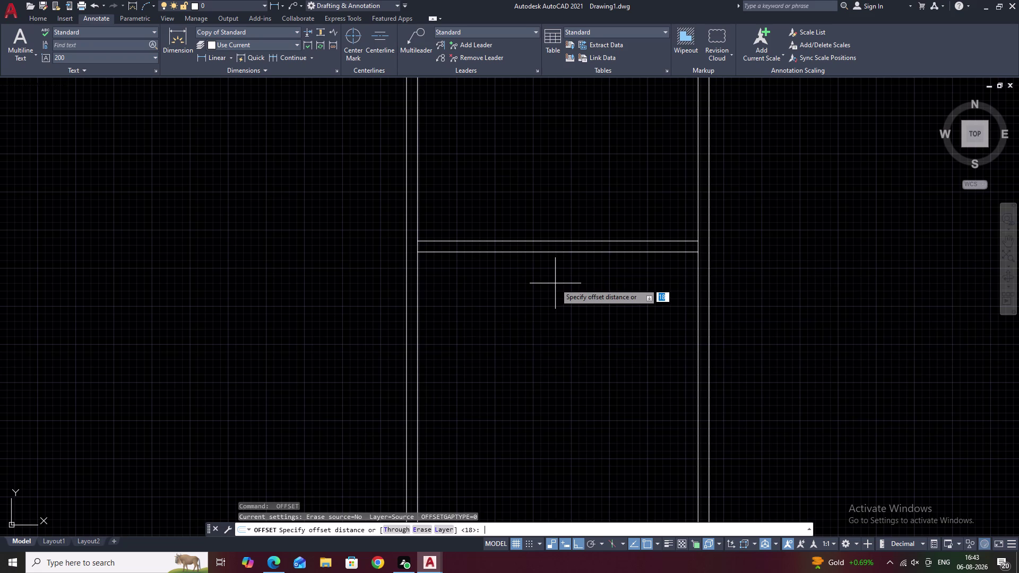
Offset the lower shelf line 300 downward in the narrow compartment.
text(300)
key(space)
click(561, 252)
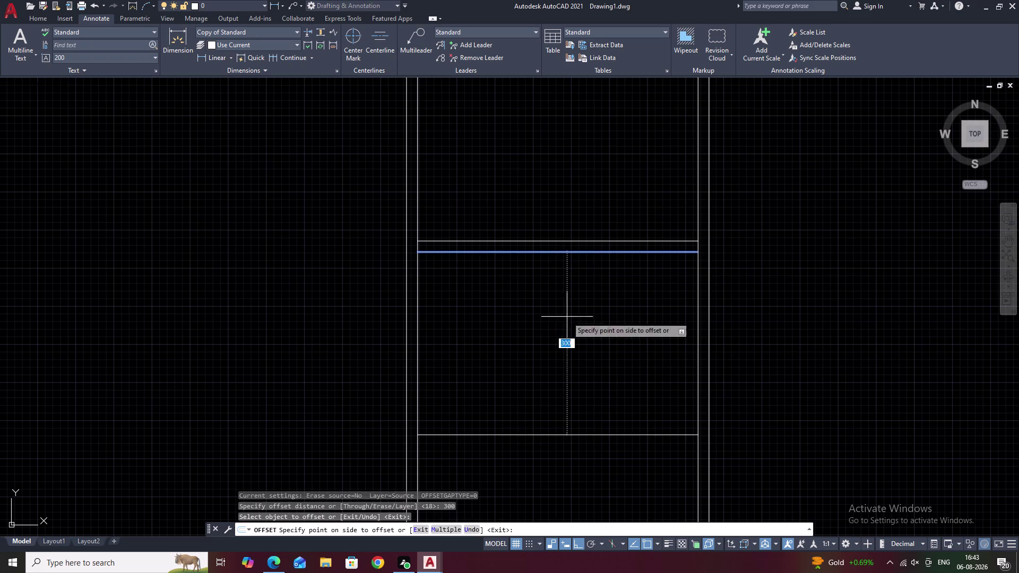
click(568, 342)
key(space)
text(1)
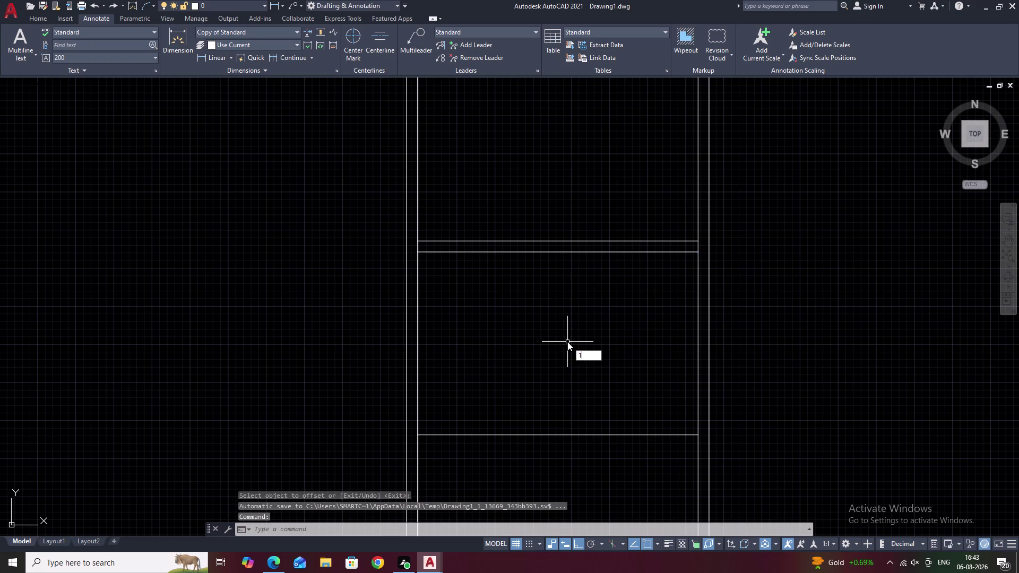
text(8)
key(space)
key(space)
key(space)
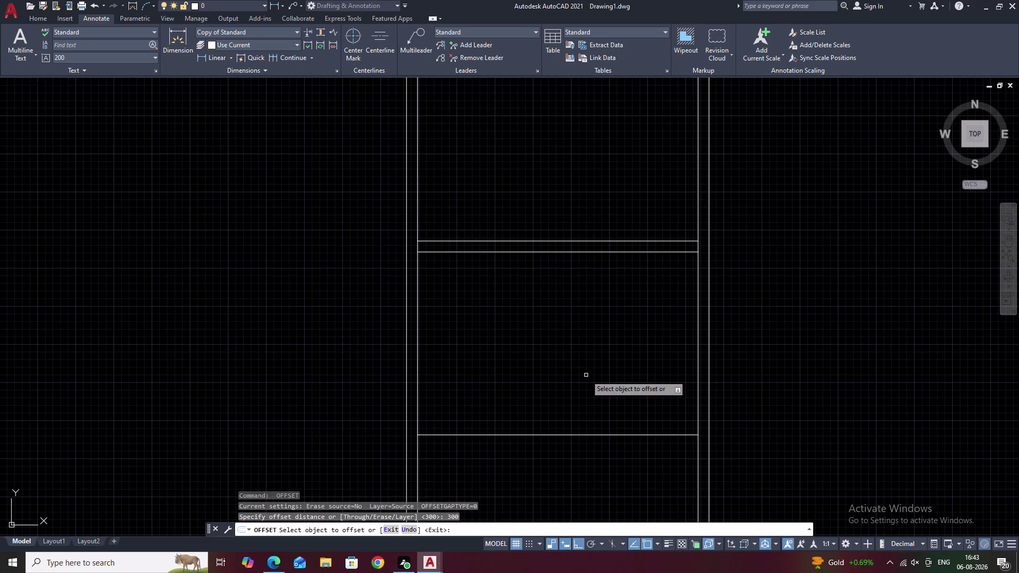
key(space)
Offset the new line 18 below to give the shelf its thickness.
text(18)
key(space)
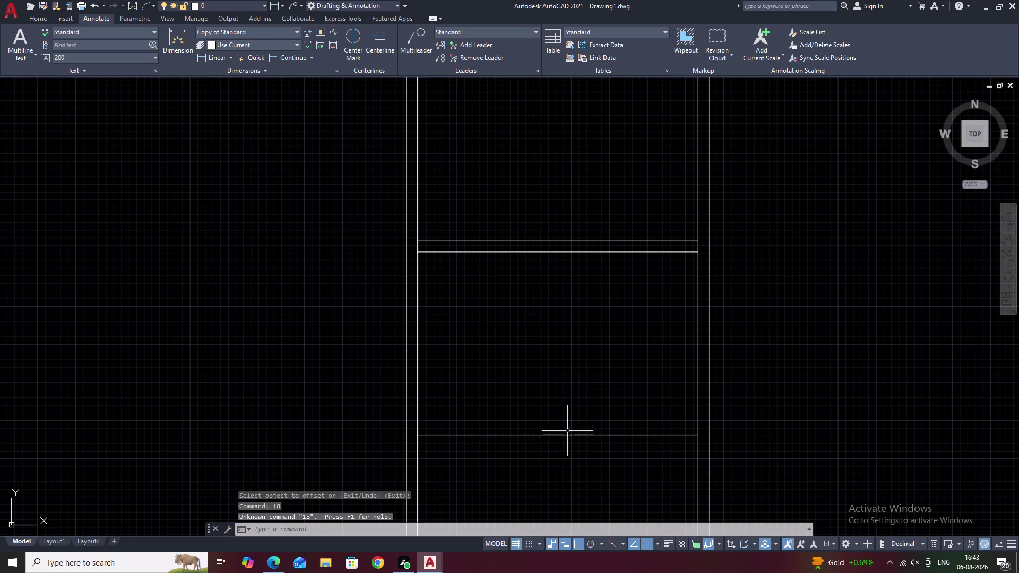
key(space)
text(1)
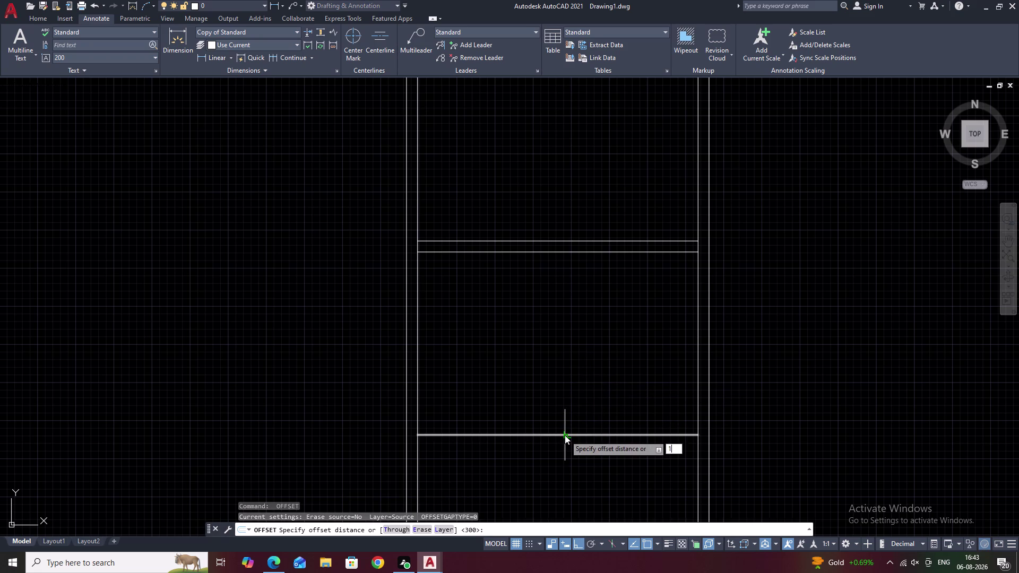
text(8)
key(space)
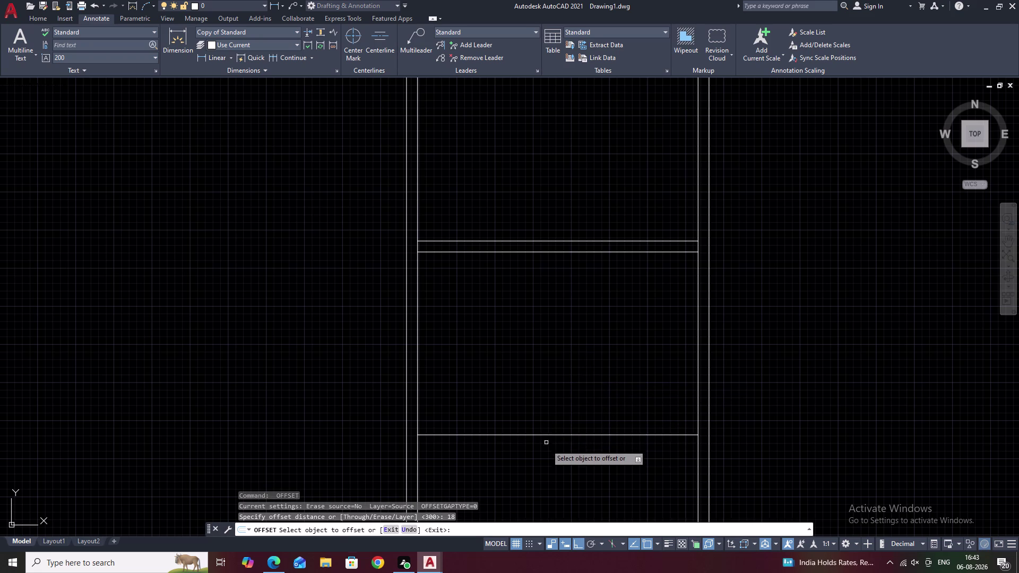
click(546, 435)
click(546, 451)
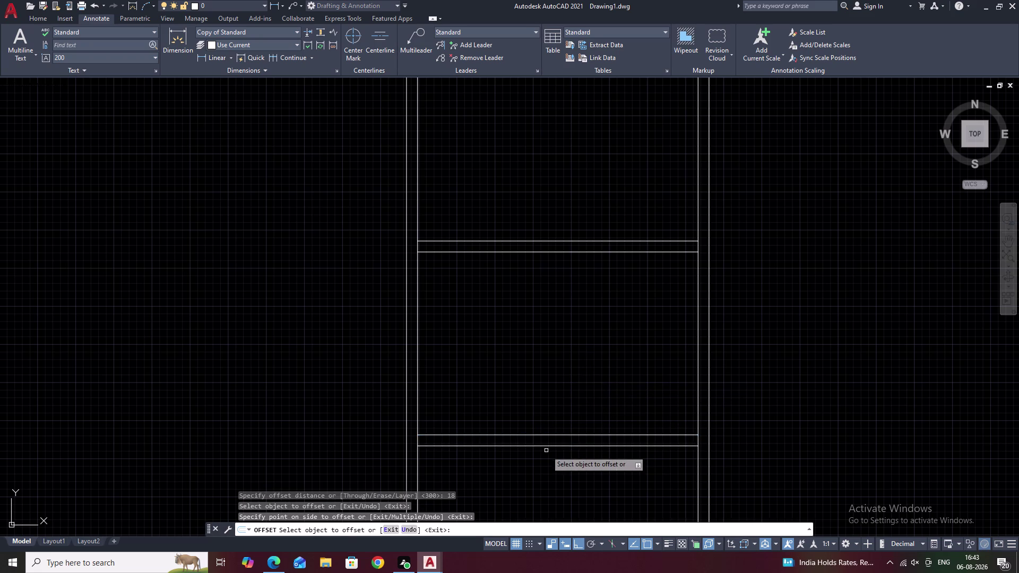
middle_drag(546, 451, 497, 339)
middle_drag(529, 381, 517, 319)
scroll(down, 3)
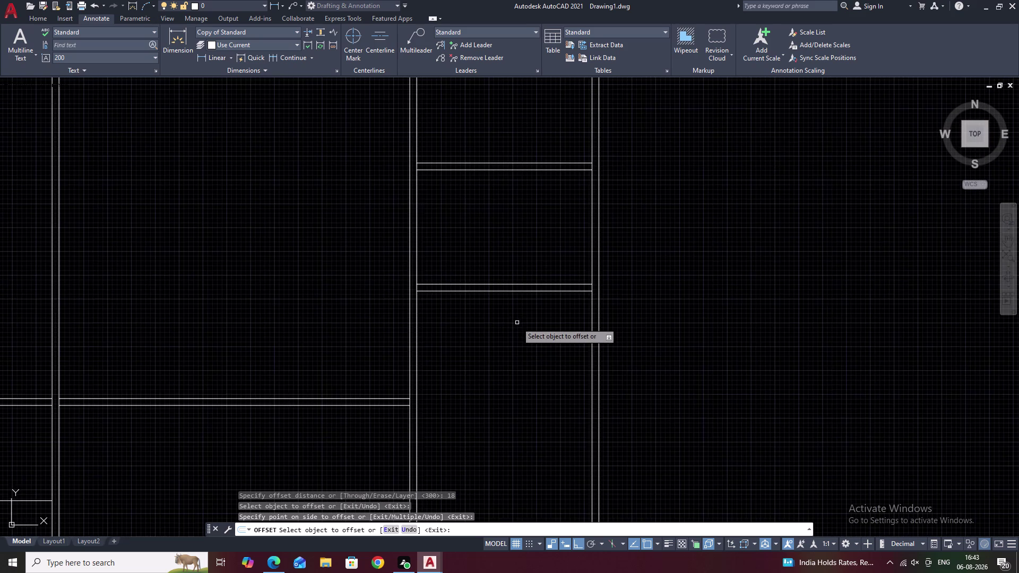
scroll(down, 3)
middle_drag(515, 333, 453, 331)
key(space)
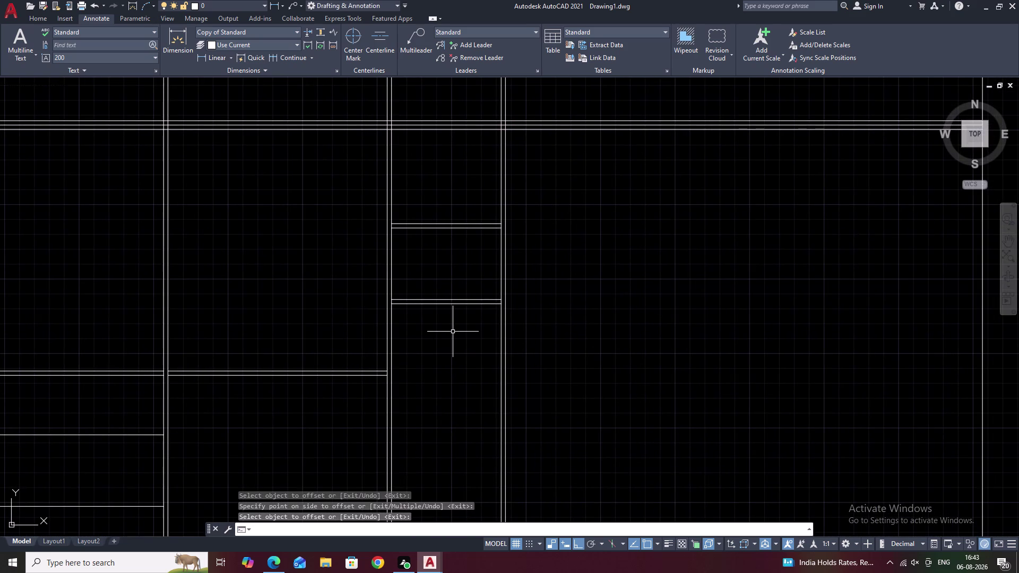
Offset the next shelf line 282 downward in the neighbouring compartment.
key(space)
text(2)
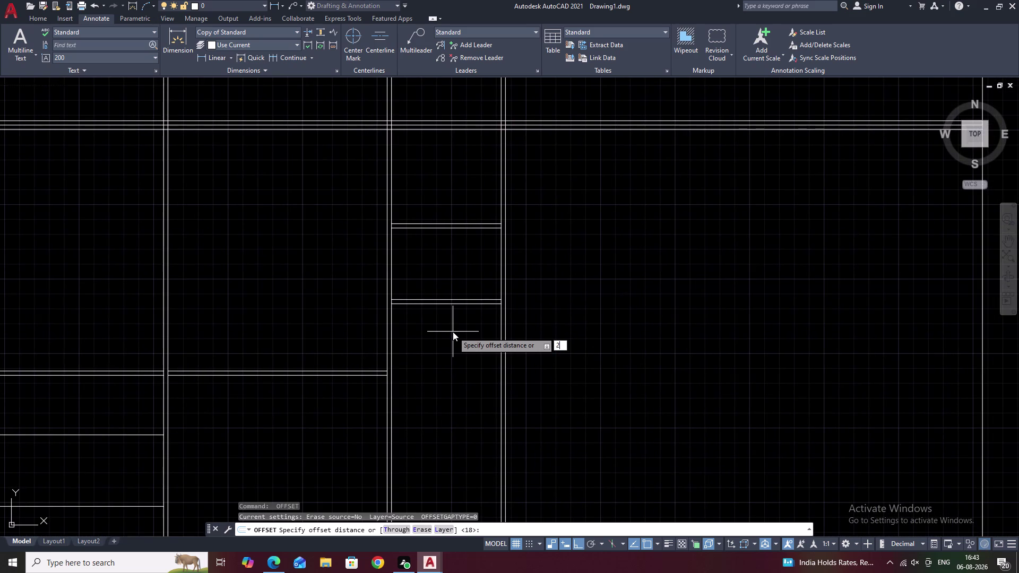
text(82)
key(space)
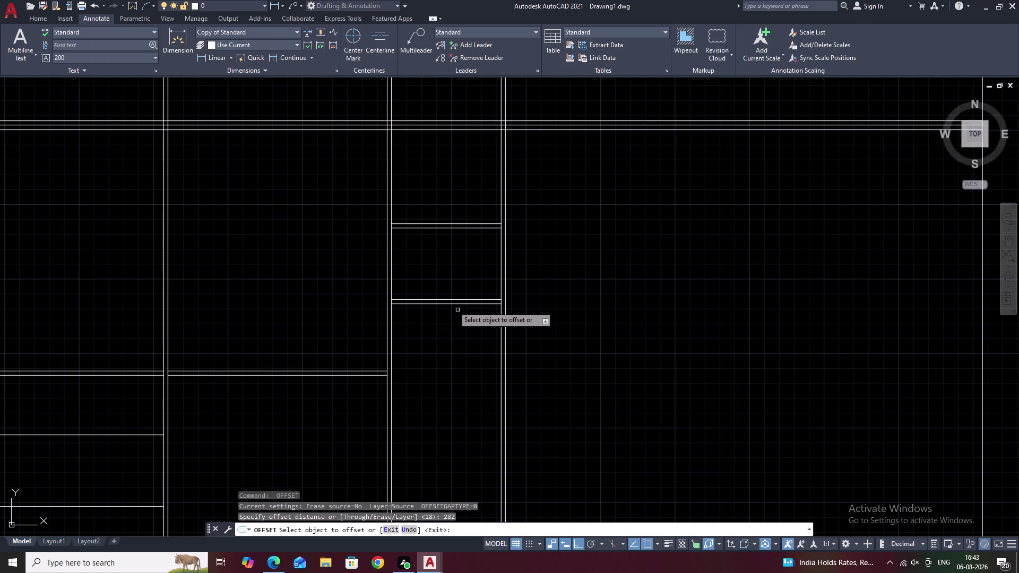
click(452, 304)
click(456, 336)
key(space)
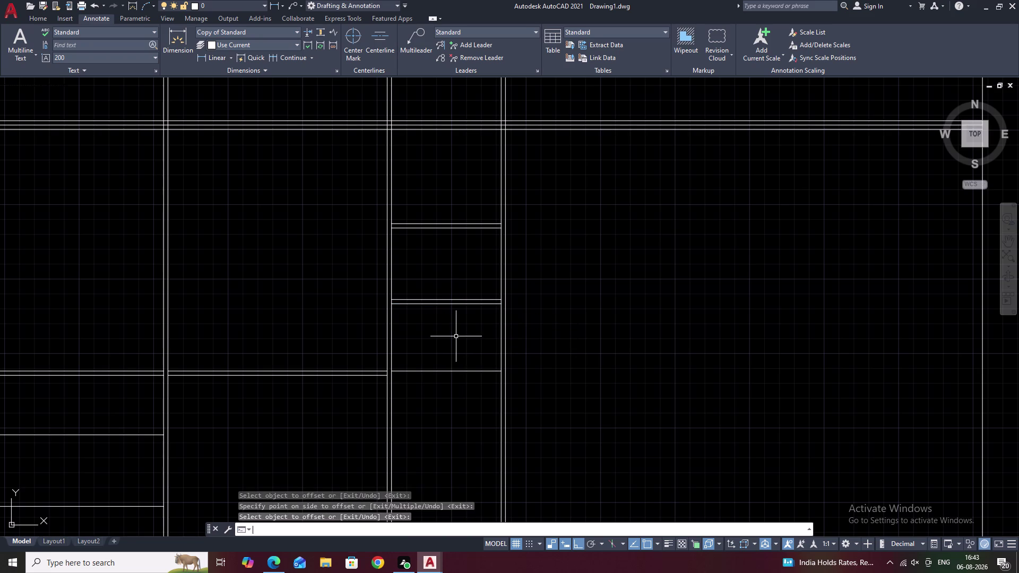
key(1)
key(BackSpace)
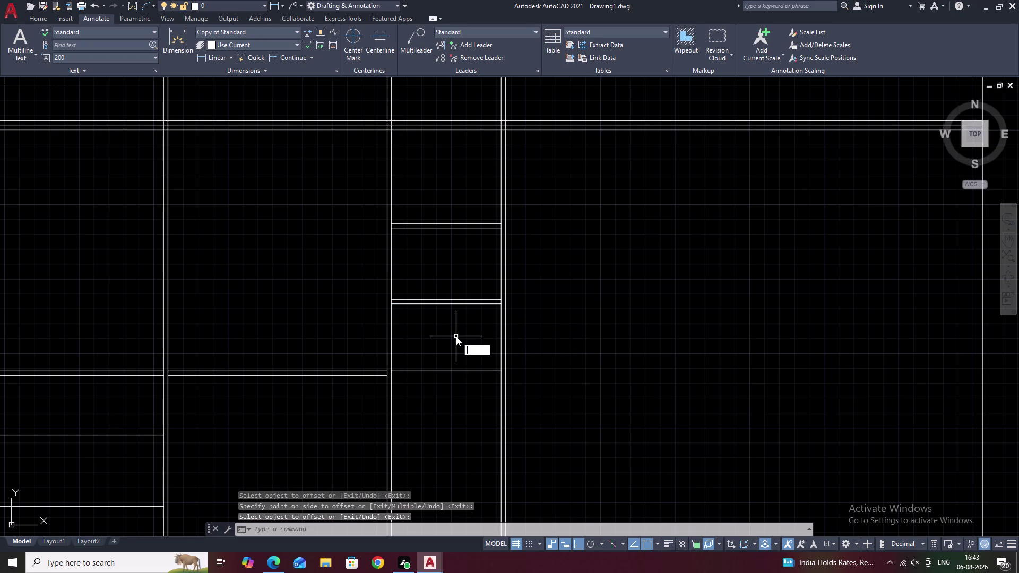
Offset that new line 18 below to form the shelf thickness.
key(space)
key(space)
text(1)
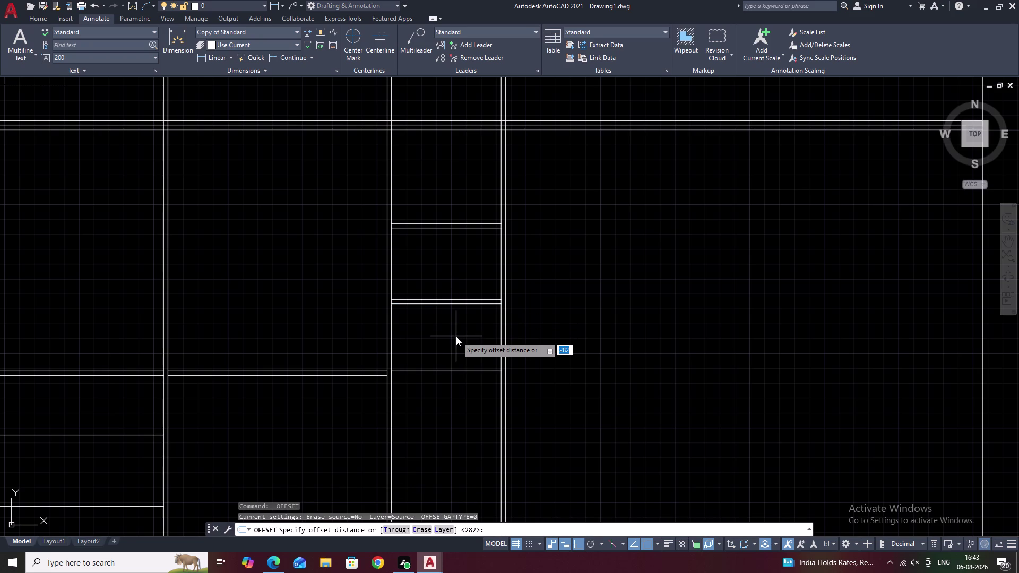
text(8)
key(space)
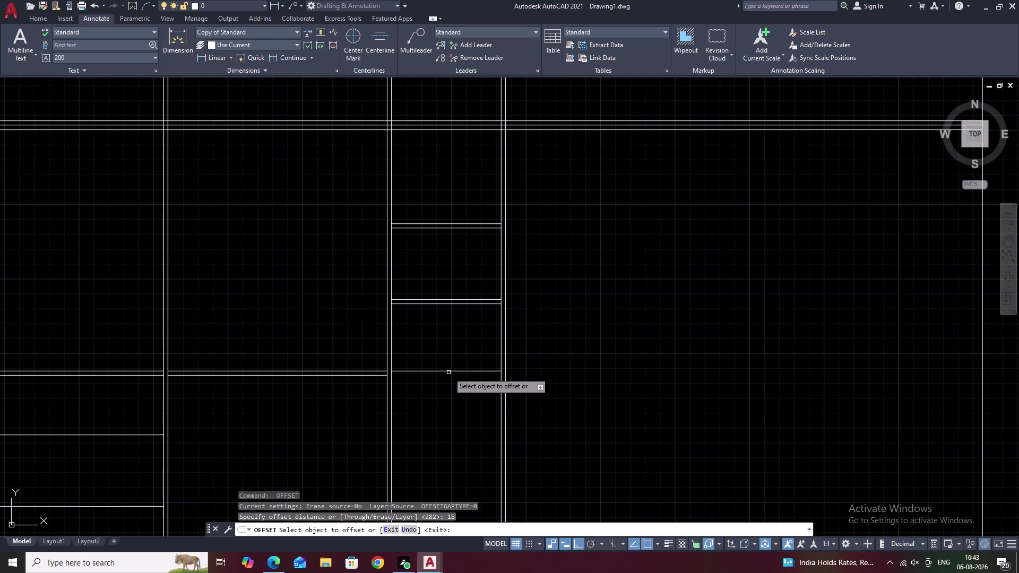
click(449, 371)
click(449, 392)
Add an 18-thick shelf 318 below the lowest shelf using two offsets.
middle_drag(451, 392, 480, 250)
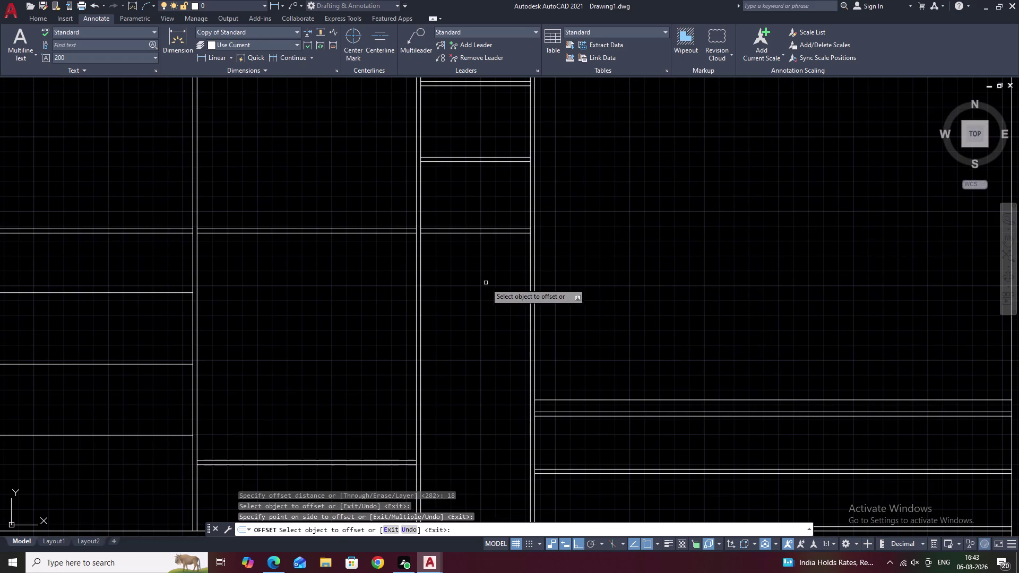
key(space)
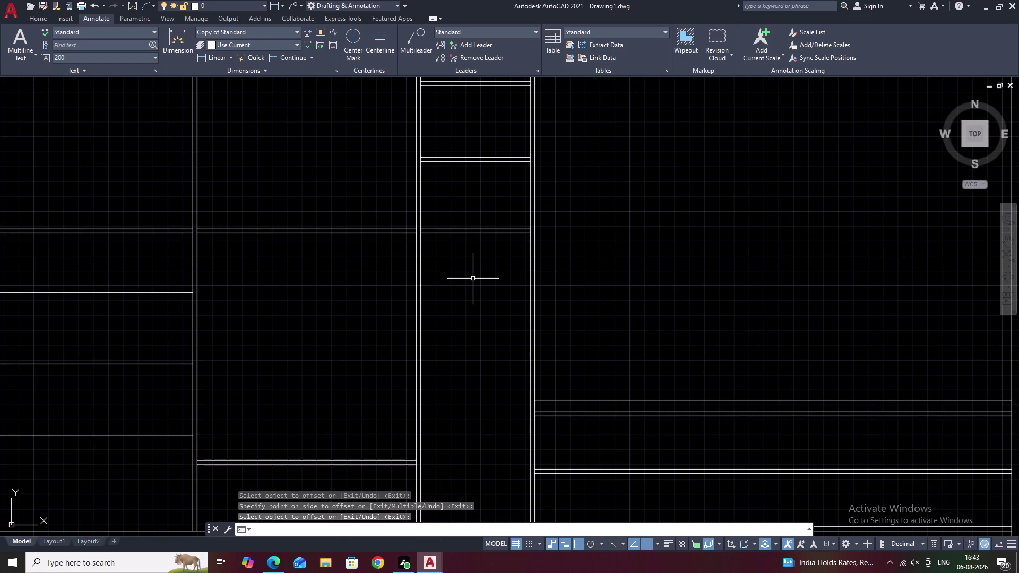
key(space)
key(3)
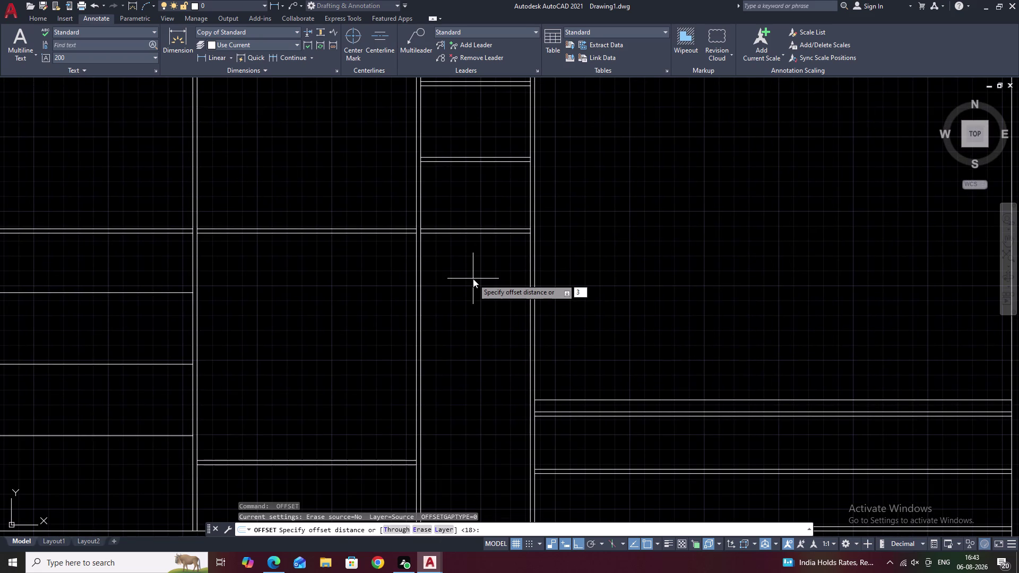
text(18)
key(space)
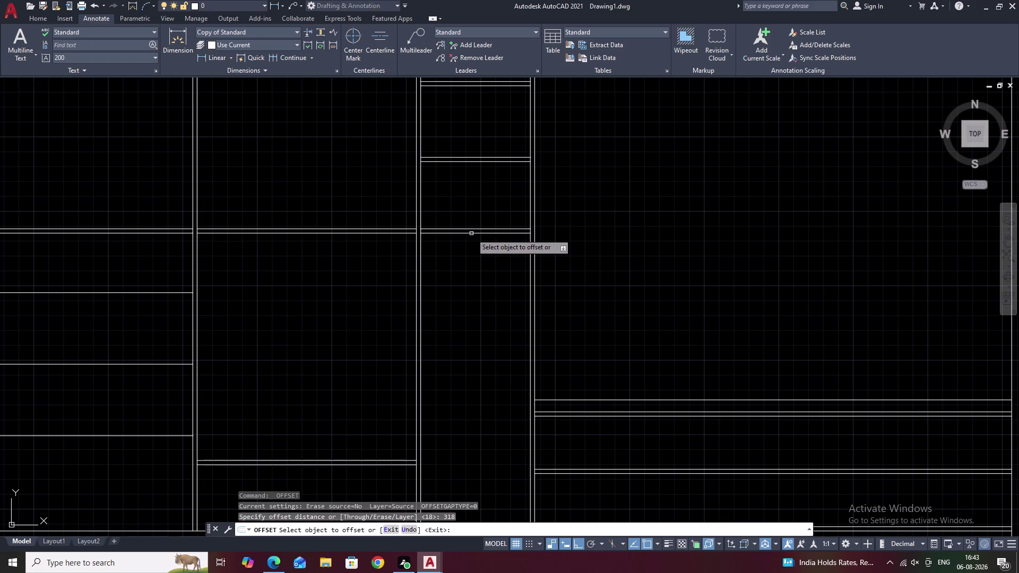
click(471, 234)
click(474, 290)
key(space)
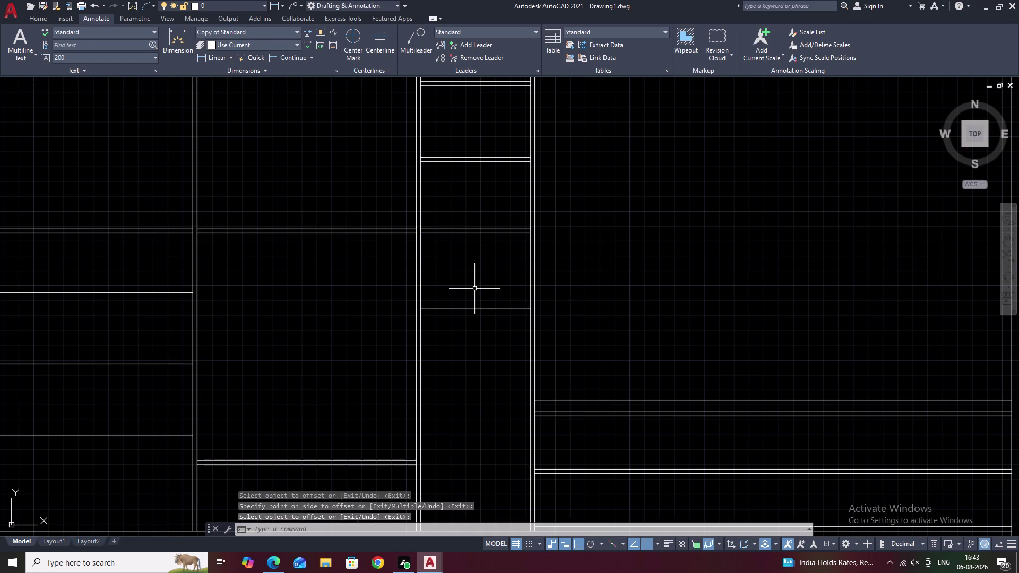
key(space)
text(18)
key(space)
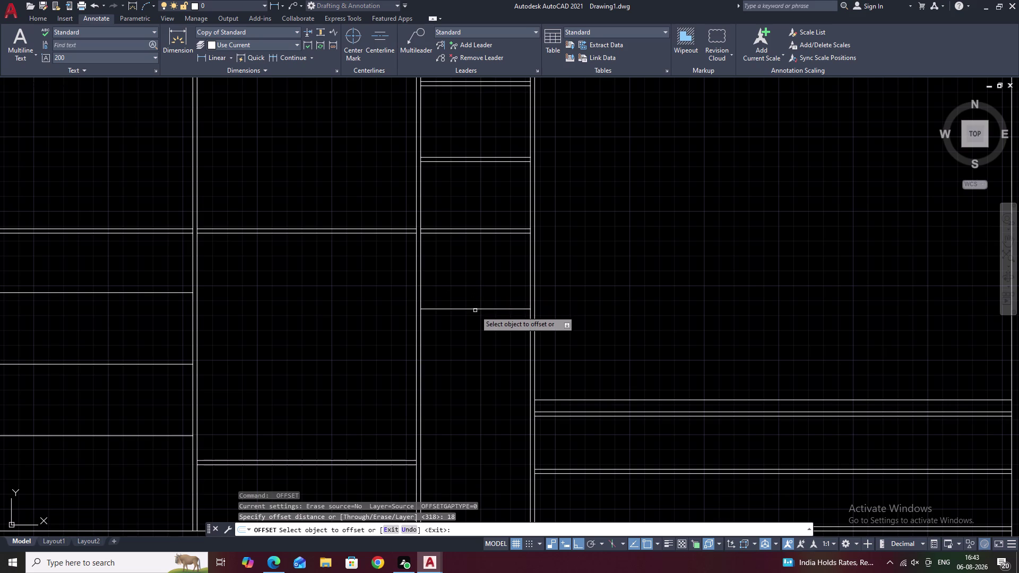
click(475, 309)
click(478, 324)
key(space)
Add another 18-thick shelf 300 below that one.
key(space)
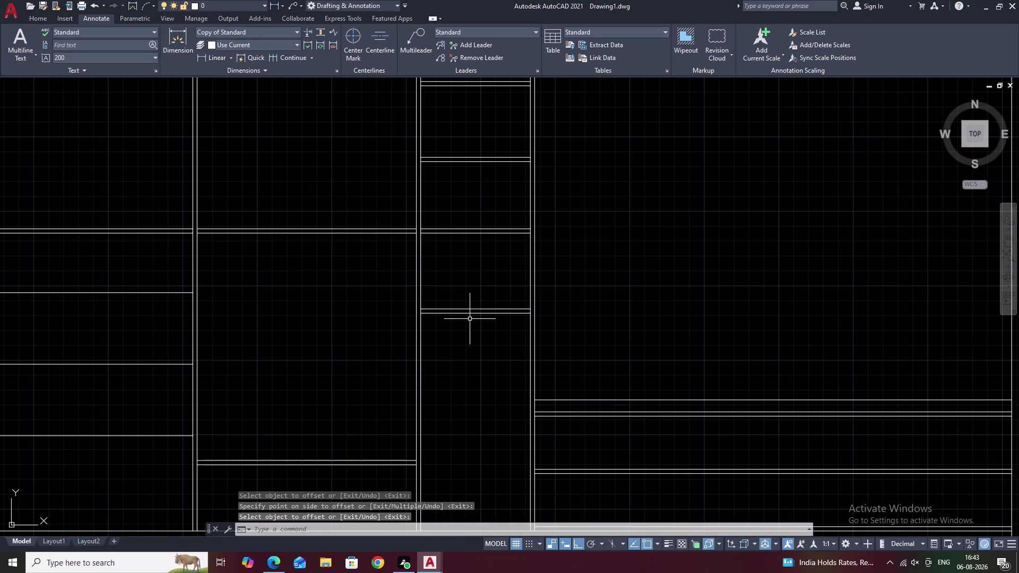
text(300)
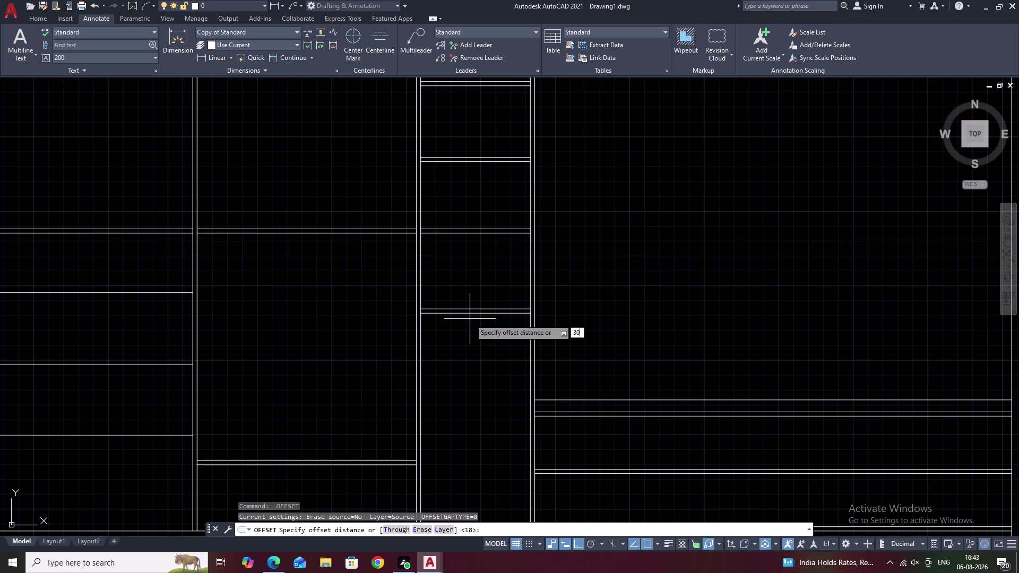
key(space)
double_click(471, 314)
click(473, 365)
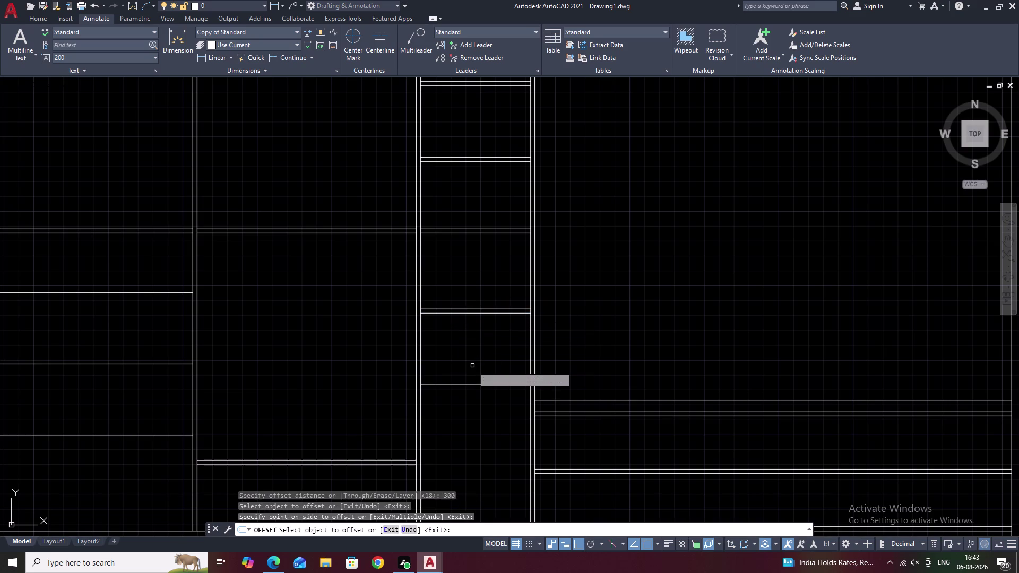
key(space)
key(space)
text(18)
key(space)
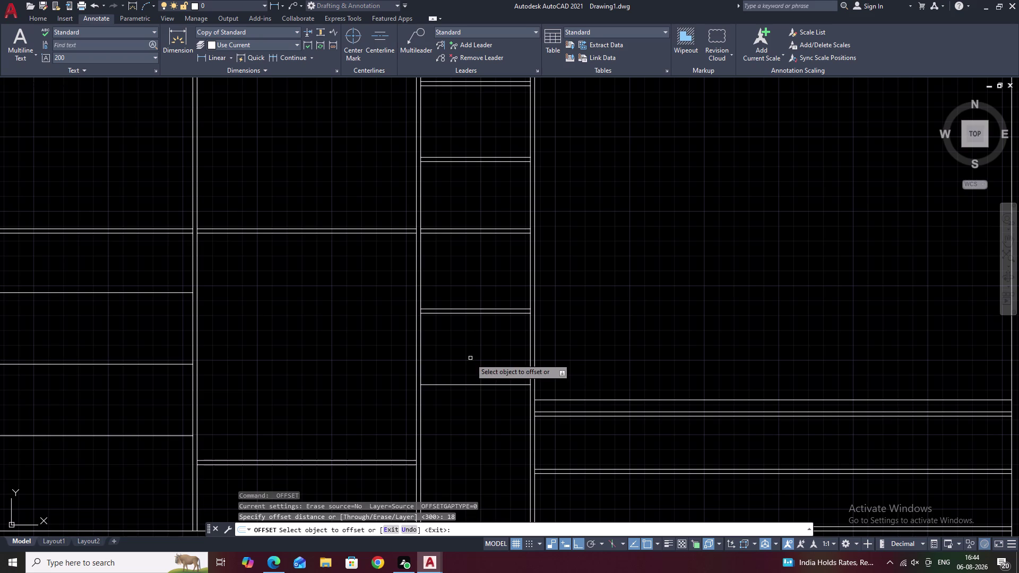
click(473, 385)
click(480, 408)
middle_drag(481, 408, 482, 315)
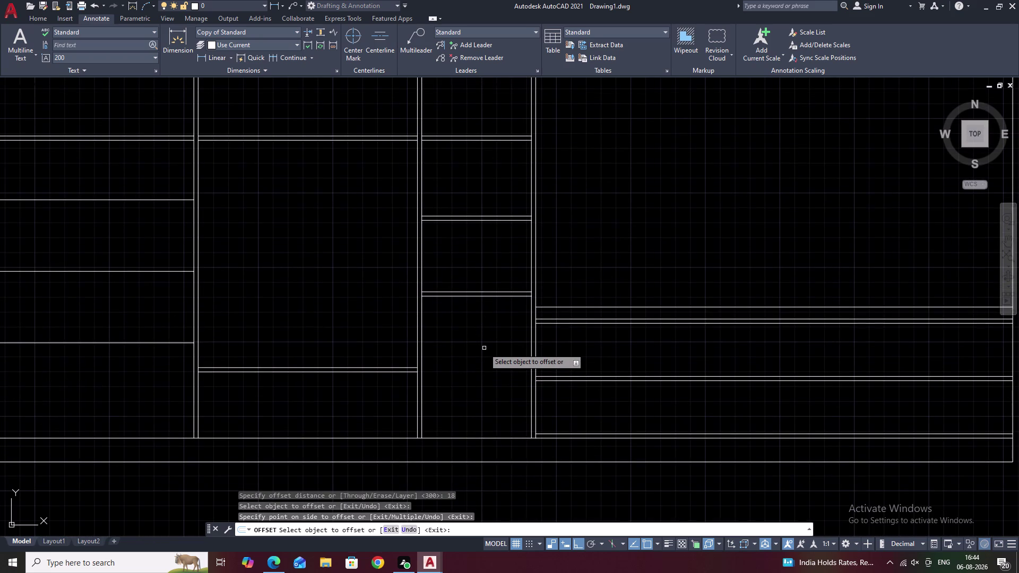
key(space)
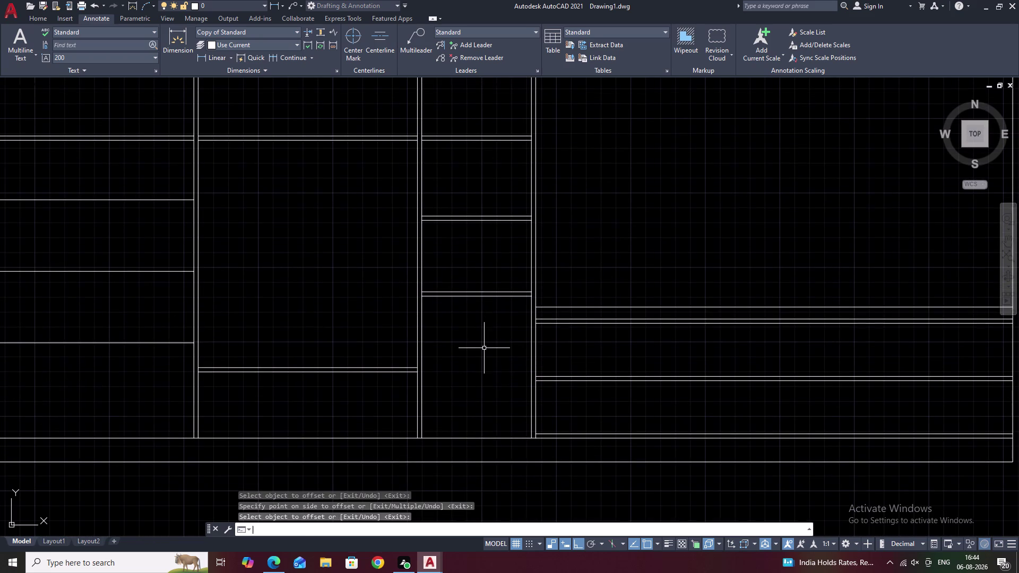
Cancel a further 300 offset and return to the Home tab.
text(300)
key(space)
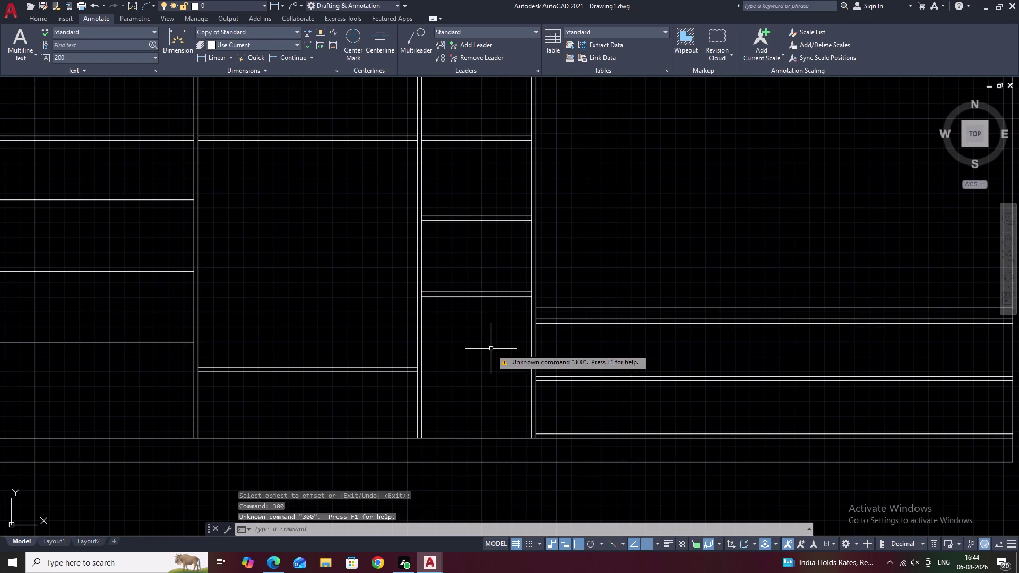
key(space)
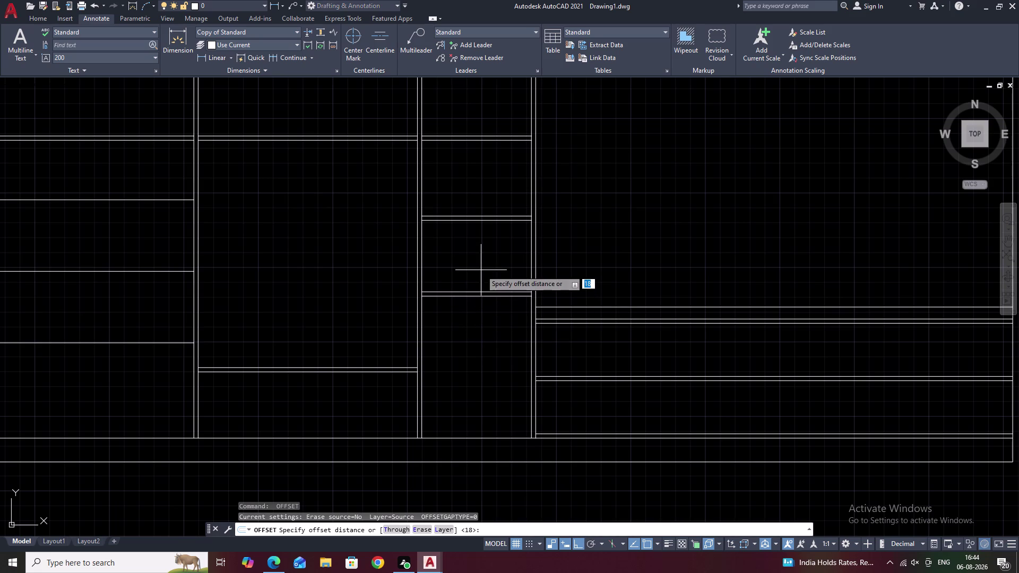
key(Escape)
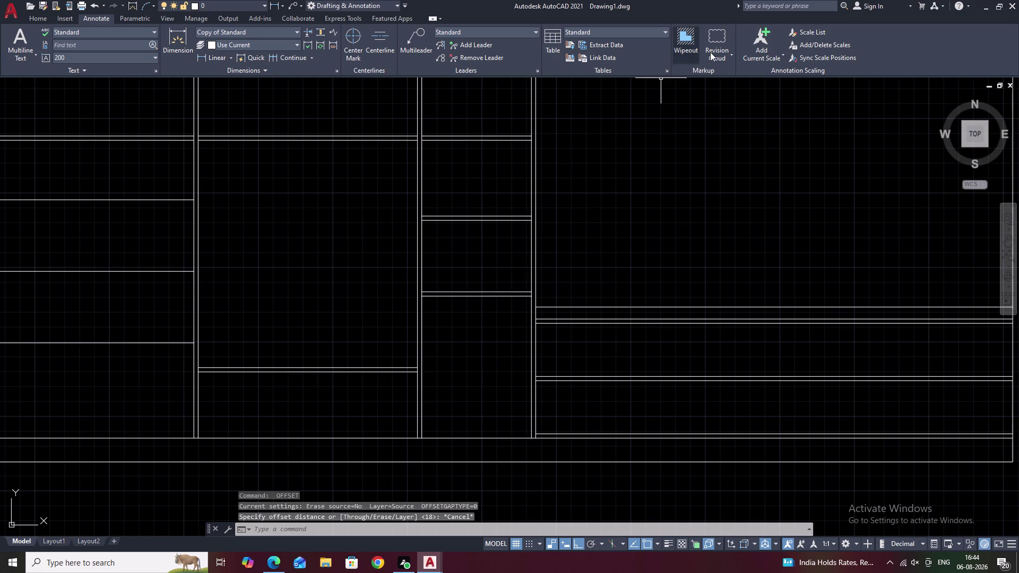
click(39, 16)
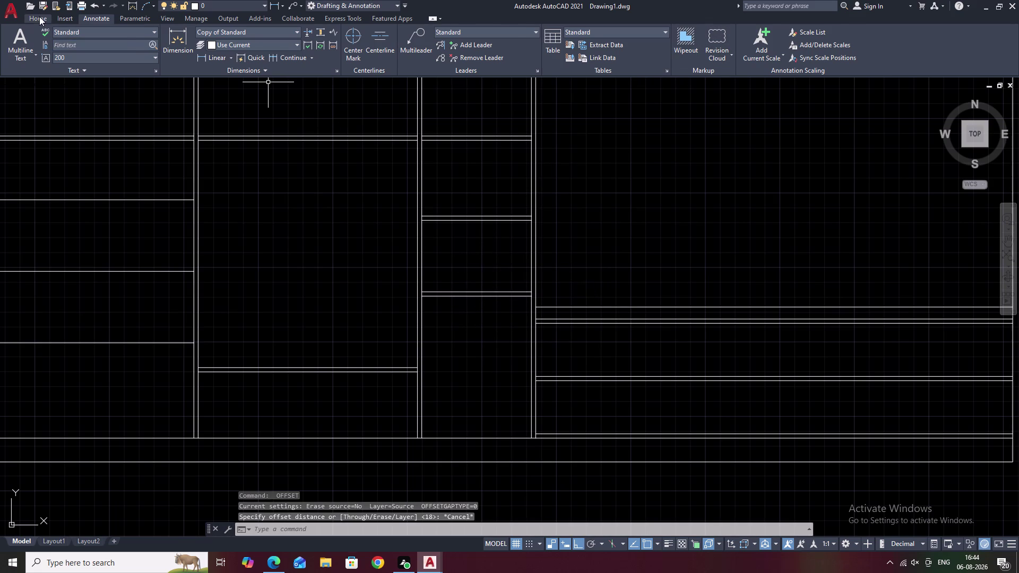
Measure the compartment, then offset the lower shelf line 300 downward.
double_click(776, 37)
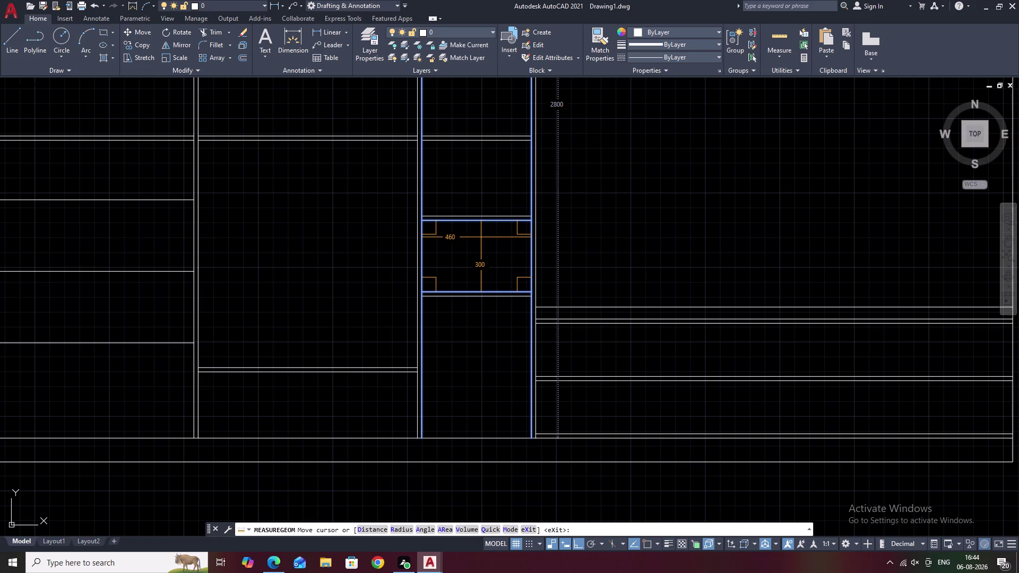
key(Escape)
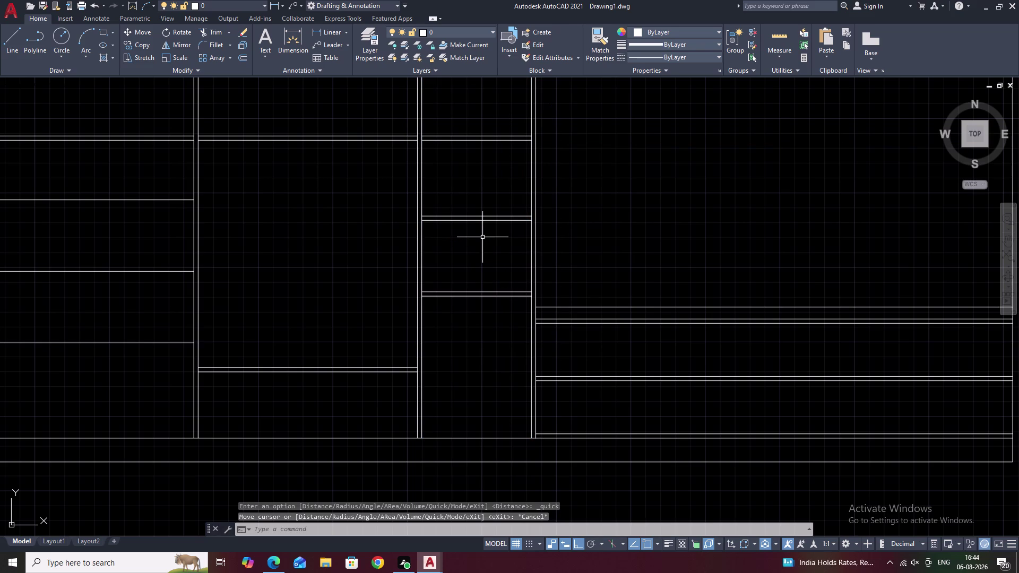
text(O)
key(space)
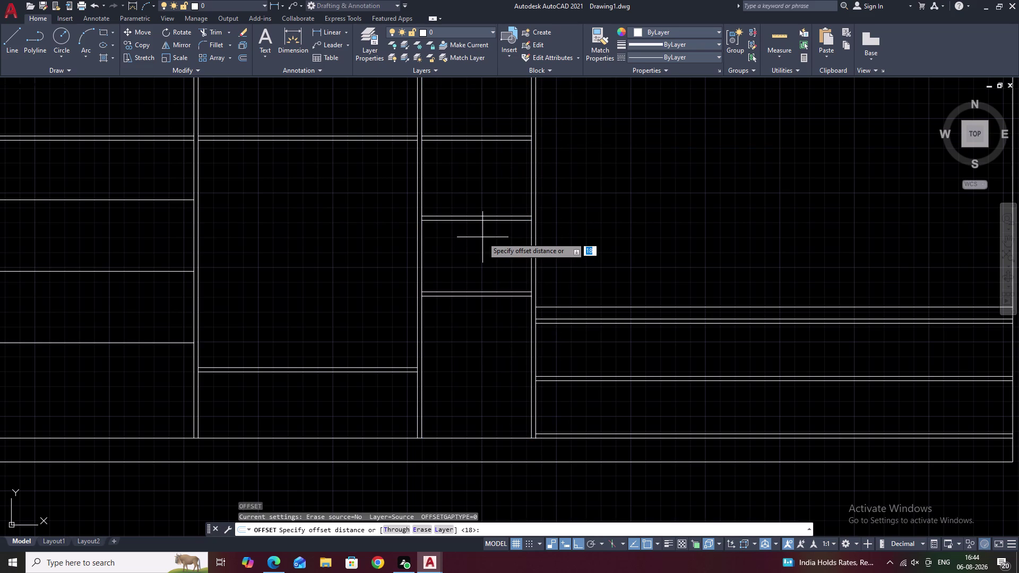
text(3)
text(00)
key(space)
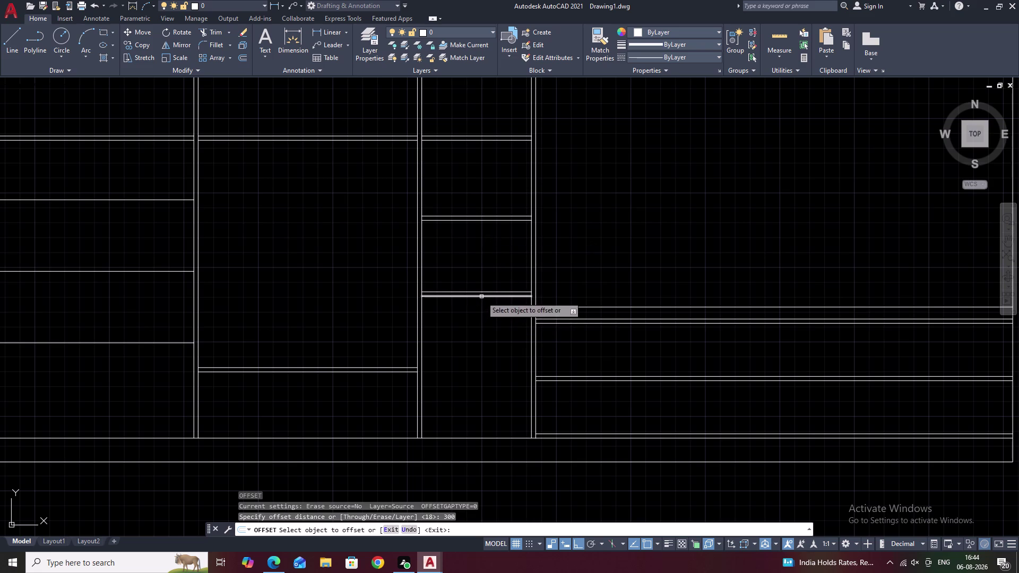
double_click(481, 297)
click(483, 333)
key(space)
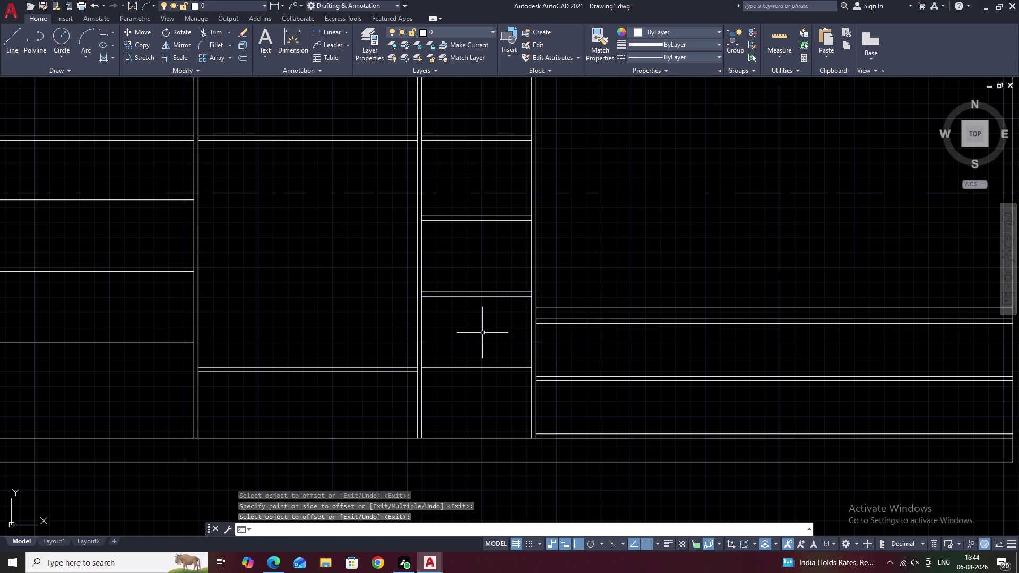
Offset the new line 18 below to form the shelf thickness.
text(18)
key(space)
key(space)
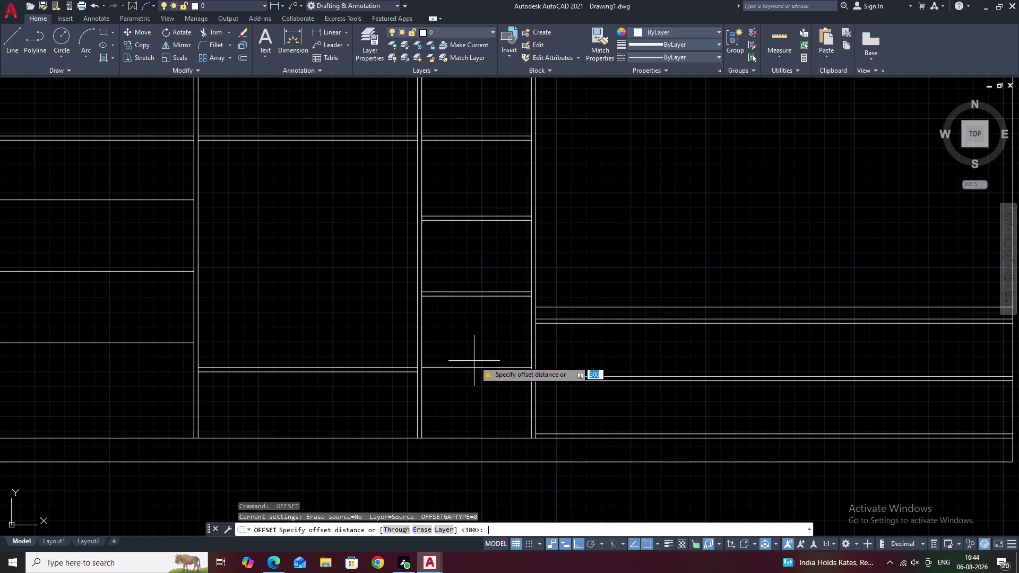
text(18)
key(space)
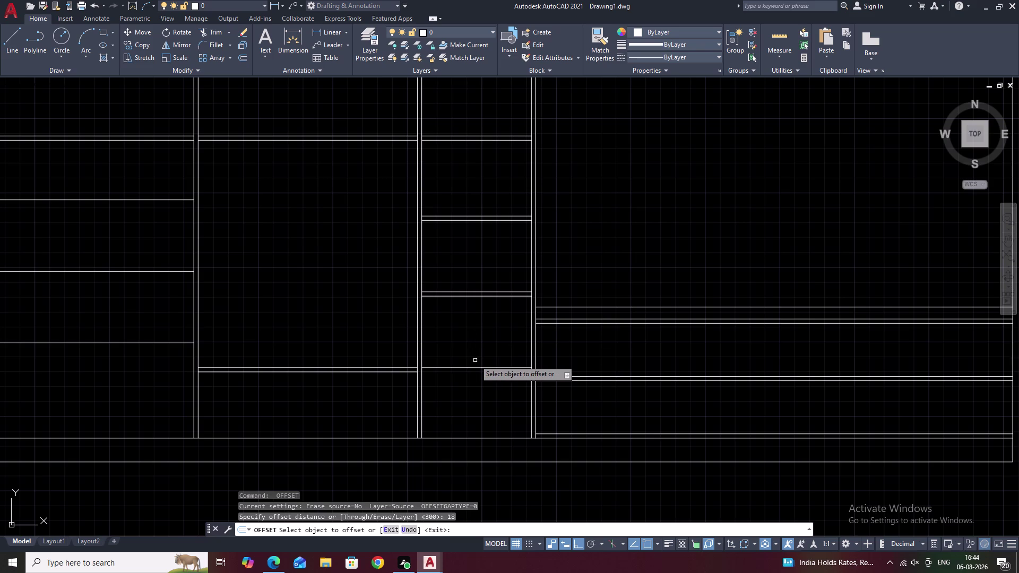
click(477, 369)
click(478, 377)
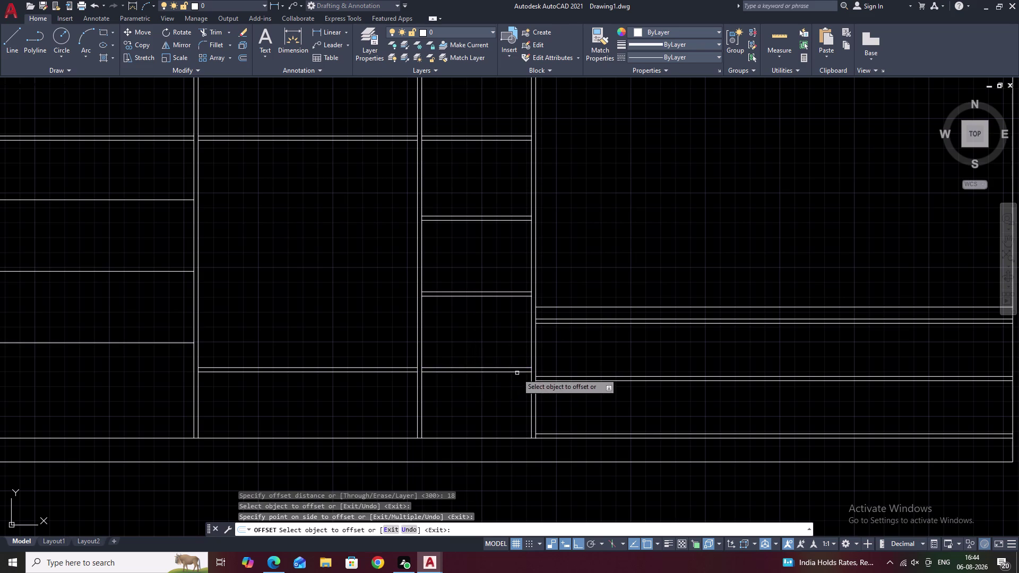
scroll(down, 3)
middle_drag(566, 370, 479, 371)
Fill the thin shelf strip in the wide right compartment with a SOLID hatch.
key(Escape)
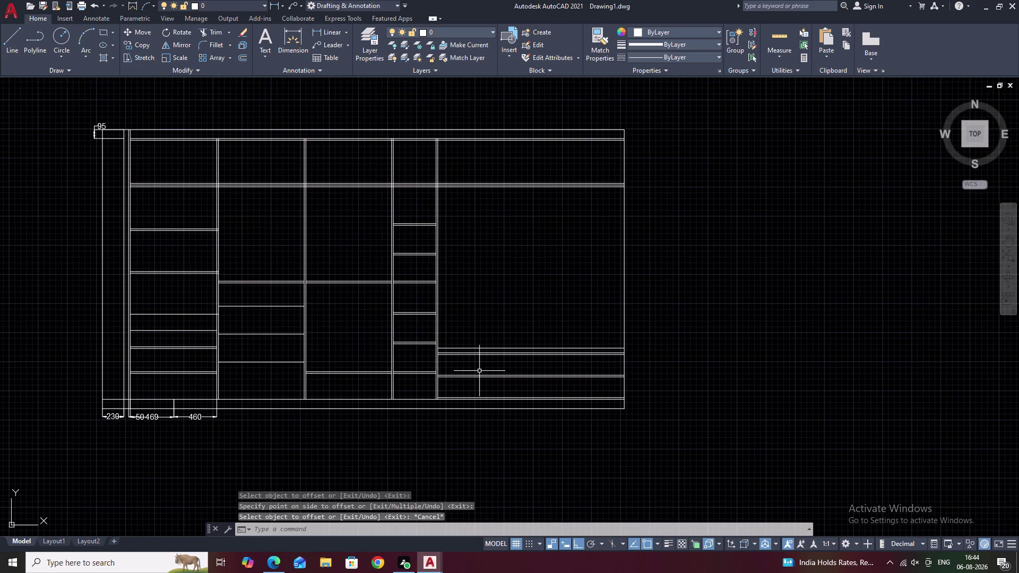
scroll(up, 3)
middle_drag(482, 362, 531, 356)
scroll(down, 3)
middle_drag(533, 353, 462, 412)
key(Escape)
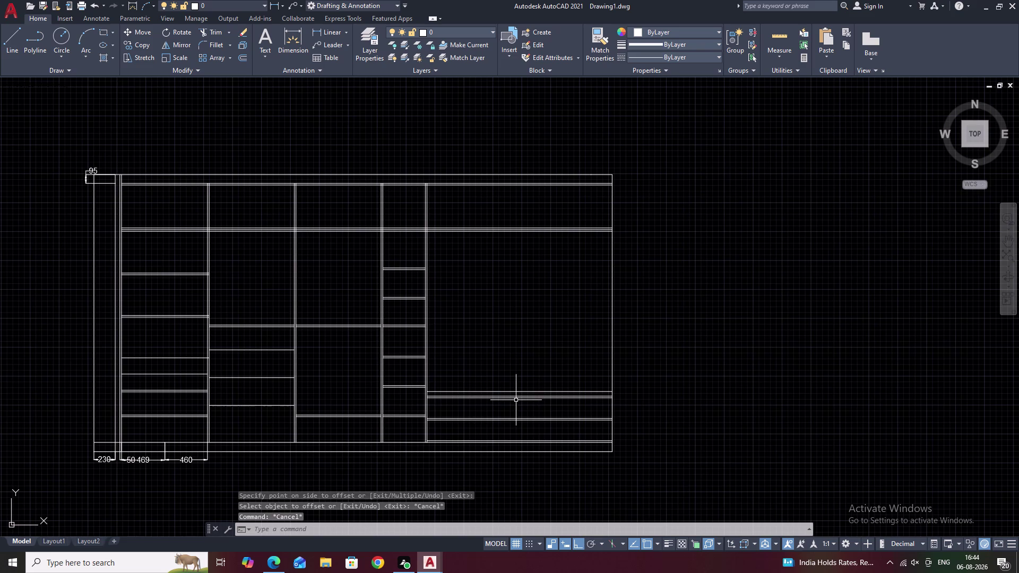
text(H)
key(space)
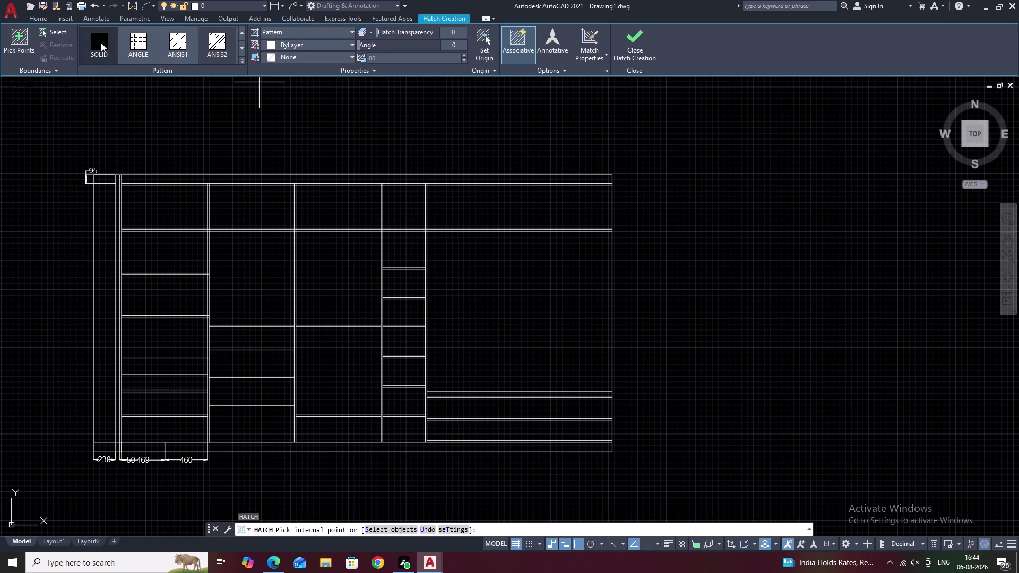
click(101, 42)
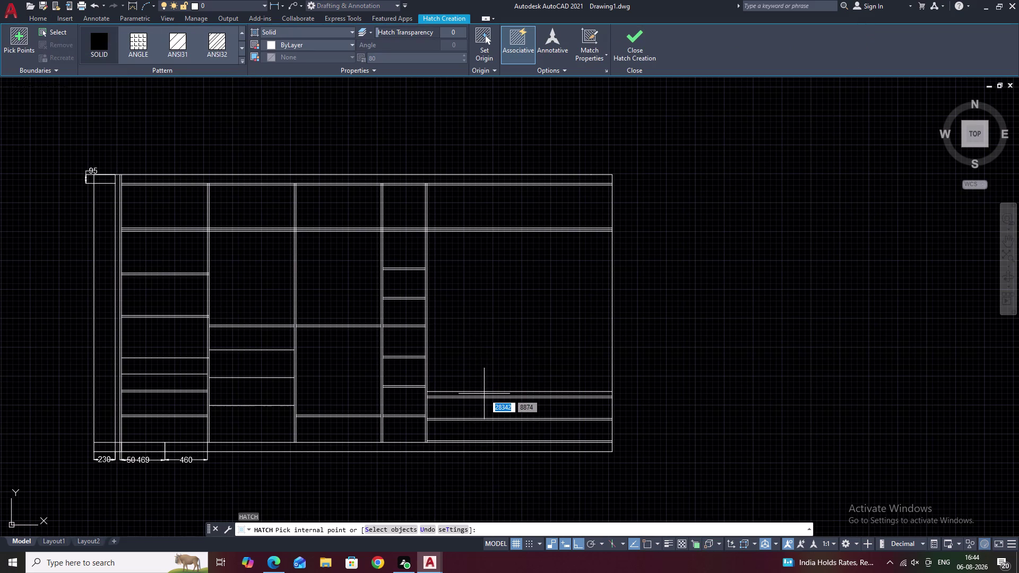
scroll(up, 3)
scroll(down, 3)
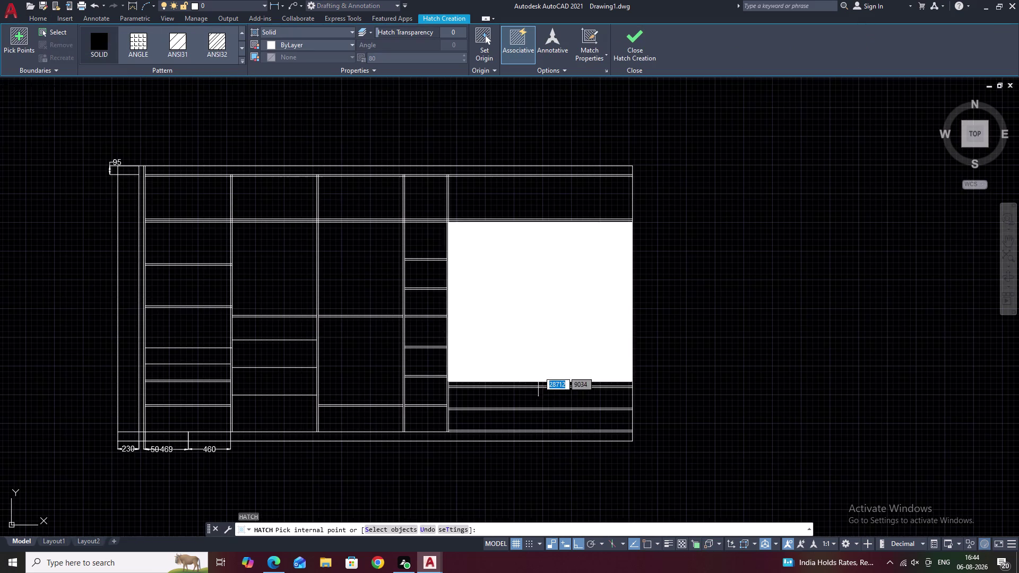
click(520, 384)
scroll(down, 3)
key(Escape)
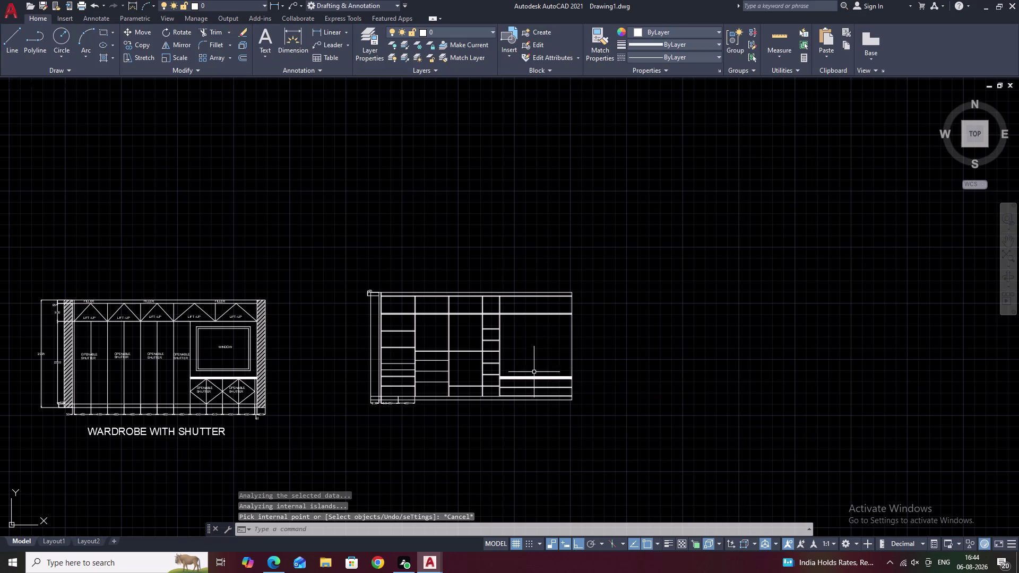
middle_drag(516, 367, 576, 355)
scroll(up, 3)
middle_drag(514, 359, 546, 339)
scroll(up, 3)
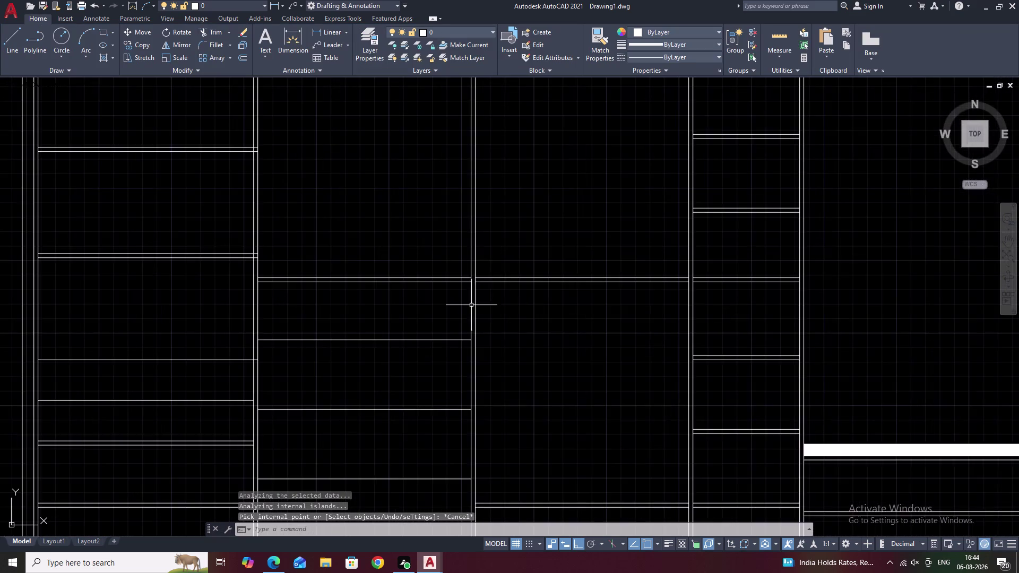
scroll(up, 3)
scroll(down, 3)
scroll(down, 3)
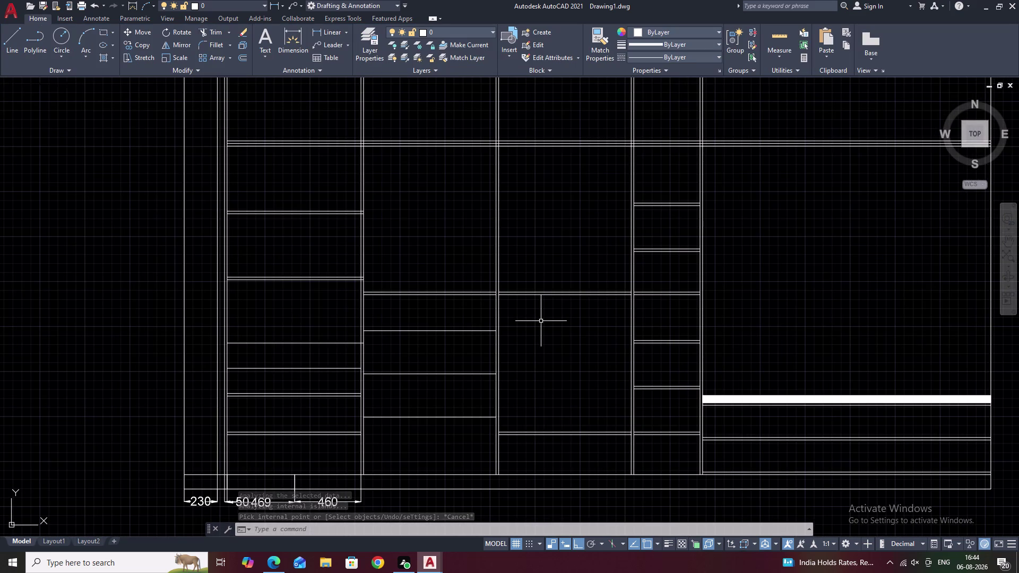
middle_drag(526, 352, 579, 345)
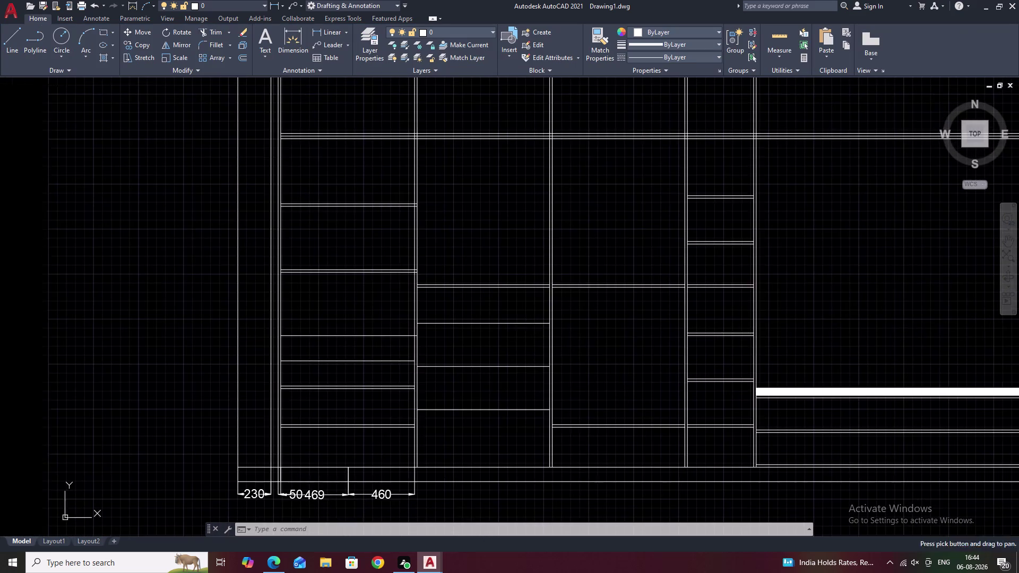
scroll(up, 3)
scroll(down, 3)
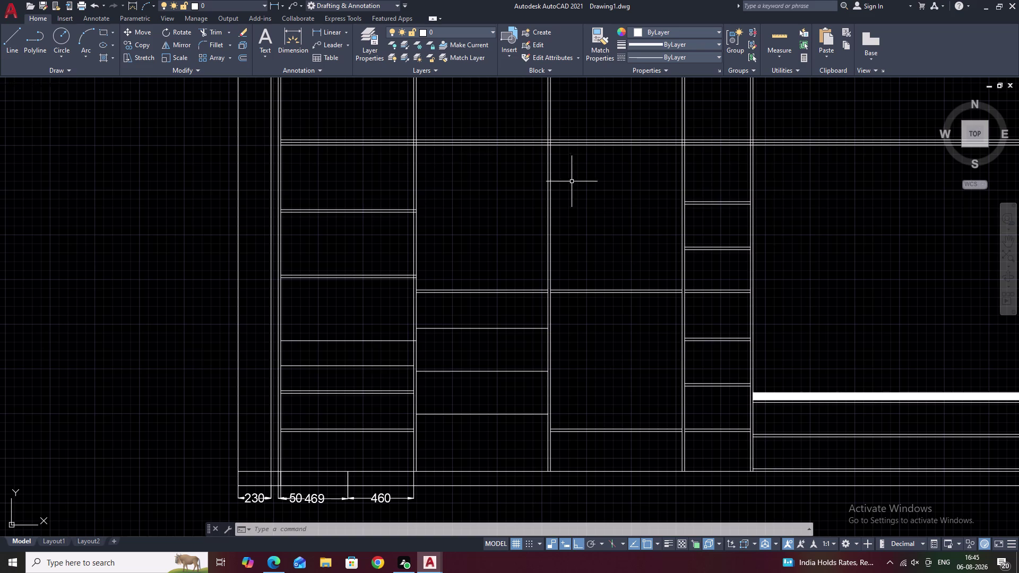
scroll(down, 3)
middle_drag(567, 201, 438, 274)
scroll(up, 3)
middle_drag(270, 231, 385, 214)
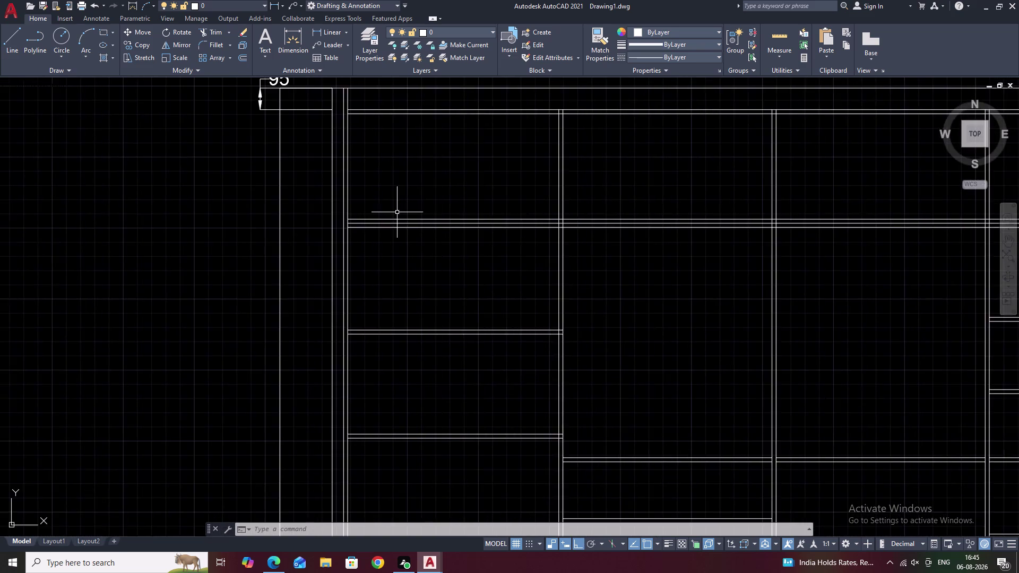
scroll(down, 3)
middle_drag(428, 236, 409, 264)
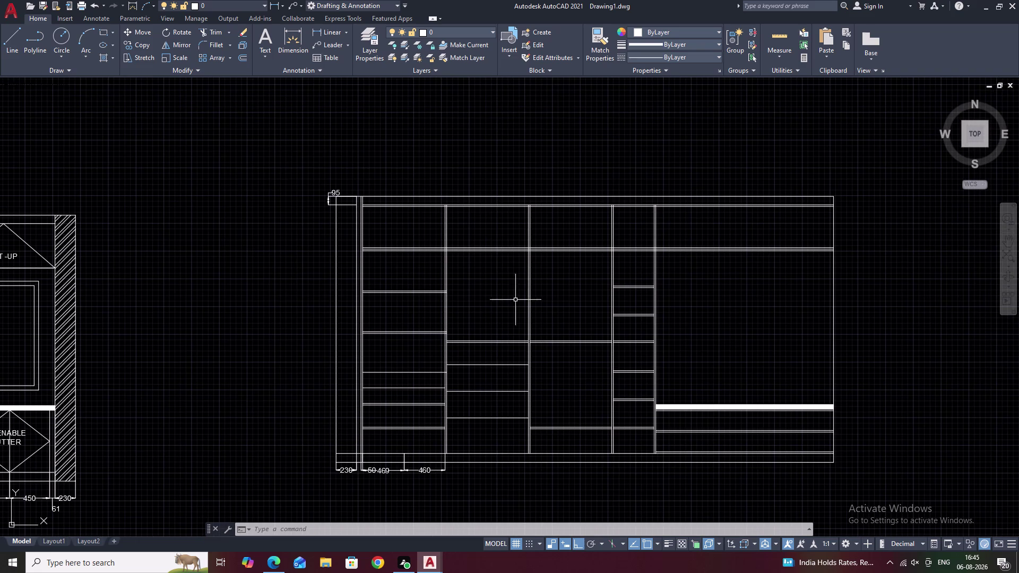
middle_drag(617, 351, 500, 274)
scroll(up, 3)
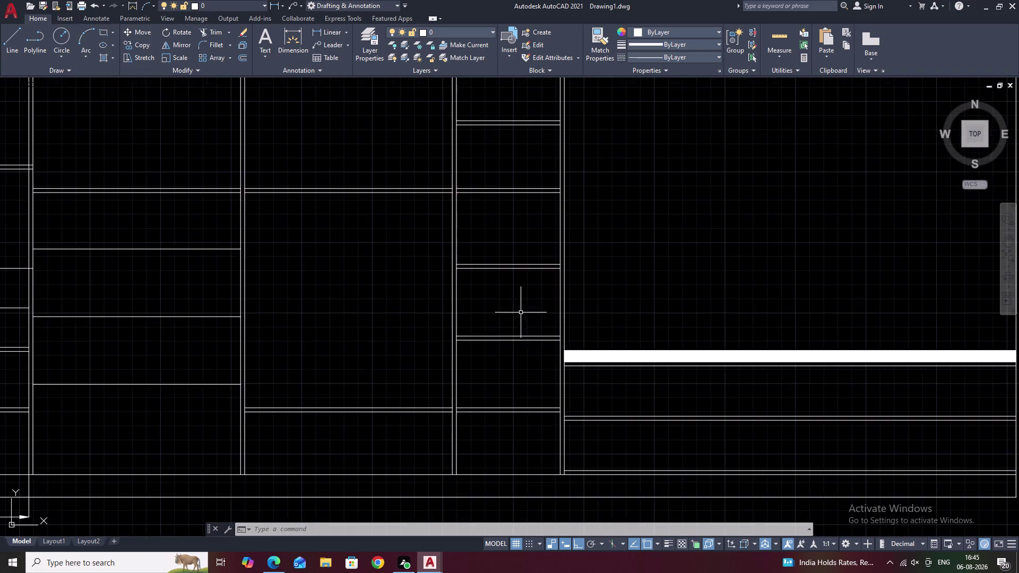
middle_drag(511, 319, 595, 142)
middle_drag(522, 284, 607, 147)
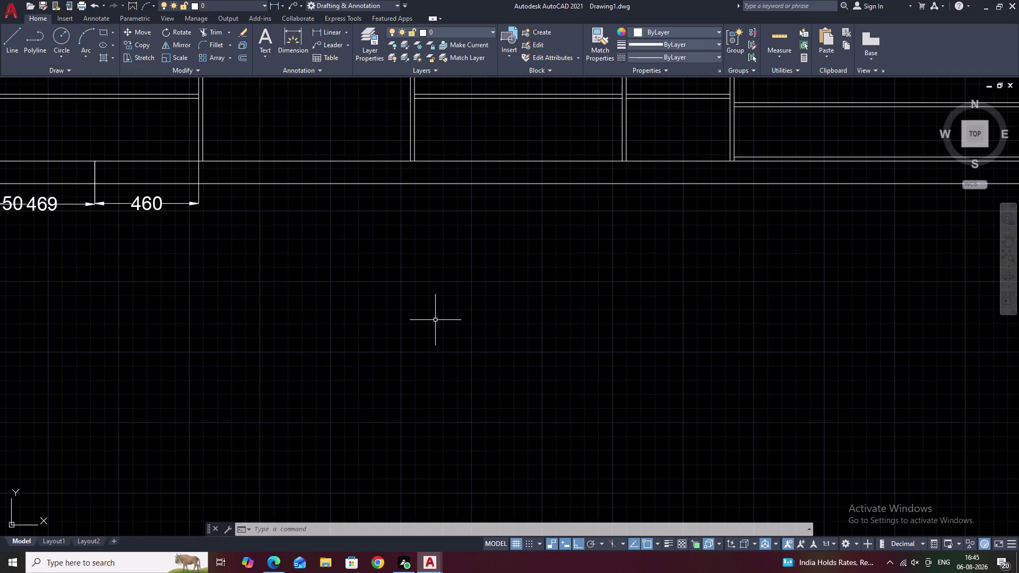
Write the DRAWER text label below the wardrobe elevation.
key(t)
key(space)
drag(411, 302, 444, 309)
click(500, 317)
right_click(500, 316)
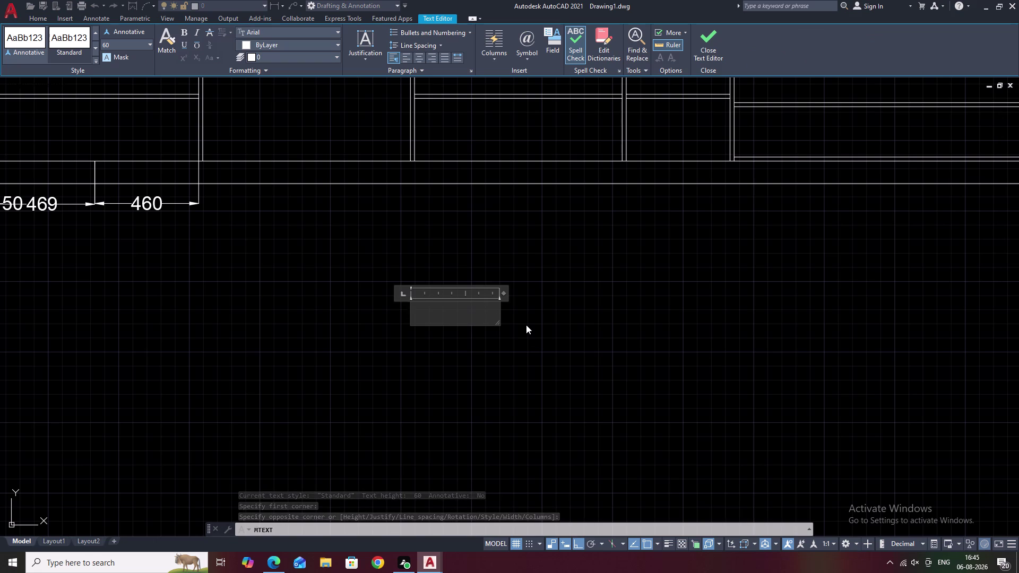
text(DRA)
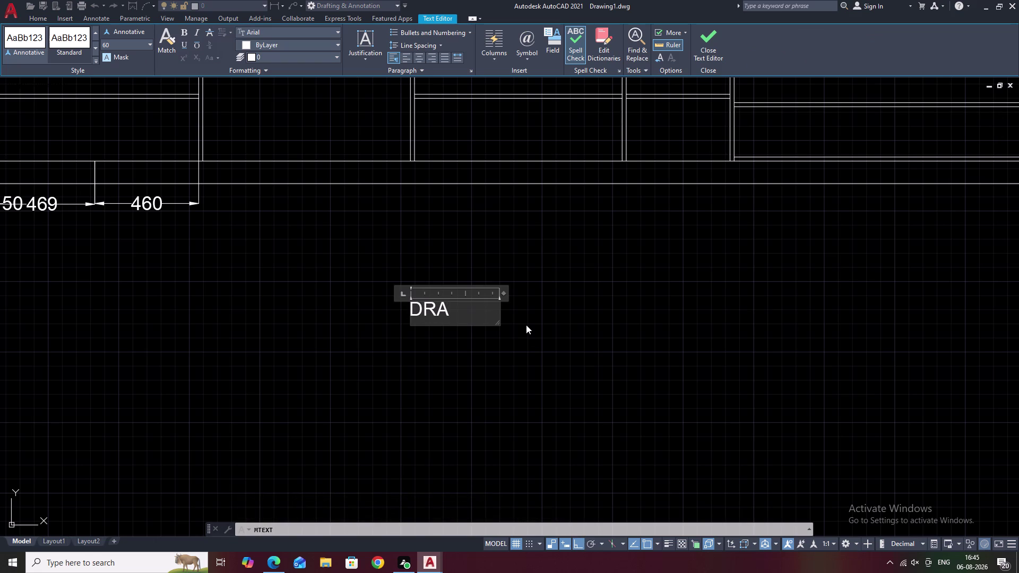
text(WER)
key(space)
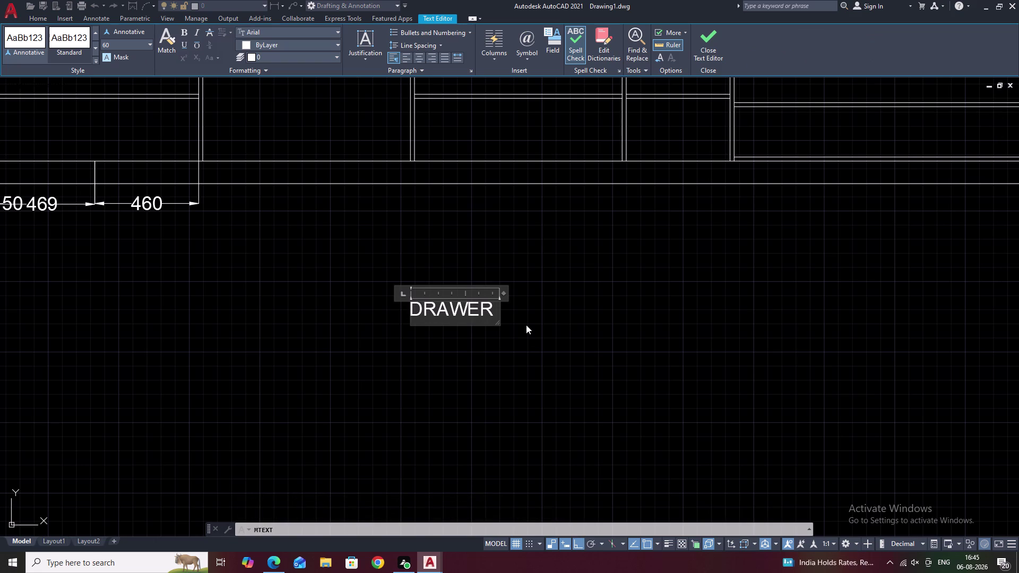
click(521, 326)
right_click(521, 326)
click(508, 358)
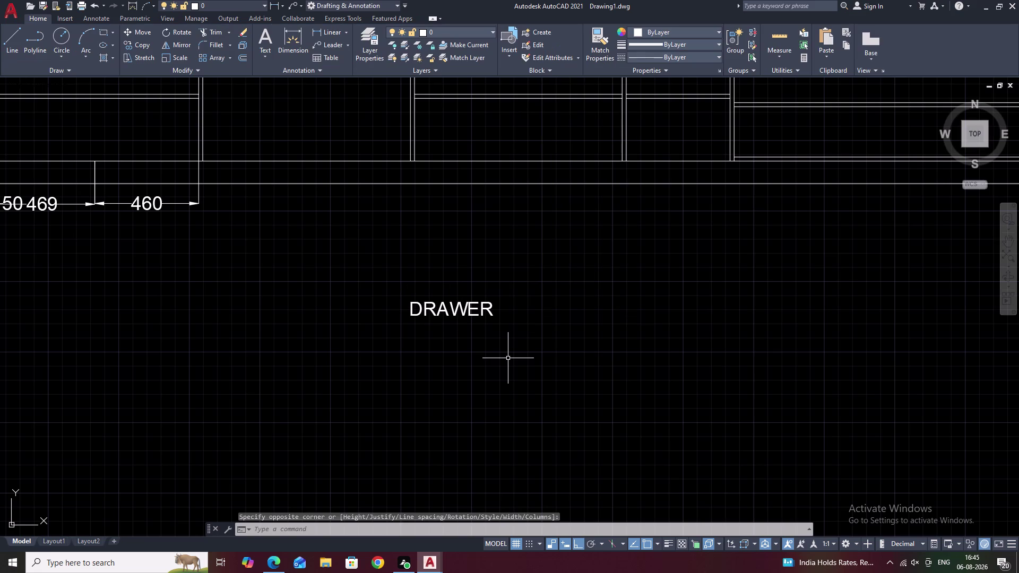
Add the OS text label in a box below DRAWER.
text(T)
key(space)
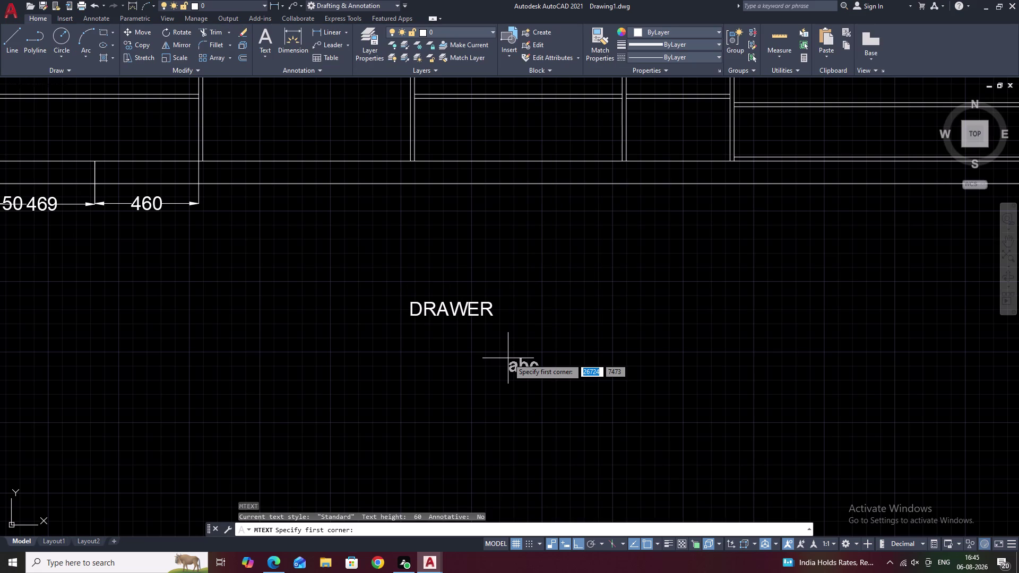
text(OD)
click(476, 369)
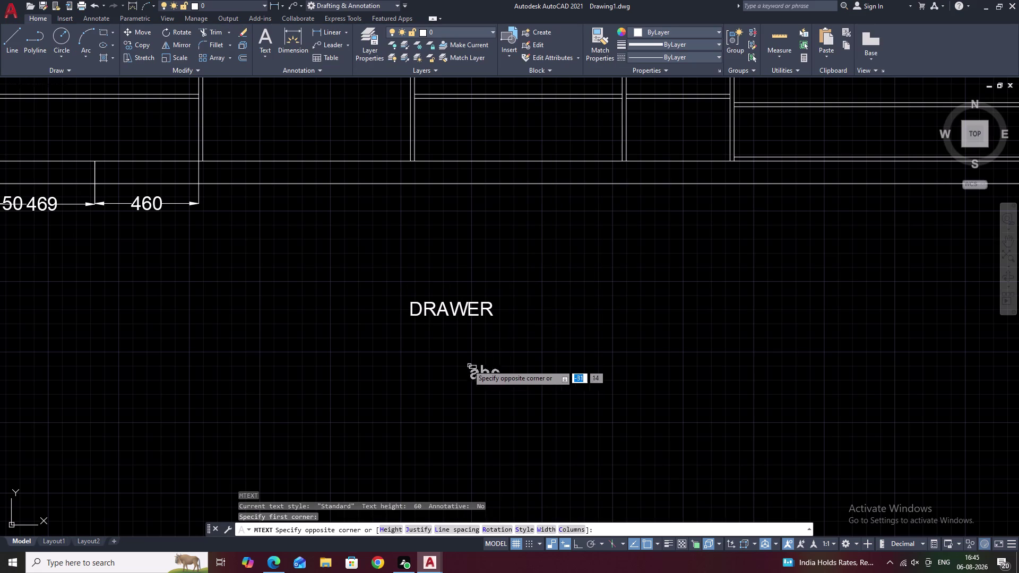
drag(462, 363, 476, 364)
drag(519, 372, 536, 374)
key(space)
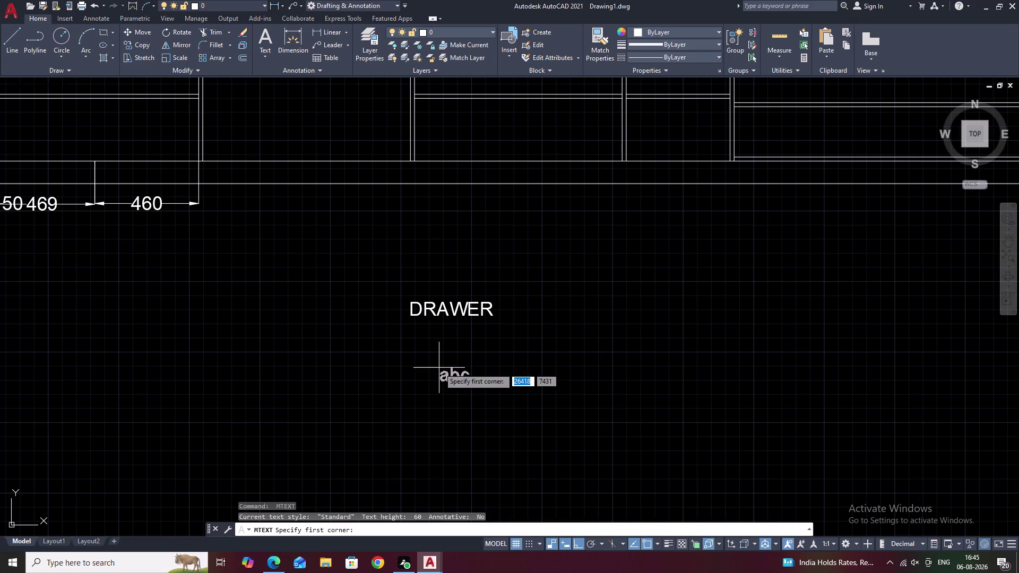
drag(439, 368, 467, 373)
drag(471, 373, 487, 381)
right_click(486, 381)
text(O)
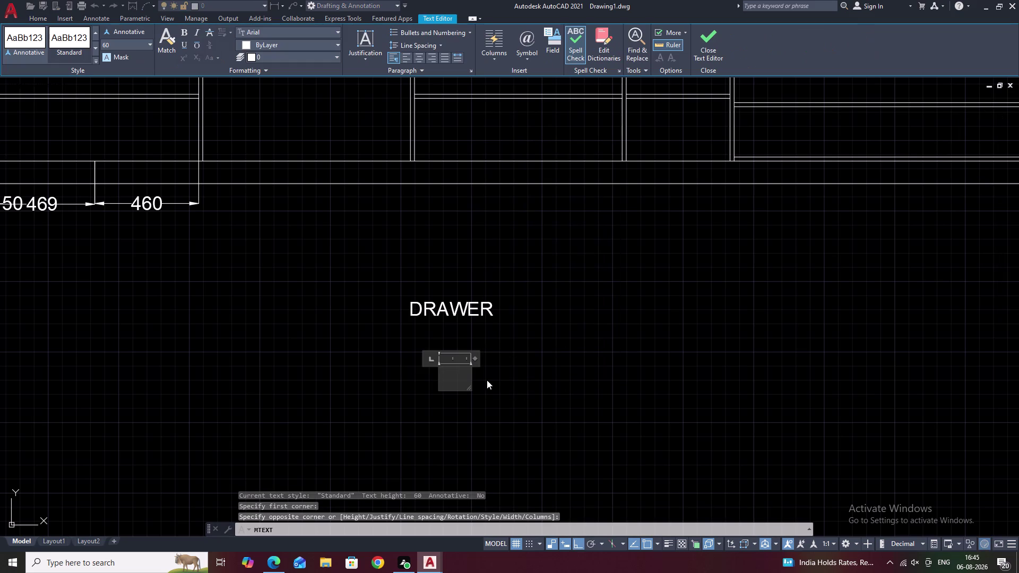
text(S)
key(BackSpace)
text(O)
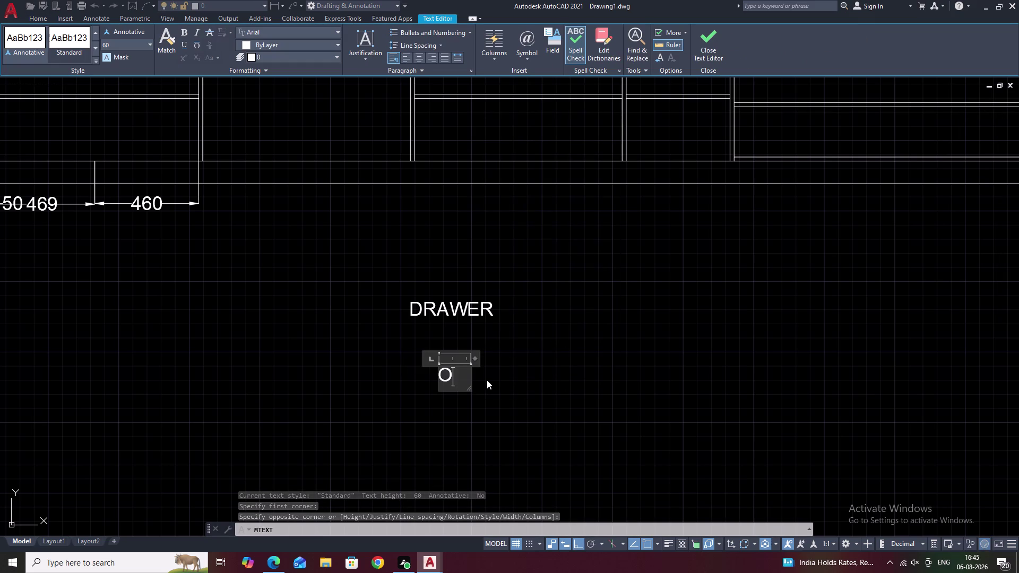
text(S)
double_click(488, 380)
middle_drag(526, 381, 516, 382)
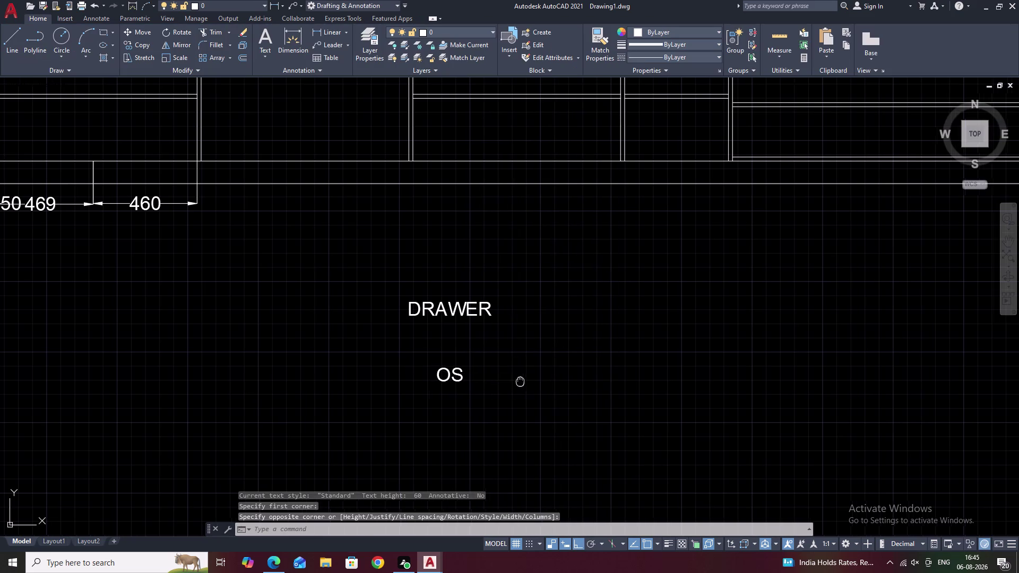
middle_drag(516, 381, 450, 381)
Add the two-line OPEN SHELF label below the OS label.
text(T)
key(space)
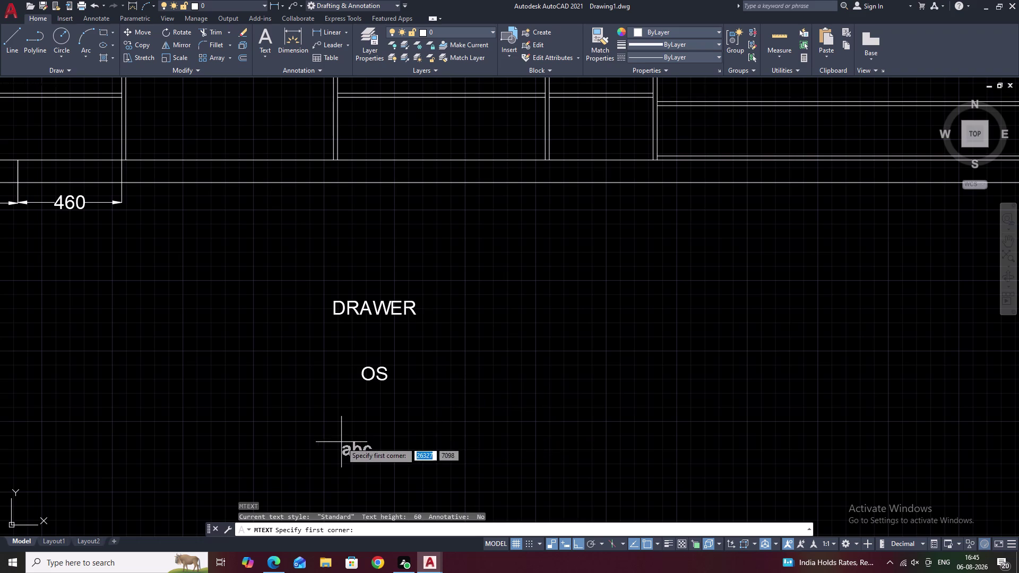
click(351, 439)
drag(351, 439, 460, 460)
click(461, 460)
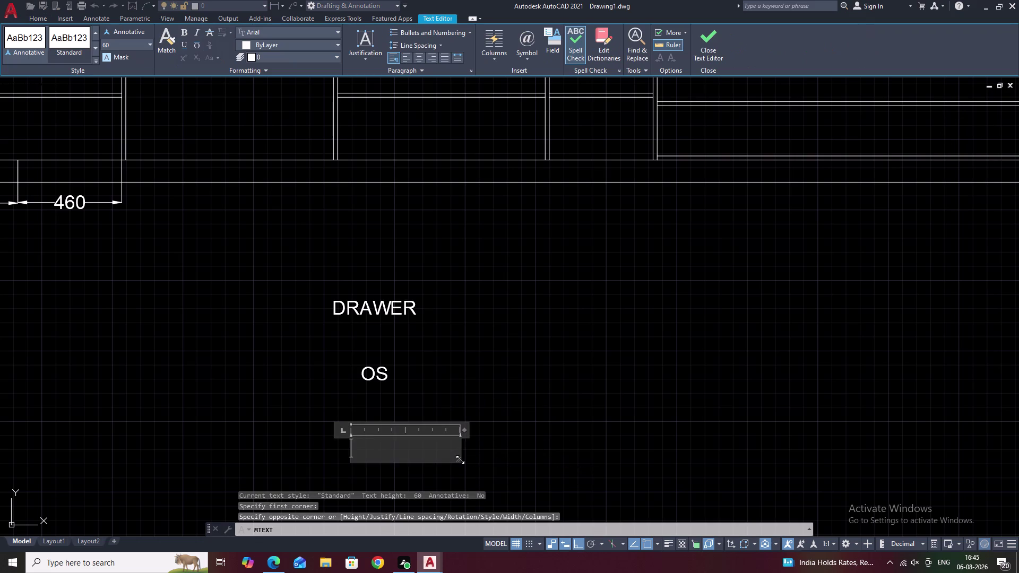
text(OPE)
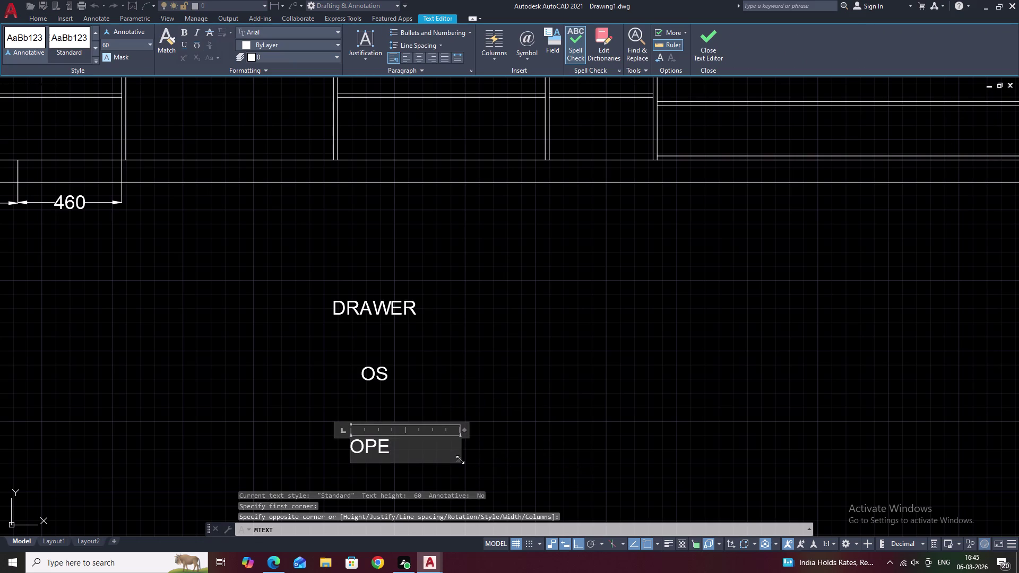
key(n)
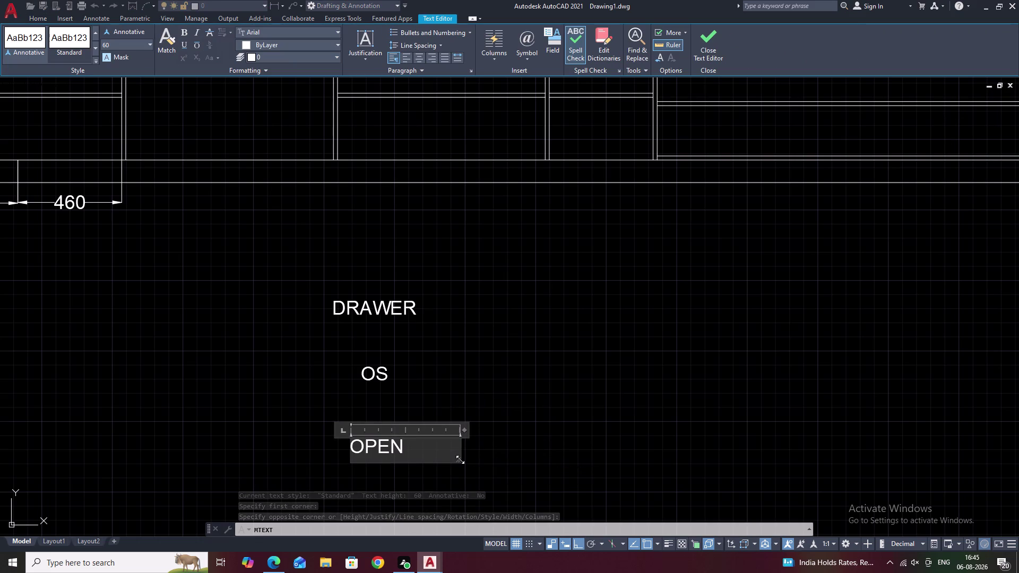
key(Return)
key(a)
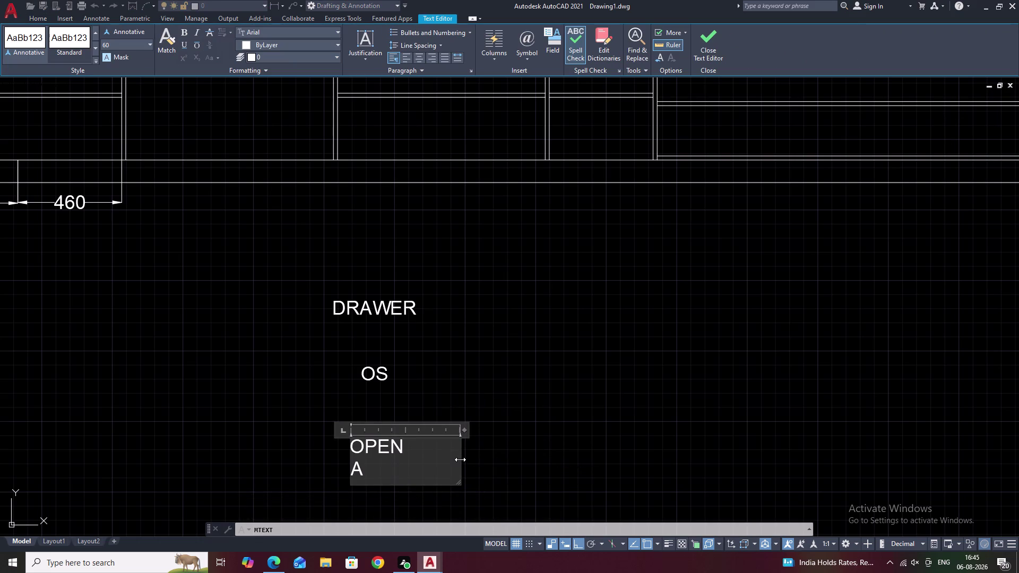
key(BackSpace)
text(SH)
text(E)
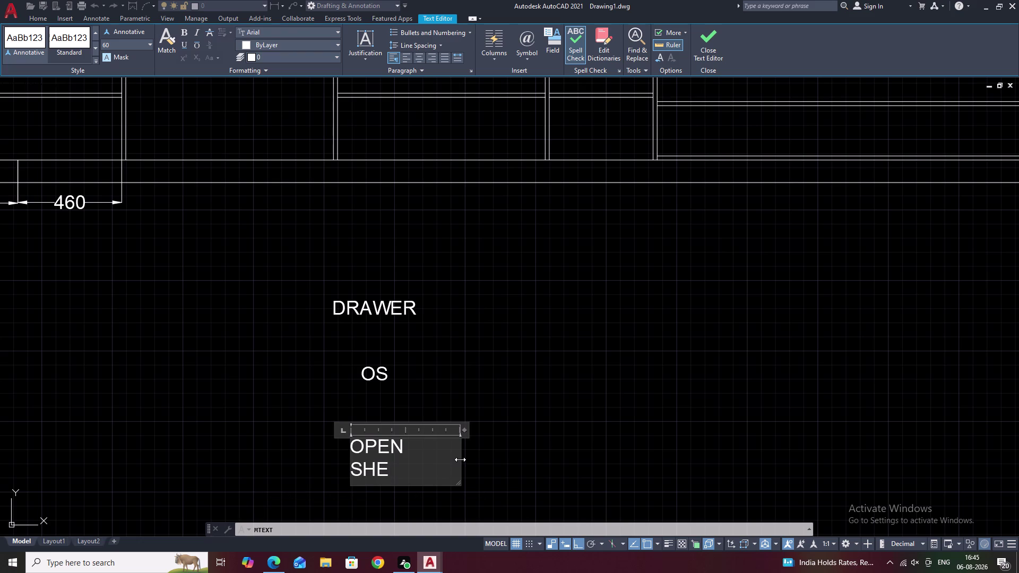
text(LF)
click(525, 454)
right_click(525, 454)
key(Escape)
middle_drag(459, 425, 396, 424)
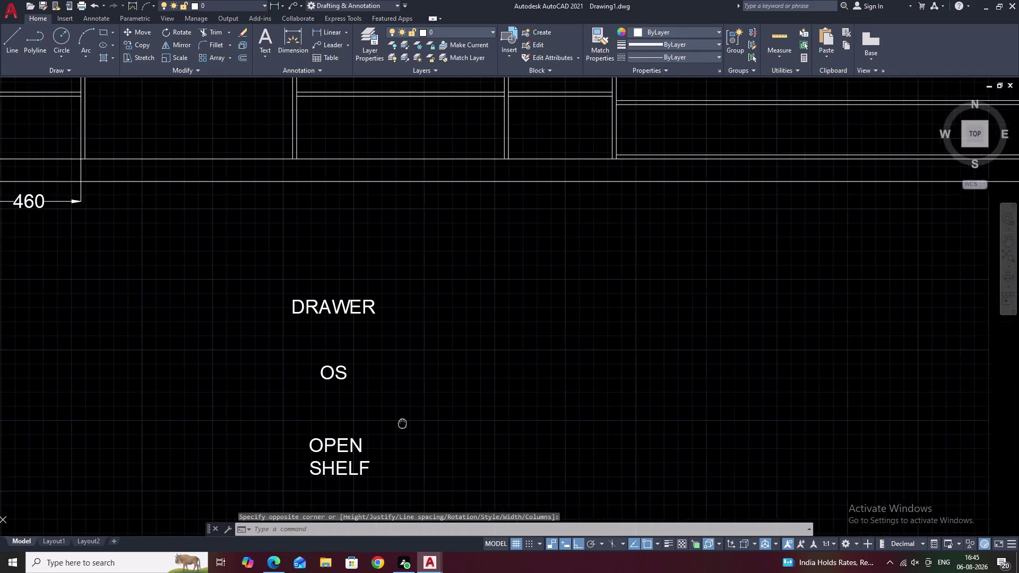
middle_drag(397, 423, 381, 425)
Add the single-letter D text label.
text(T)
key(space)
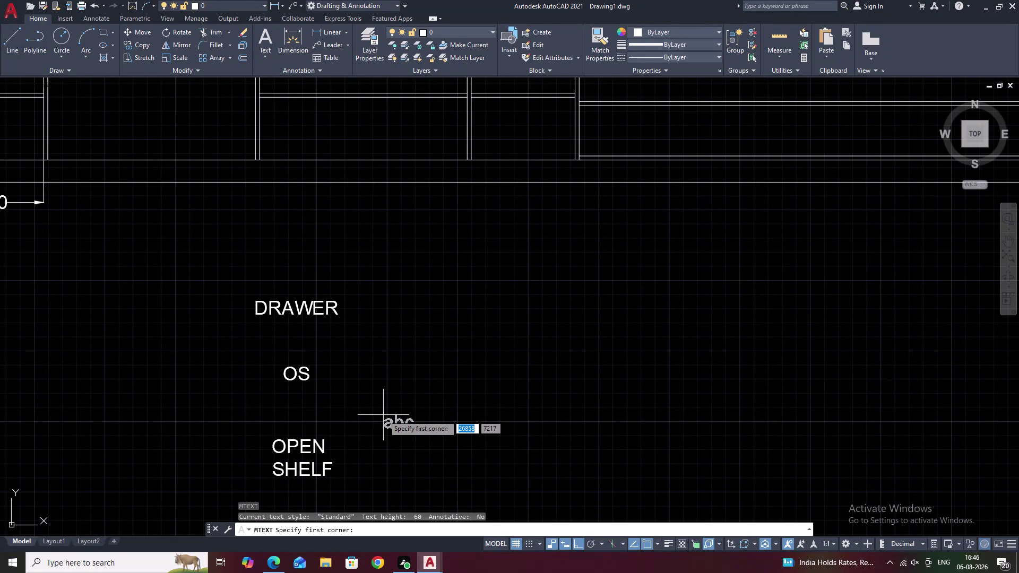
drag(417, 419, 423, 421)
drag(430, 422, 449, 429)
right_click(446, 427)
key(Escape)
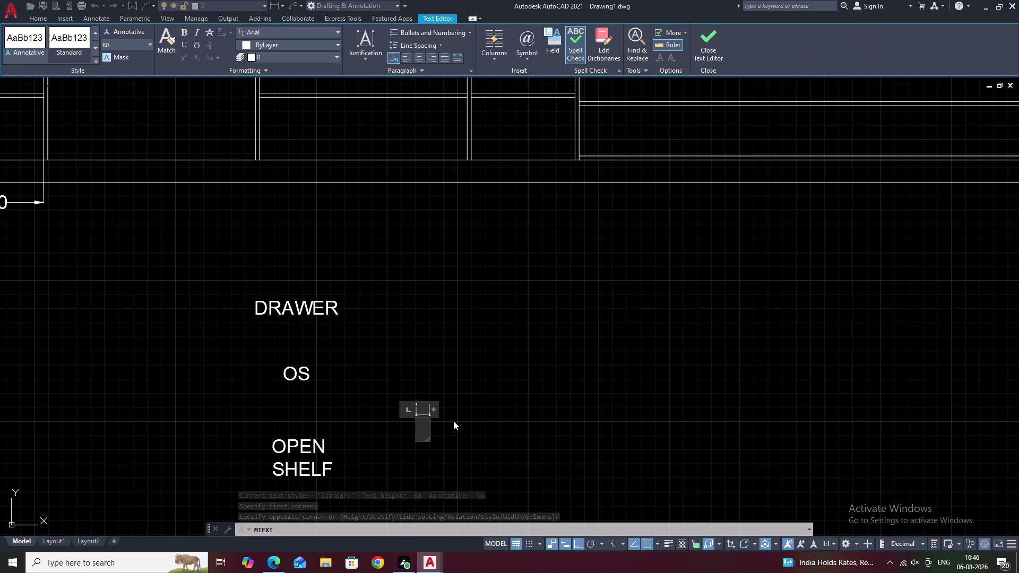
key(d)
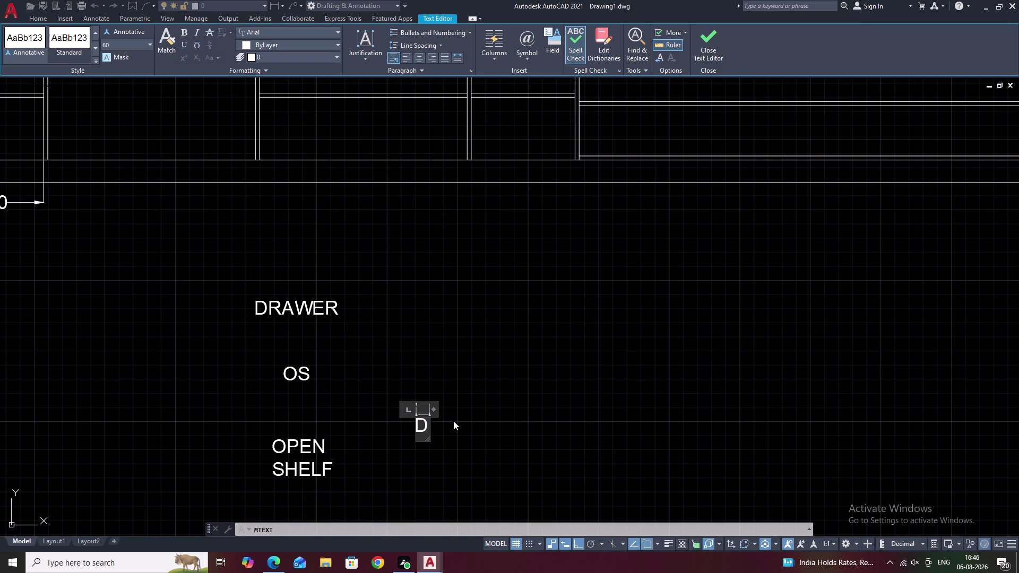
click(453, 421)
Add the LOFT text label beside the D label.
text(T)
key(space)
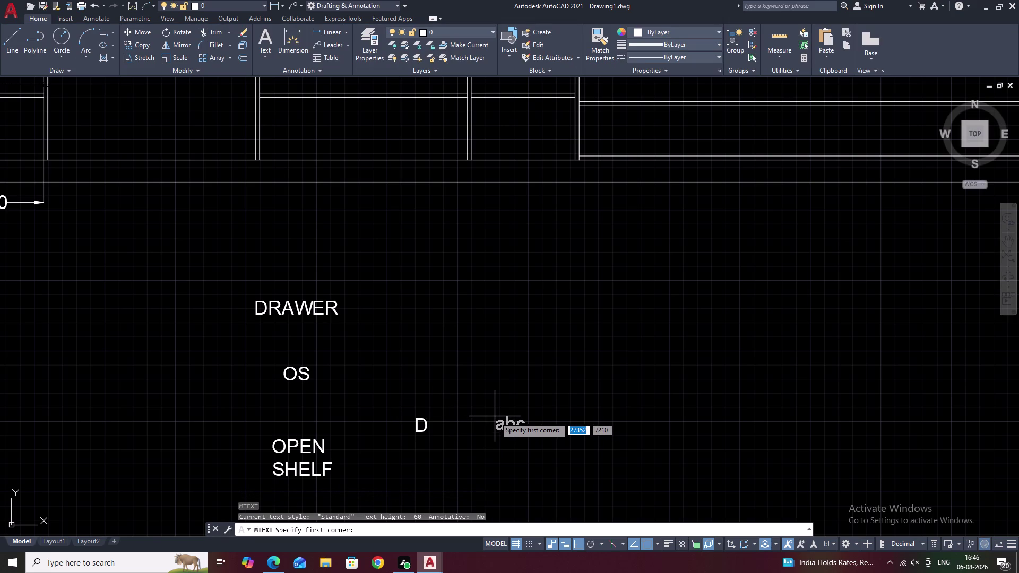
click(494, 417)
drag(513, 427, 544, 442)
text(LO)
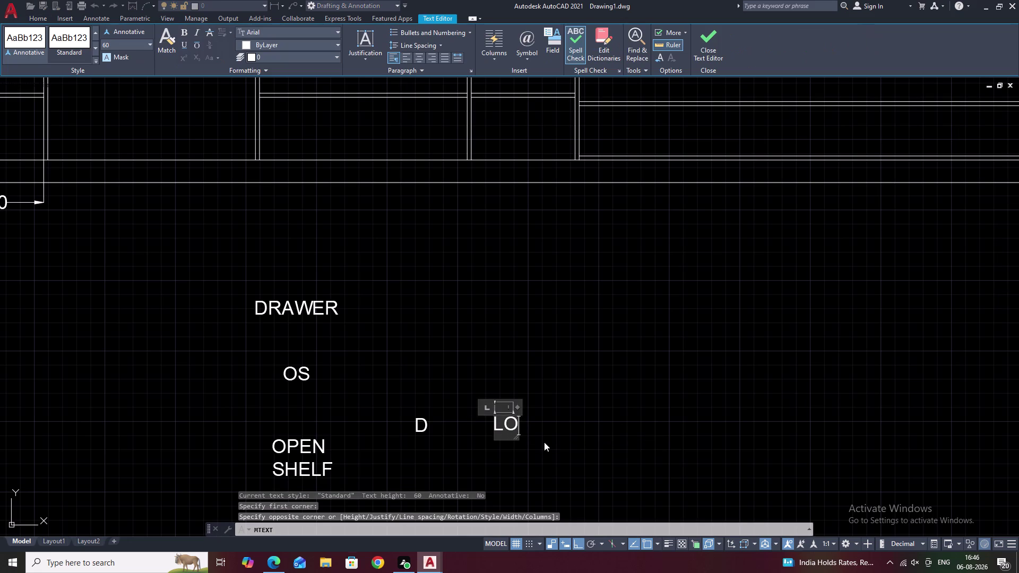
key(d)
key(t)
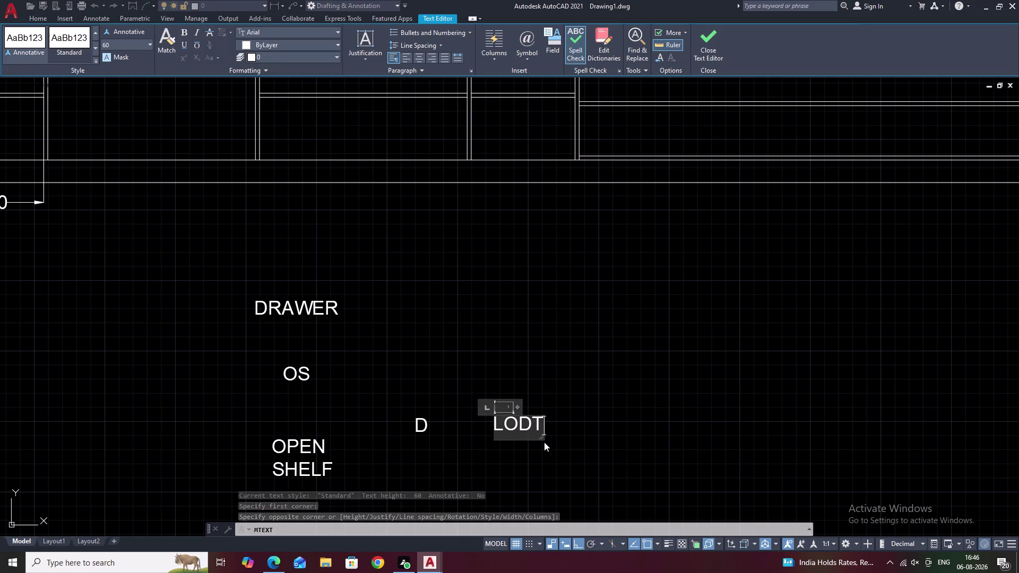
key(BackSpace)
key(BackSpace)
text(FT)
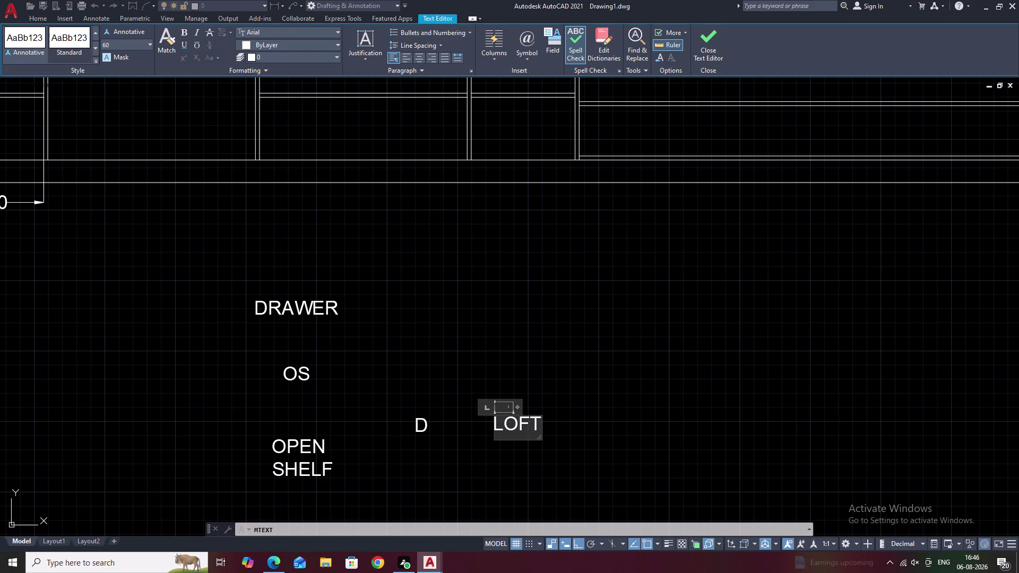
click(606, 412)
key(Escape)
scroll(down, 3)
middle_drag(395, 347, 422, 352)
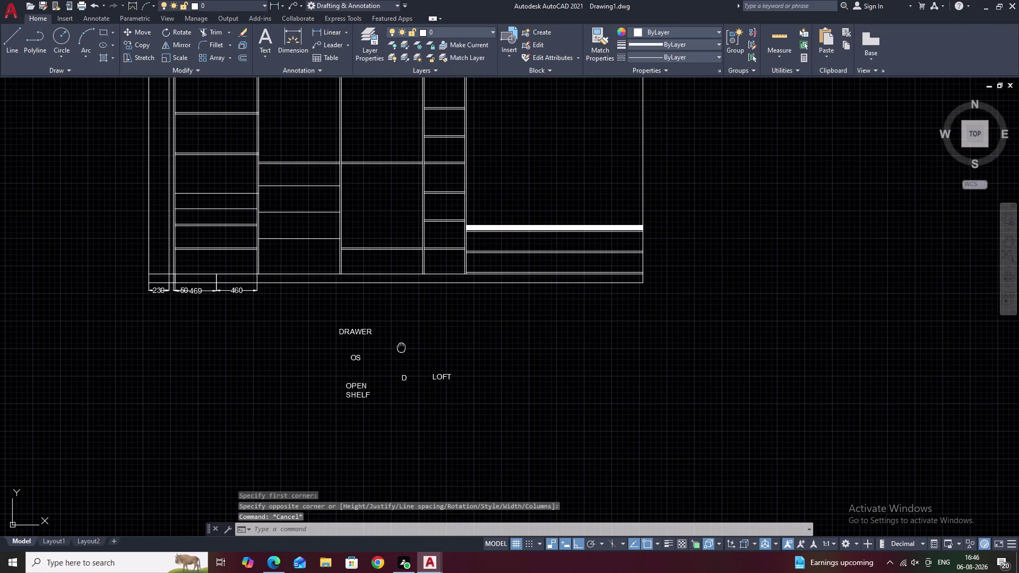
middle_drag(423, 351, 534, 377)
scroll(up, 3)
scroll(down, 3)
middle_drag(519, 374, 632, 409)
middle_drag(200, 278, 254, 293)
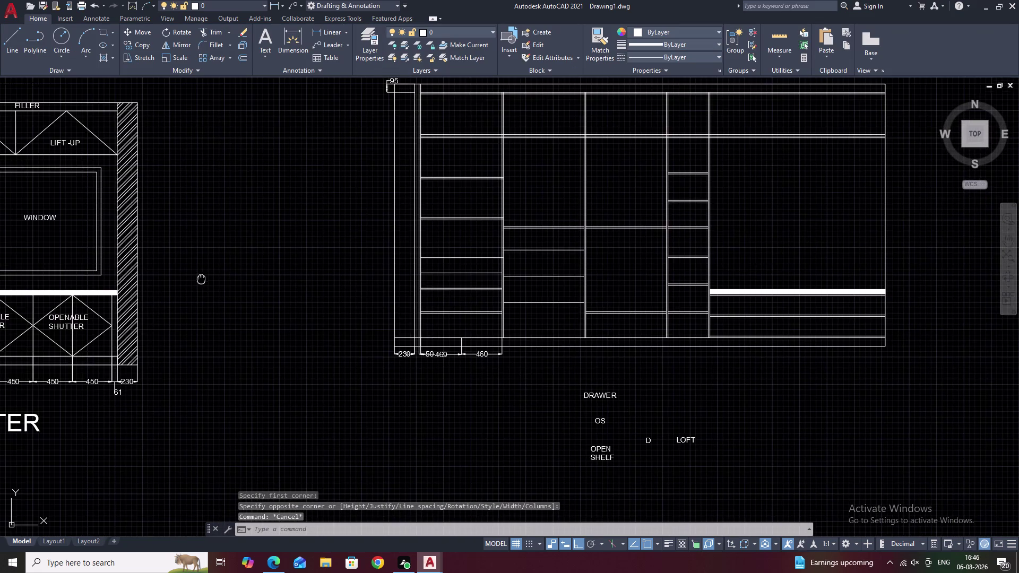
middle_drag(254, 293, 365, 326)
middle_drag(282, 170, 600, 260)
scroll(up, 3)
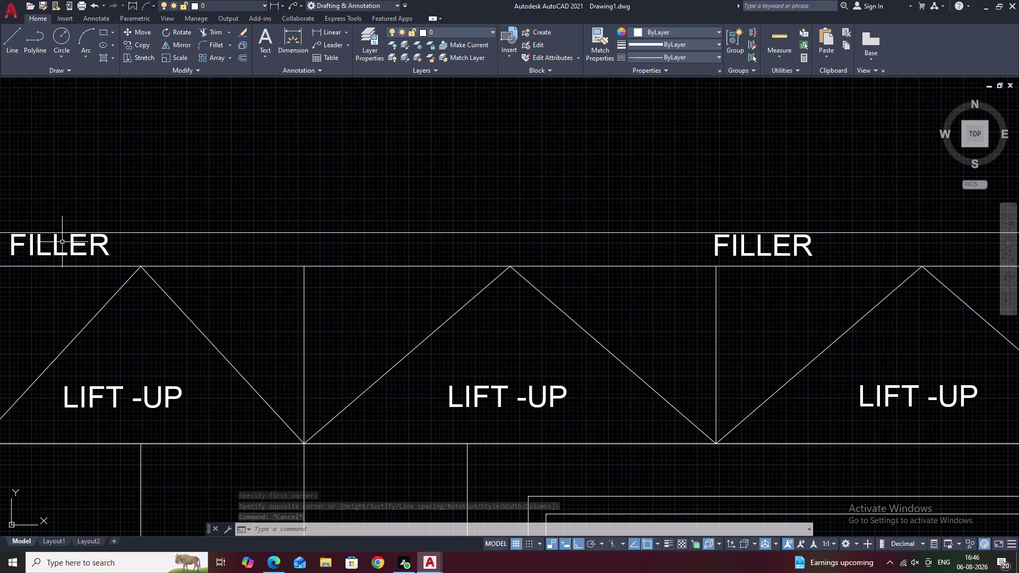
click(66, 252)
text(C)
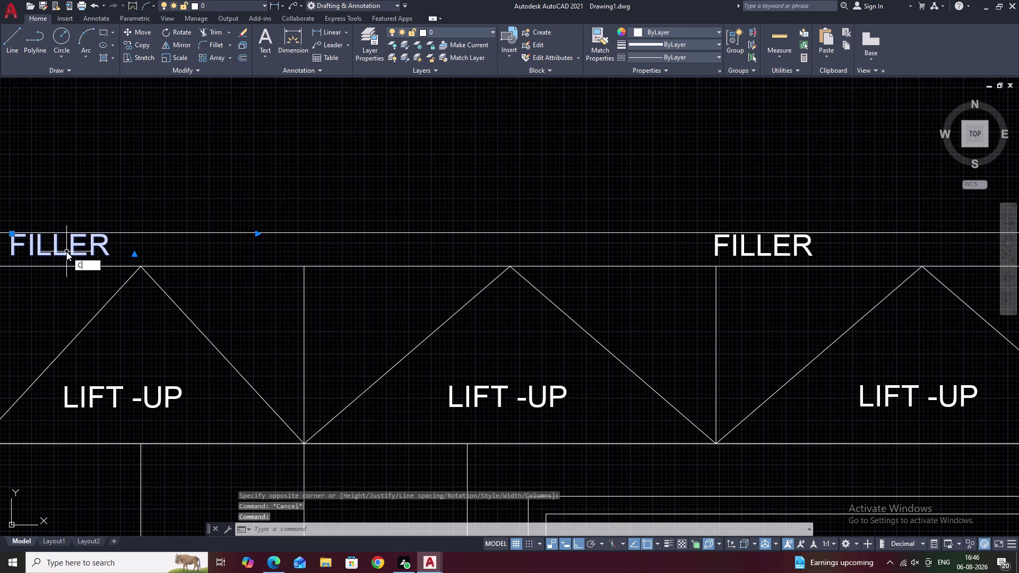
text(O)
key(space)
click(91, 253)
scroll(down, 3)
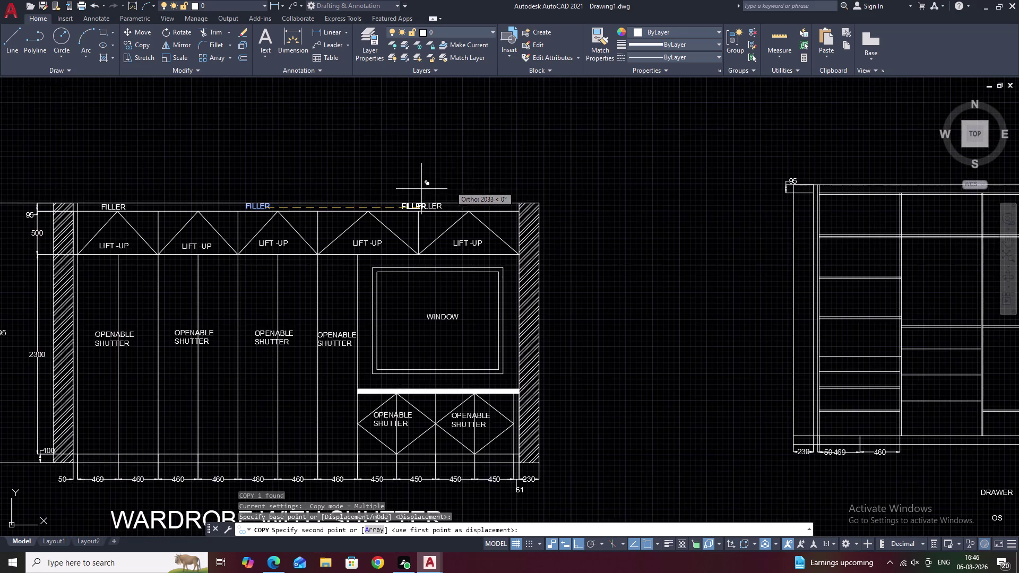
middle_drag(470, 180, 264, 242)
key(F8)
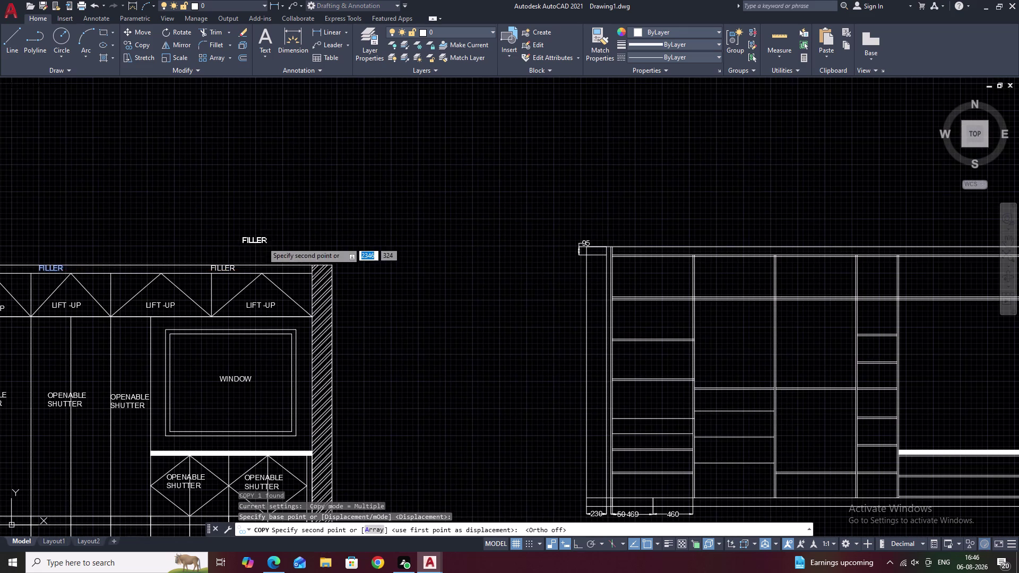
scroll(down, 3)
middle_drag(555, 239, 277, 256)
scroll(up, 3)
middle_drag(292, 277, 467, 172)
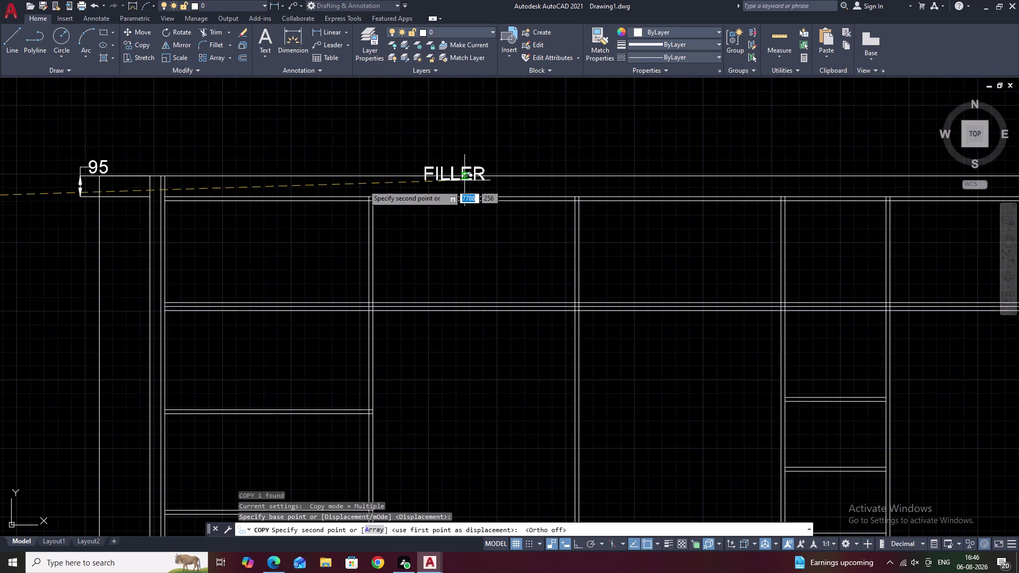
scroll(up, 3)
click(347, 198)
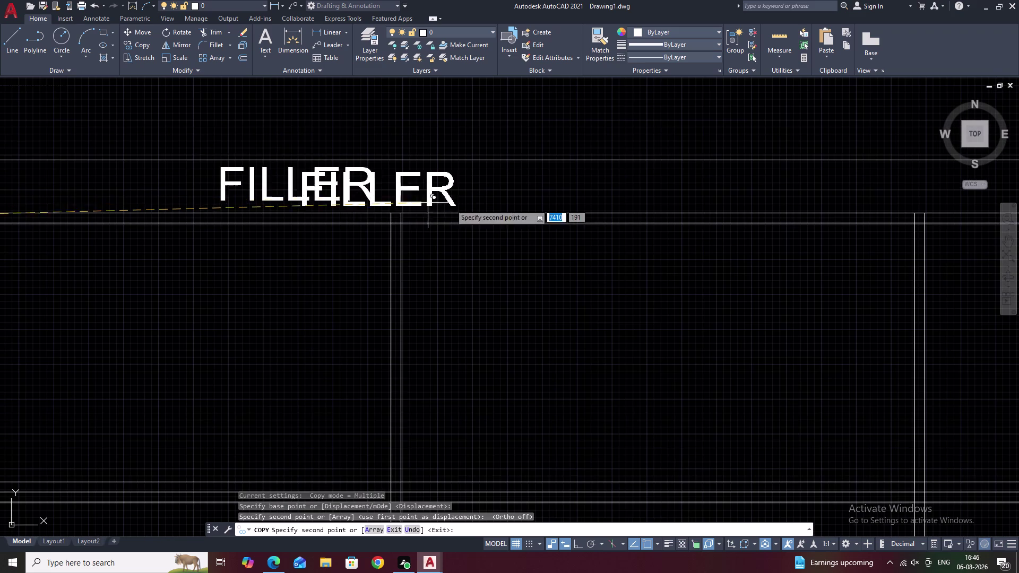
scroll(down, 3)
middle_drag(582, 211, 120, 263)
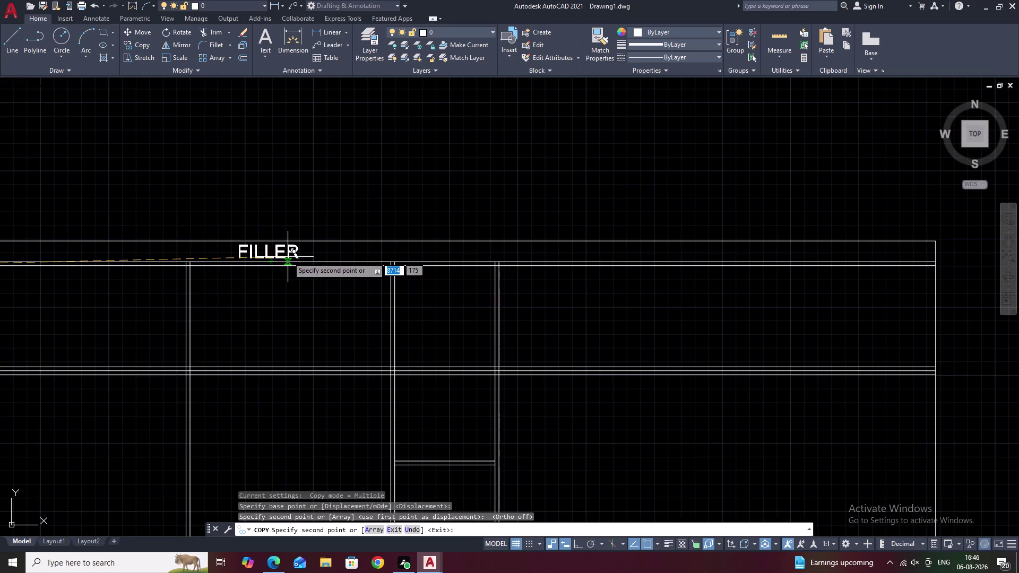
click(287, 255)
middle_drag(222, 284, 0, 330)
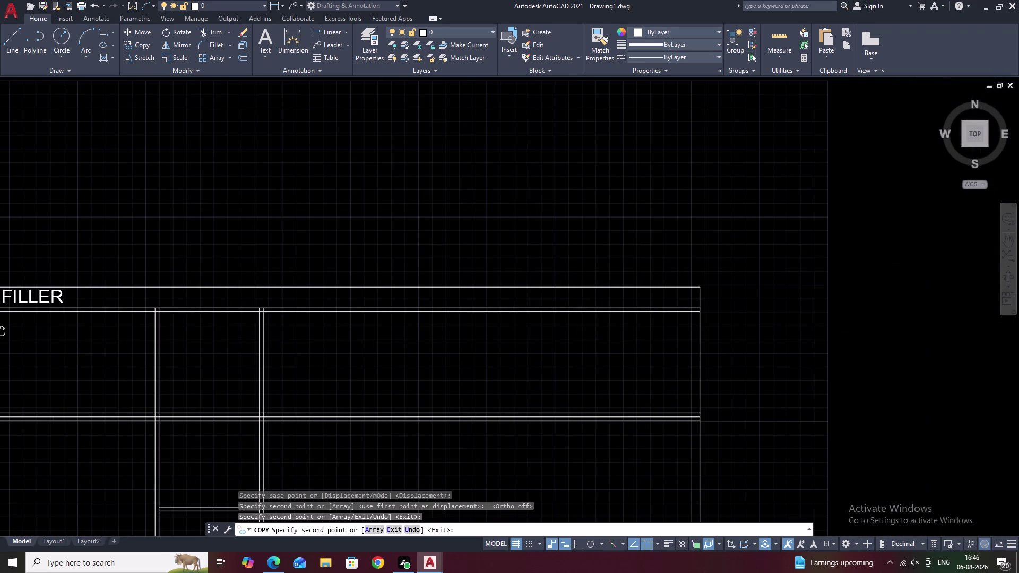
scroll(down, 3)
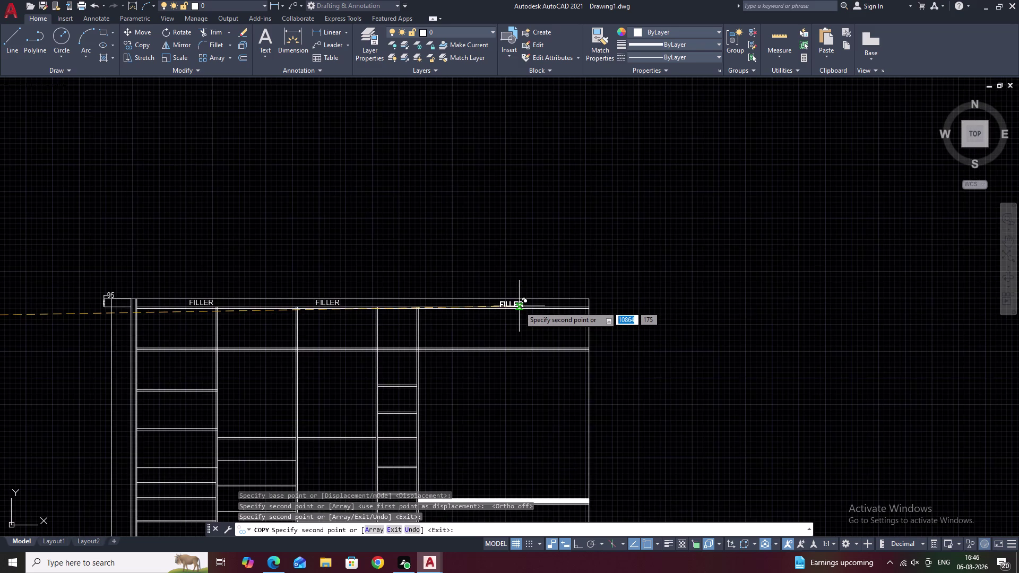
scroll(up, 3)
double_click(511, 302)
scroll(down, 3)
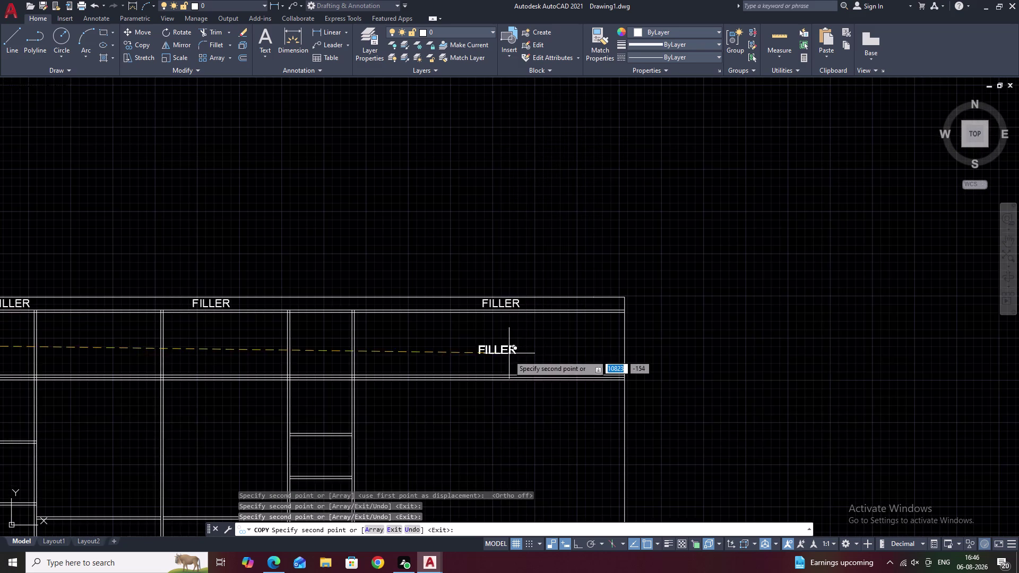
middle_drag(509, 355, 553, 292)
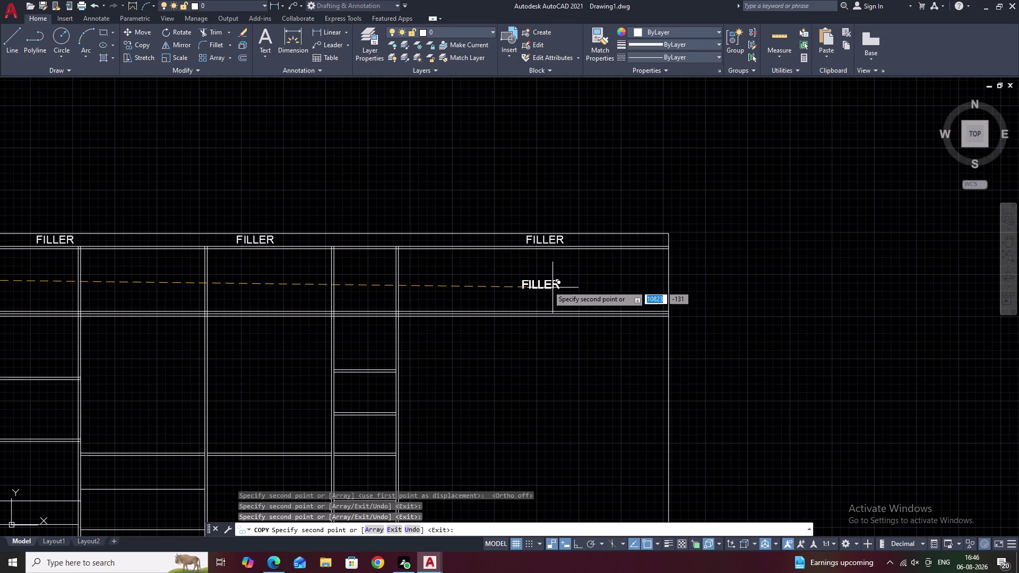
key(Escape)
middle_drag(450, 319, 607, 247)
scroll(down, 3)
middle_drag(371, 294, 378, 290)
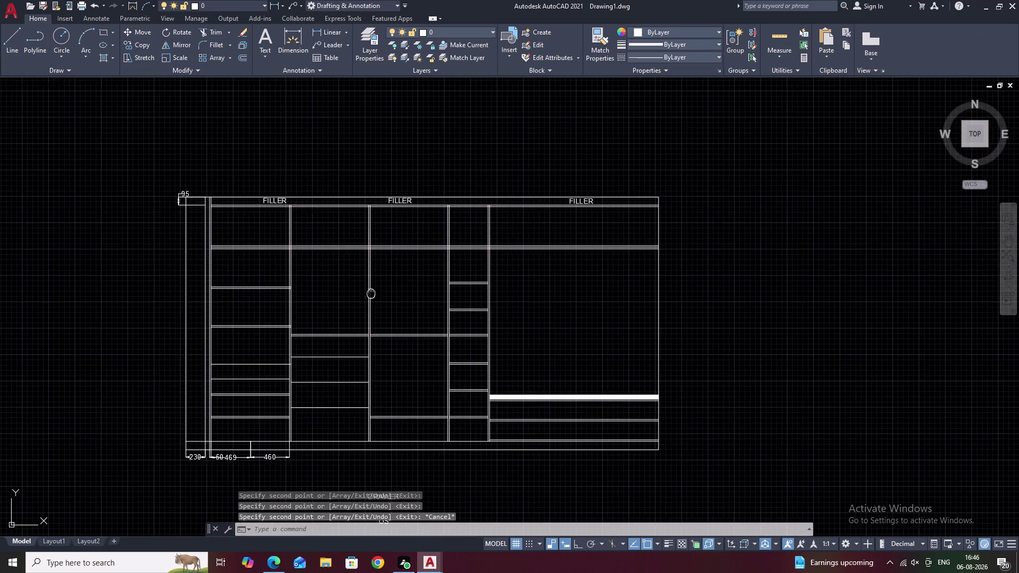
middle_drag(378, 290, 506, 210)
scroll(up, 3)
middle_drag(526, 384, 523, 278)
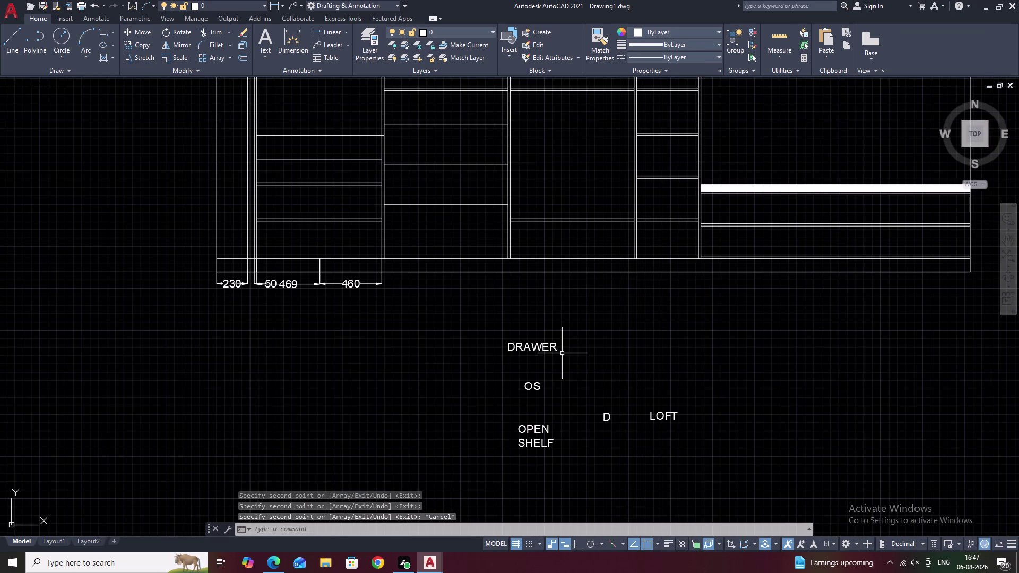
scroll(up, 3)
drag(541, 314, 549, 412)
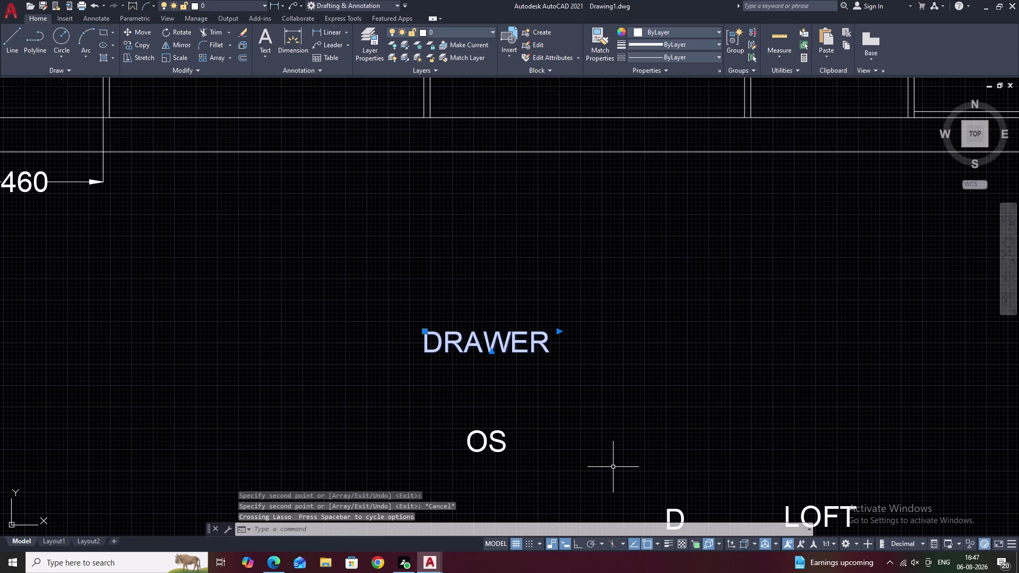
key(c)
key(o)
key(space)
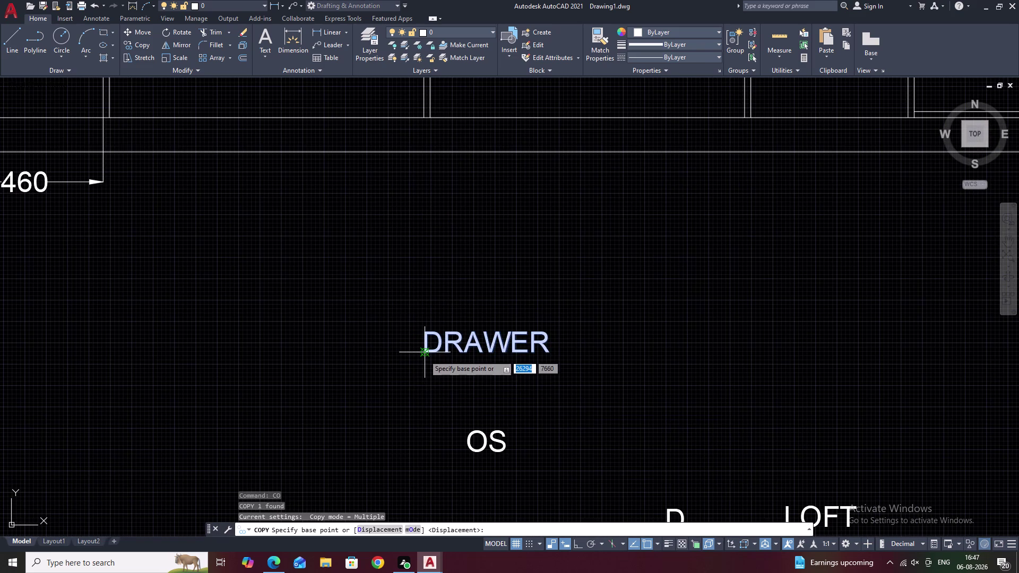
click(425, 355)
scroll(down, 3)
middle_drag(480, 277, 316, 413)
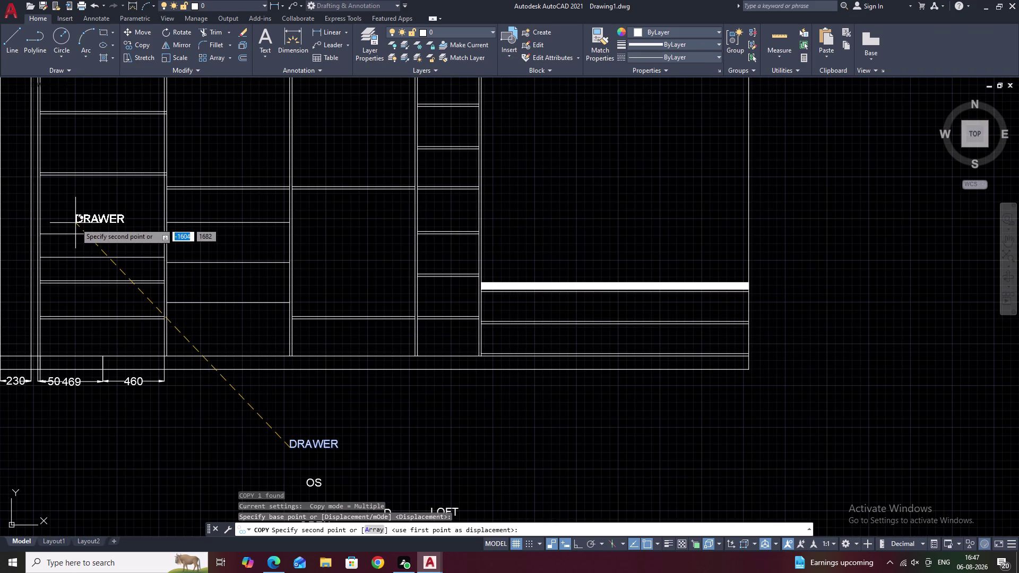
key(Escape)
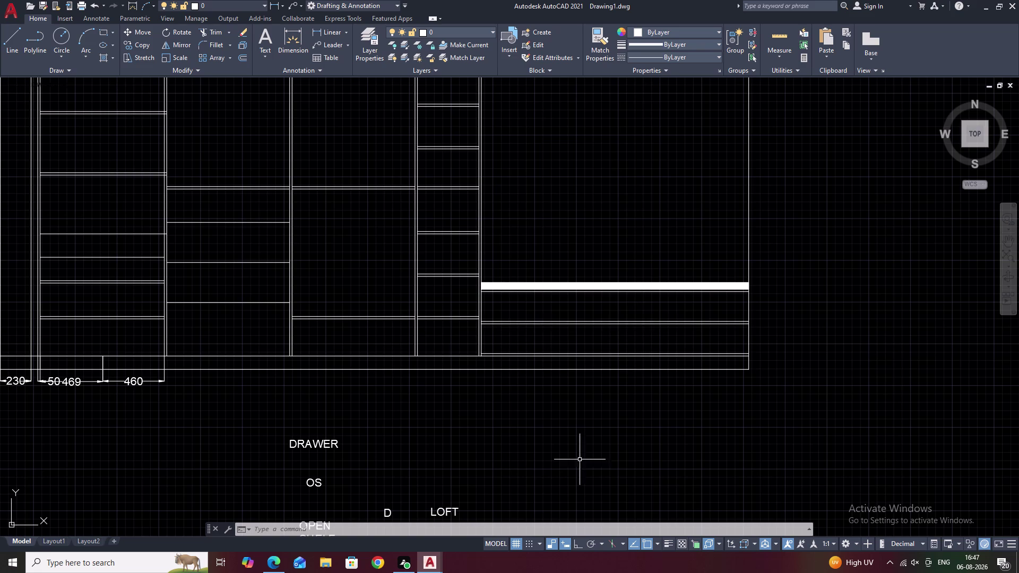
middle_drag(418, 318, 557, 347)
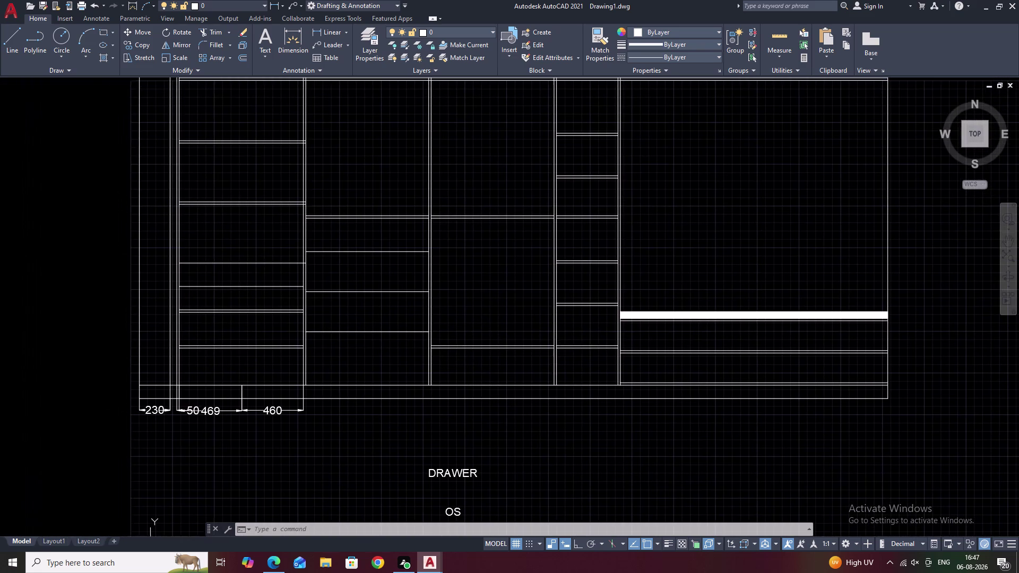
middle_drag(498, 469, 538, 363)
drag(499, 352, 453, 367)
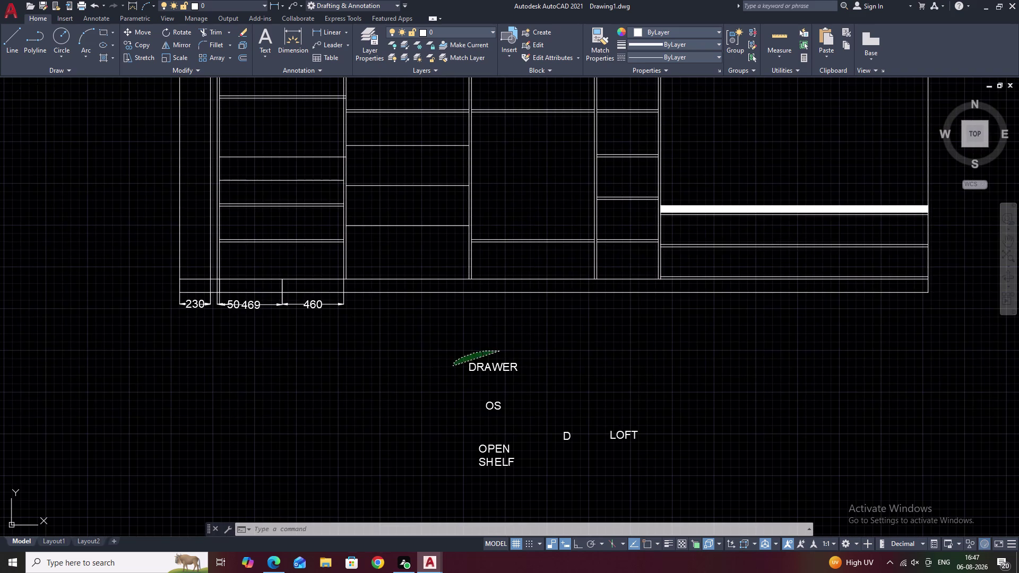
scroll(down, 3)
middle_drag(582, 354, 611, 411)
scroll(up, 3)
middle_drag(478, 283, 543, 314)
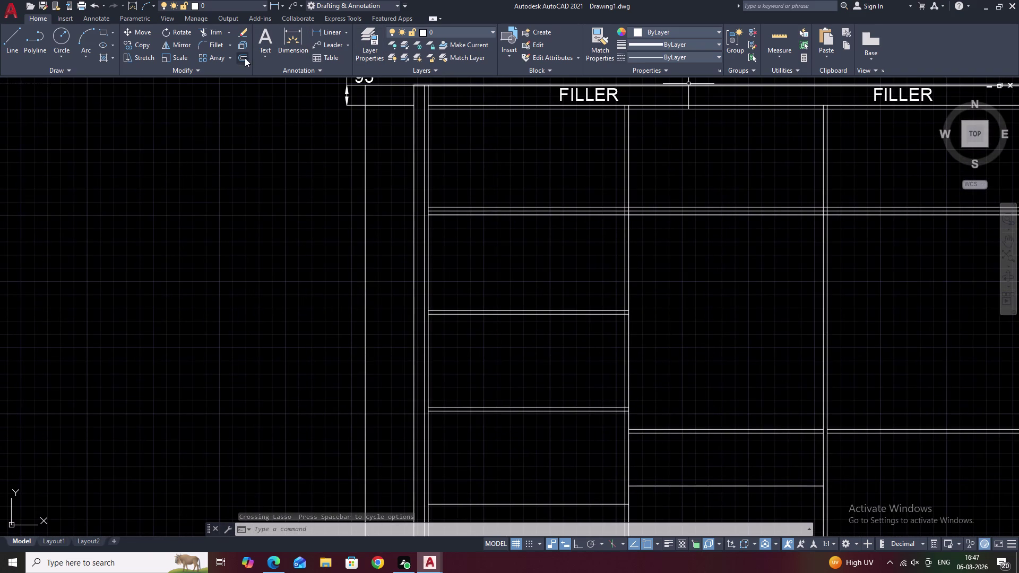
Dimension the top compartment's height as 464 with a linear dimension.
click(326, 31)
middle_drag(536, 178, 527, 193)
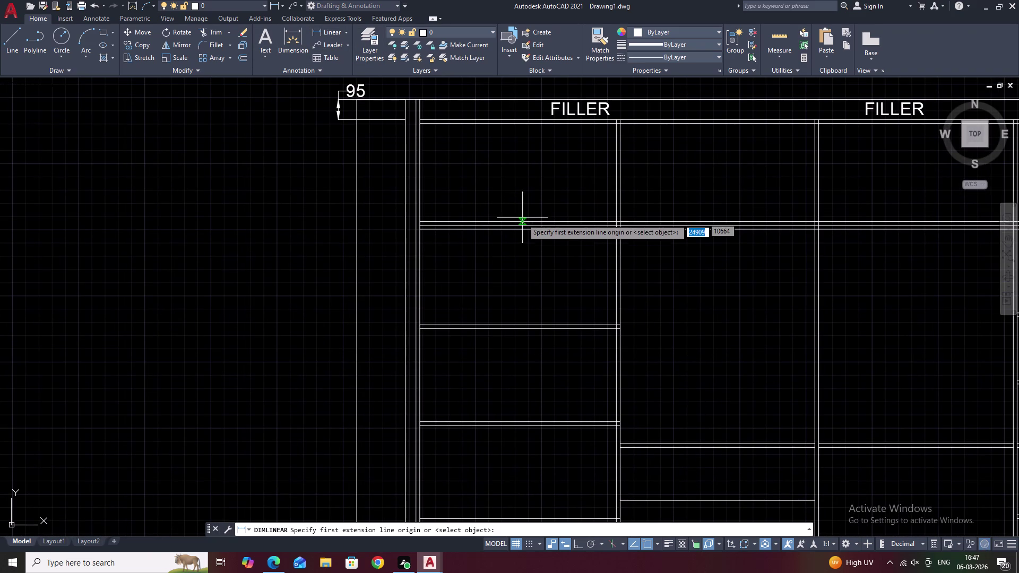
click(525, 221)
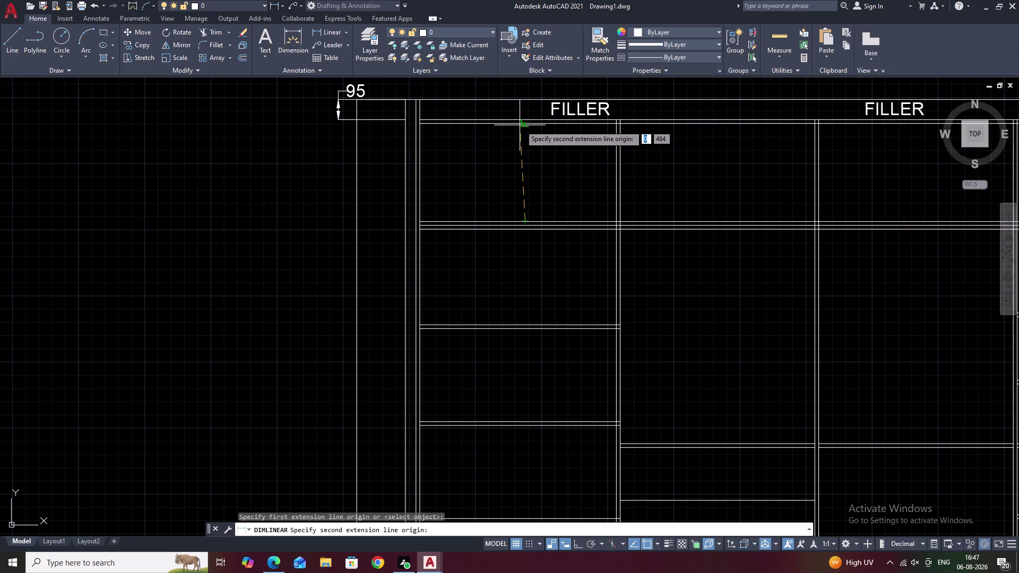
click(521, 125)
click(442, 131)
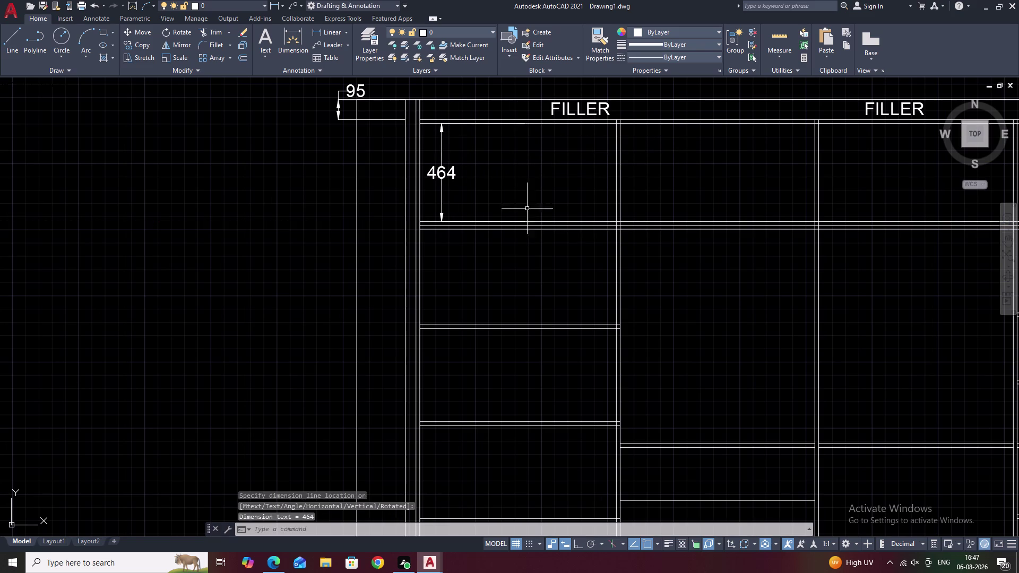
Dimension the second compartment's height as 452.
key(space)
click(466, 324)
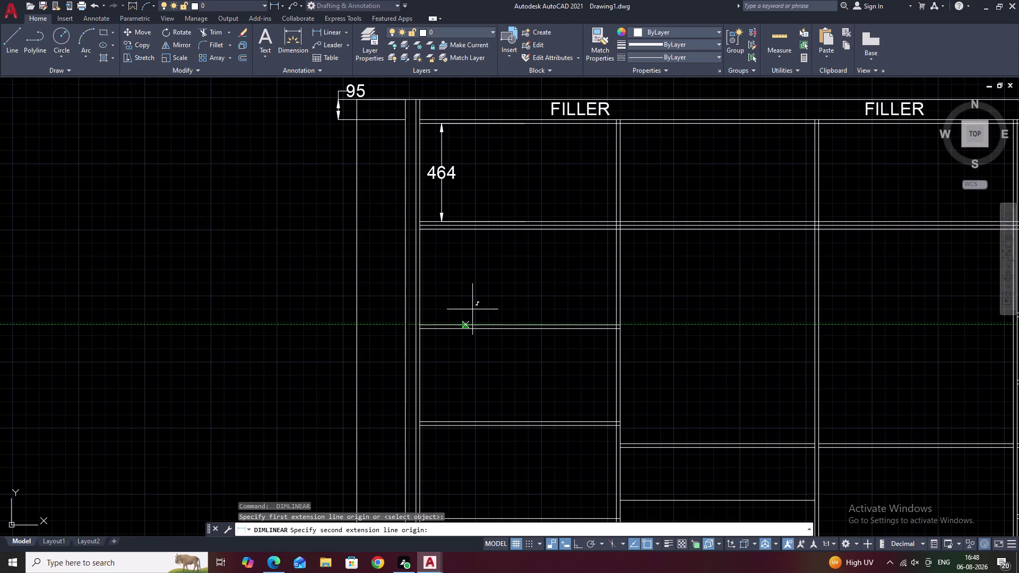
click(462, 230)
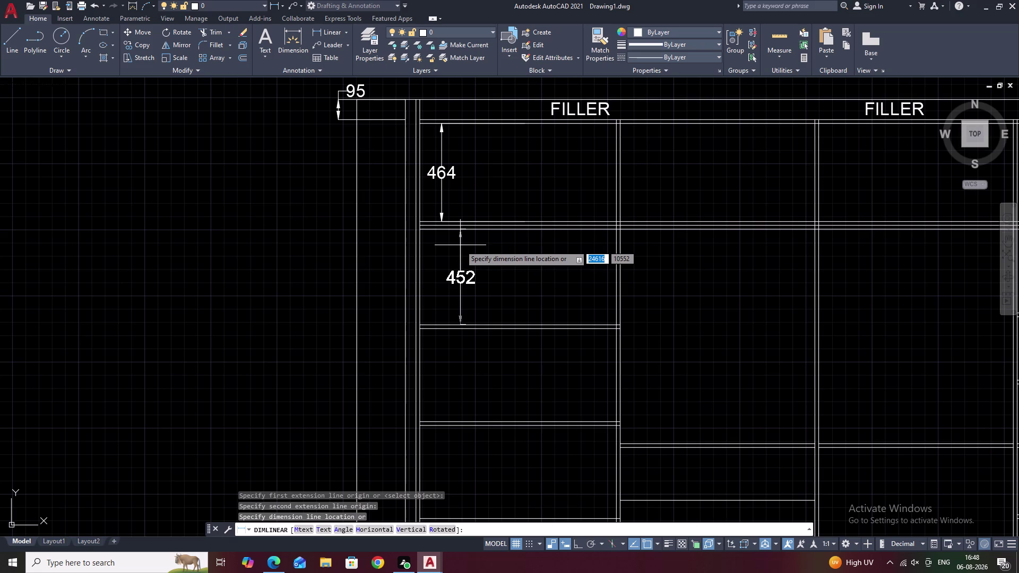
scroll(up, 3)
key(Escape)
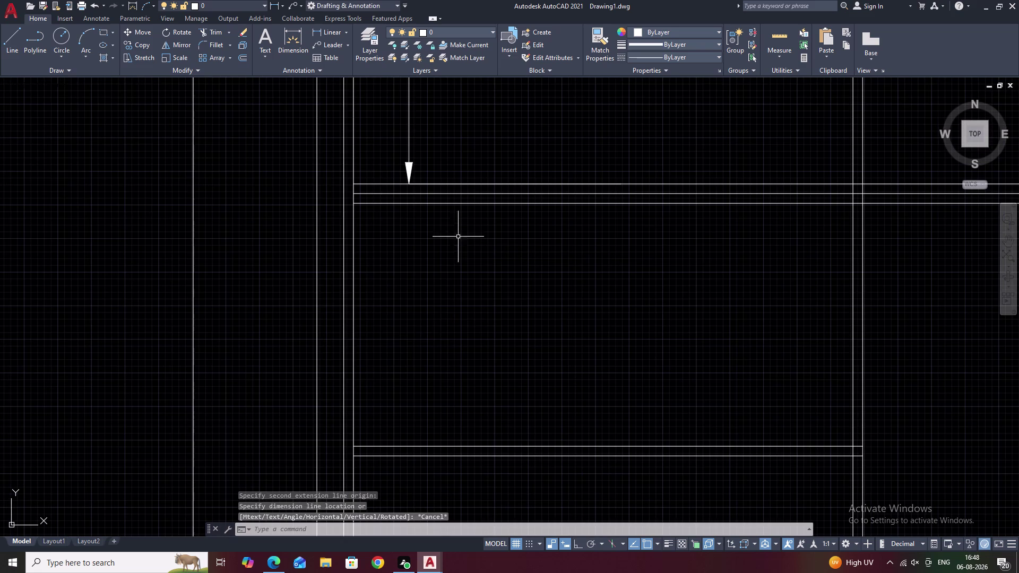
click(323, 31)
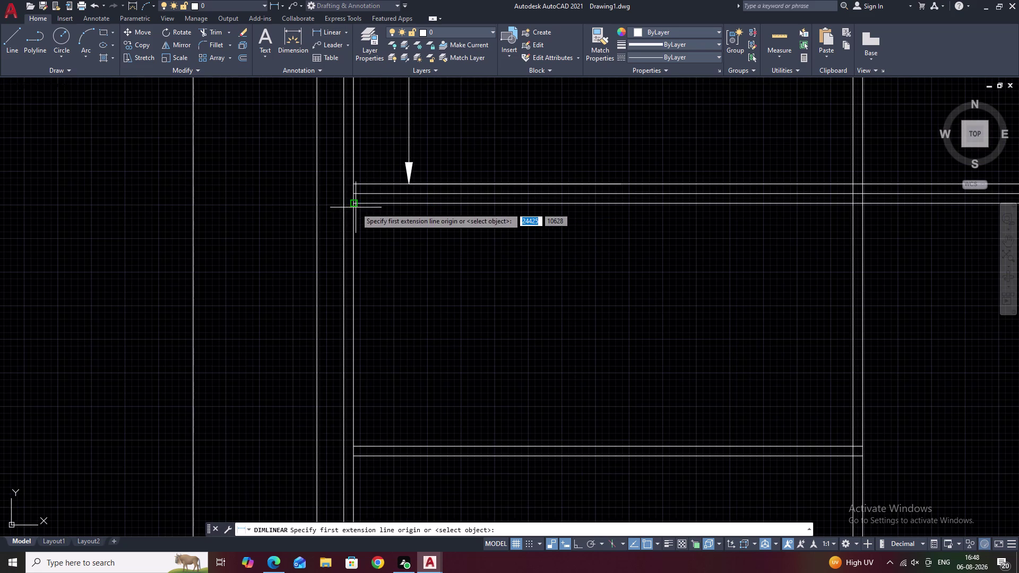
click(354, 204)
click(352, 448)
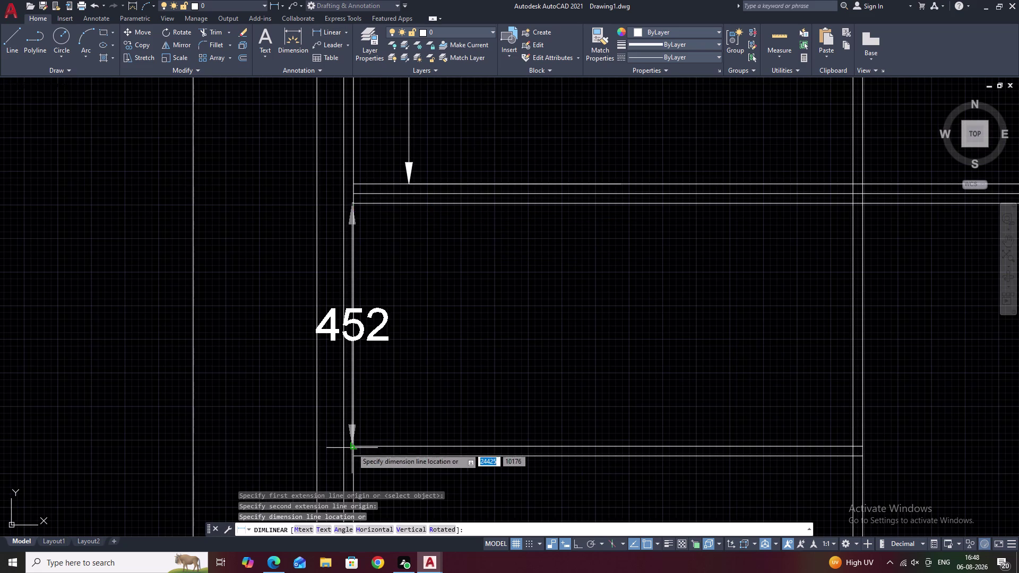
click(477, 429)
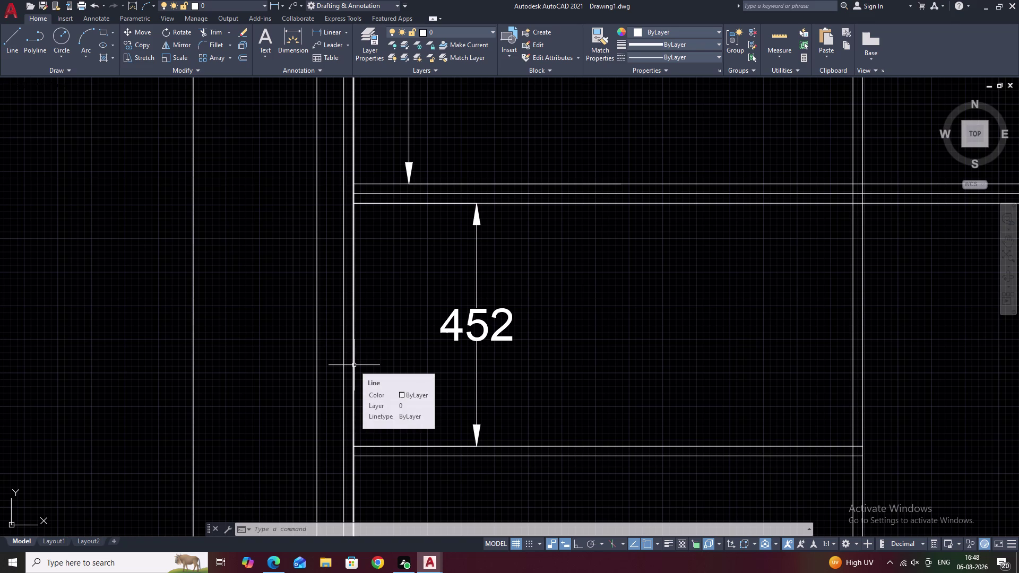
Move the 452 dimension line so it aligns under the 464 dimension.
scroll(down, 3)
middle_drag(570, 336, 567, 225)
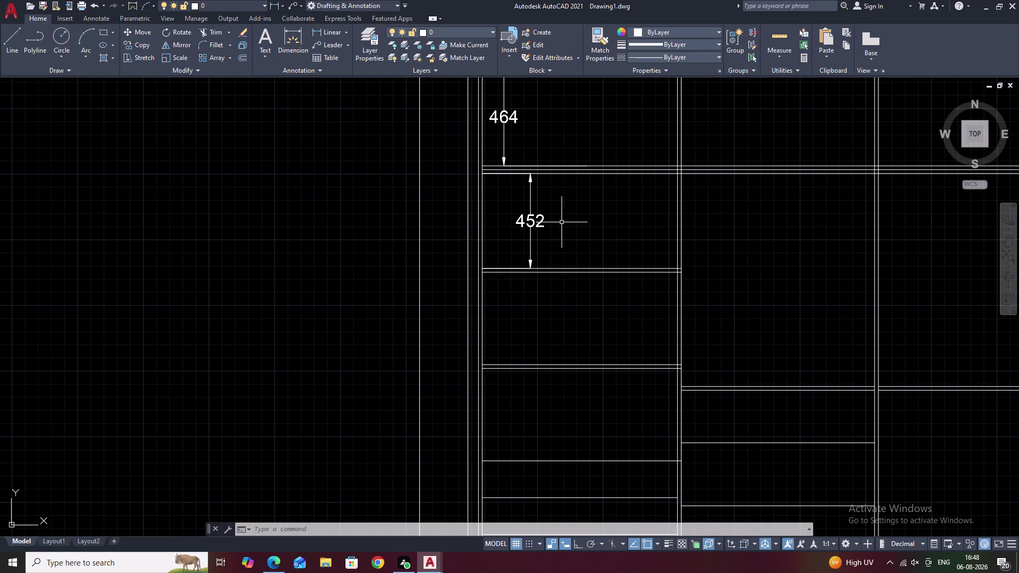
click(532, 227)
click(530, 220)
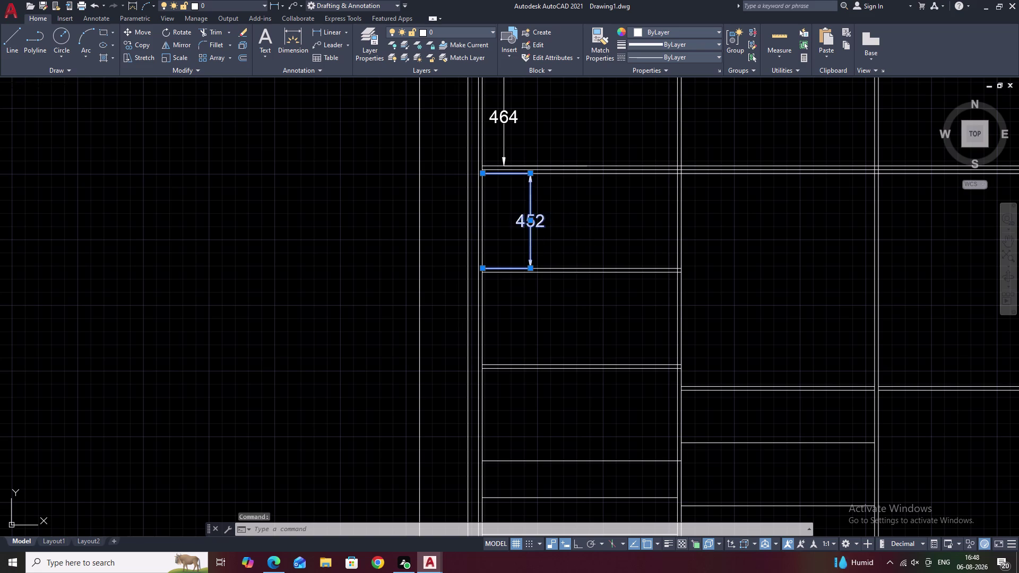
click(503, 223)
key(Escape)
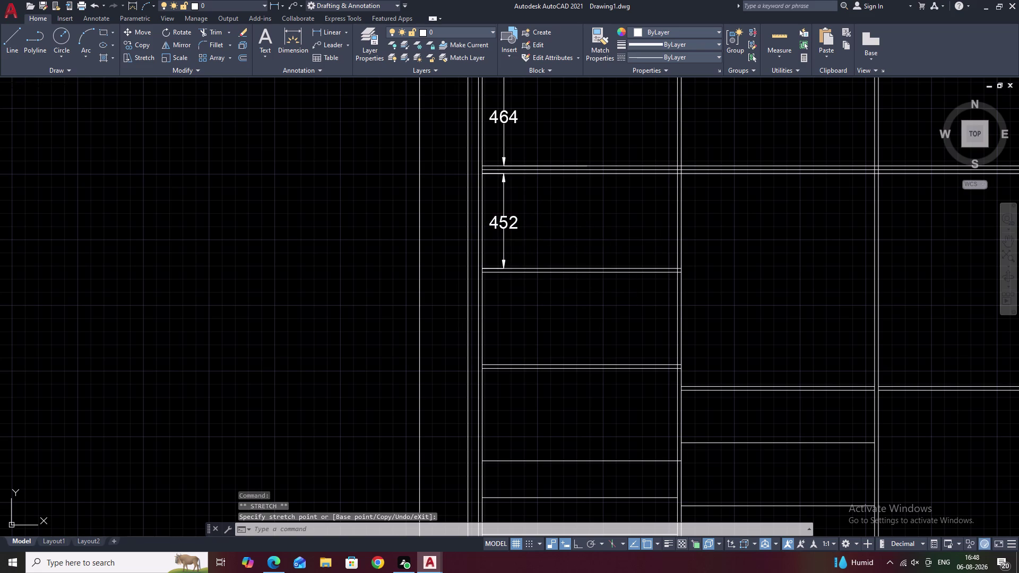
middle_drag(527, 237, 527, 215)
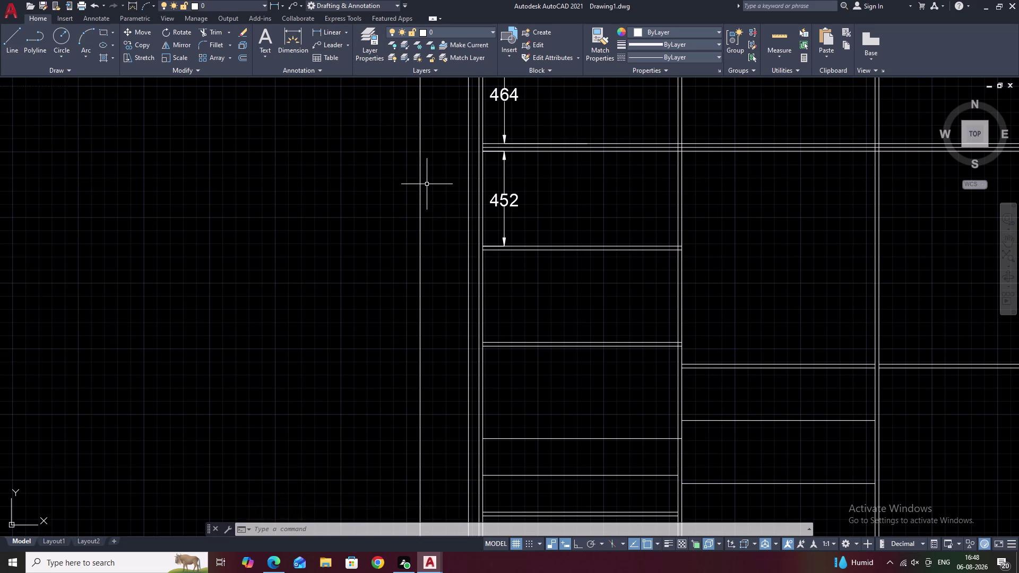
Open the current dimension style for modification and review its Symbols, Primary and Alternate Units tabs.
text(D)
key(space)
click(621, 258)
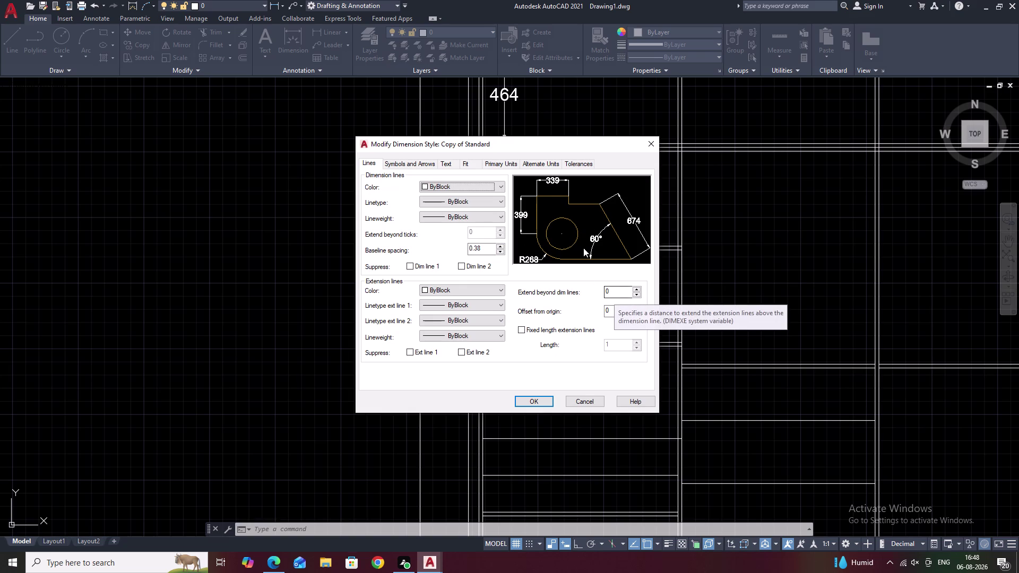
click(501, 166)
click(401, 164)
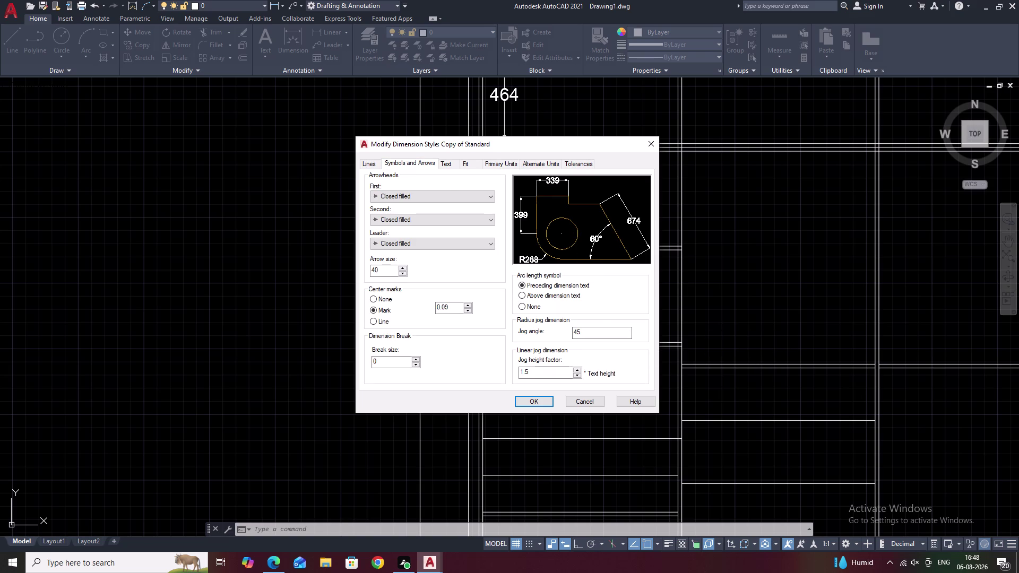
click(505, 166)
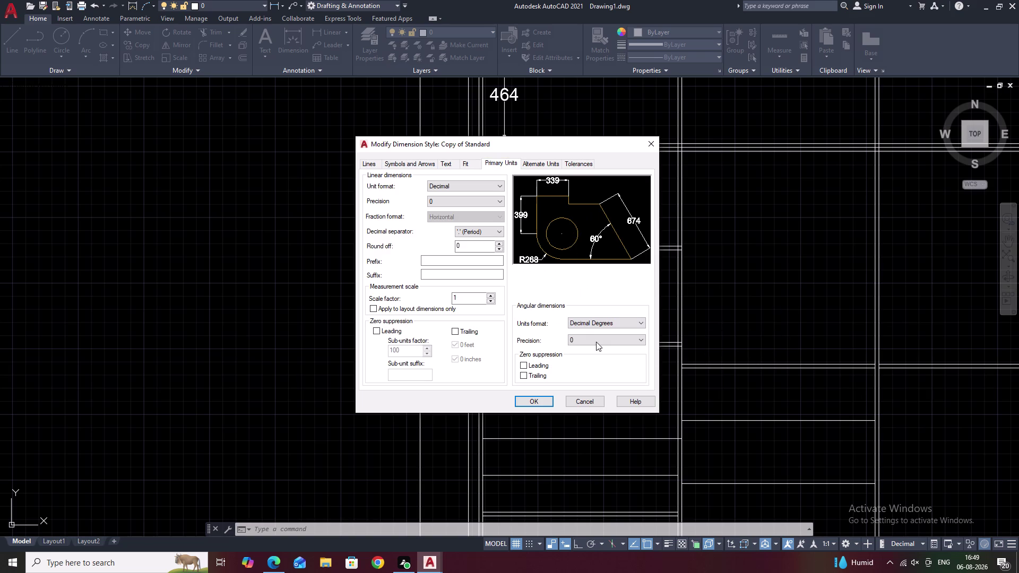
click(543, 169)
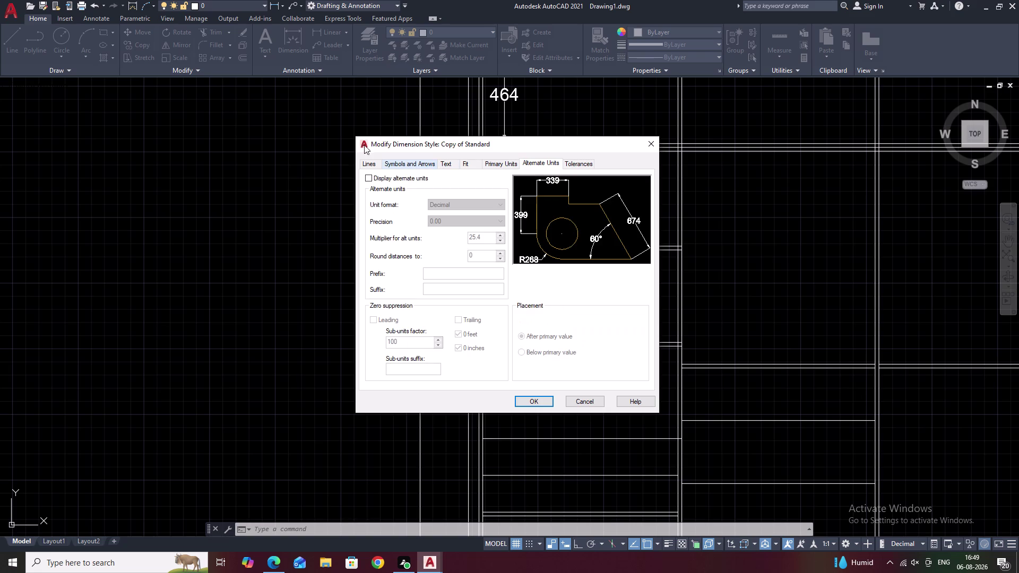
click(370, 162)
Set Extend beyond dim lines and Offset from origin to 3, then close the style manager.
click(611, 292)
click(606, 292)
right_click(606, 292)
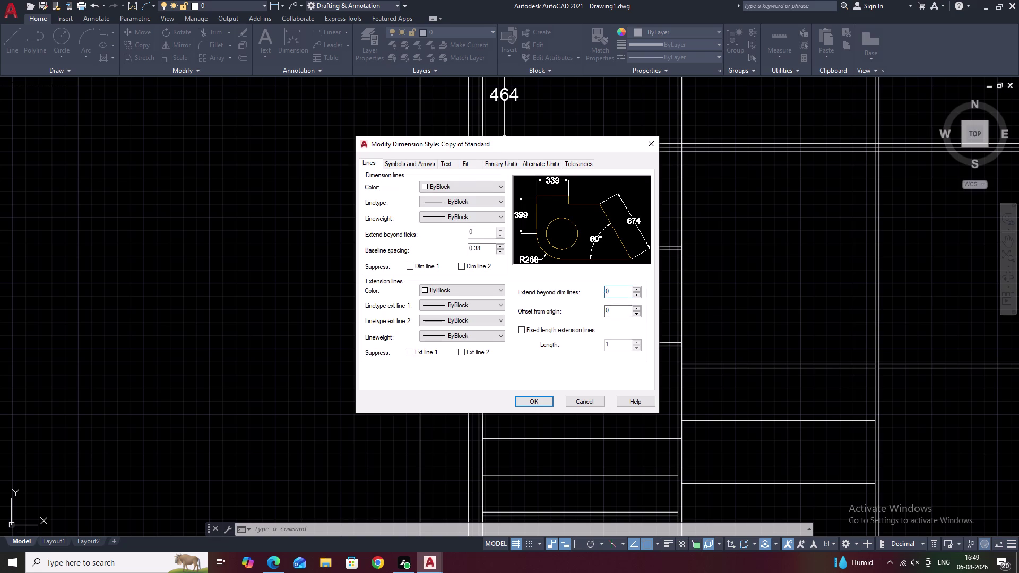
click(619, 292)
click(620, 288)
key(BackSpace)
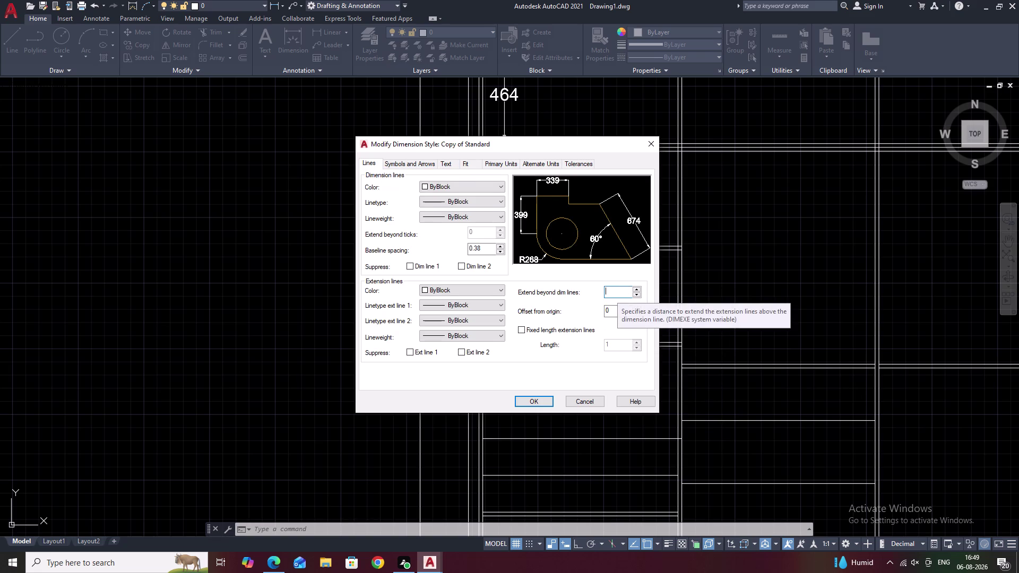
key(3)
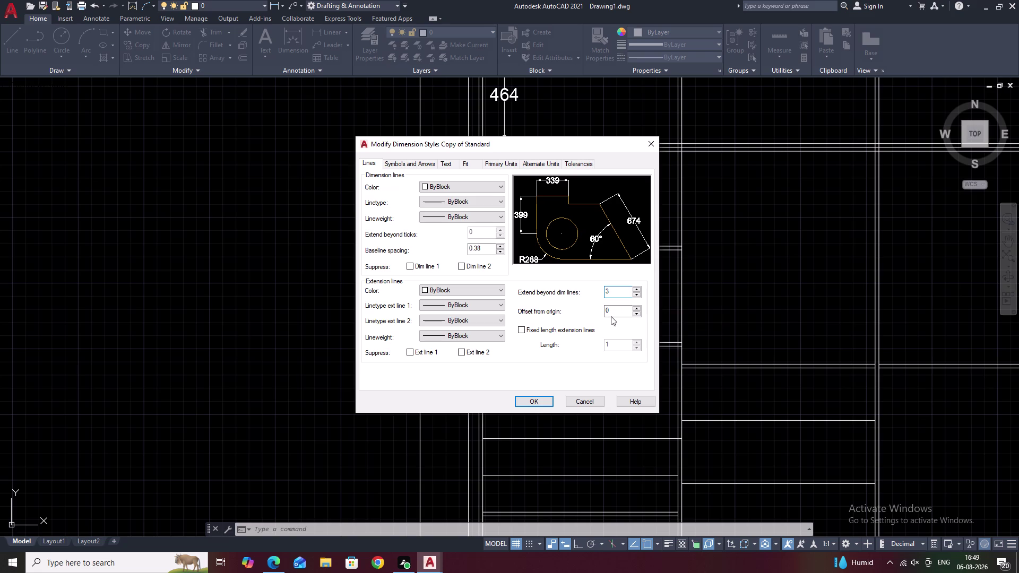
click(613, 316)
key(BackSpace)
key(3)
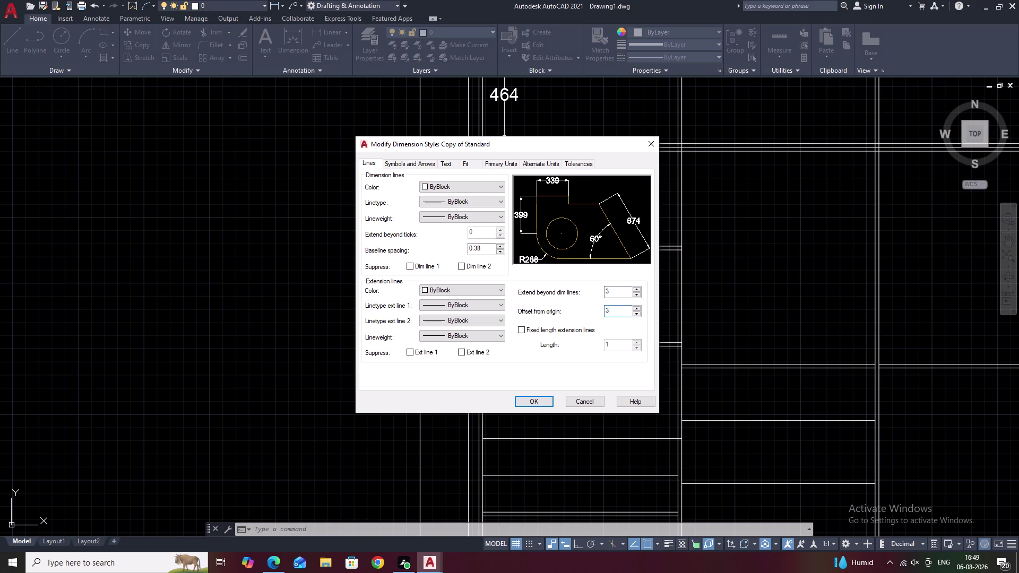
click(542, 400)
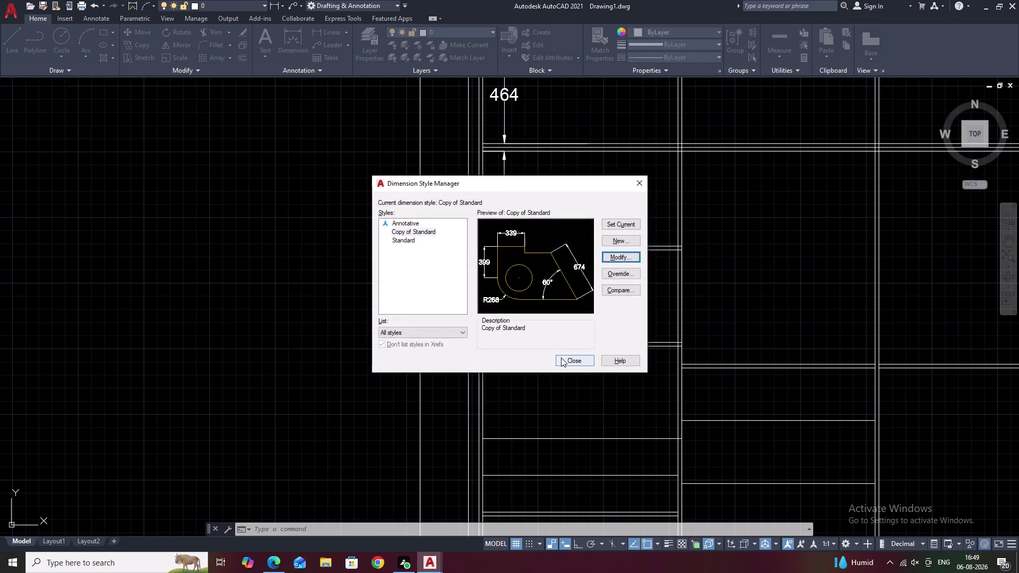
double_click(571, 359)
key(Escape)
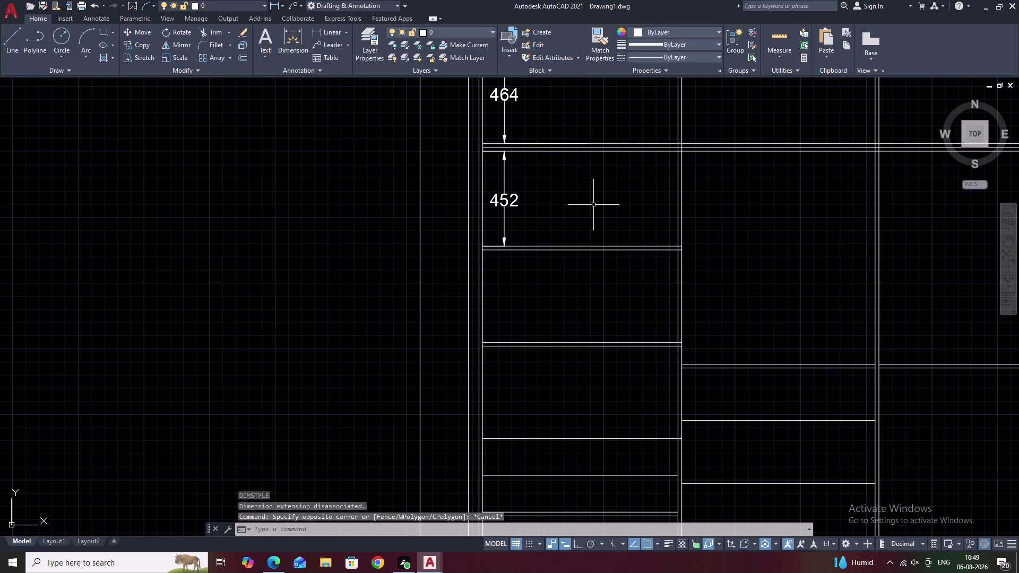
Dimension the first compartment below 452 as 440 after one aborted attempt.
middle_drag(560, 207, 618, 215)
scroll(up, 3)
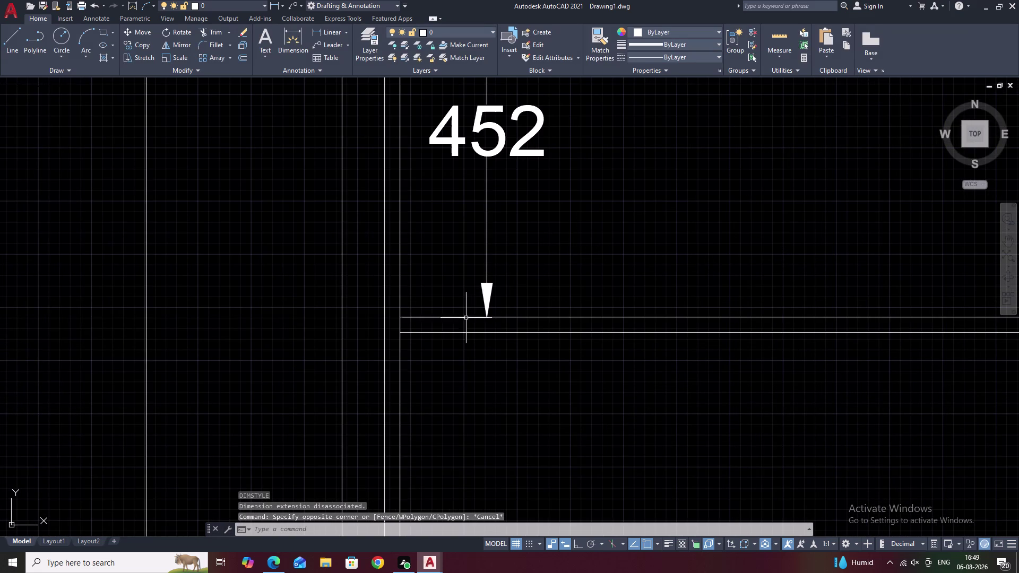
scroll(down, 3)
middle_drag(602, 275, 530, 287)
key(Escape)
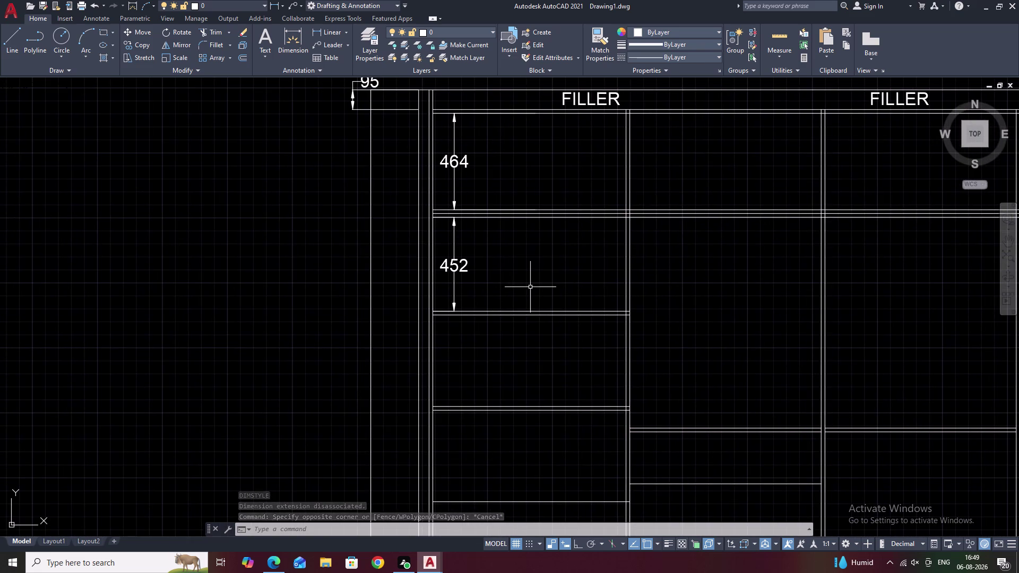
click(328, 33)
middle_drag(512, 323, 512, 282)
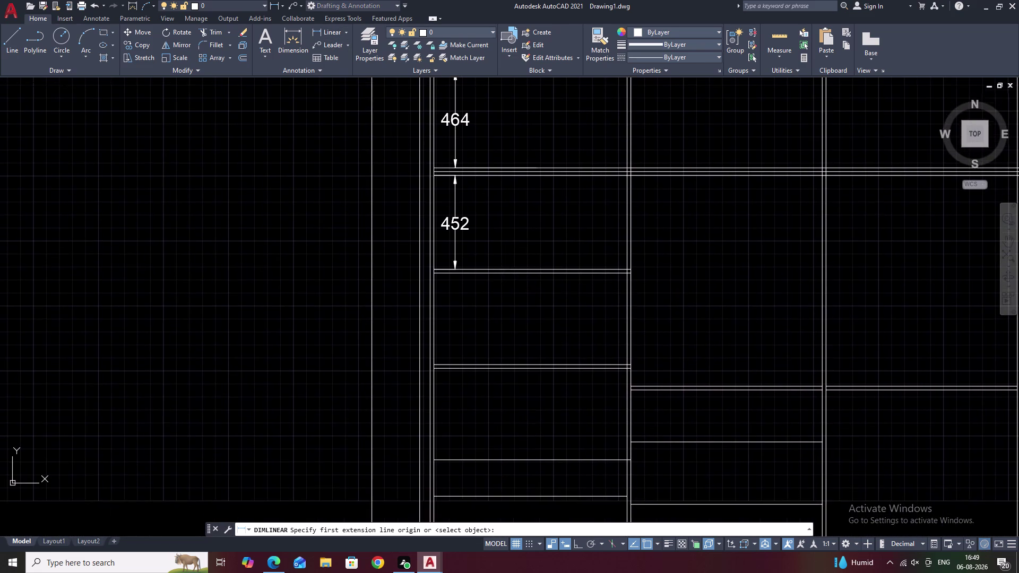
scroll(up, 3)
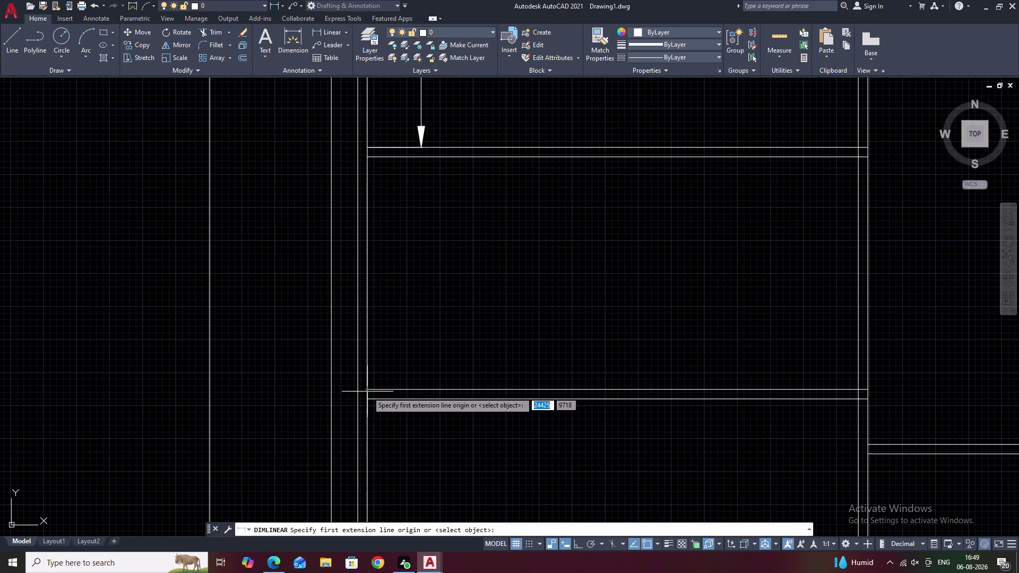
click(367, 392)
click(365, 155)
right_click(365, 155)
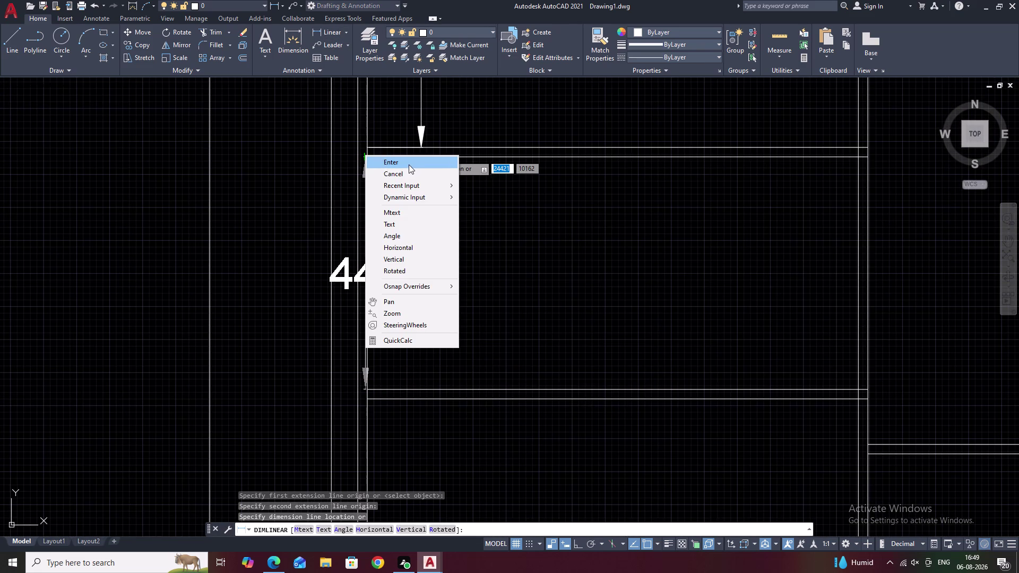
click(403, 162)
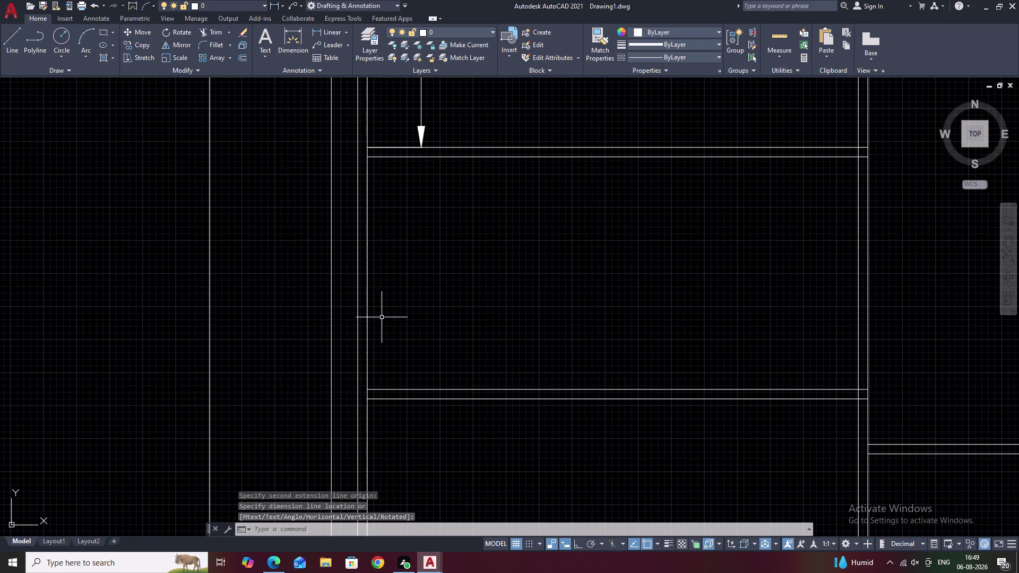
click(322, 32)
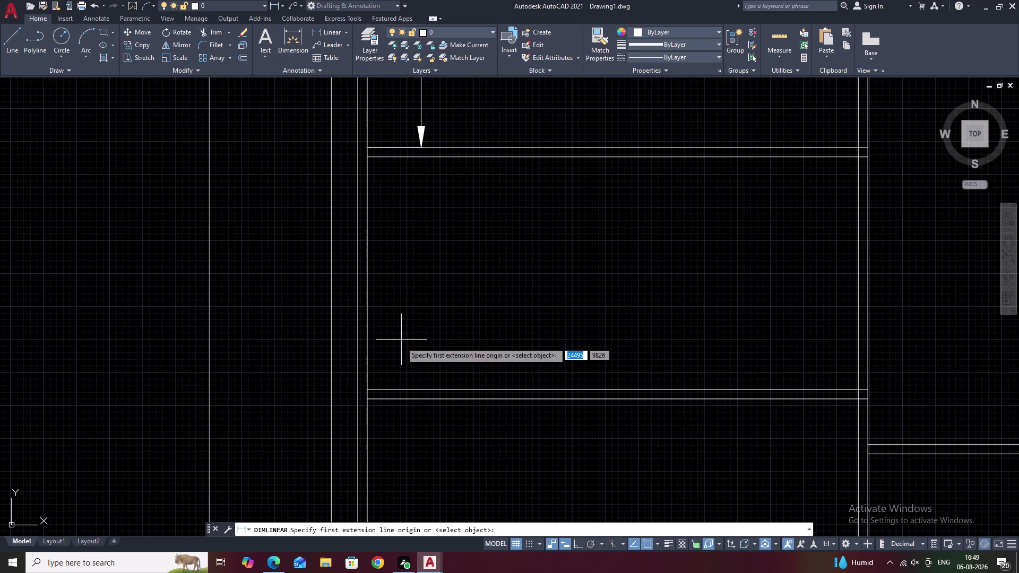
click(369, 389)
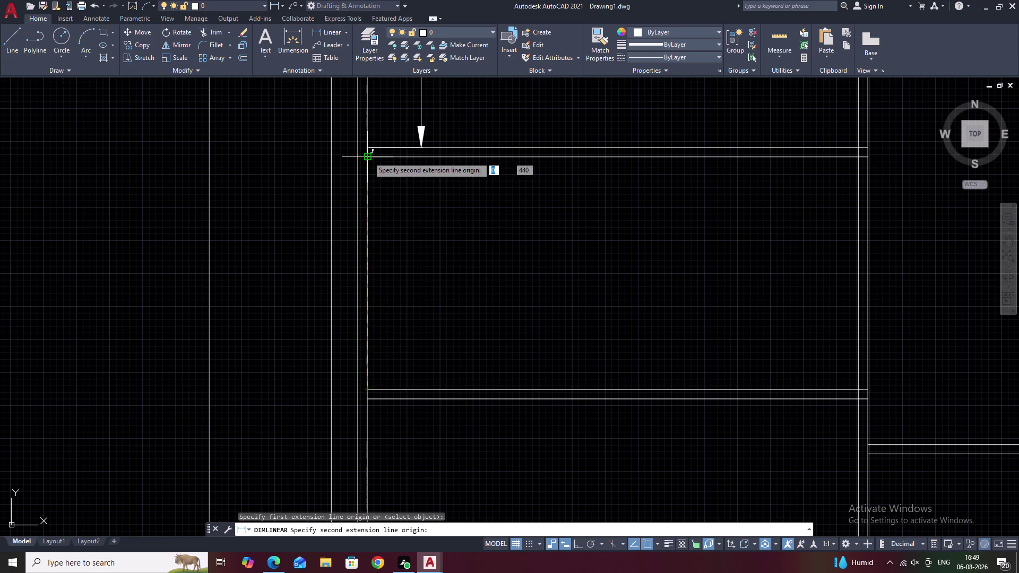
click(367, 158)
click(420, 165)
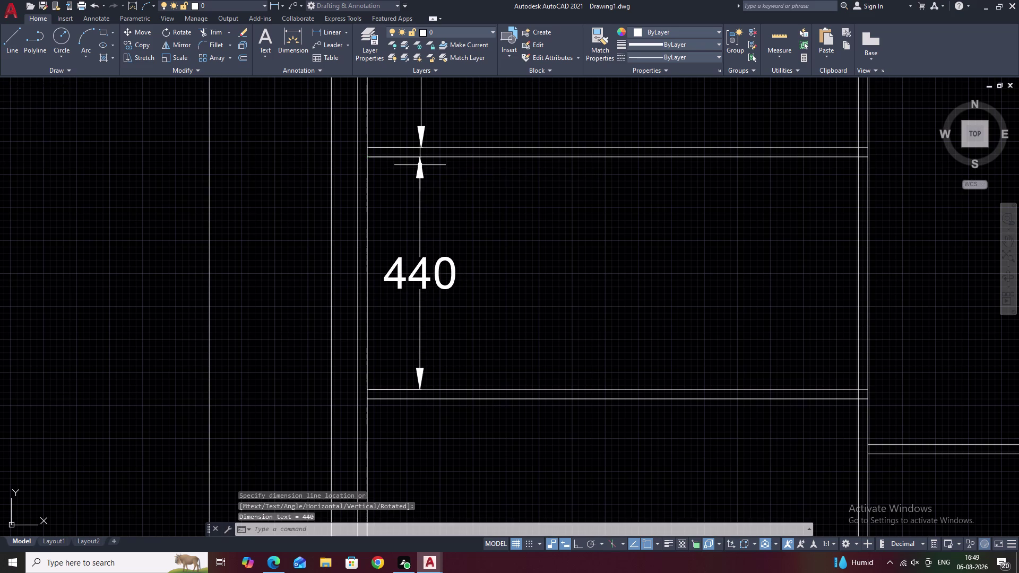
Dimension the next compartment down as a second 440.
middle_drag(491, 260, 519, 137)
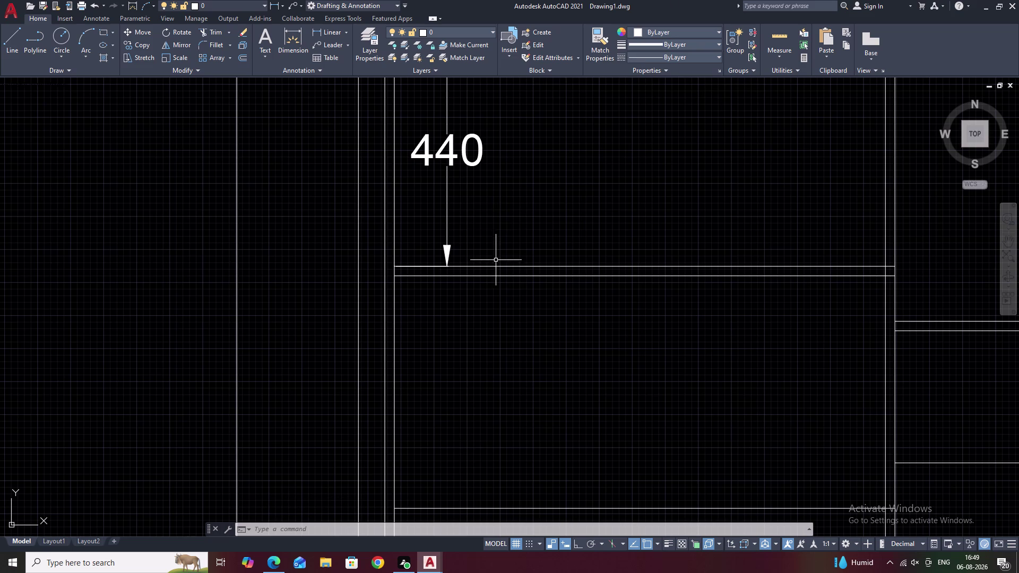
middle_drag(430, 203, 457, 59)
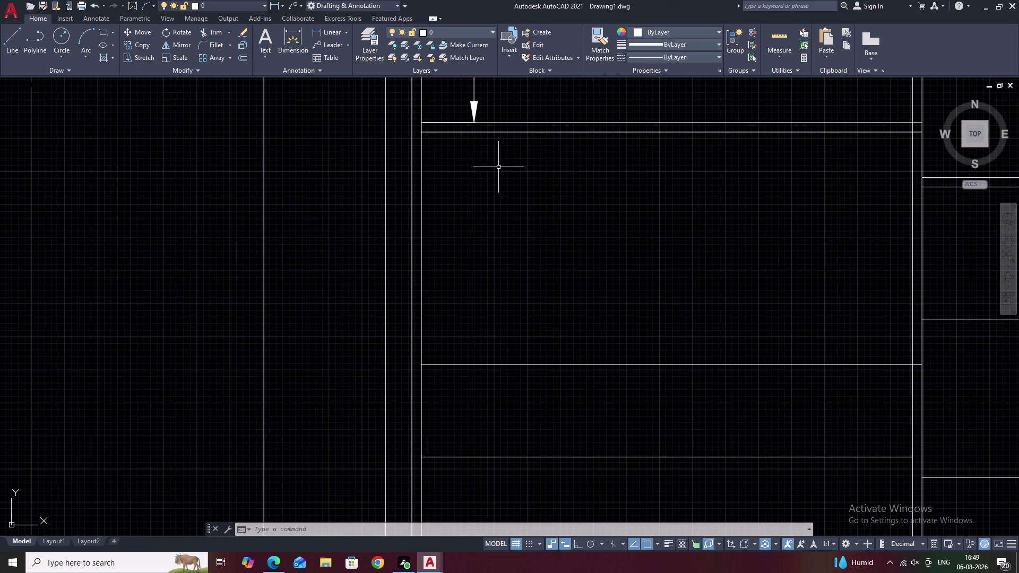
click(325, 32)
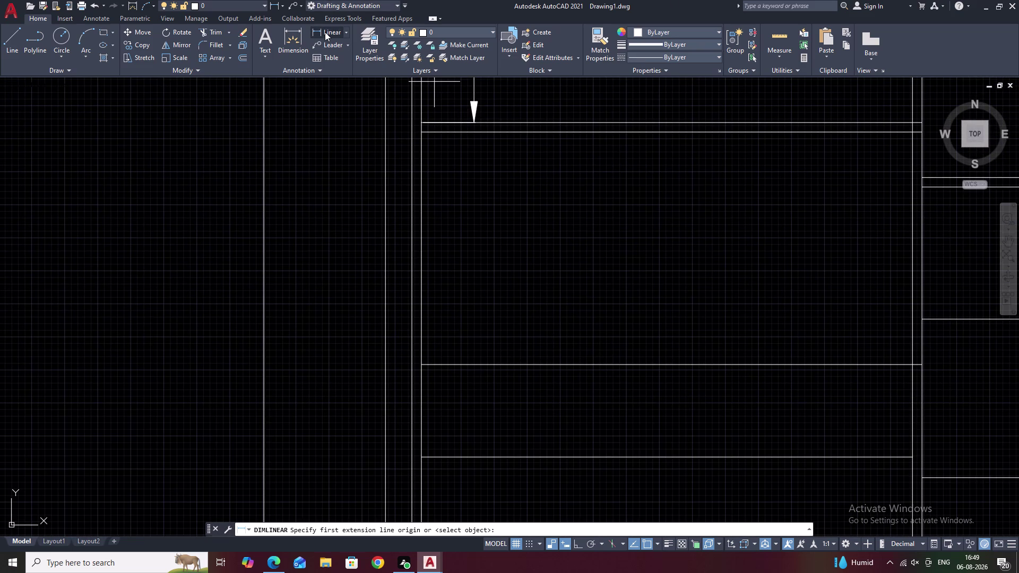
click(474, 132)
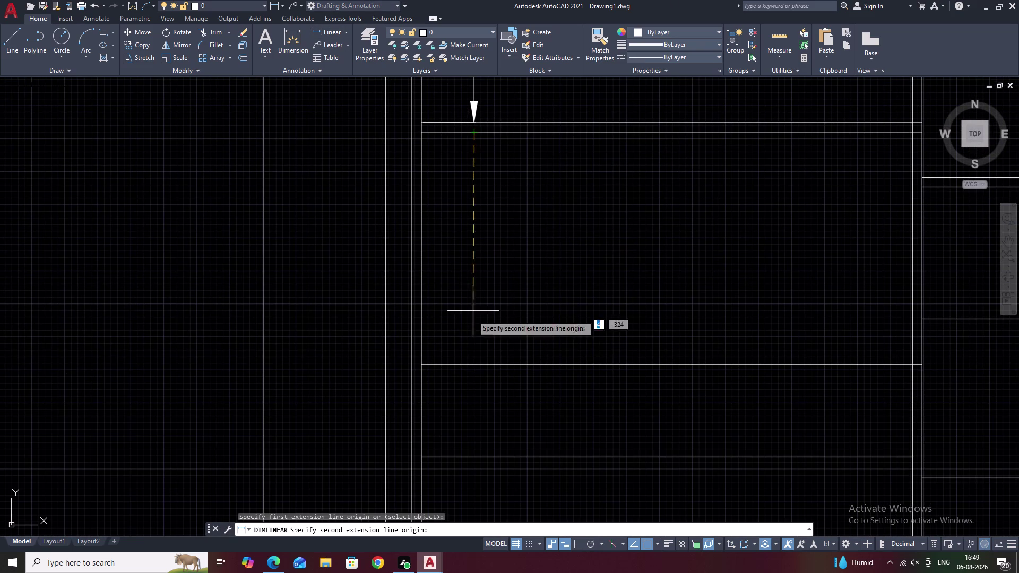
click(475, 366)
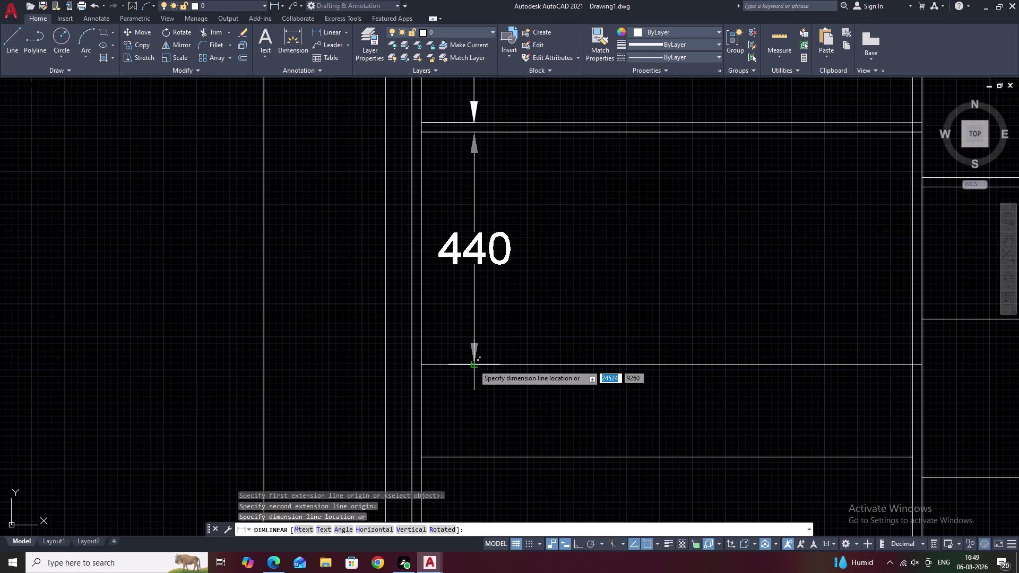
click(474, 365)
Dimension the two smaller spaces below as 175 and 175.
middle_drag(529, 357, 536, 175)
key(space)
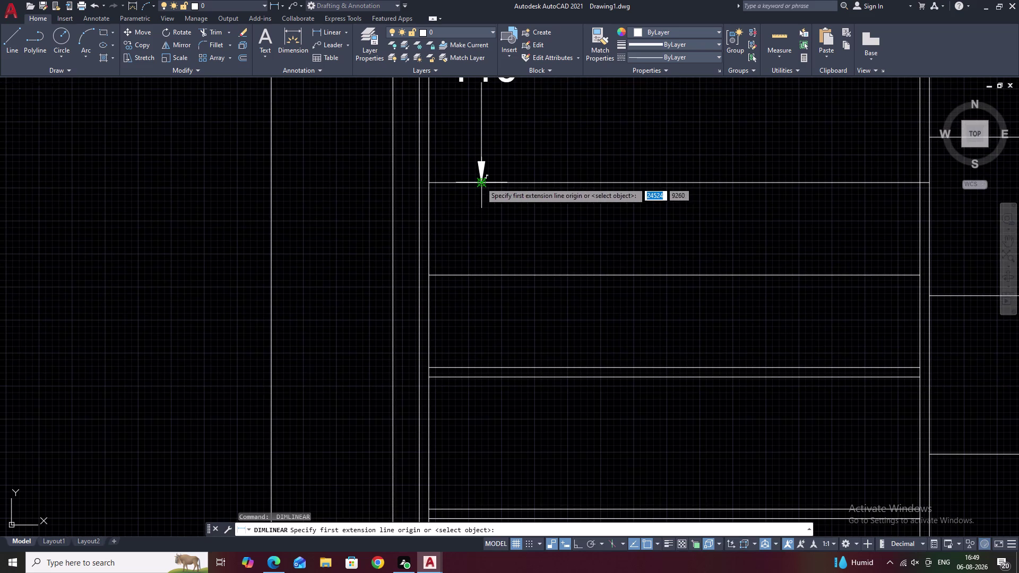
click(480, 182)
click(480, 277)
right_click(481, 277)
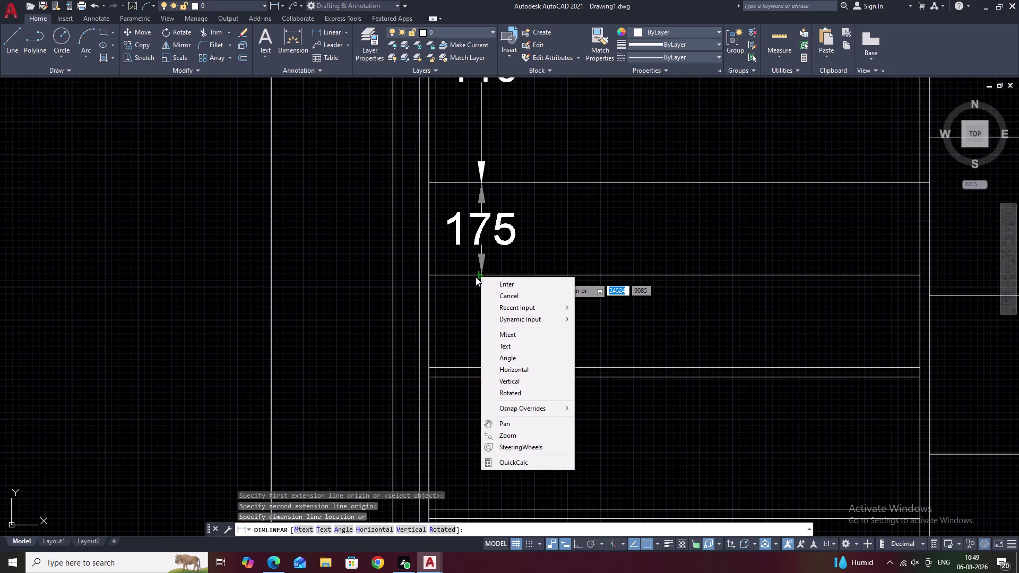
click(478, 276)
key(space)
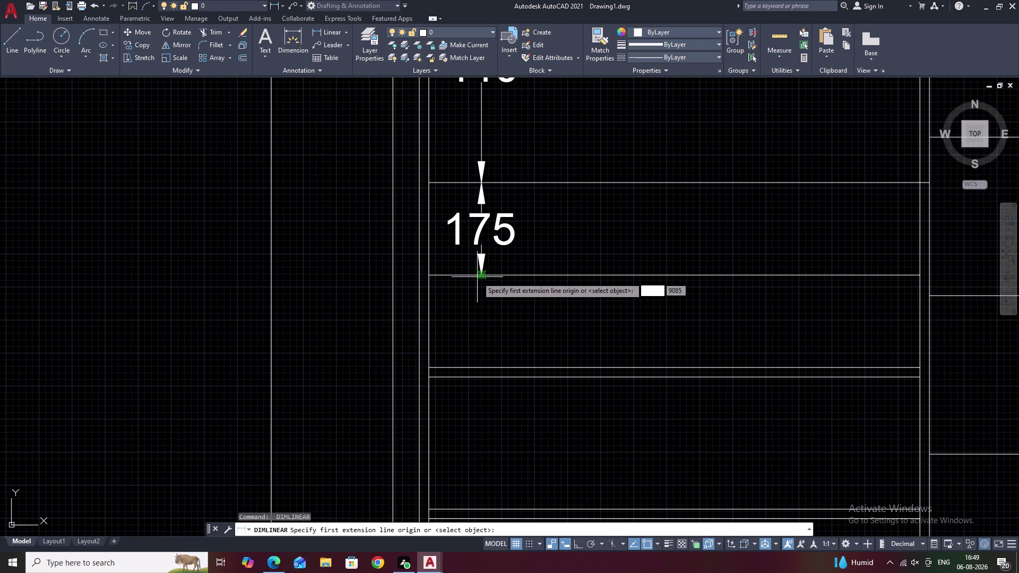
click(482, 276)
click(479, 366)
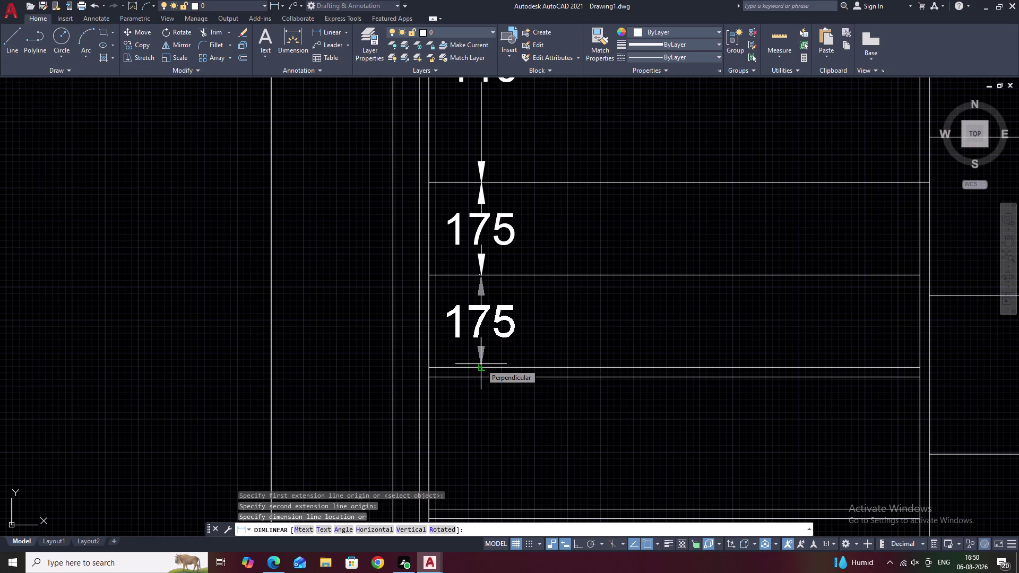
click(480, 364)
Dimension the 250 compartment and grip-move its text in line with the others.
middle_drag(565, 362, 562, 248)
key(space)
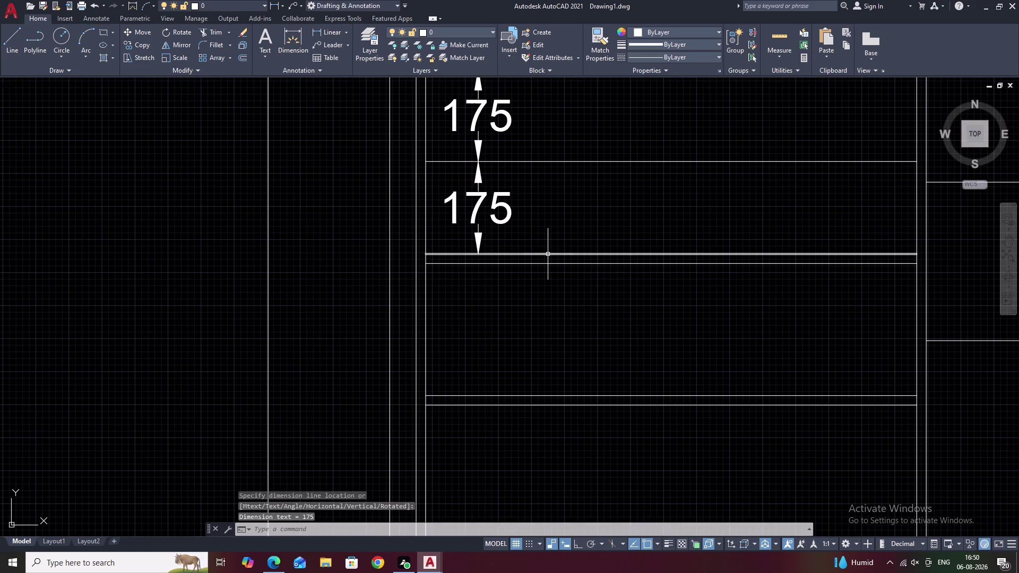
click(479, 265)
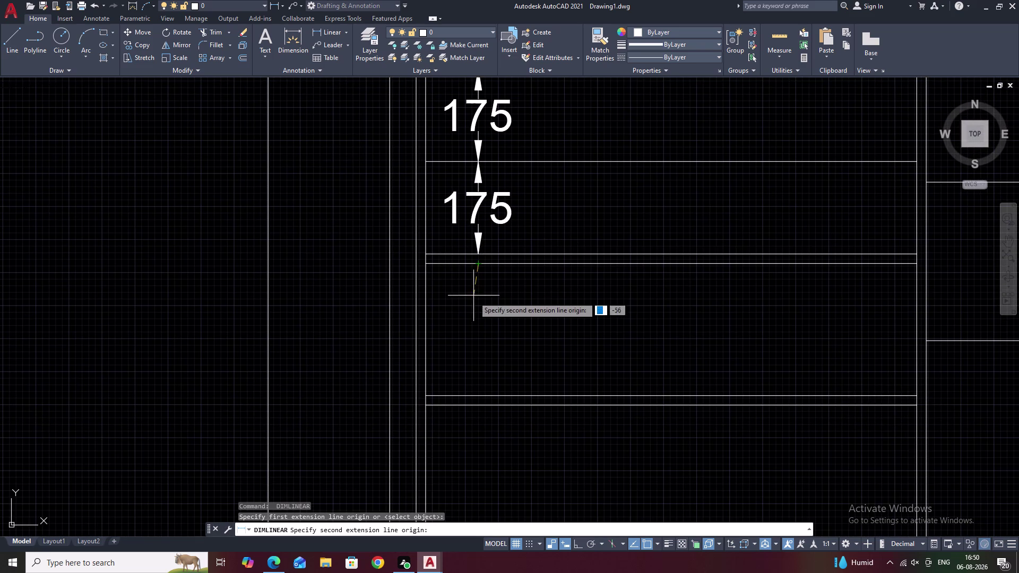
double_click(478, 397)
right_click(478, 397)
click(649, 360)
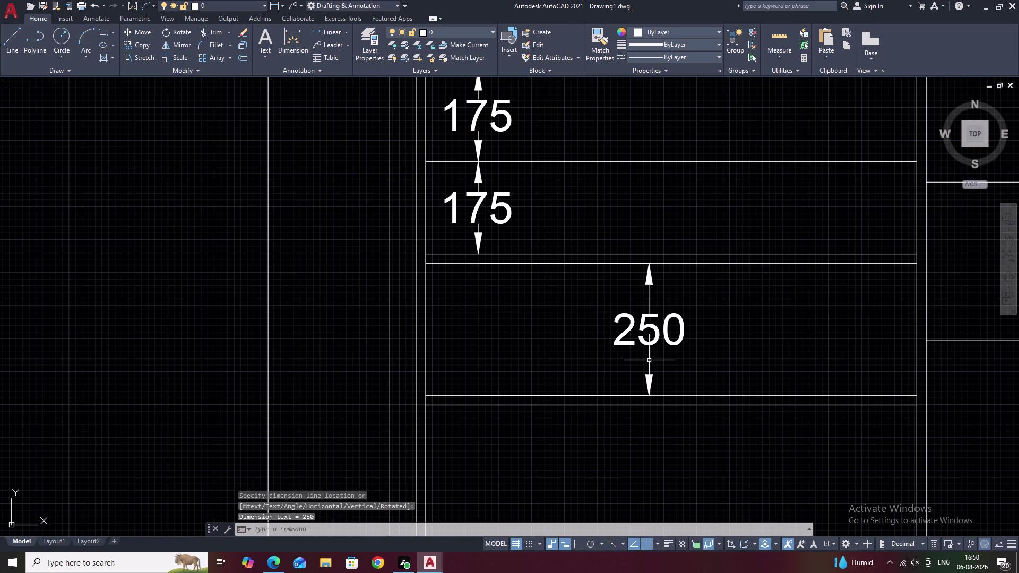
click(650, 337)
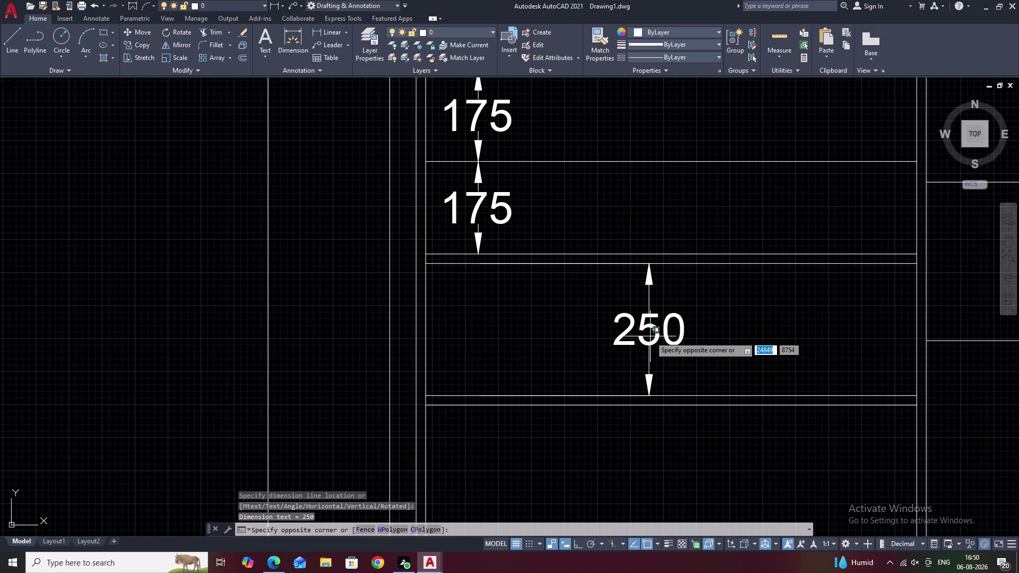
click(651, 329)
click(650, 329)
click(649, 329)
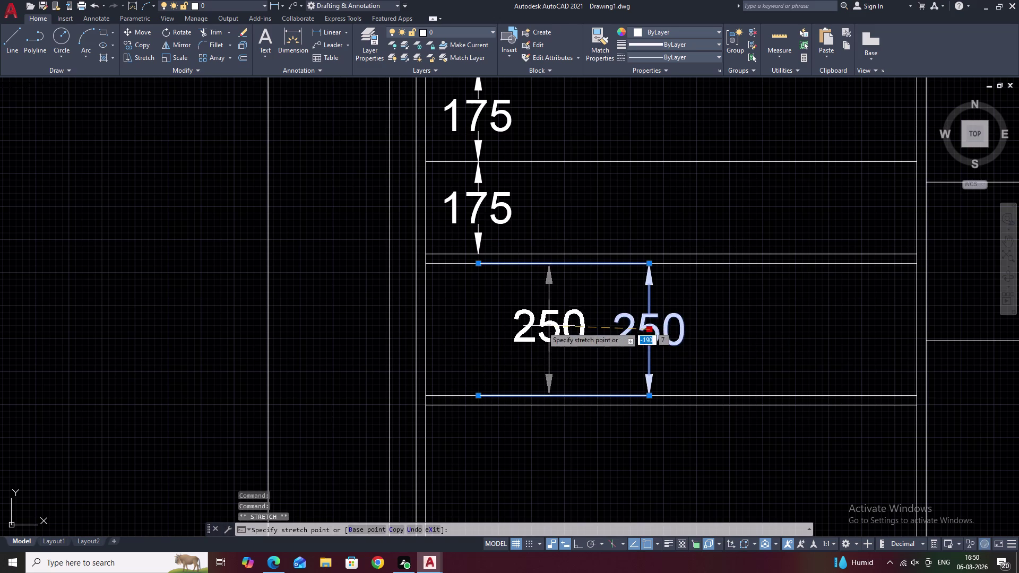
click(477, 327)
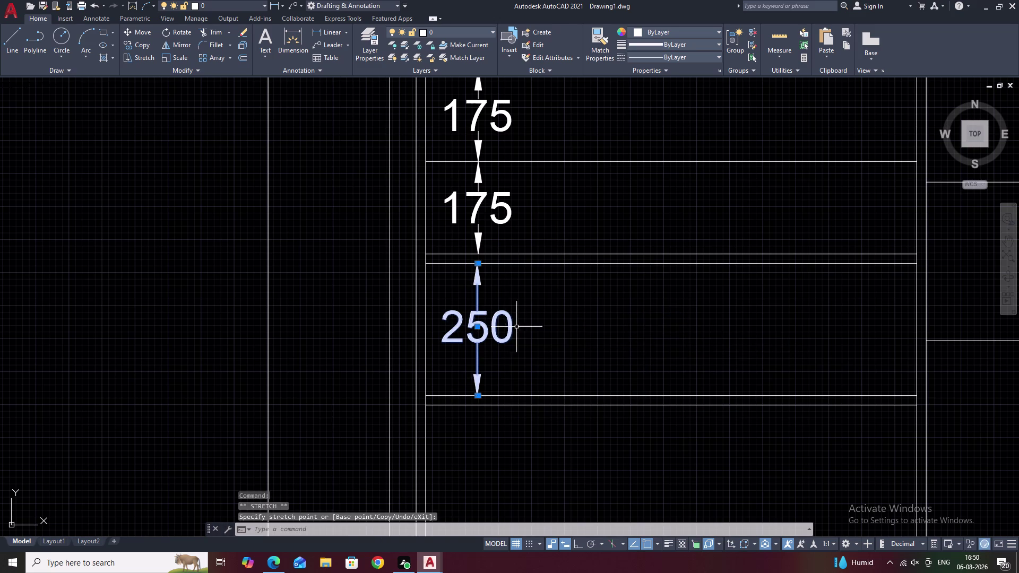
middle_drag(522, 327, 534, 294)
key(Escape)
Dimension the bottom compartment as 278 and zoom out to the whole elevation.
scroll(down, 3)
middle_drag(569, 303, 562, 261)
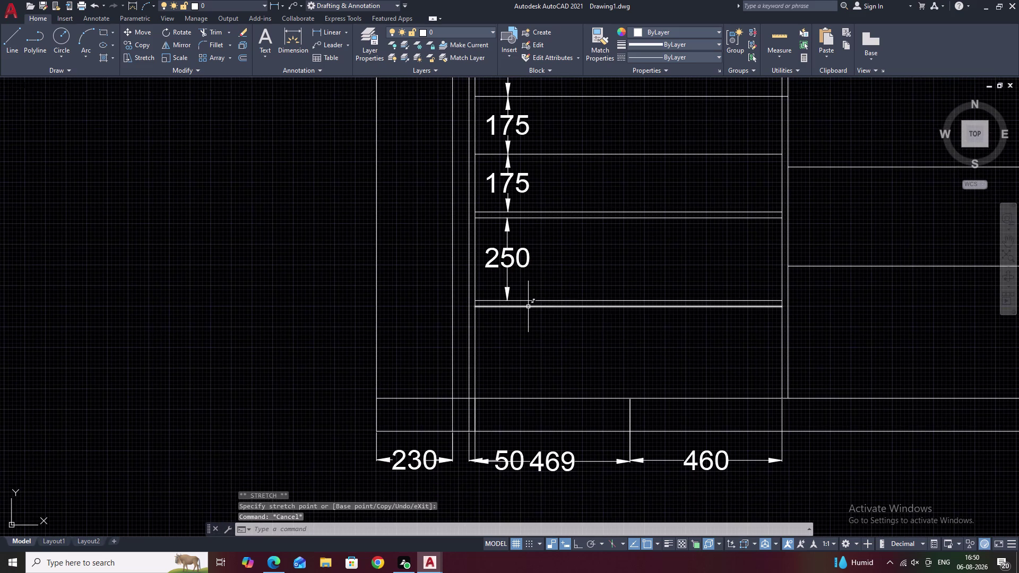
text(L)
key(space)
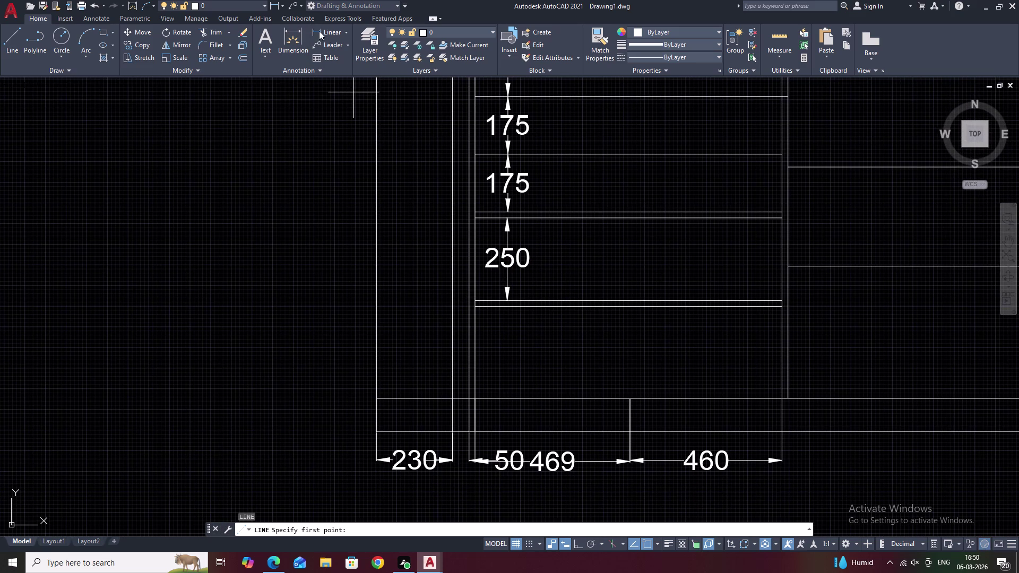
click(327, 33)
middle_drag(414, 140, 416, 56)
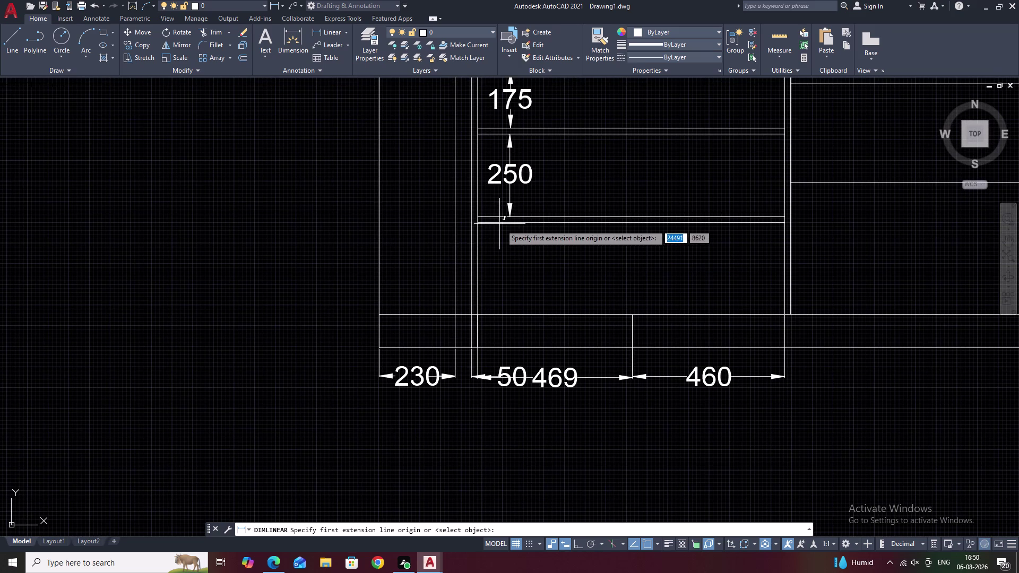
click(512, 223)
click(510, 317)
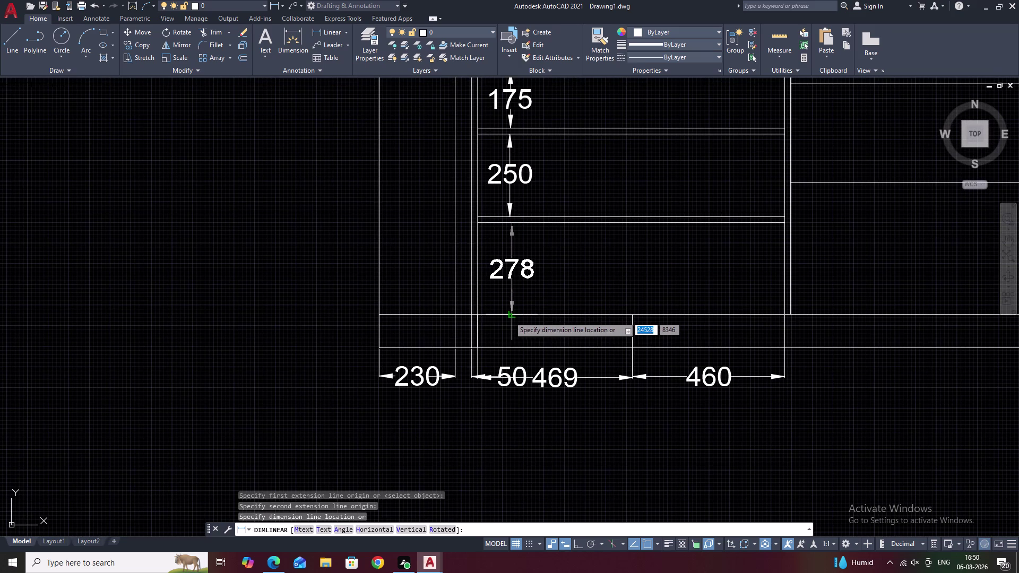
click(509, 317)
scroll(down, 3)
middle_drag(601, 280, 451, 324)
scroll(down, 3)
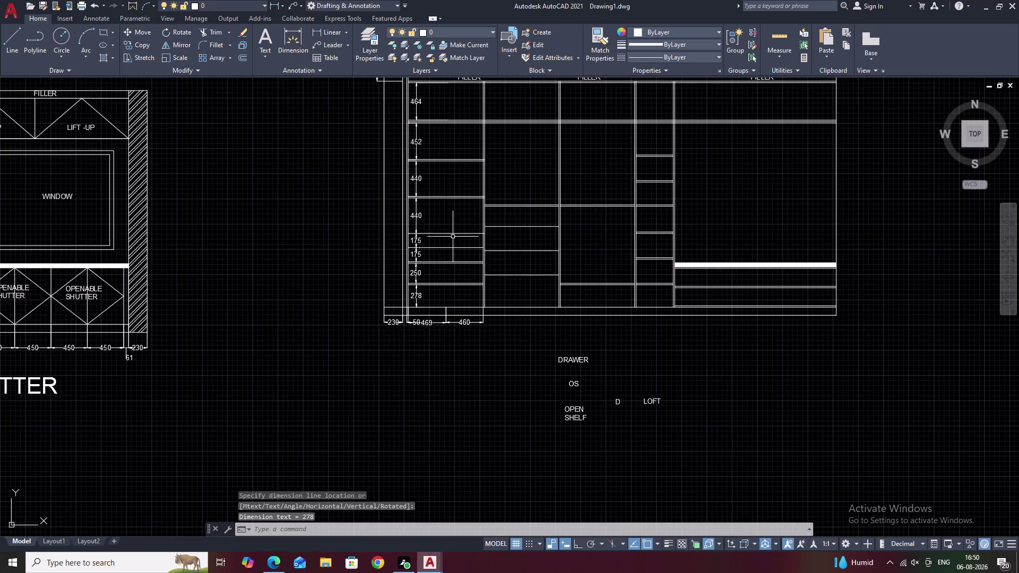
Review the dimension style's Text settings in DIMSTYLE, then cancel without changes.
middle_drag(453, 219, 402, 291)
middle_drag(415, 238, 365, 253)
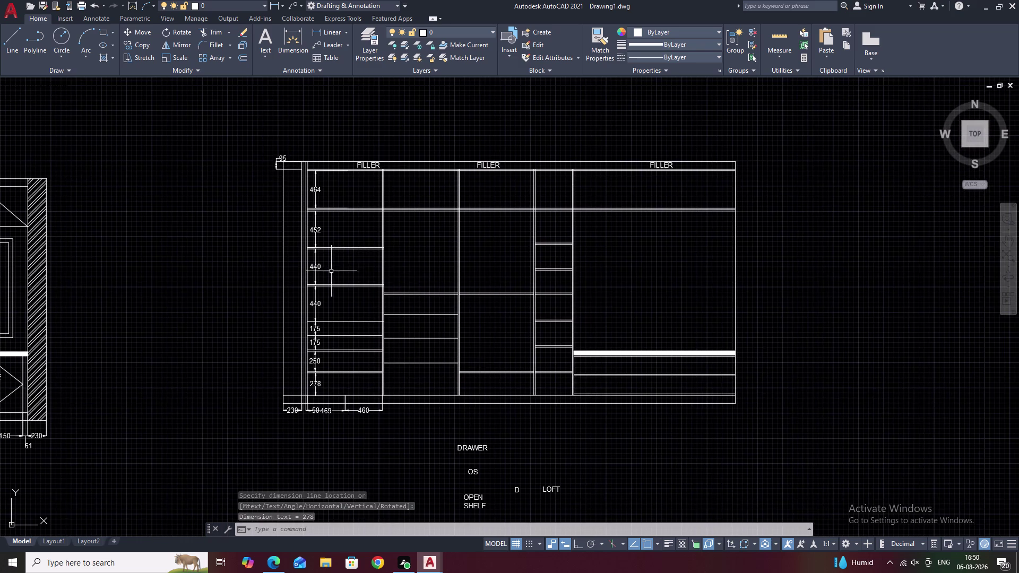
scroll(up, 3)
text(D)
key(space)
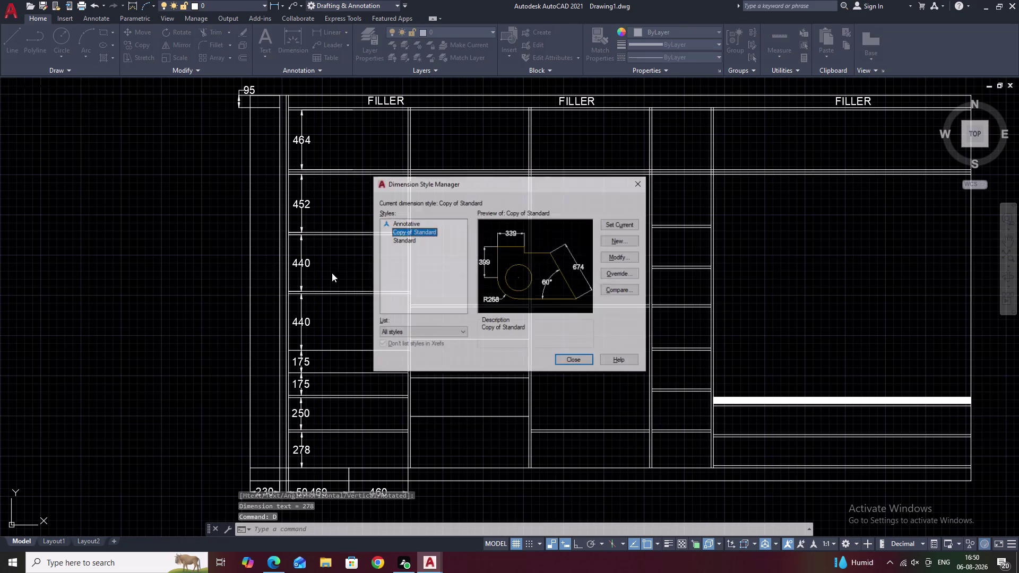
click(620, 259)
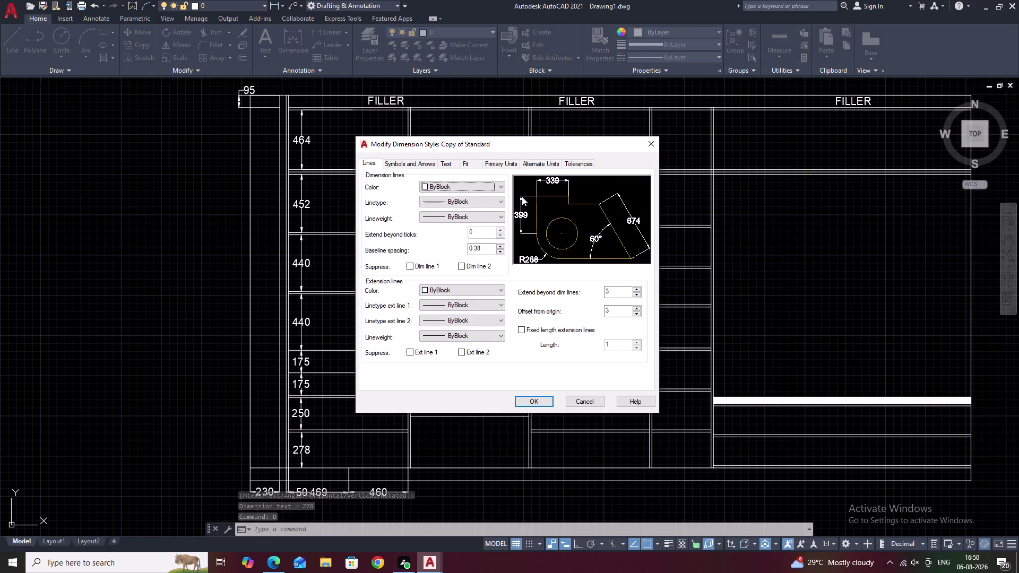
click(650, 143)
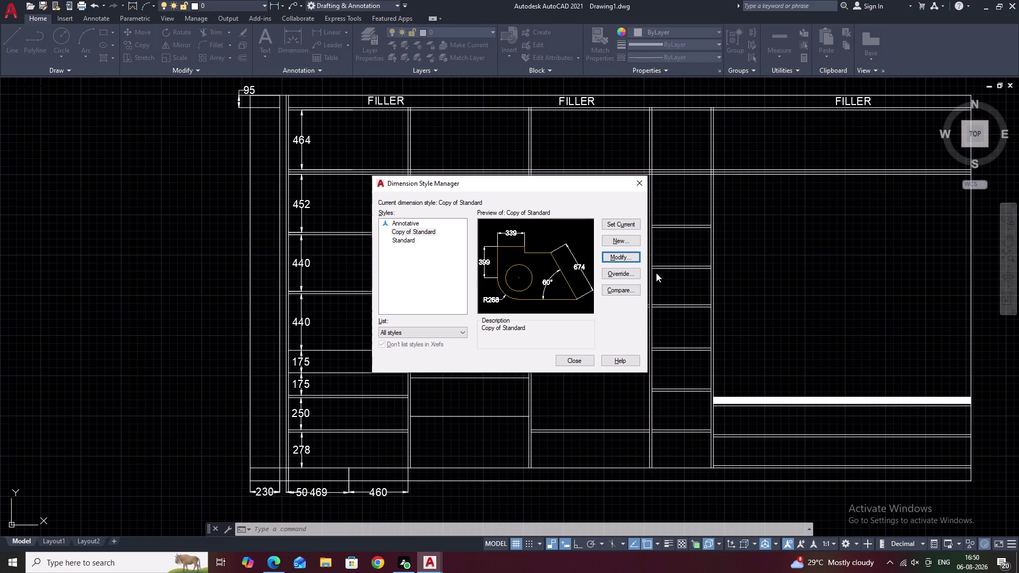
click(612, 257)
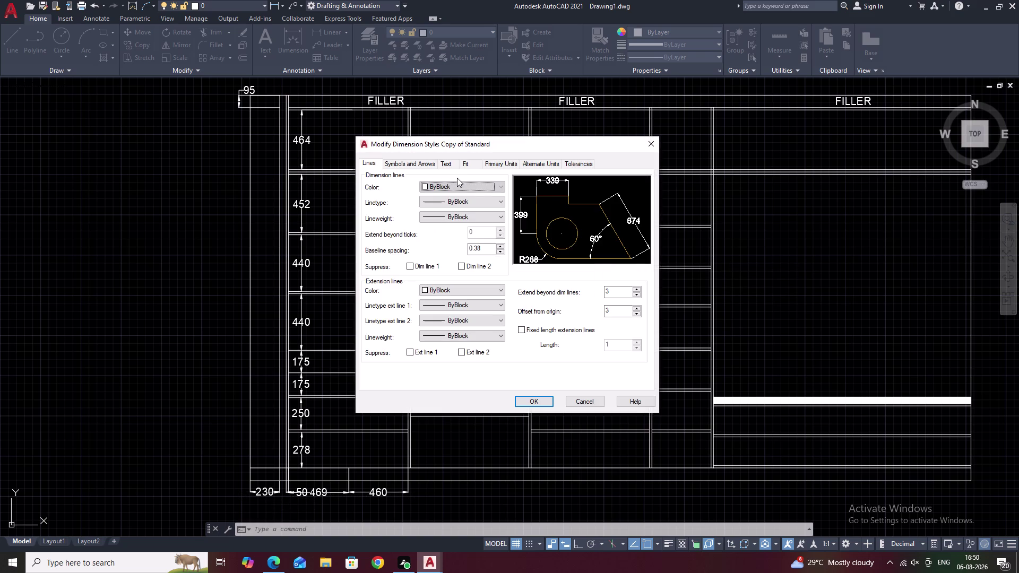
click(454, 166)
click(645, 146)
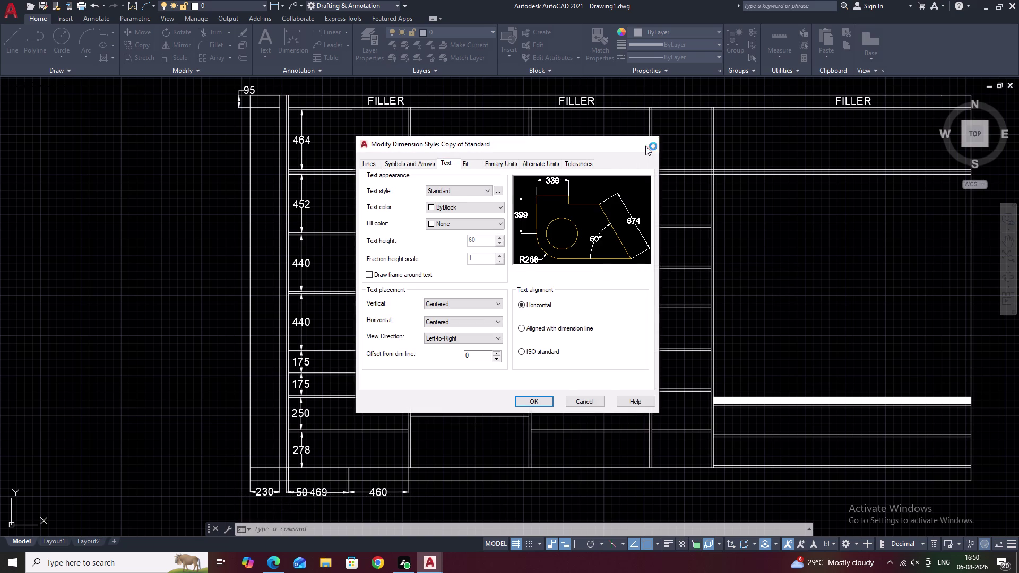
click(637, 183)
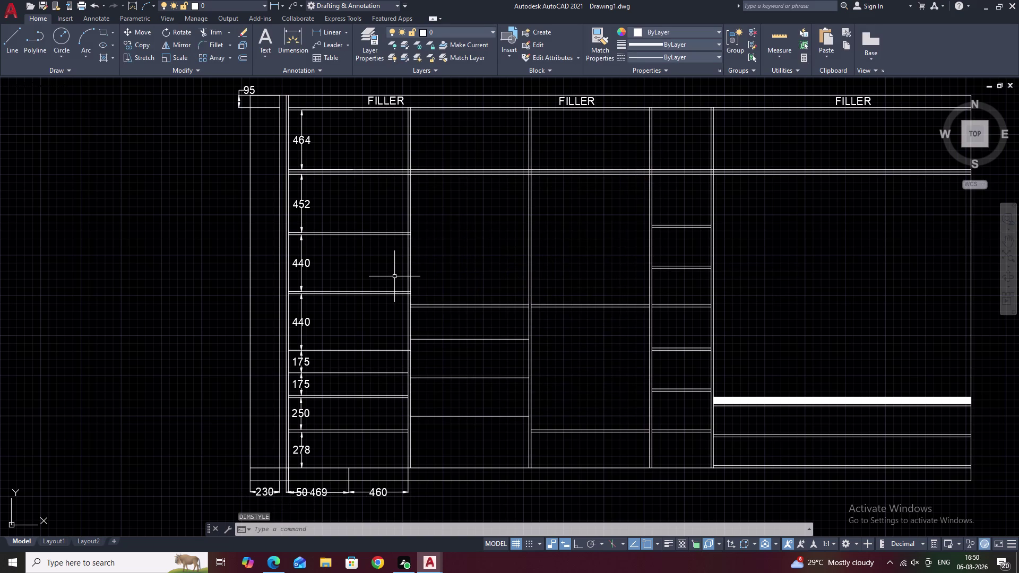
key(Escape)
Set the Standard text style height to 50 via STYLE, apply and close.
key(s)
text(TY)
key(space)
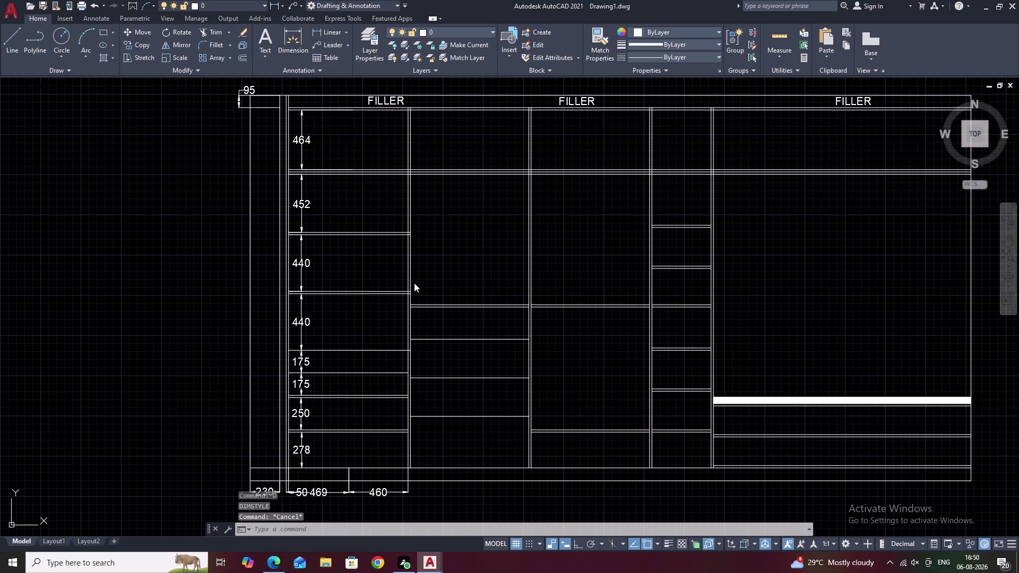
drag(591, 278, 517, 277)
text(=)
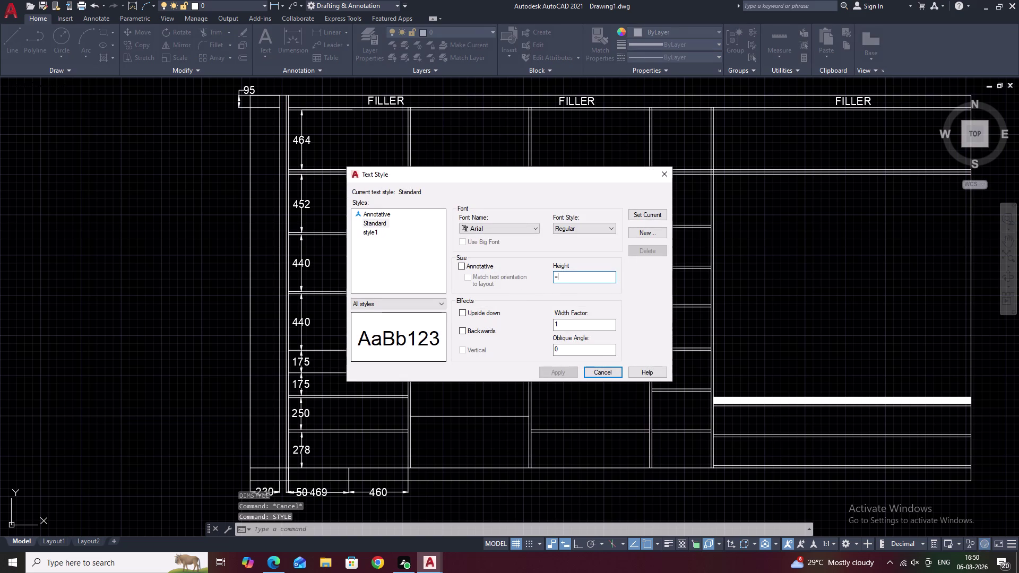
text(=)
key(BackSpace)
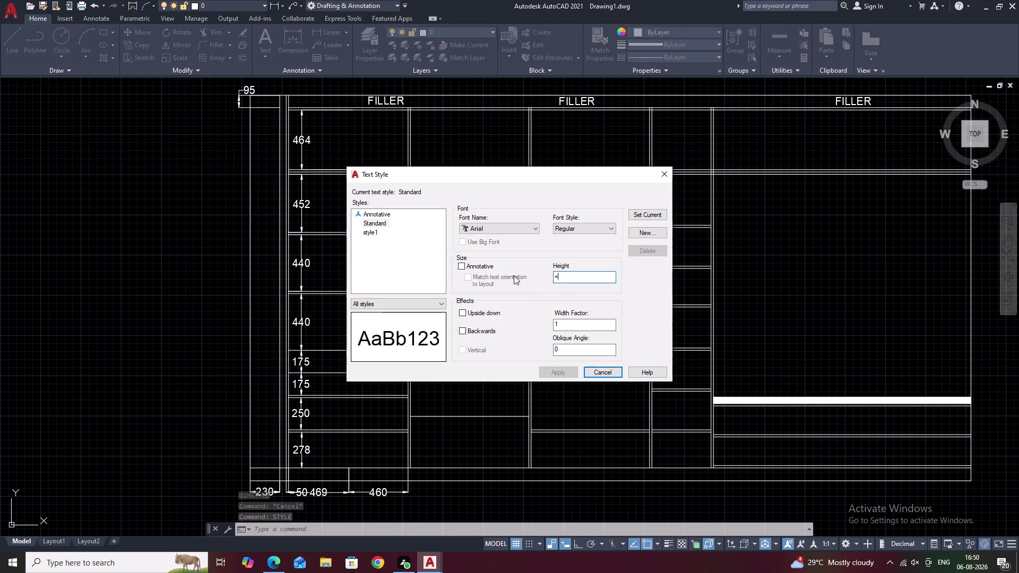
key(BackSpace)
key(BackSpace)
text(50)
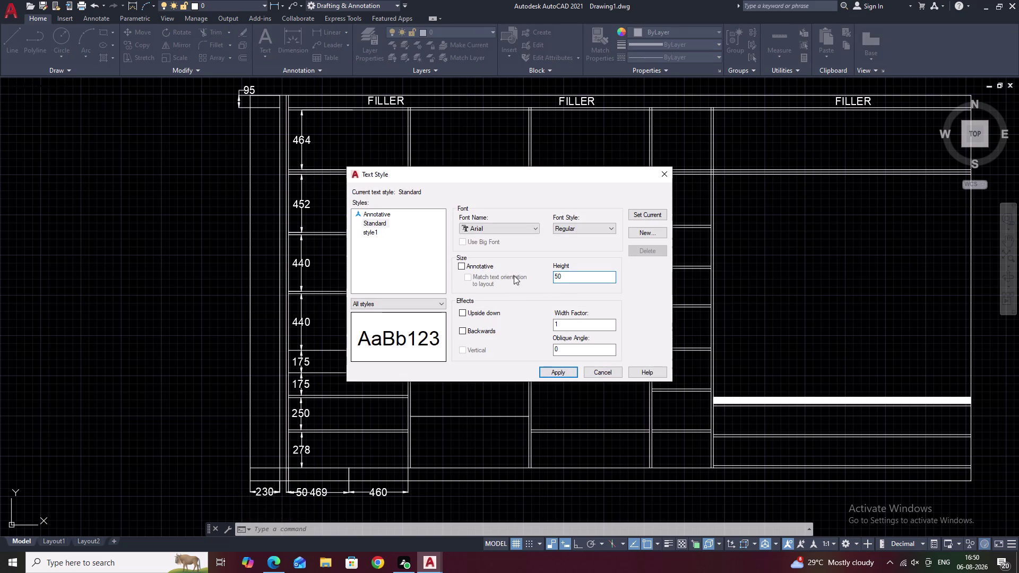
click(564, 373)
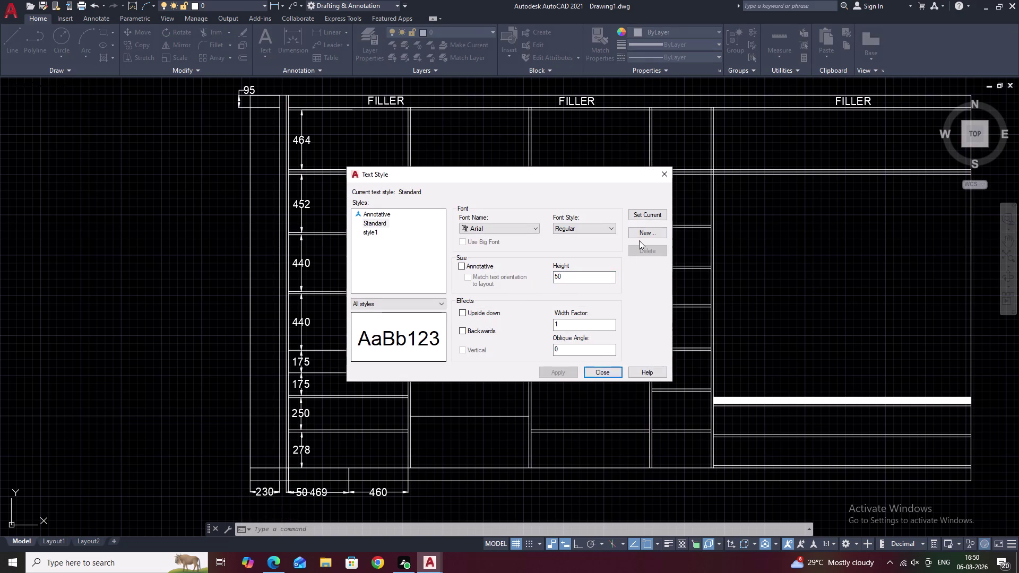
click(665, 176)
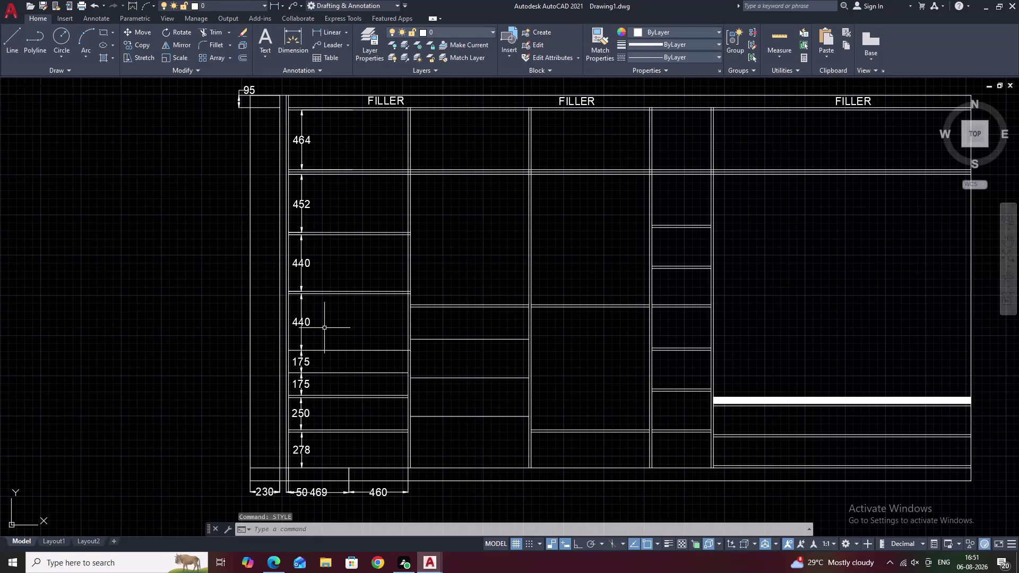
Reformat the left-column height texts 250, 175, 440, 452 and 464 to smaller text.
double_click(302, 413)
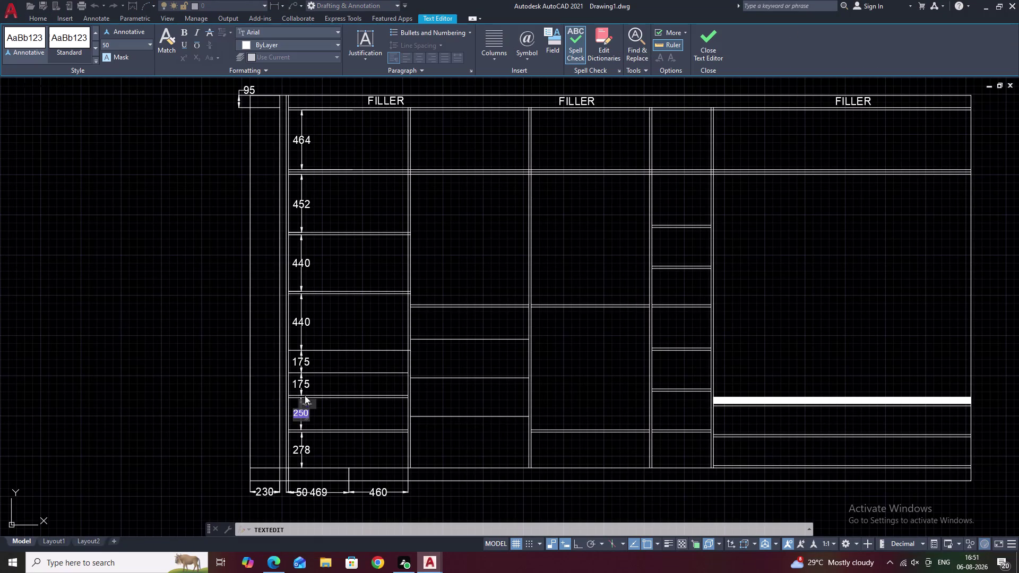
double_click(302, 383)
double_click(302, 382)
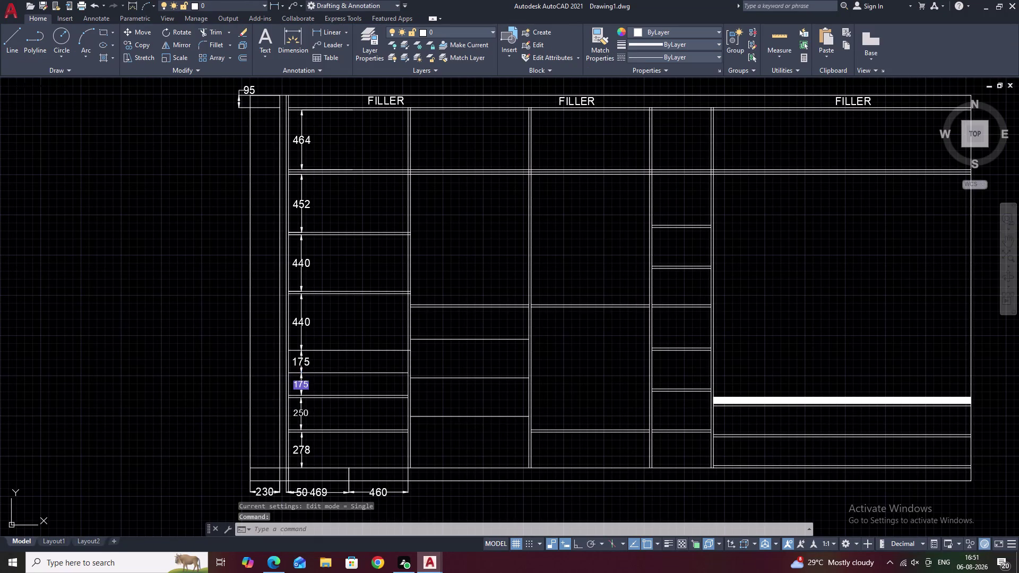
triple_click(302, 361)
right_click(303, 360)
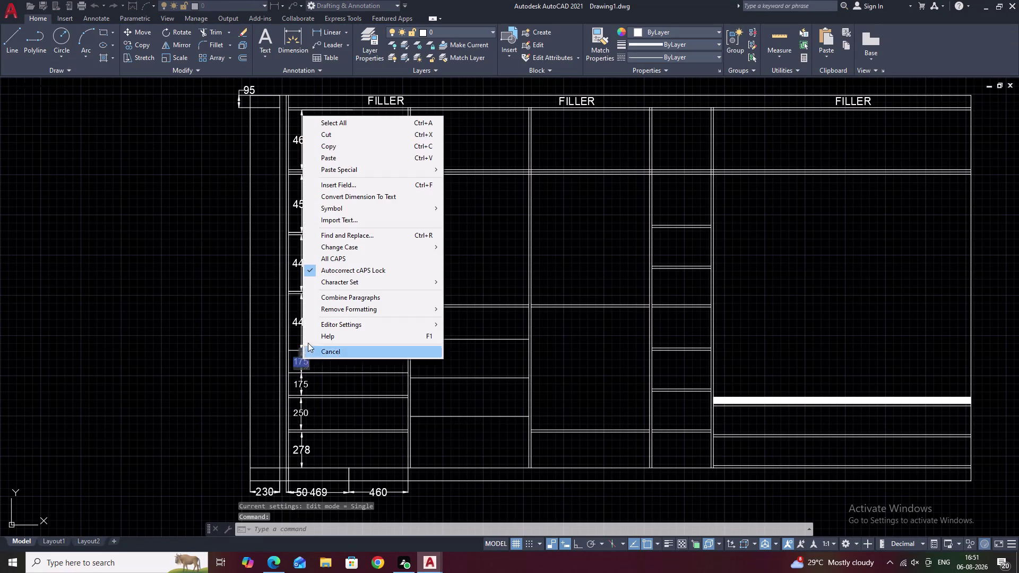
click(324, 382)
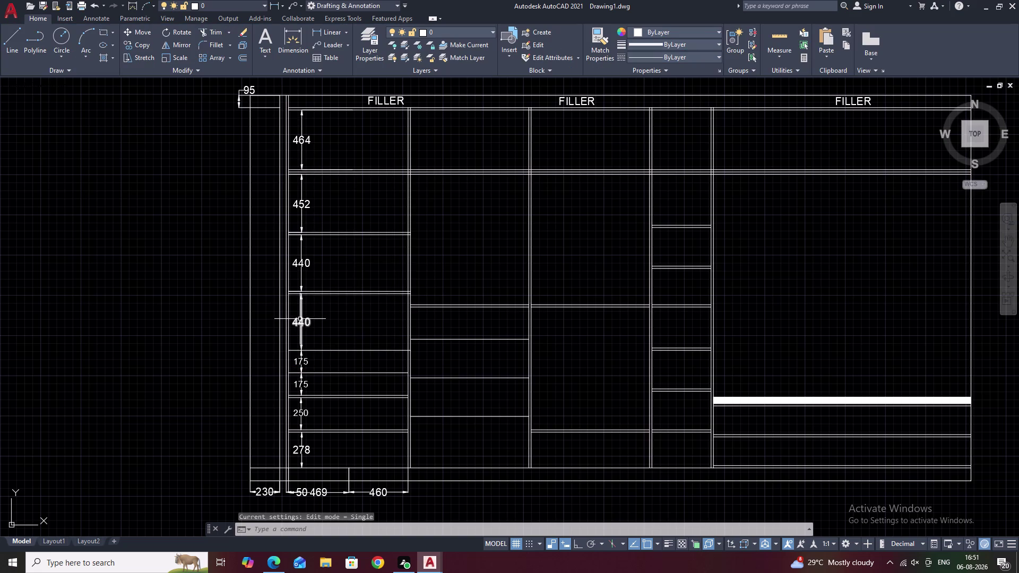
triple_click(301, 323)
right_click(301, 323)
click(321, 329)
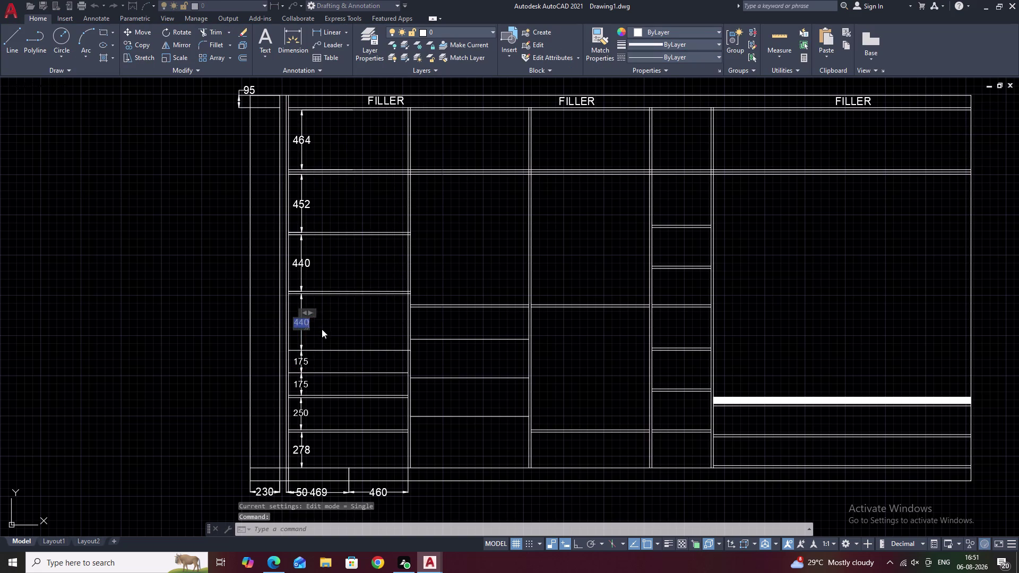
double_click(299, 266)
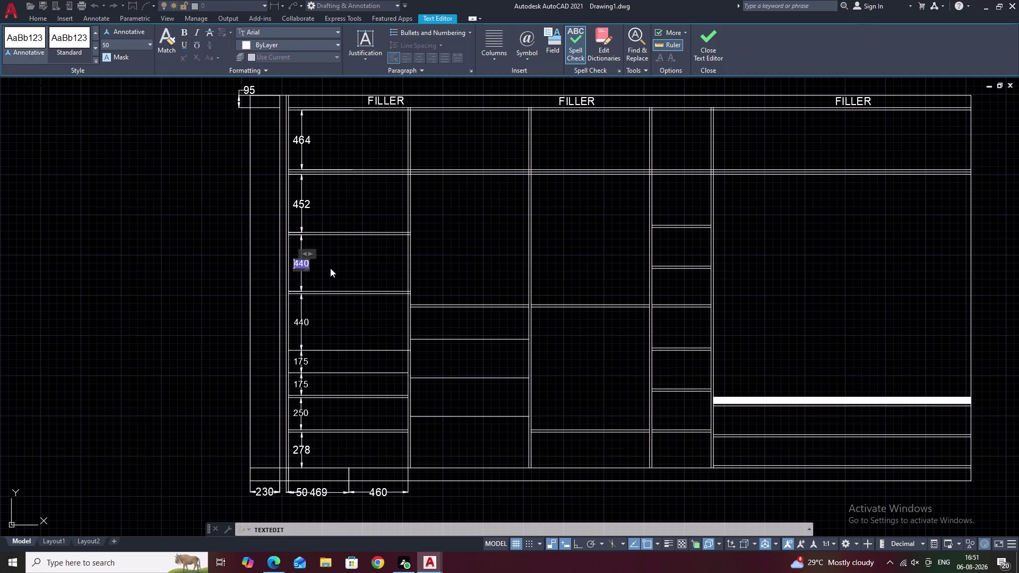
click(330, 268)
double_click(305, 207)
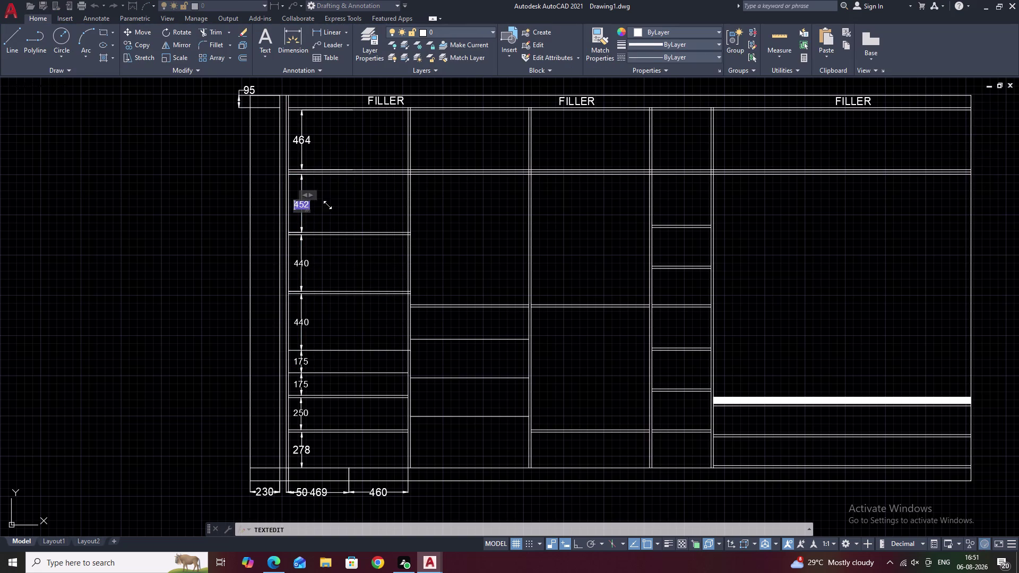
click(337, 202)
double_click(305, 142)
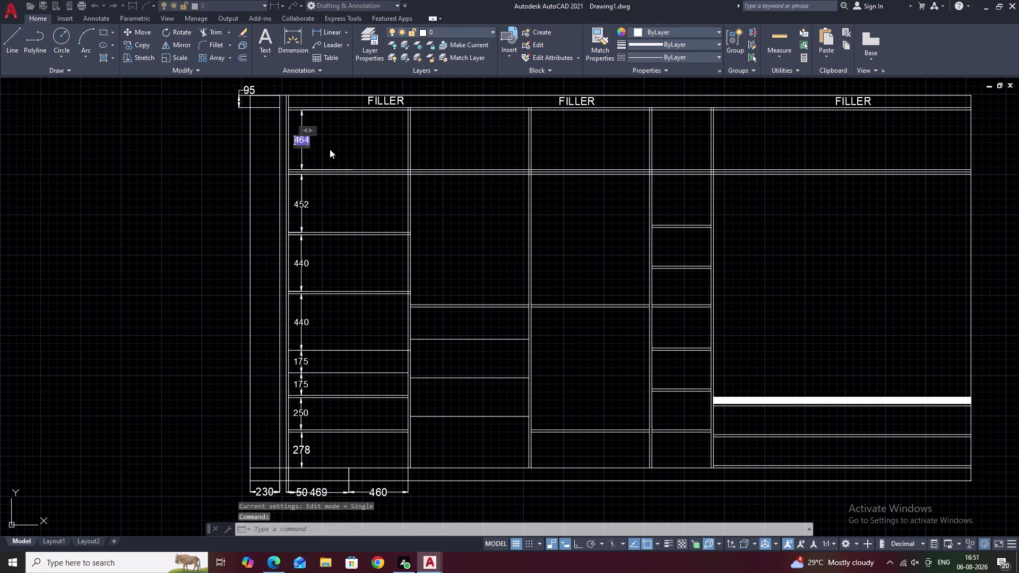
triple_click(248, 87)
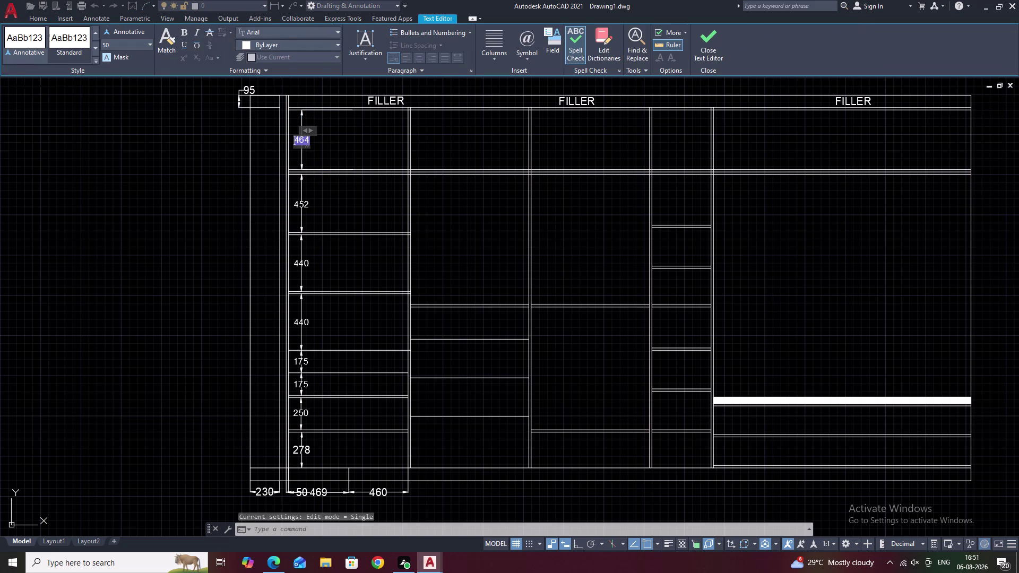
double_click(247, 88)
key(Escape)
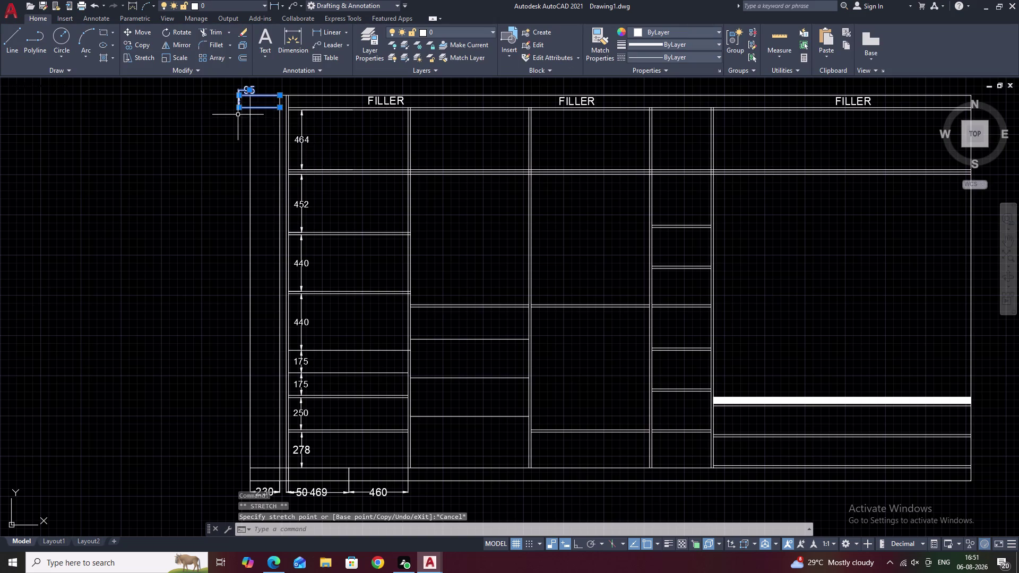
key(Escape)
Reformat the bottom 469 and 50 width dimension texts.
middle_drag(323, 339, 360, 231)
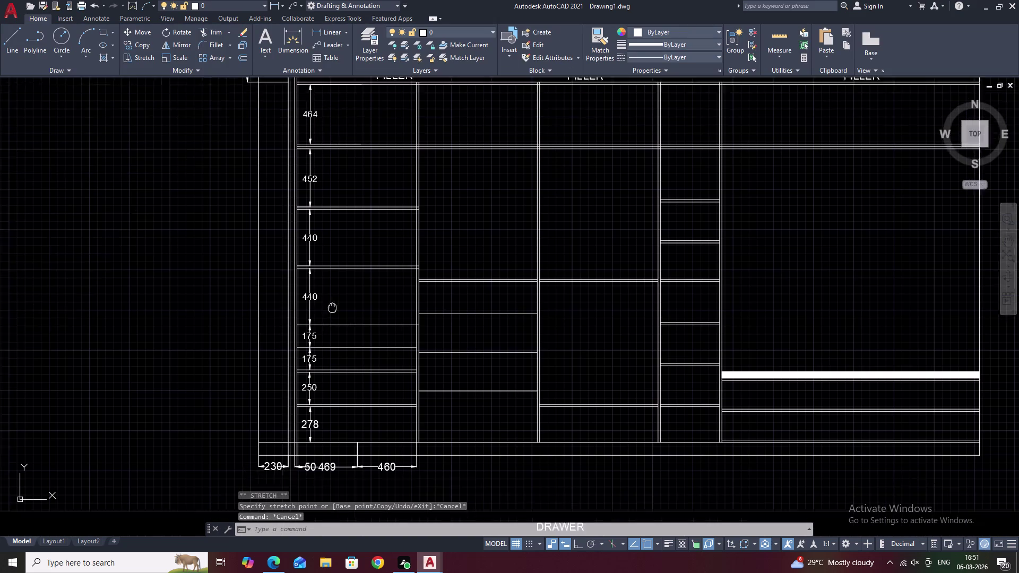
middle_drag(361, 231, 367, 221)
double_click(362, 375)
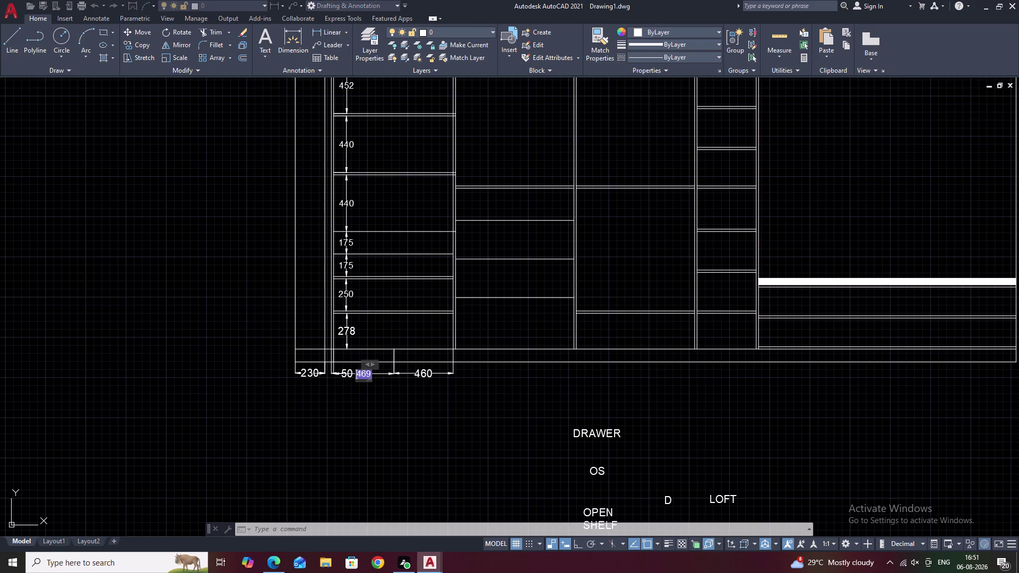
key(Escape)
triple_click(346, 373)
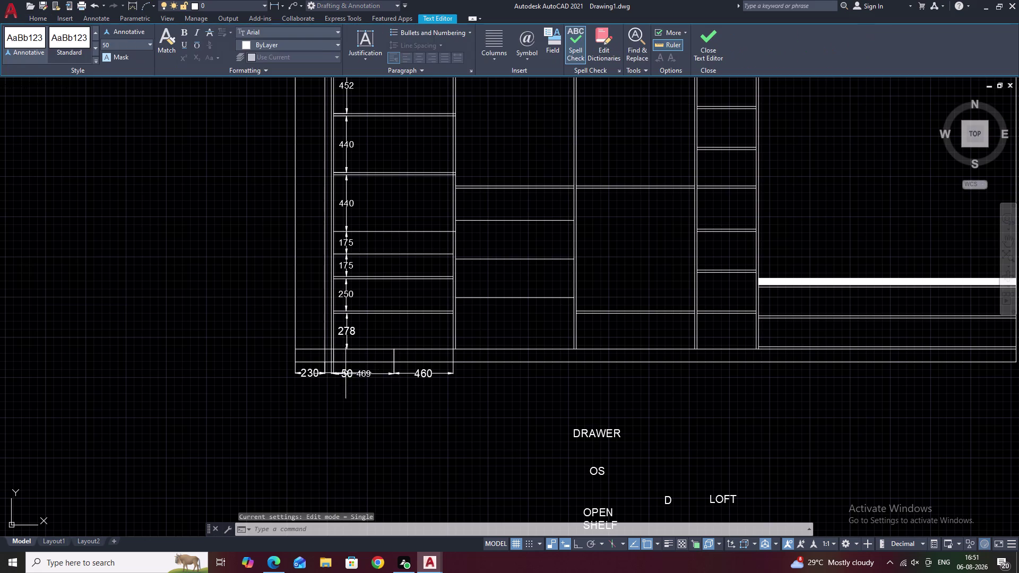
scroll(up, 3)
double_click(337, 368)
right_click(337, 367)
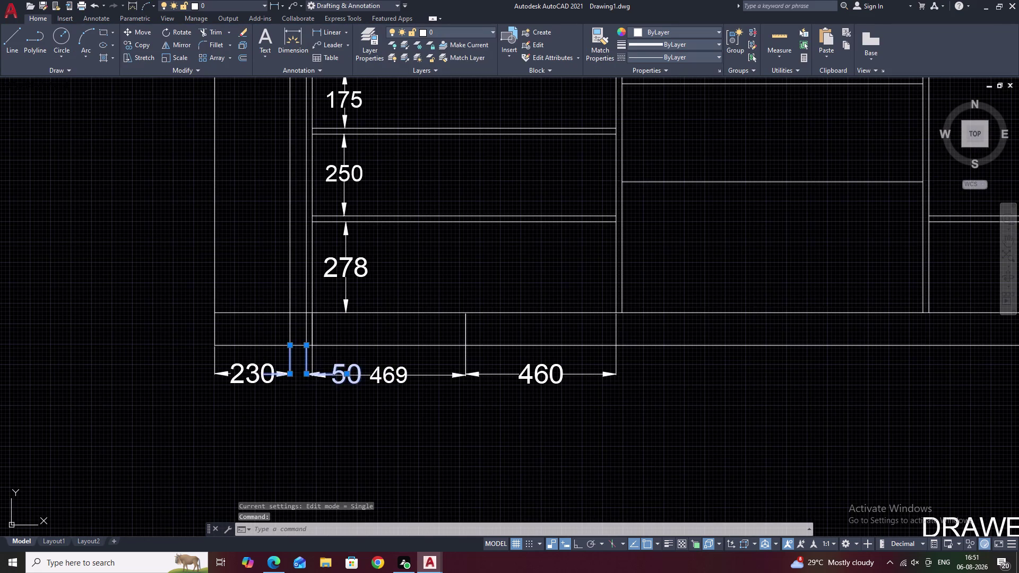
key(Escape)
key(Escape)
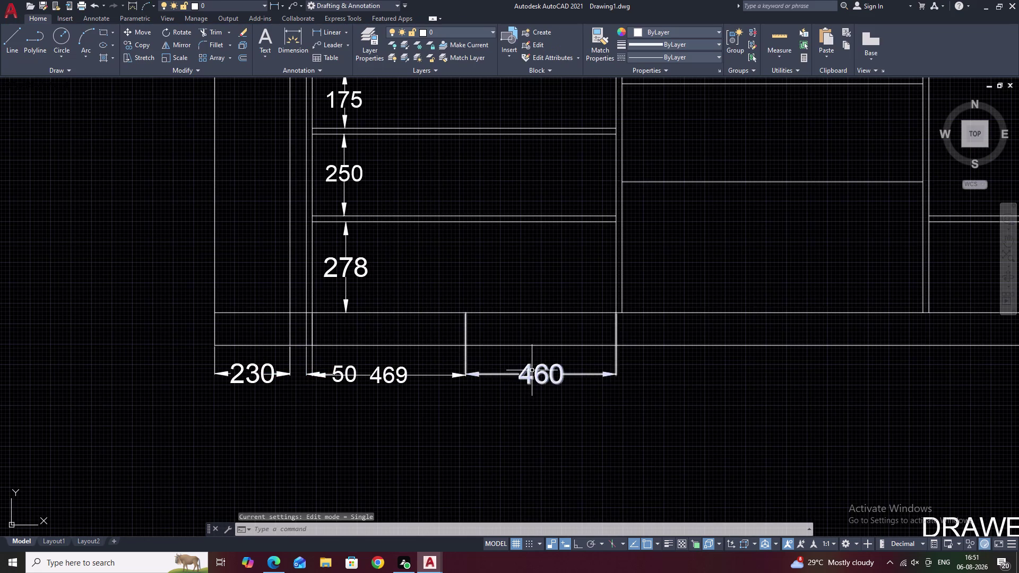
Reformat the 460 and 230 width dimension texts, then pan back to the elevation.
click(532, 370)
double_click(525, 375)
right_click(525, 375)
click(525, 376)
right_click(525, 375)
key(Escape)
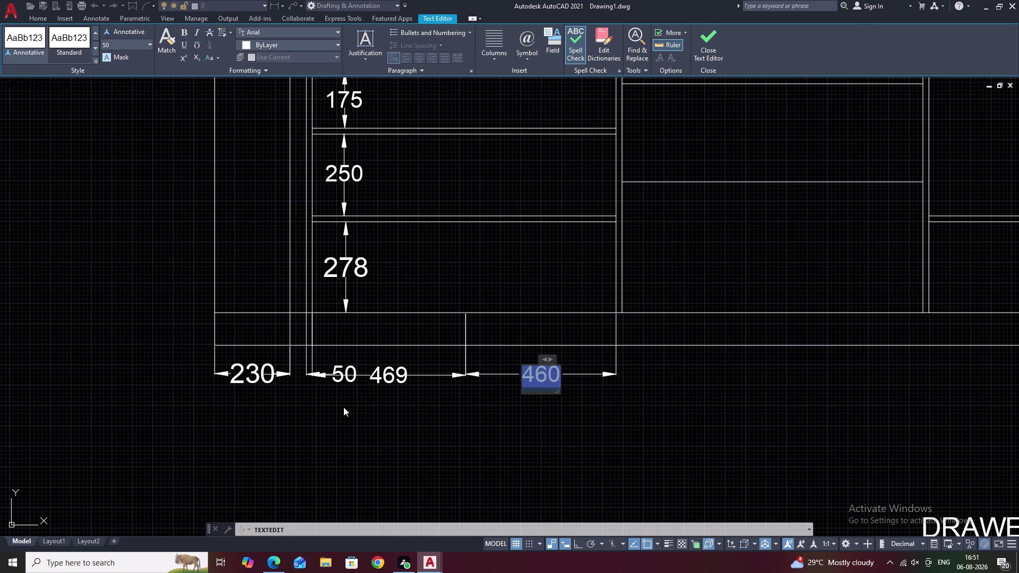
click(254, 379)
right_click(254, 378)
click(255, 377)
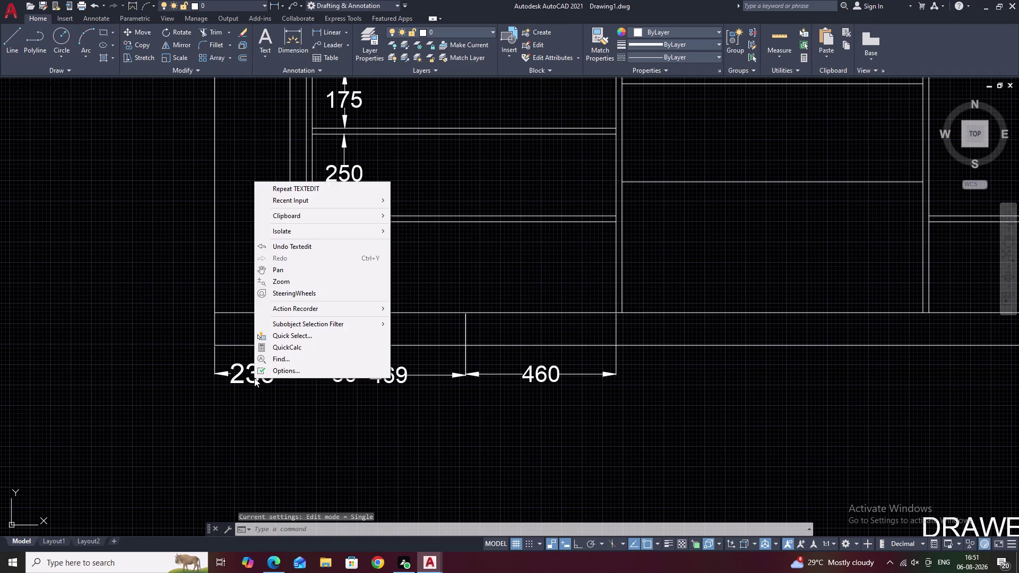
key(Escape)
triple_click(252, 382)
right_click(252, 382)
double_click(252, 382)
right_click(253, 382)
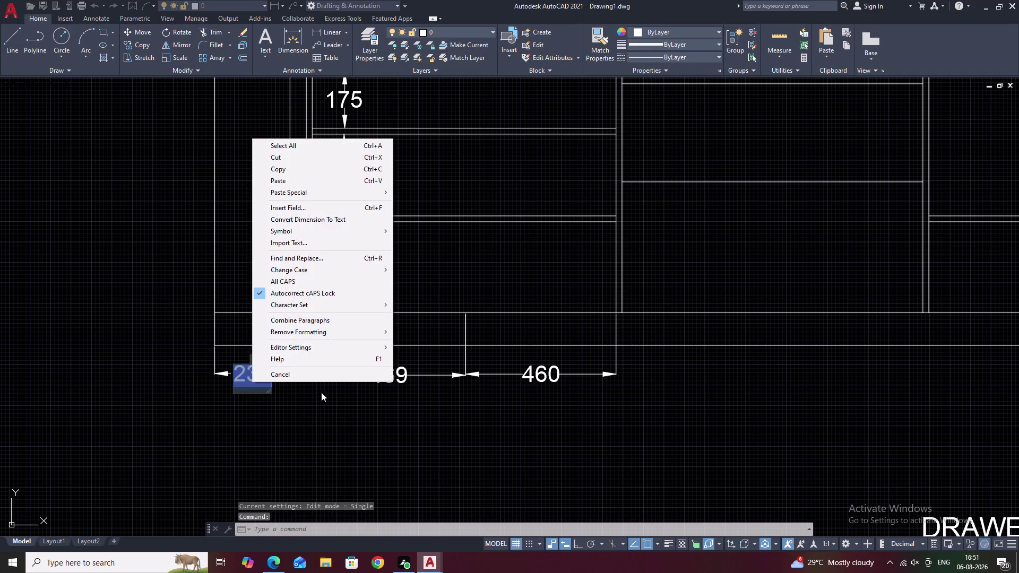
scroll(down, 3)
key(Escape)
scroll(down, 3)
key(Escape)
middle_drag(444, 297, 402, 389)
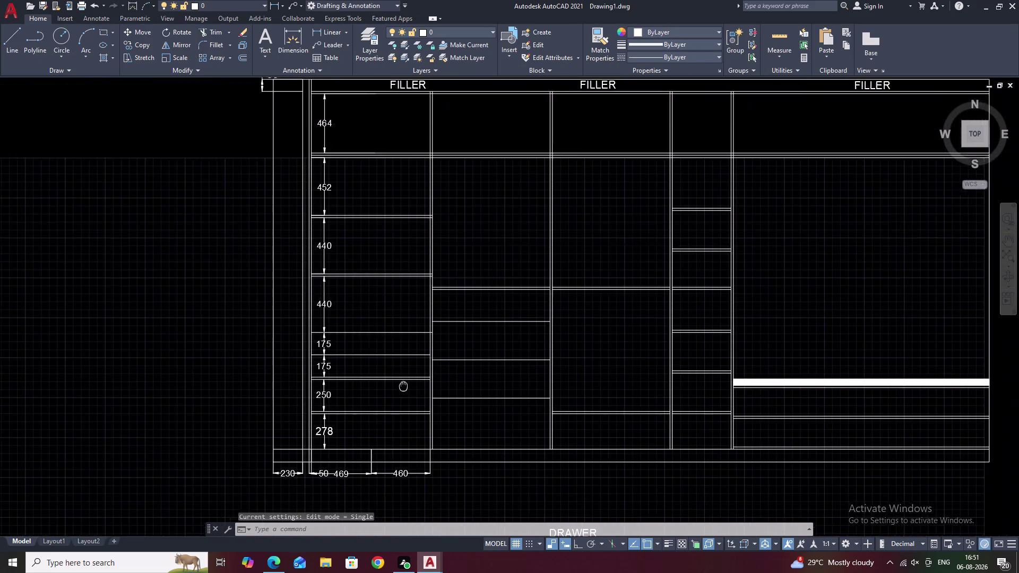
middle_drag(376, 307, 348, 377)
middle_drag(401, 342, 353, 360)
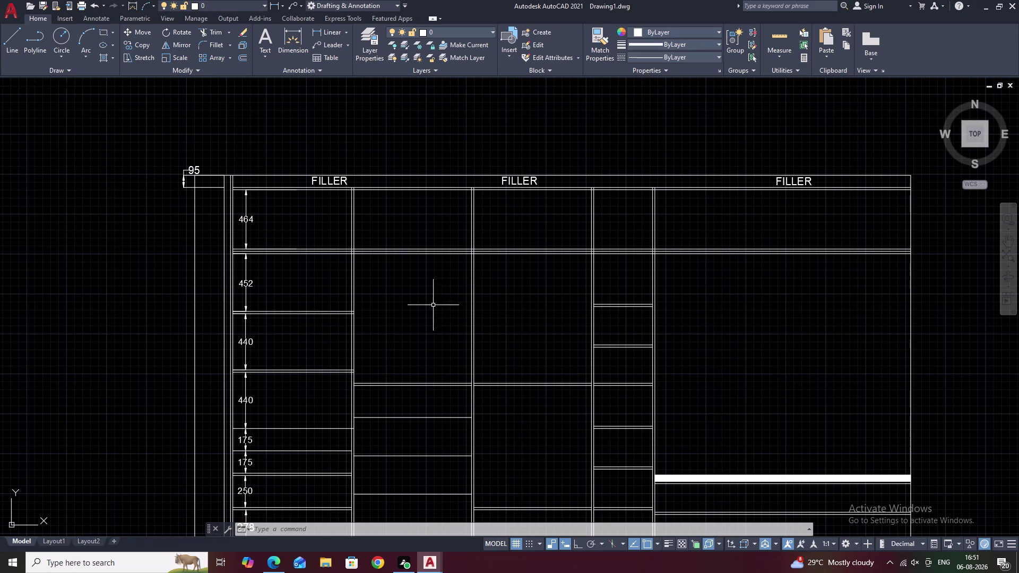
Add a 250 linear dimension between the two upper shelf lines of the middle column.
click(332, 27)
middle_drag(398, 272, 459, 95)
scroll(up, 3)
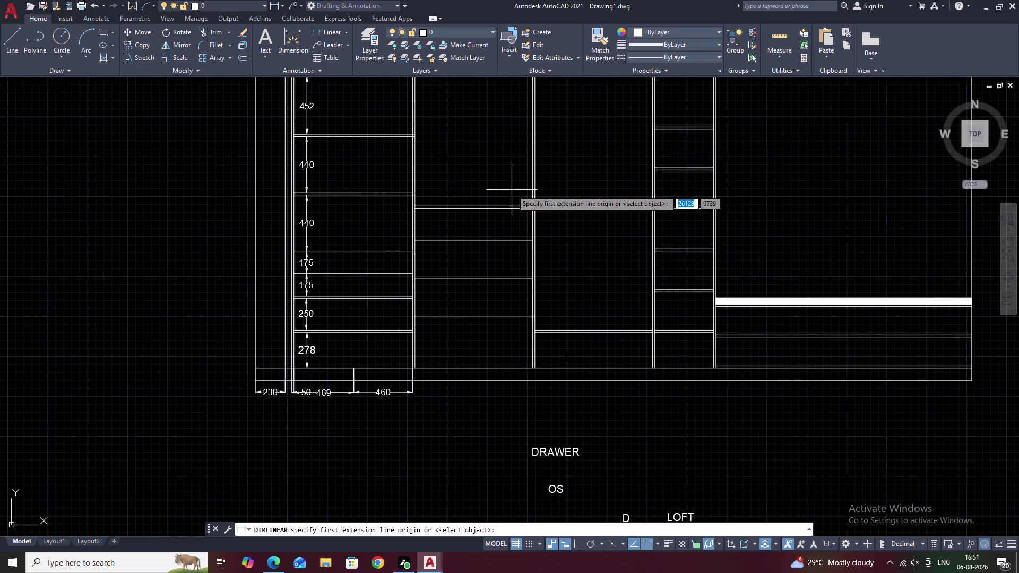
click(534, 321)
right_click(534, 321)
key(space)
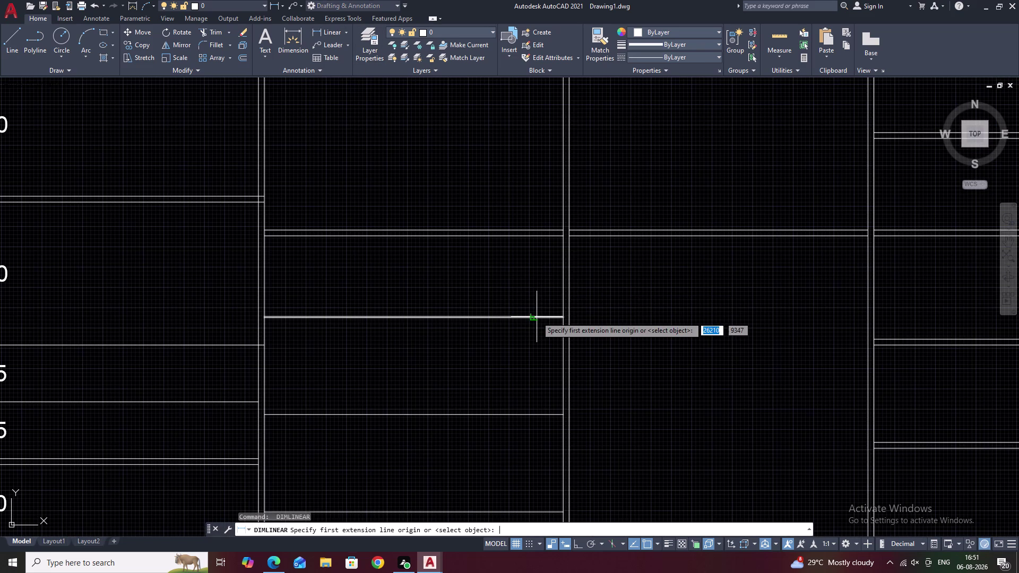
click(533, 317)
click(533, 236)
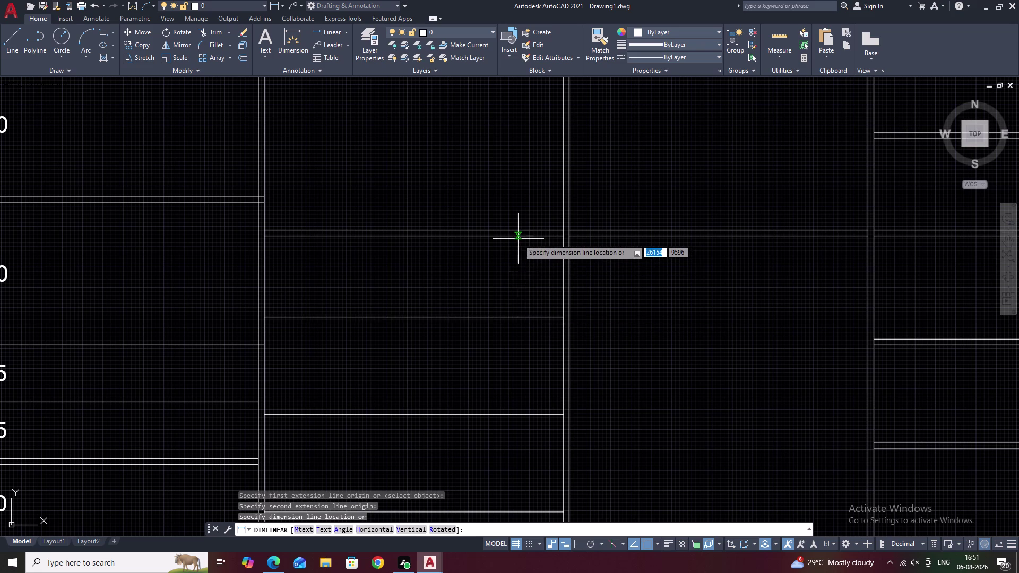
click(527, 239)
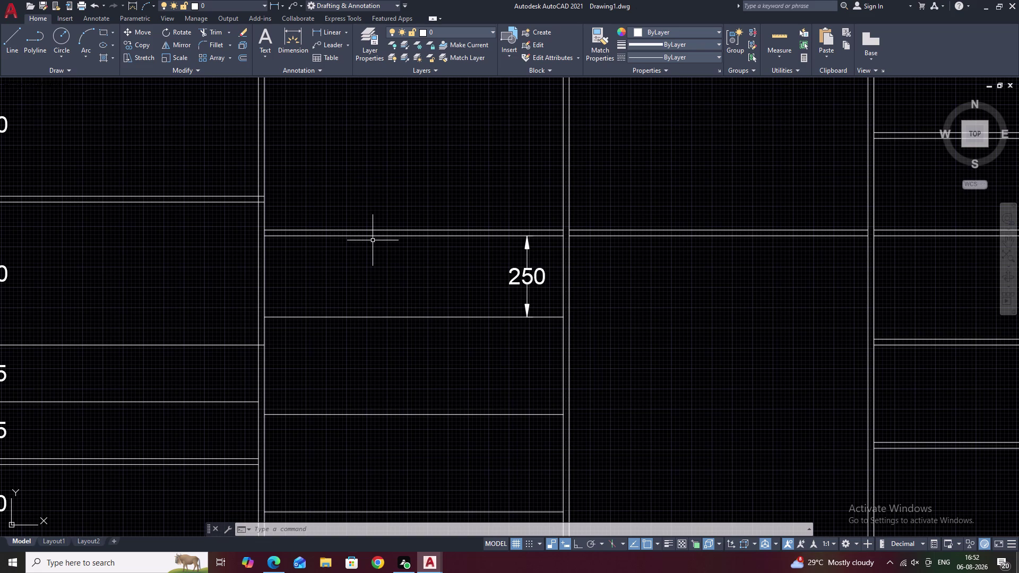
Dimension the first 300 shelf gap directly below the 250 space.
key(space)
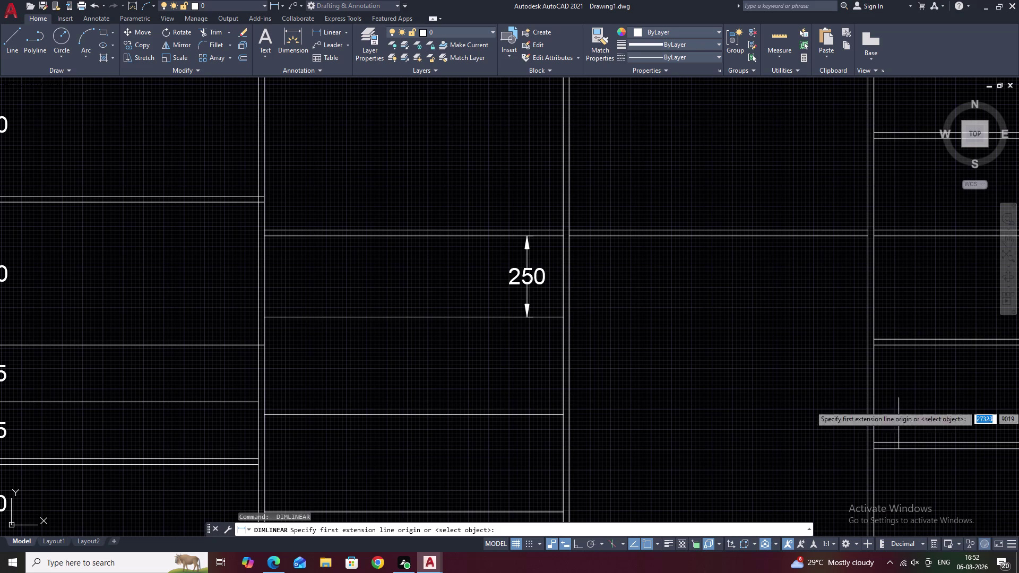
key(space)
click(328, 27)
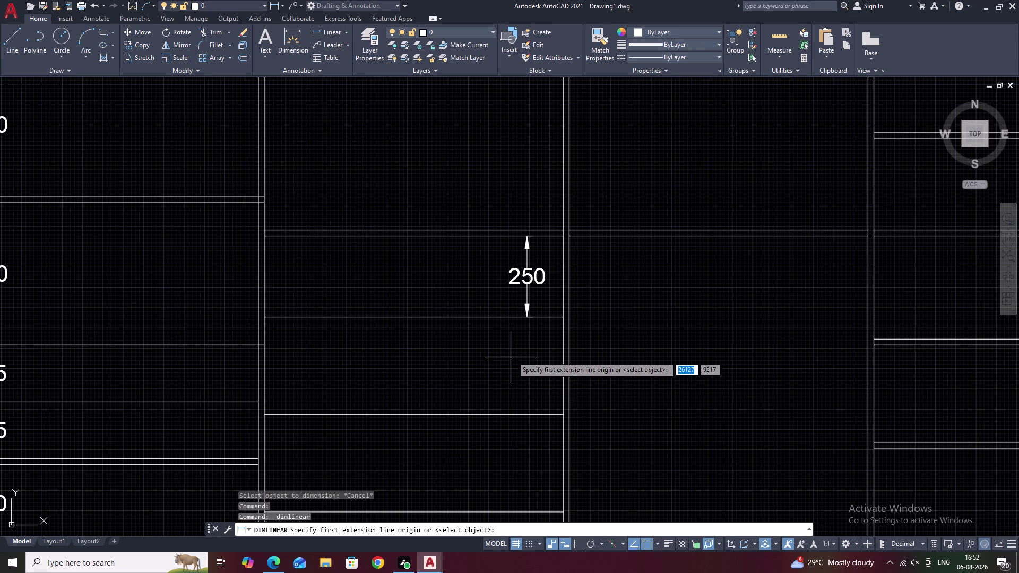
click(527, 317)
click(526, 417)
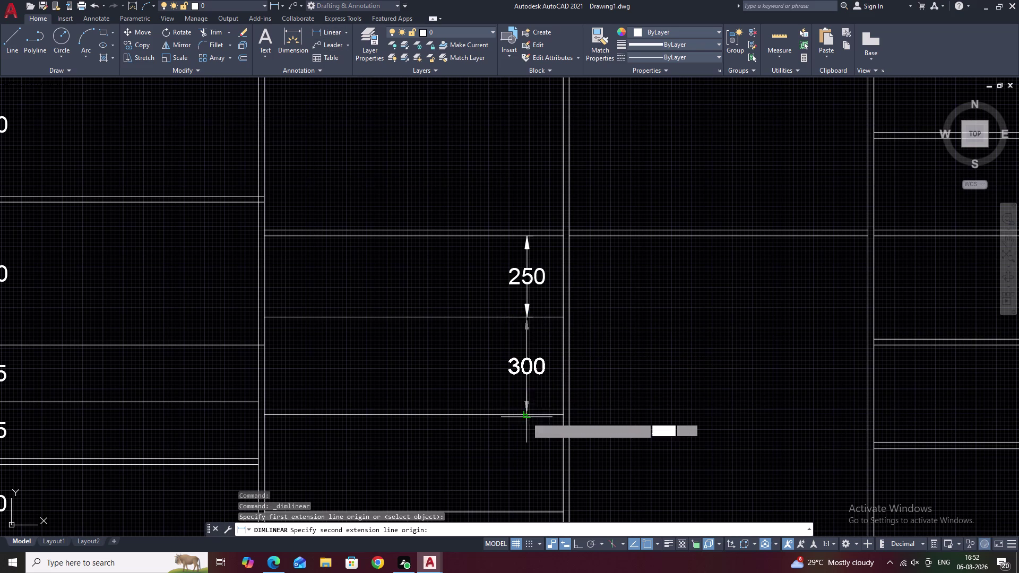
click(526, 417)
middle_drag(524, 437, 542, 287)
Undo an accidental zero-length dimension, then add the second 300 height.
key(space)
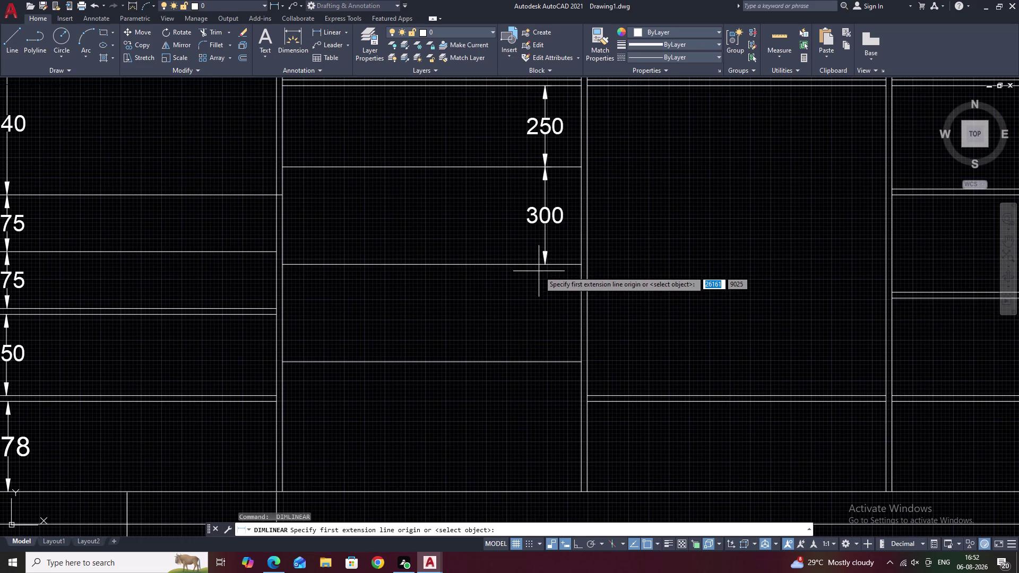
click(547, 362)
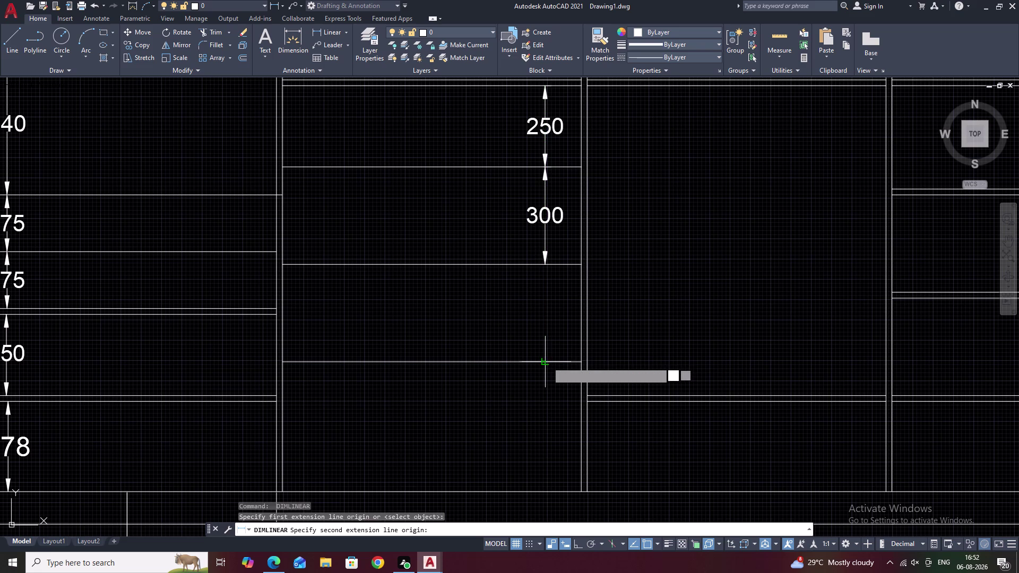
click(547, 361)
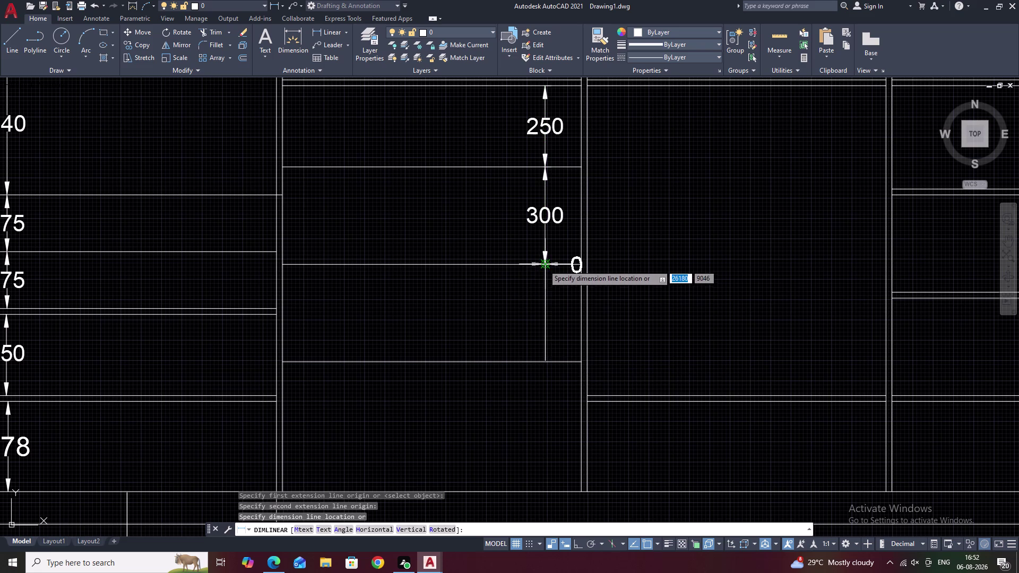
click(544, 265)
key(ctrl+z)
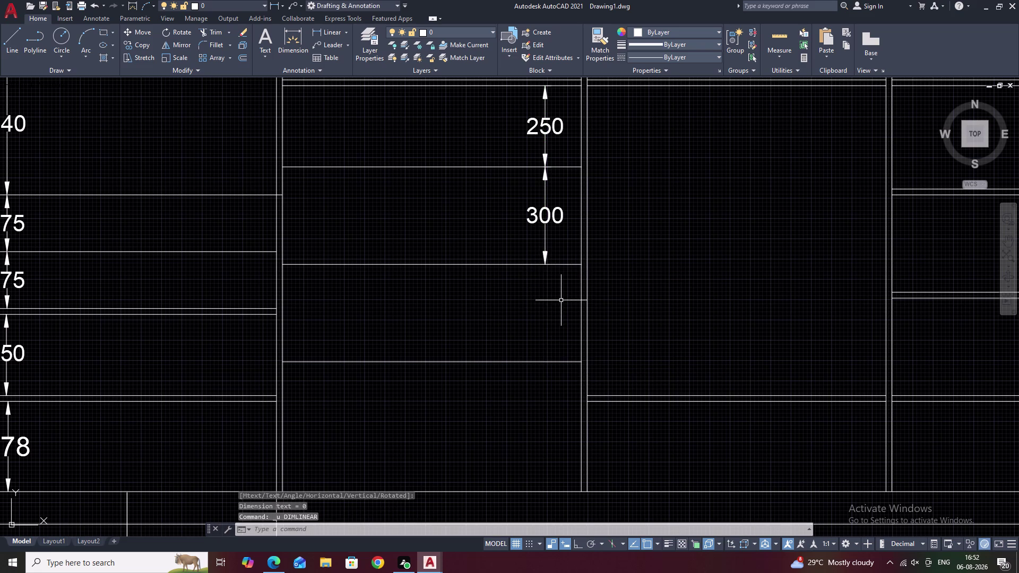
click(324, 36)
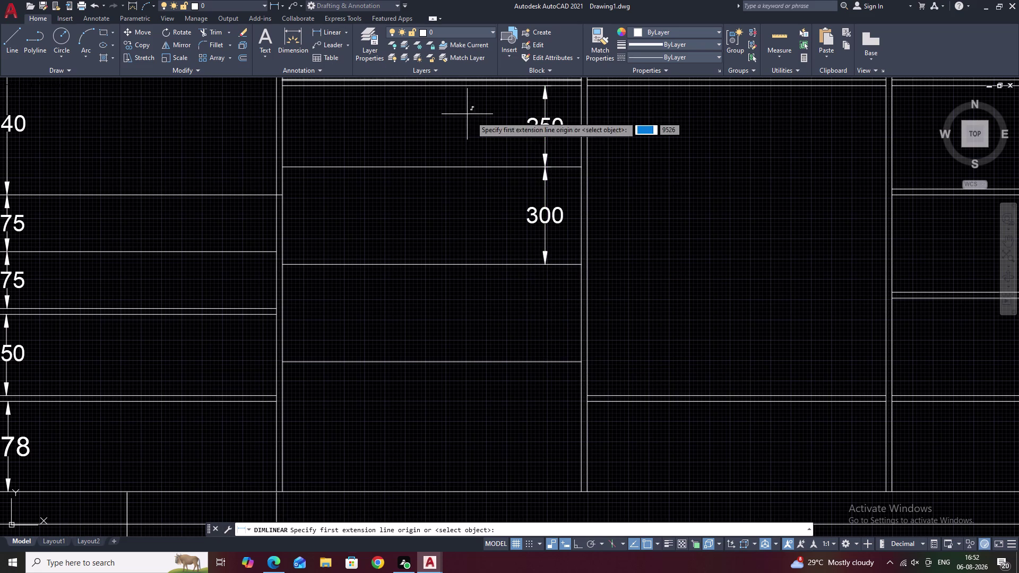
click(547, 265)
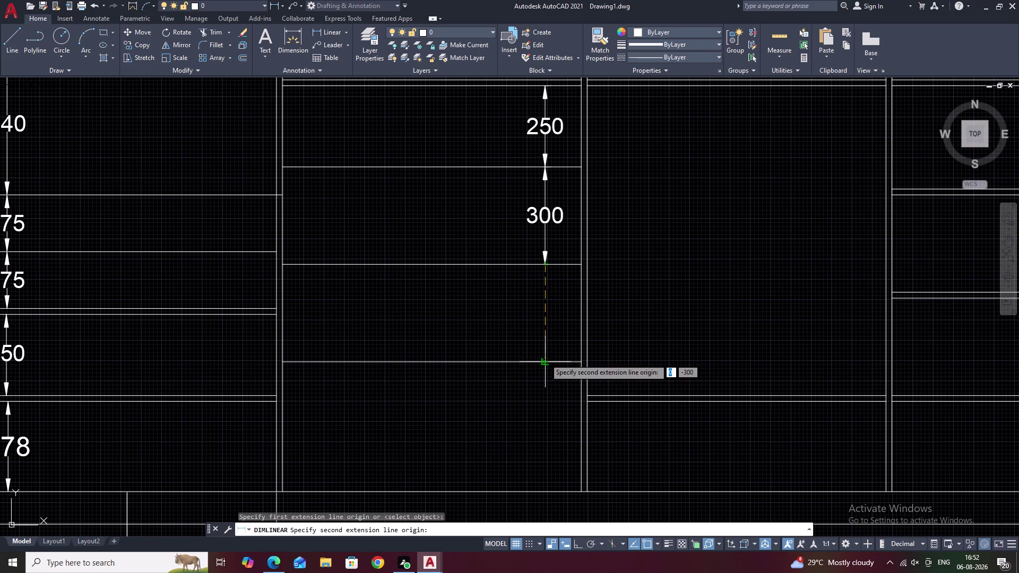
click(545, 359)
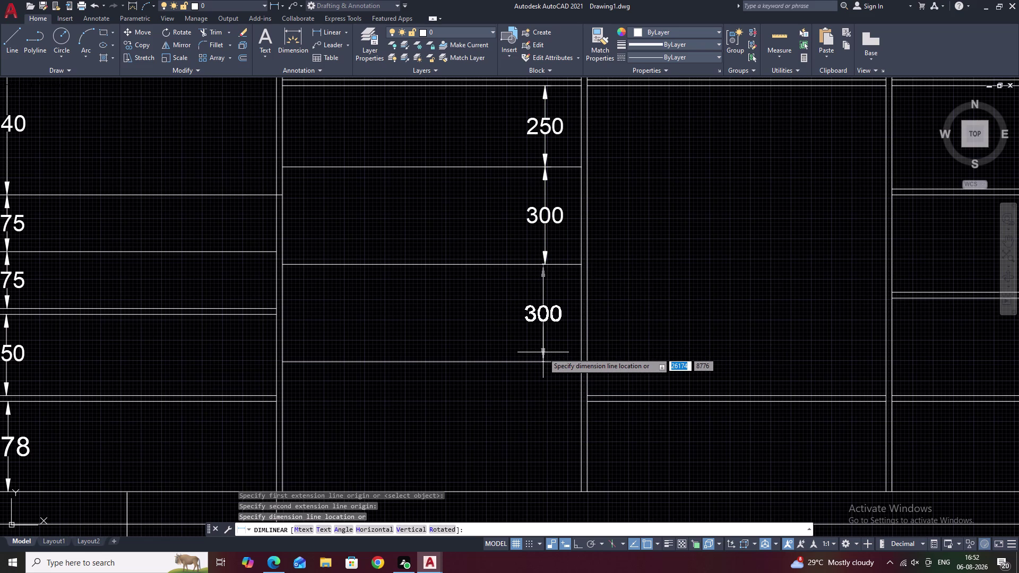
click(545, 352)
middle_drag(551, 379, 562, 263)
Add the 400 height from the lowest shelf down to the base.
key(space)
click(556, 247)
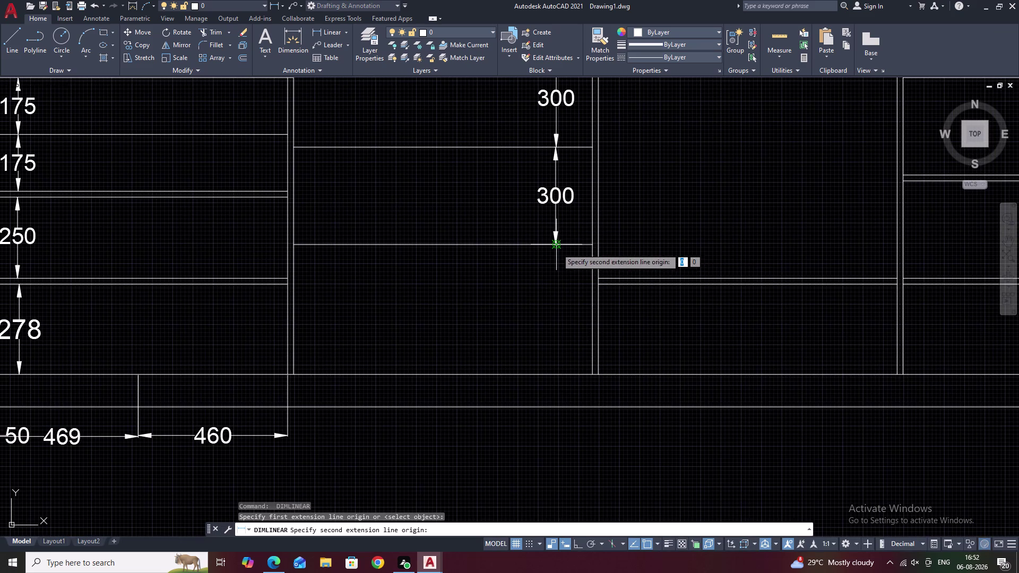
click(560, 373)
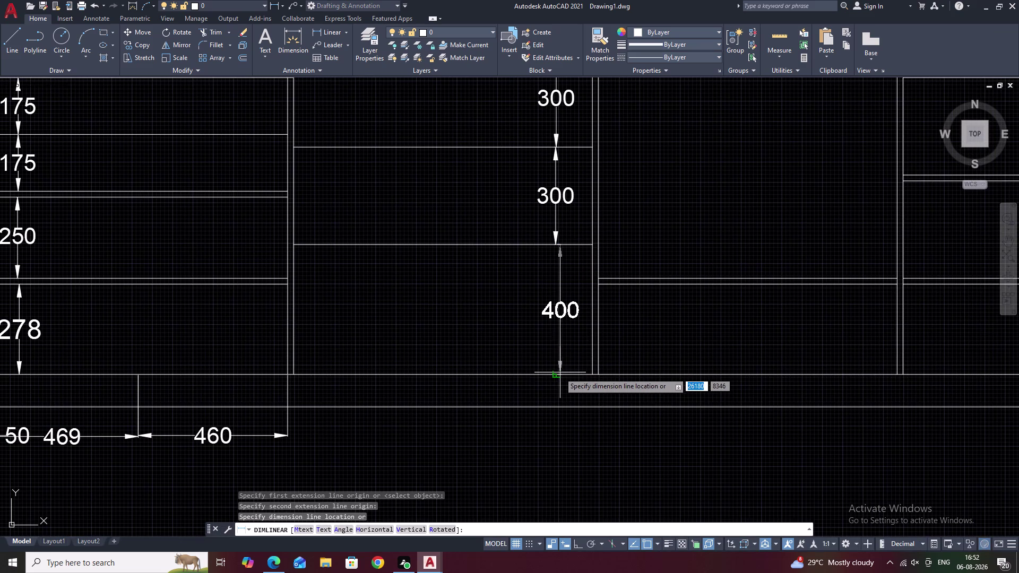
click(559, 373)
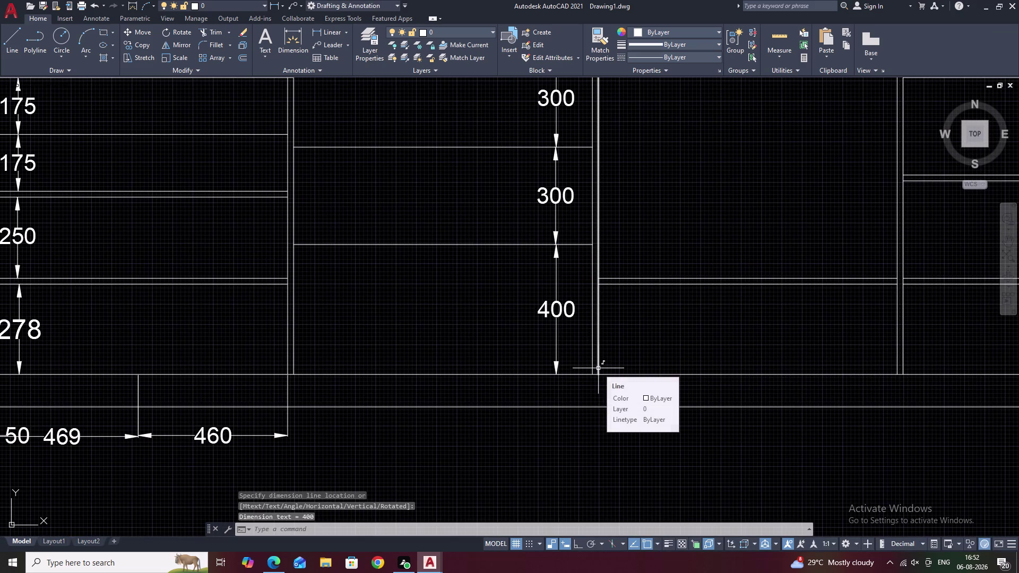
Dimension the 954 height in the neighbouring compartment.
middle_drag(702, 343, 444, 451)
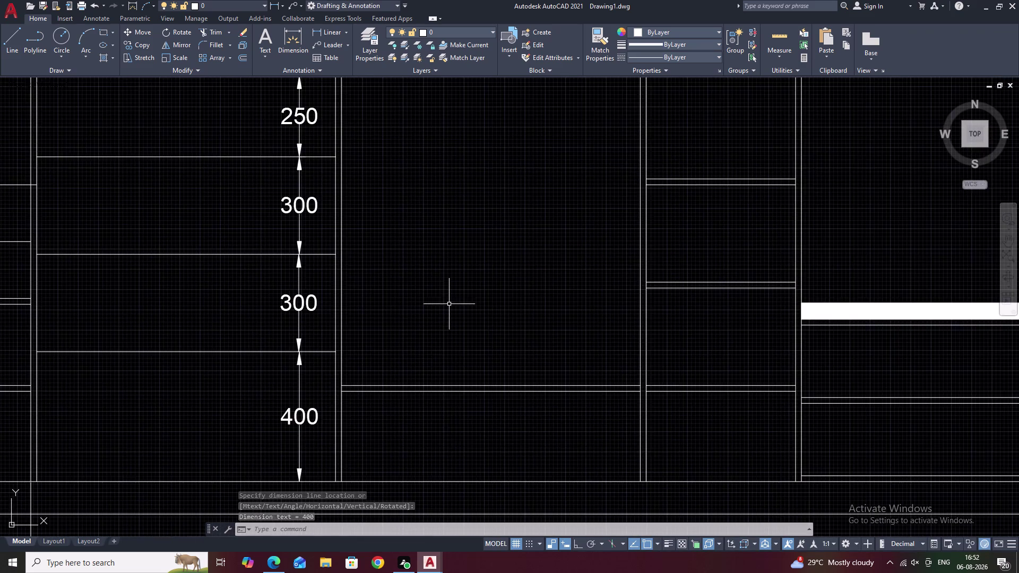
scroll(down, 3)
middle_drag(456, 287, 414, 345)
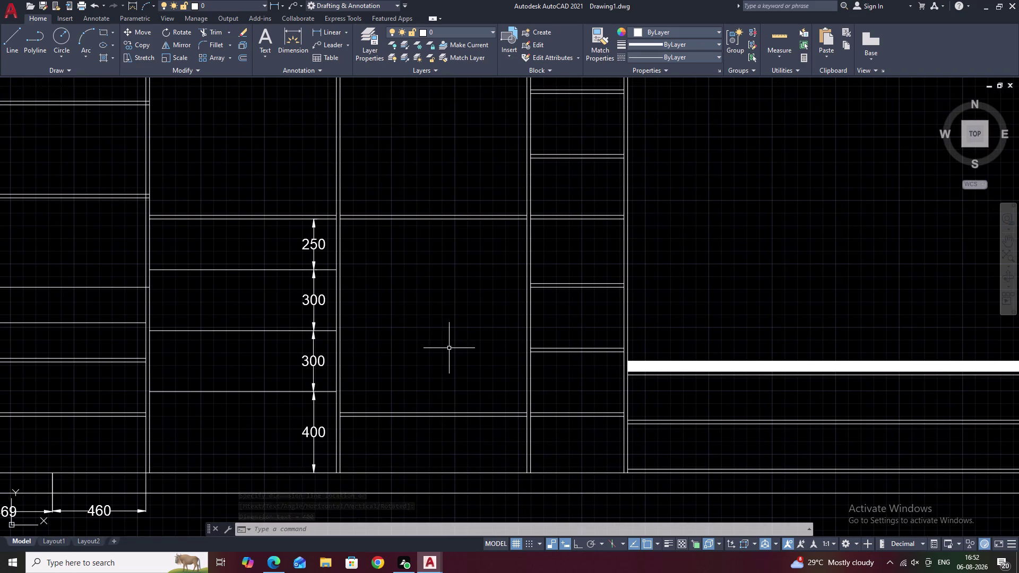
key(space)
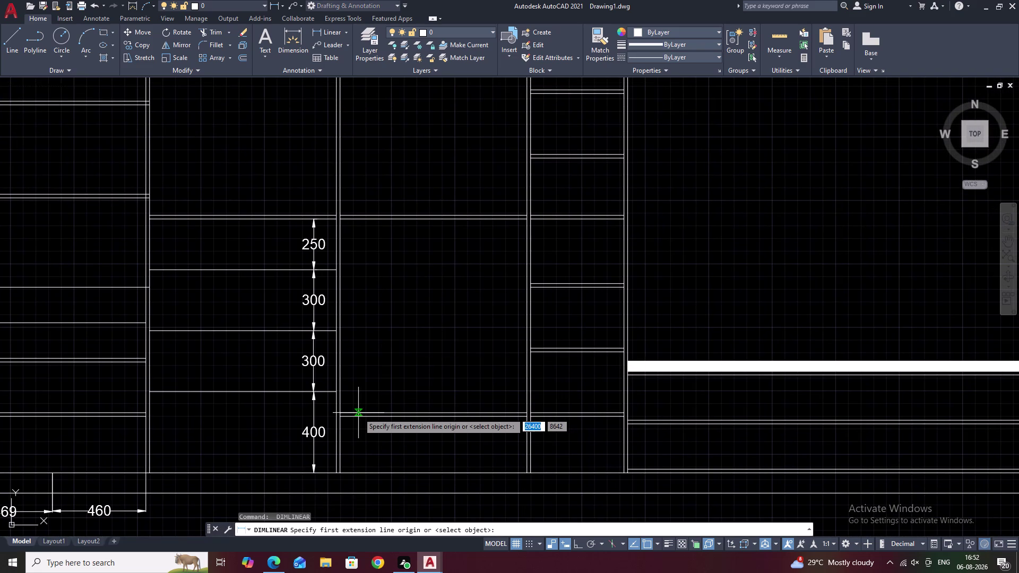
click(352, 219)
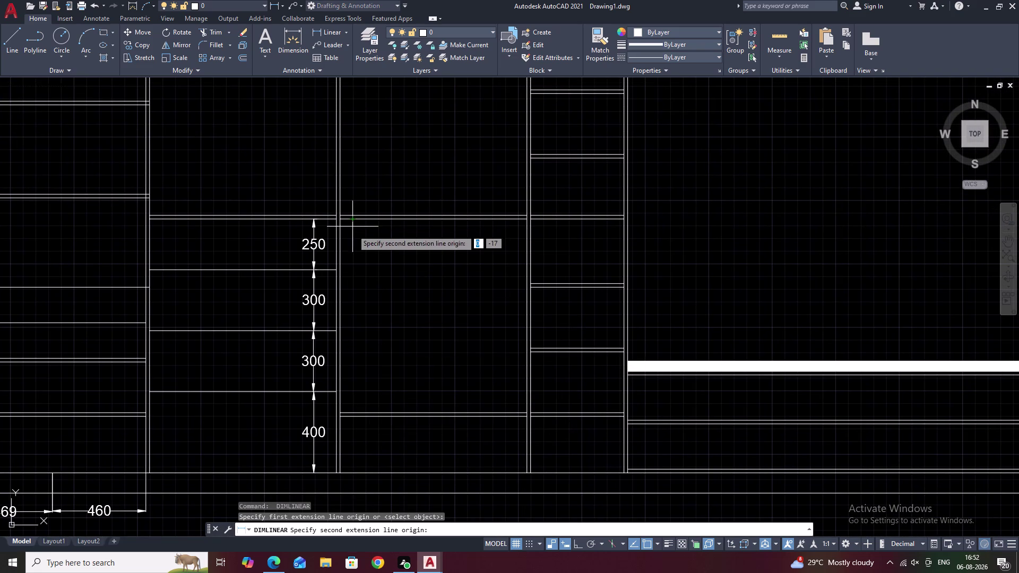
click(355, 413)
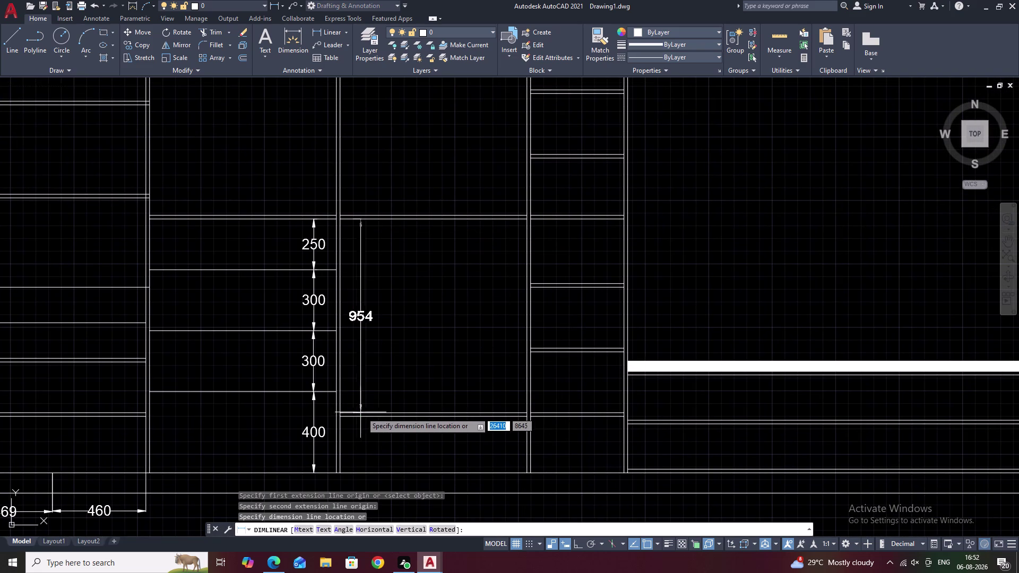
click(362, 412)
middle_drag(401, 393, 407, 304)
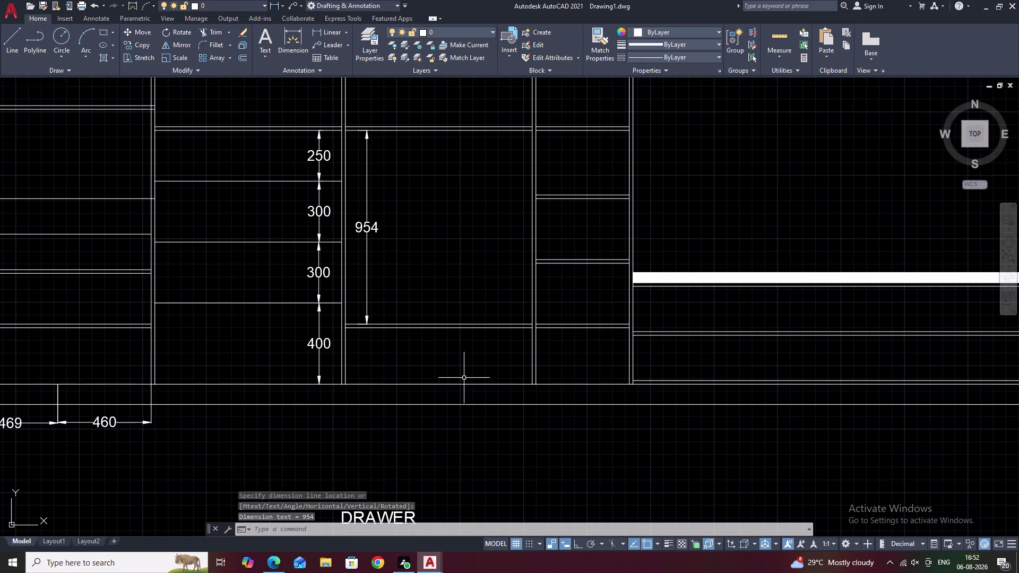
middle_drag(464, 378, 351, 391)
middle_drag(441, 135, 422, 238)
middle_drag(432, 175, 433, 306)
key(space)
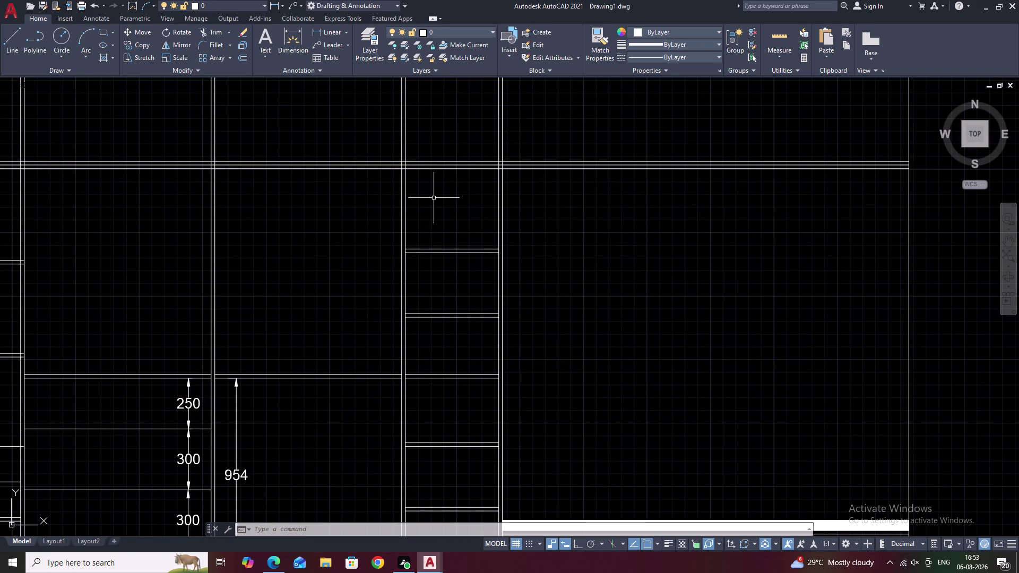
Dimension the top two gaps of the right column: 396 and 300.
click(412, 249)
right_click(413, 249)
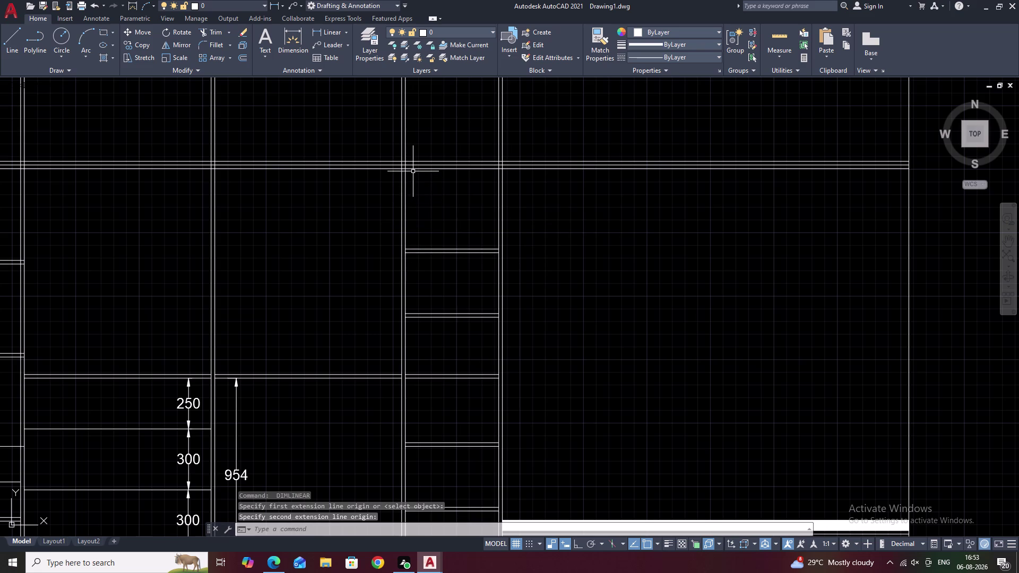
key(space)
scroll(up, 3)
click(409, 163)
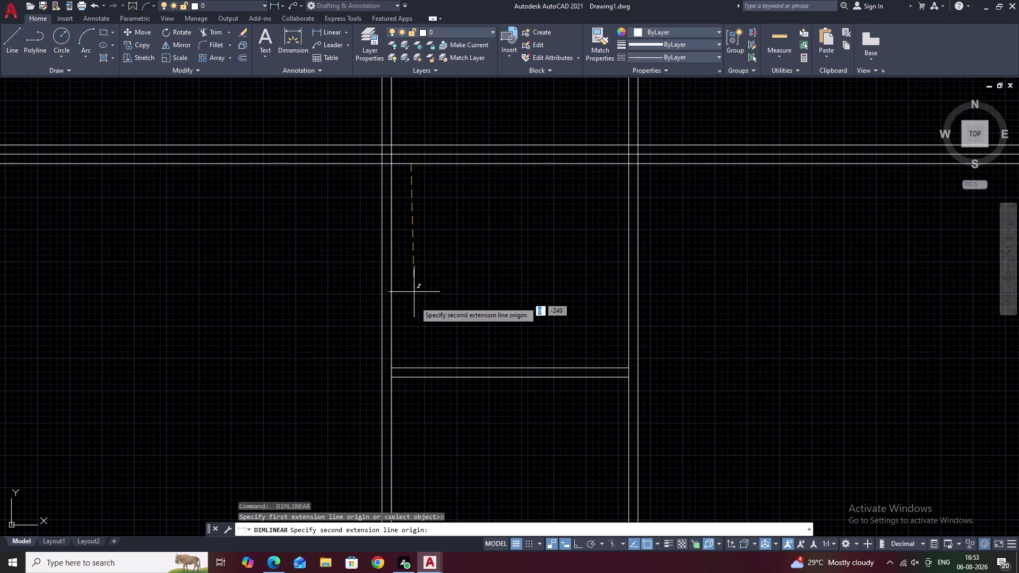
click(409, 371)
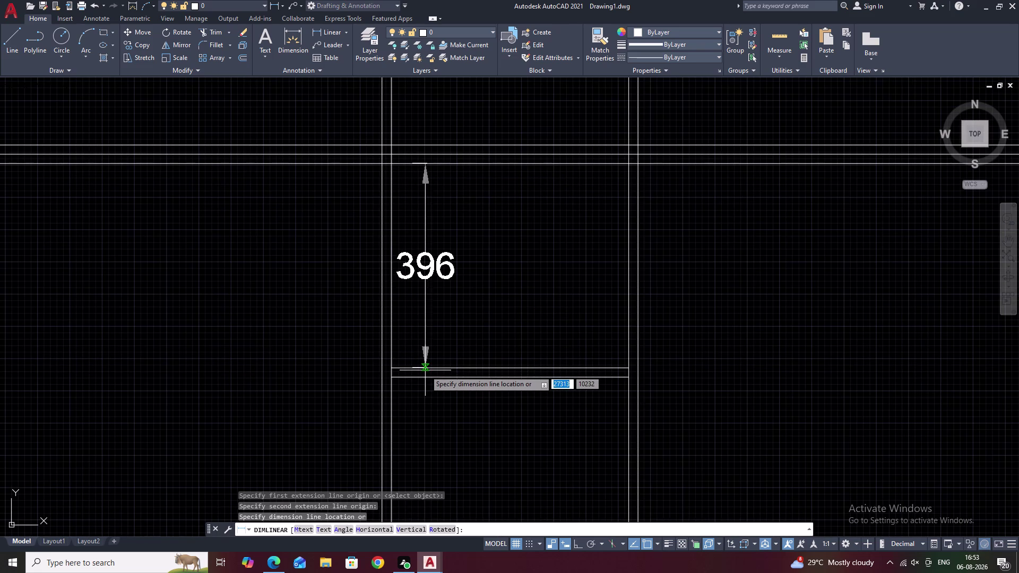
click(432, 370)
middle_drag(443, 368, 484, 121)
key(space)
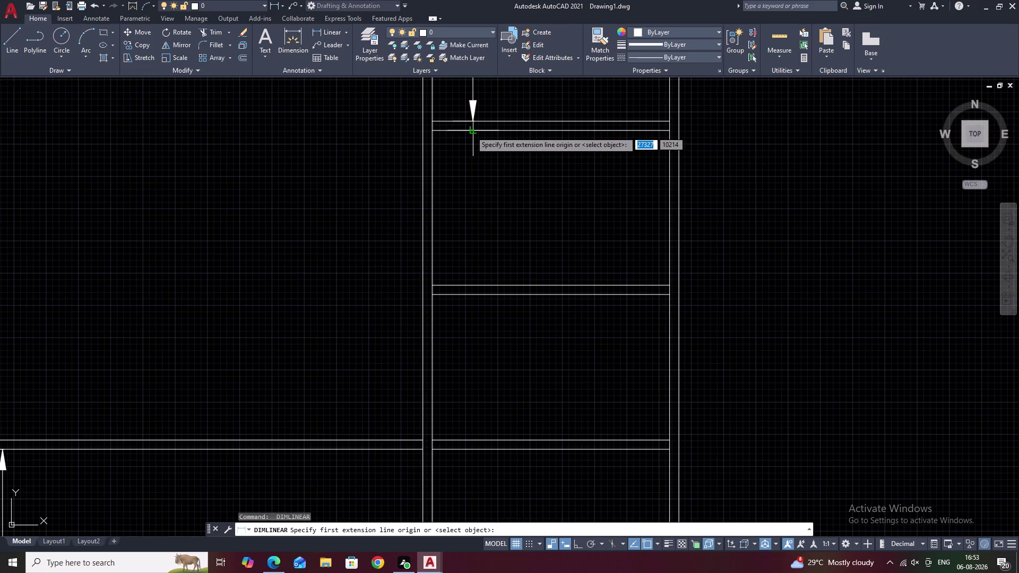
click(473, 286)
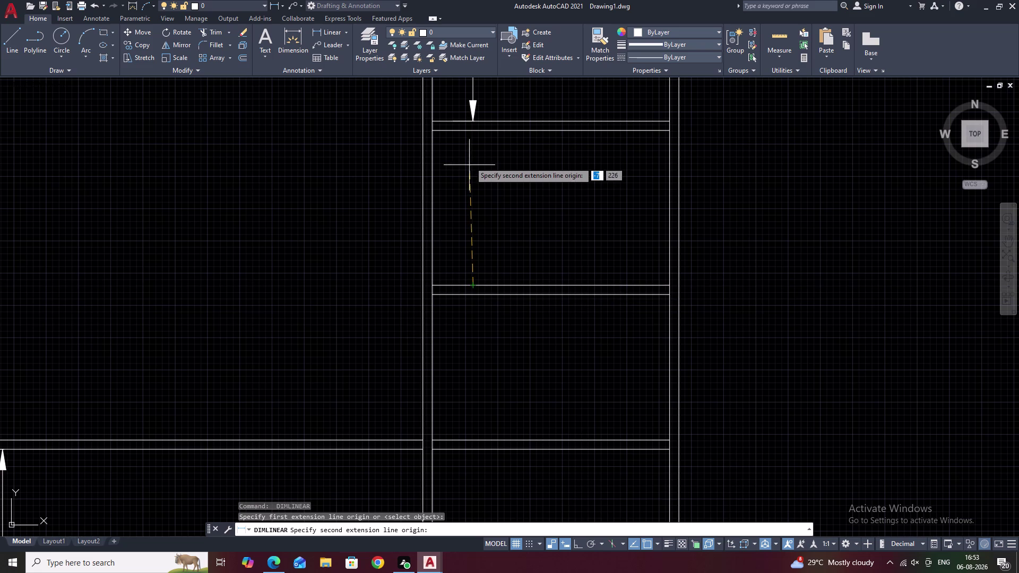
click(473, 130)
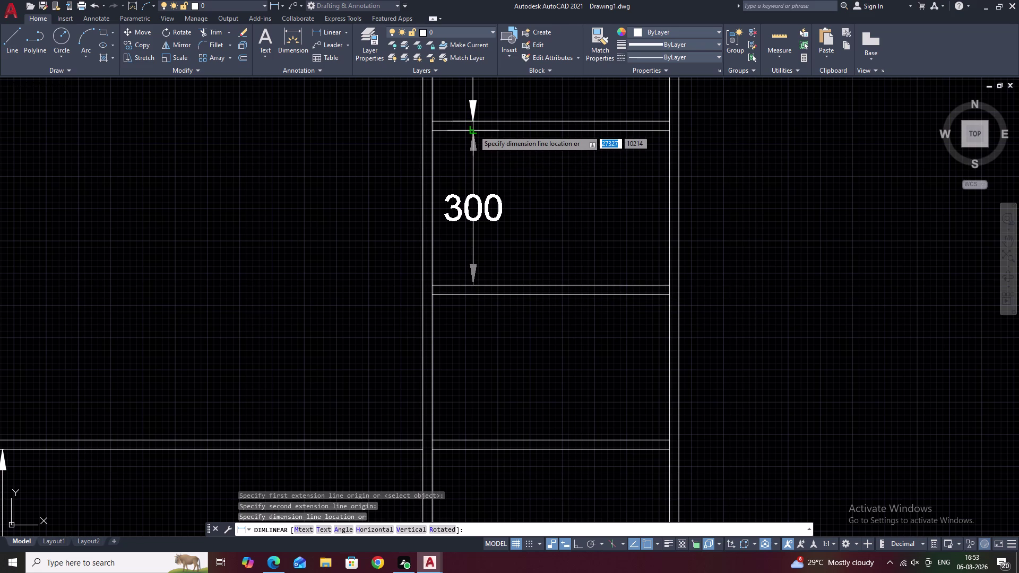
click(472, 131)
middle_drag(520, 237, 536, 166)
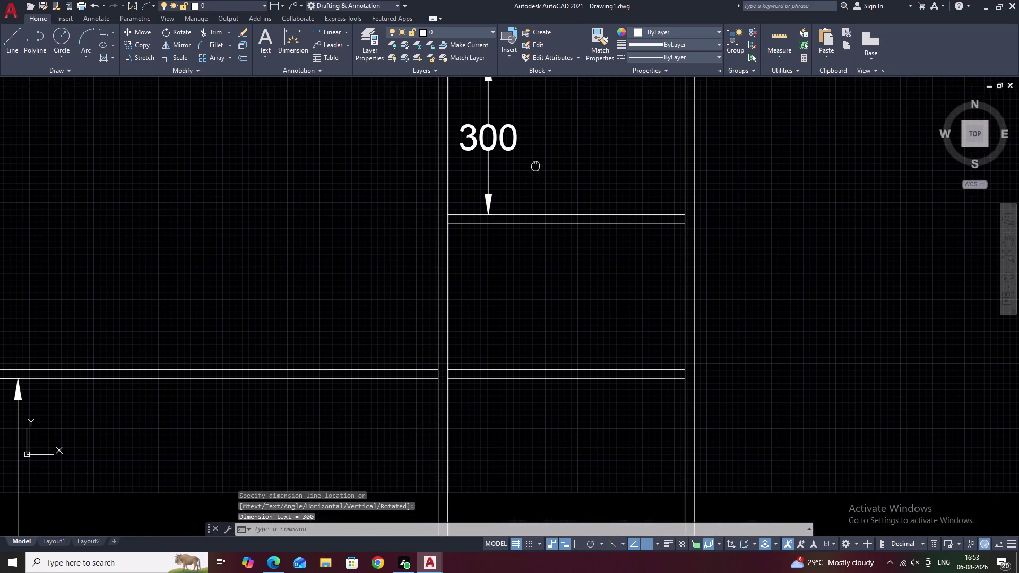
Add the next two shelf gap heights, 282 and 318.
key(space)
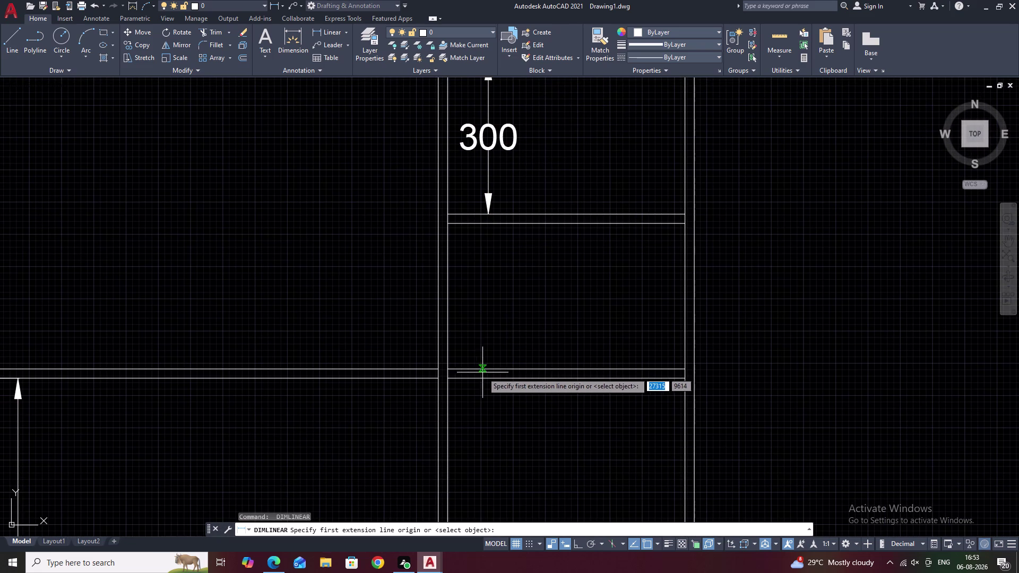
click(485, 371)
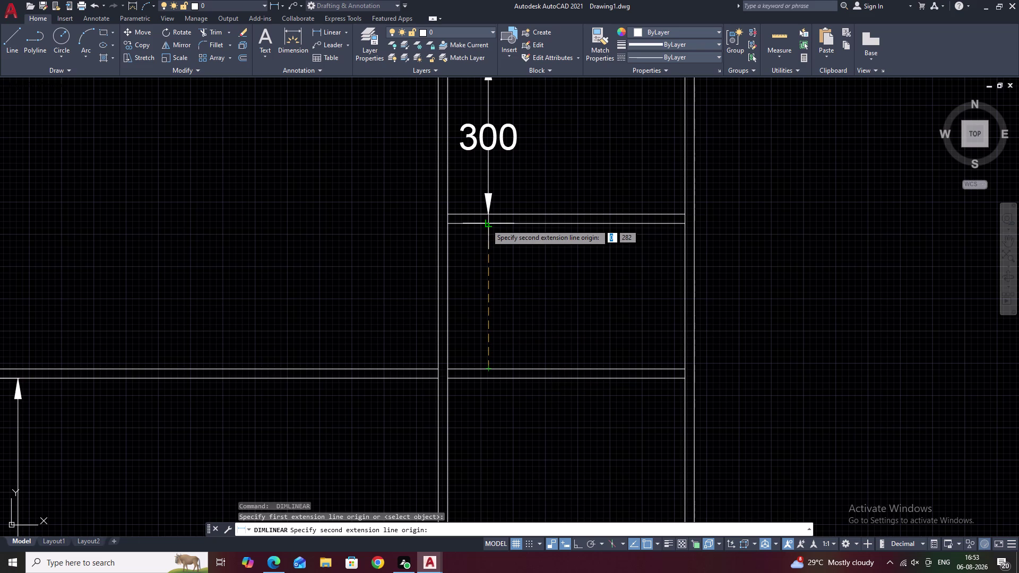
click(486, 224)
click(486, 224)
middle_drag(529, 305, 531, 276)
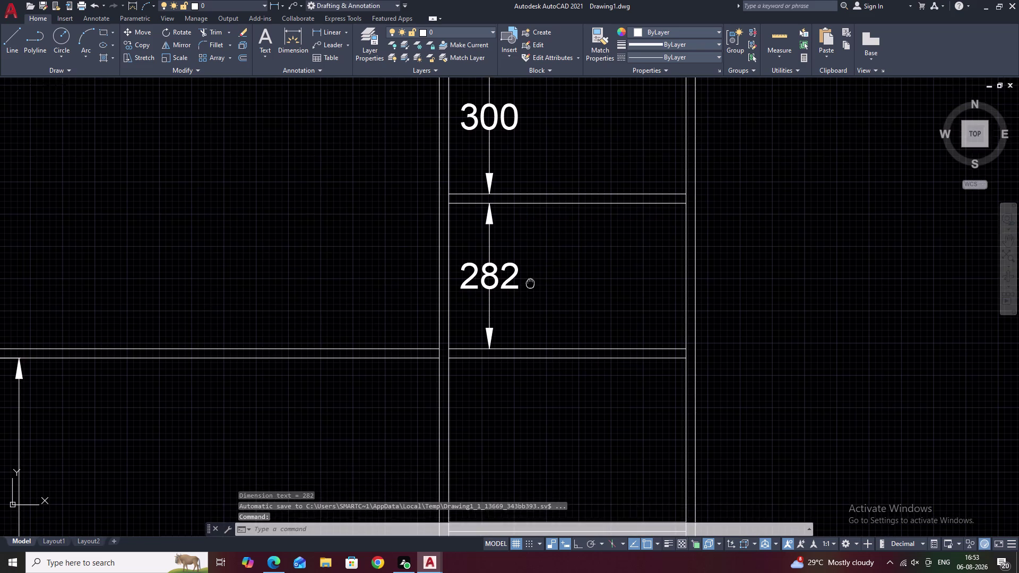
middle_drag(531, 276, 531, 234)
middle_drag(554, 359, 549, 291)
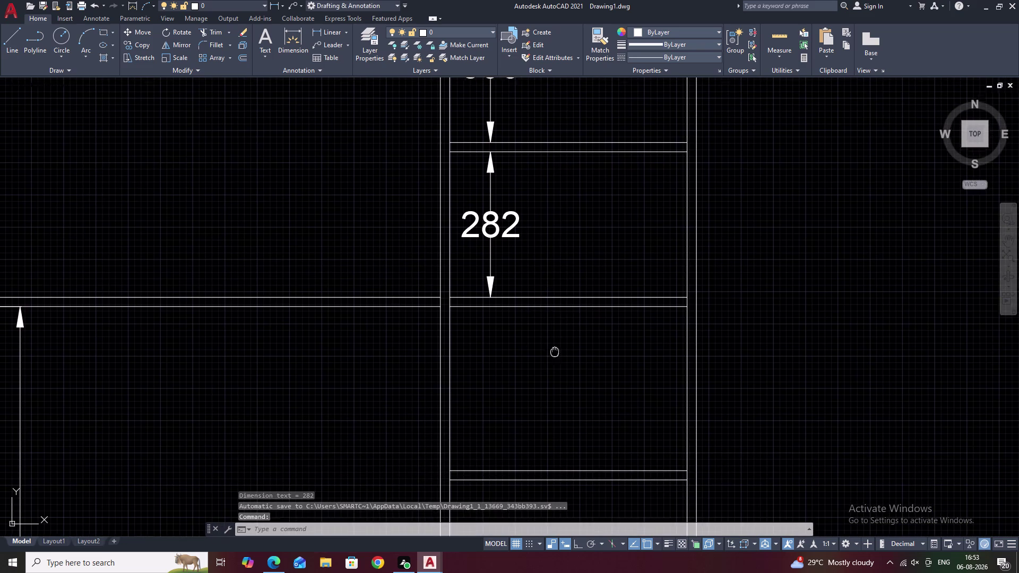
middle_drag(549, 291, 542, 236)
key(space)
double_click(476, 350)
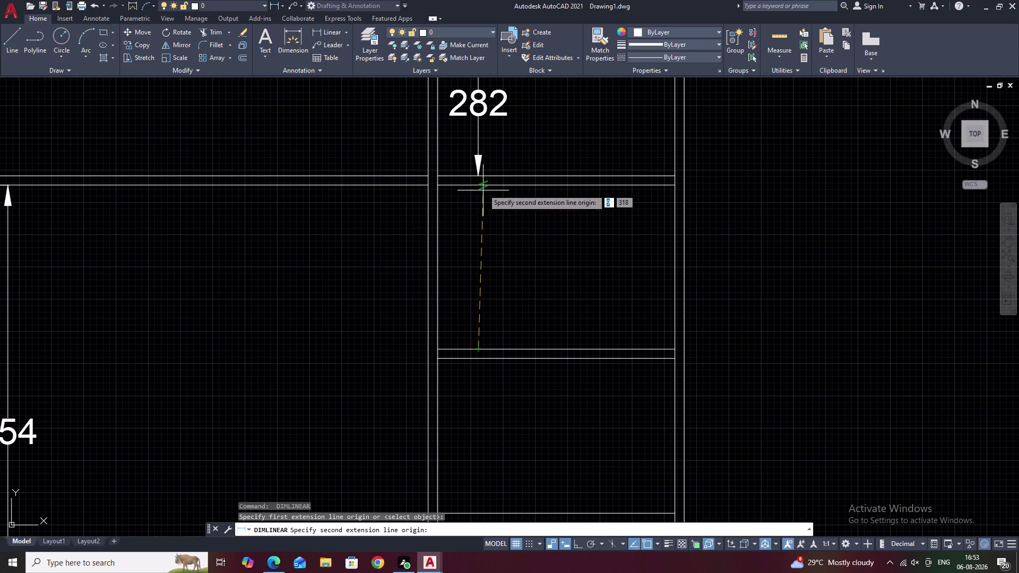
click(476, 185)
click(474, 185)
middle_drag(526, 325, 526, 324)
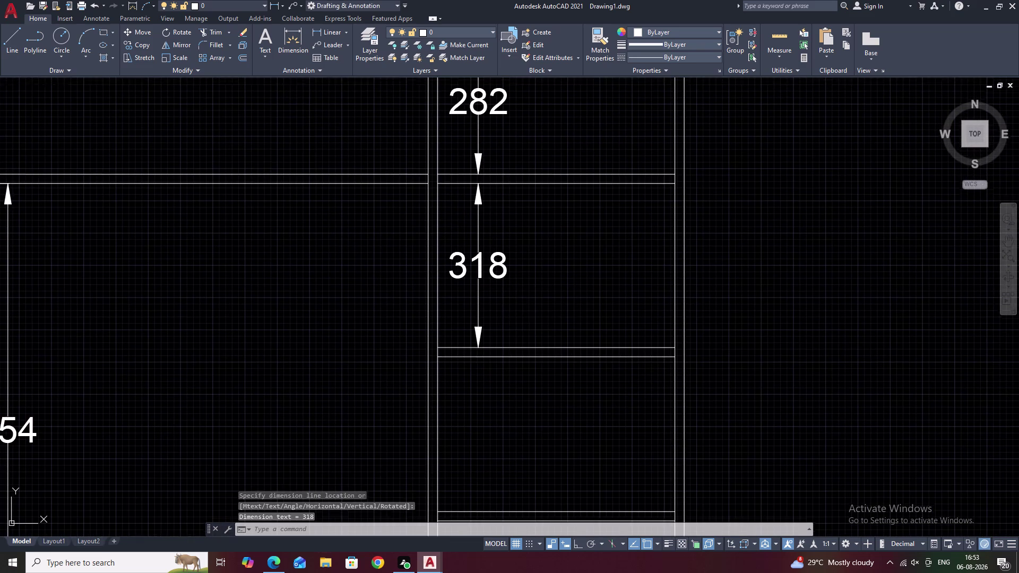
middle_drag(526, 324, 523, 244)
Add two consecutive 300 shelf gap heights further down the column.
key(space)
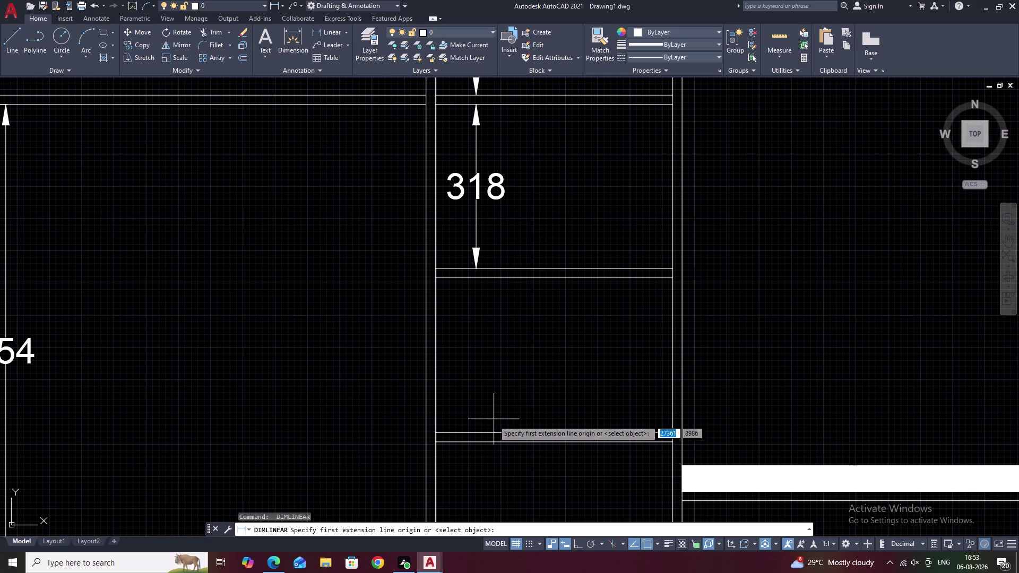
click(474, 432)
right_click(475, 431)
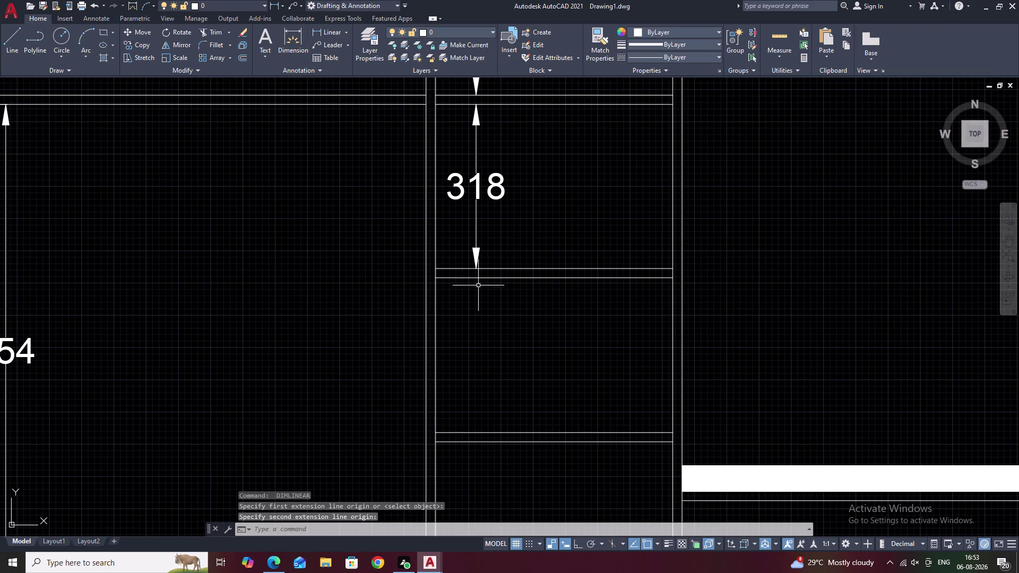
key(space)
click(474, 278)
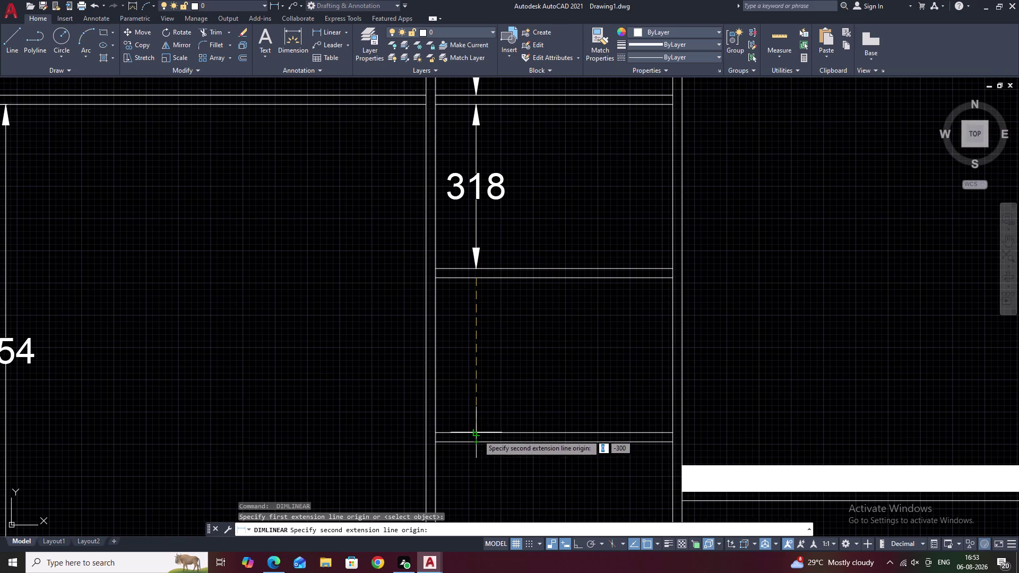
click(477, 433)
click(474, 433)
middle_drag(484, 448, 495, 240)
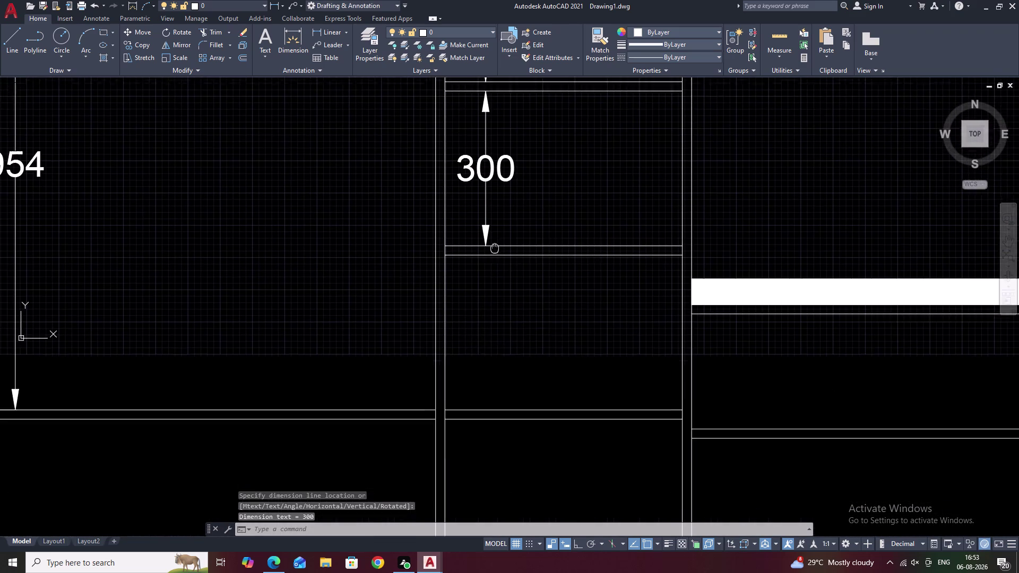
middle_drag(495, 241, 496, 239)
key(space)
click(486, 389)
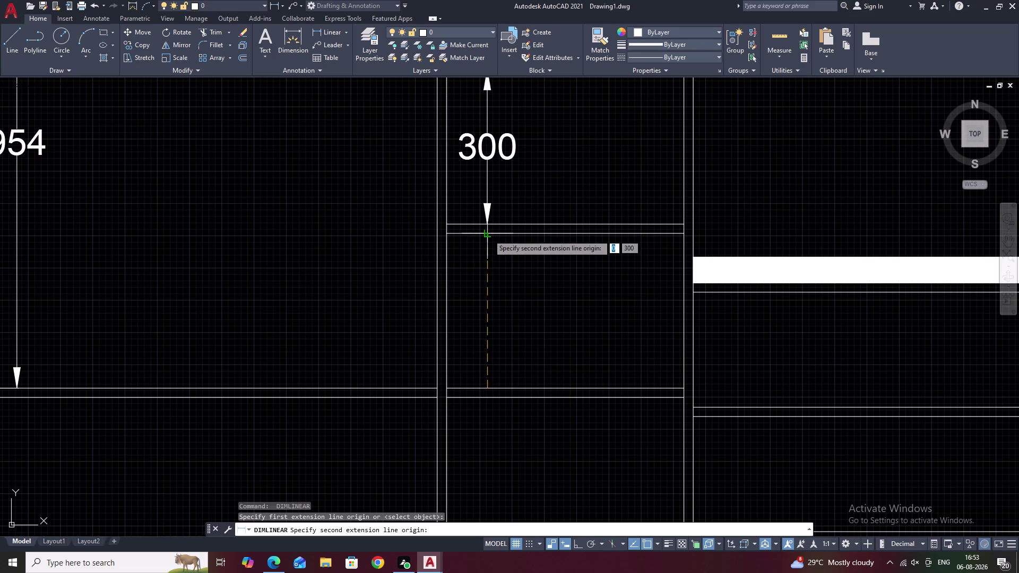
click(488, 233)
click(482, 235)
middle_drag(501, 348, 517, 215)
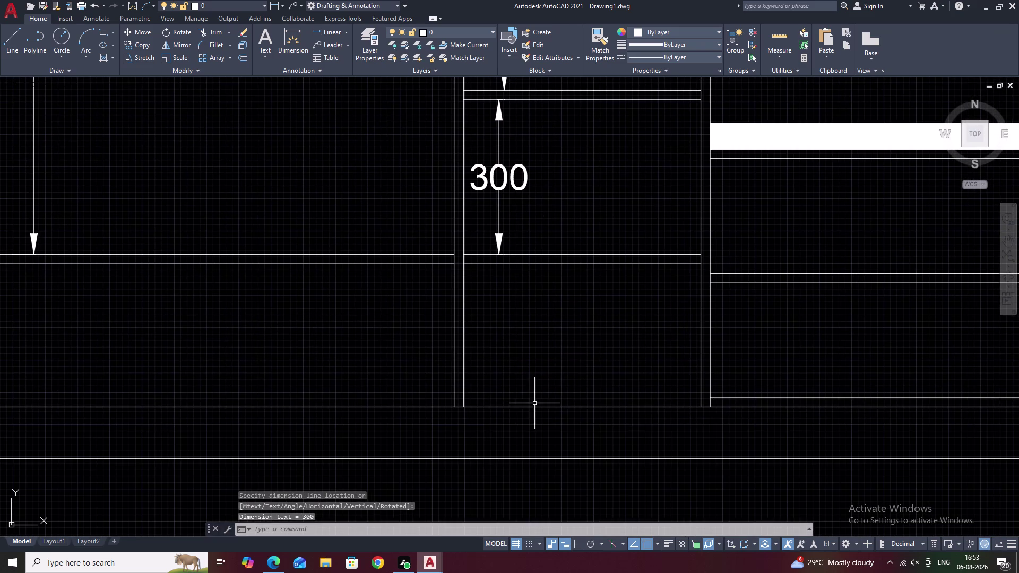
Dimension the 278 bottom gap from the lowest shelf to the base.
key(space)
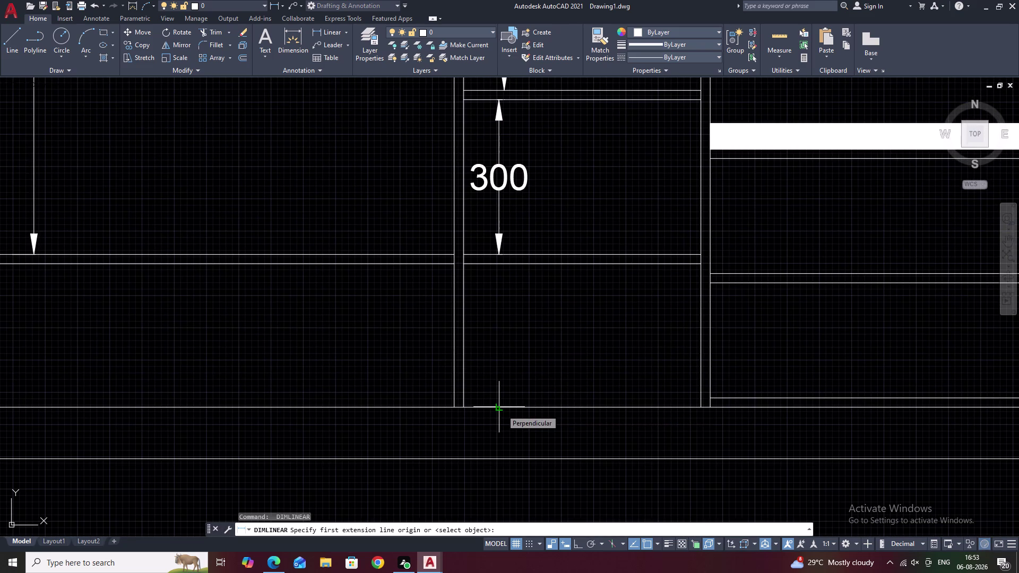
click(497, 409)
right_click(496, 410)
key(space)
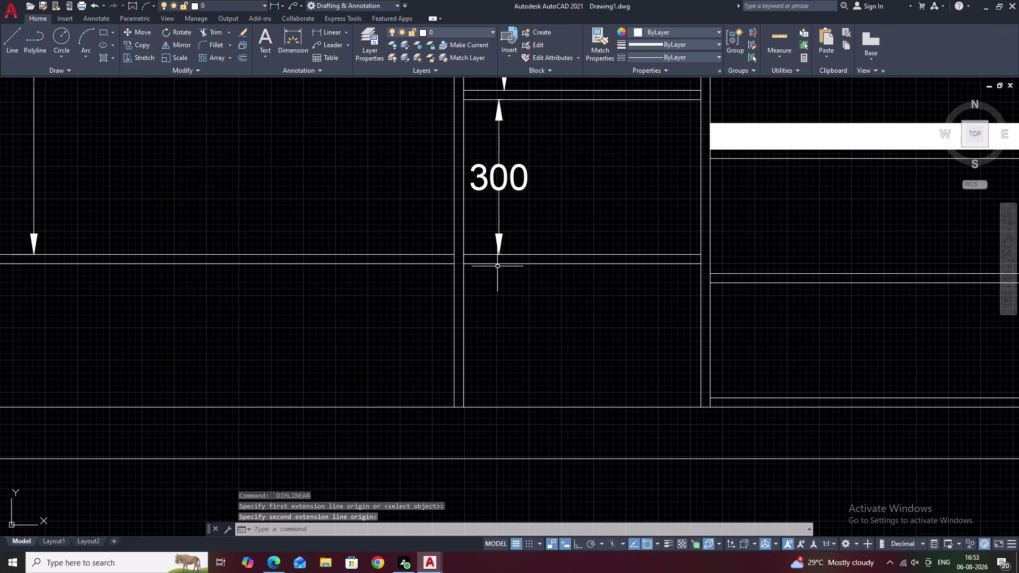
click(497, 263)
click(501, 409)
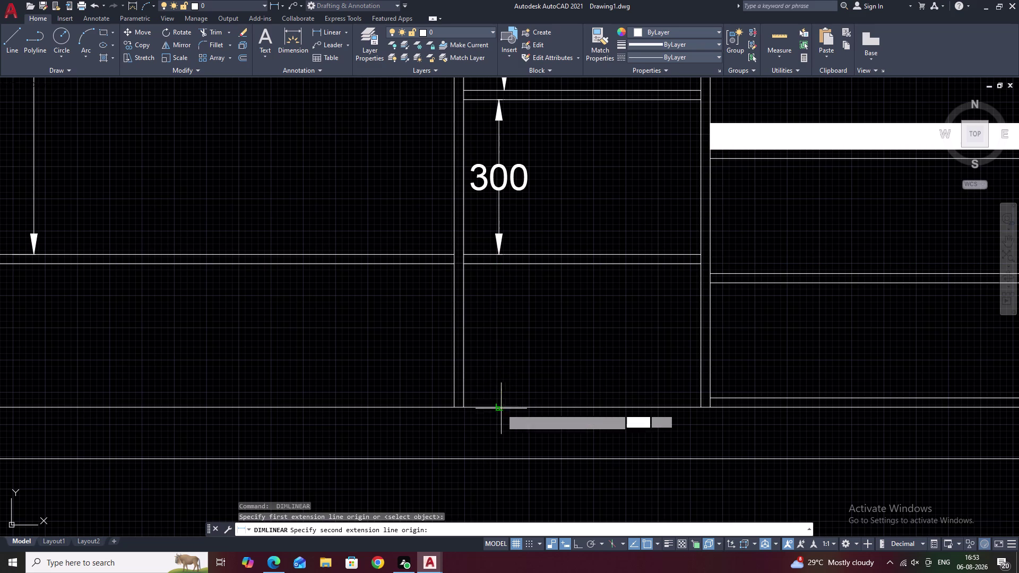
click(502, 409)
scroll(down, 3)
Pan and zoom around the elevation to review dimensions, ending at the top-left 95.
middle_drag(566, 357, 518, 439)
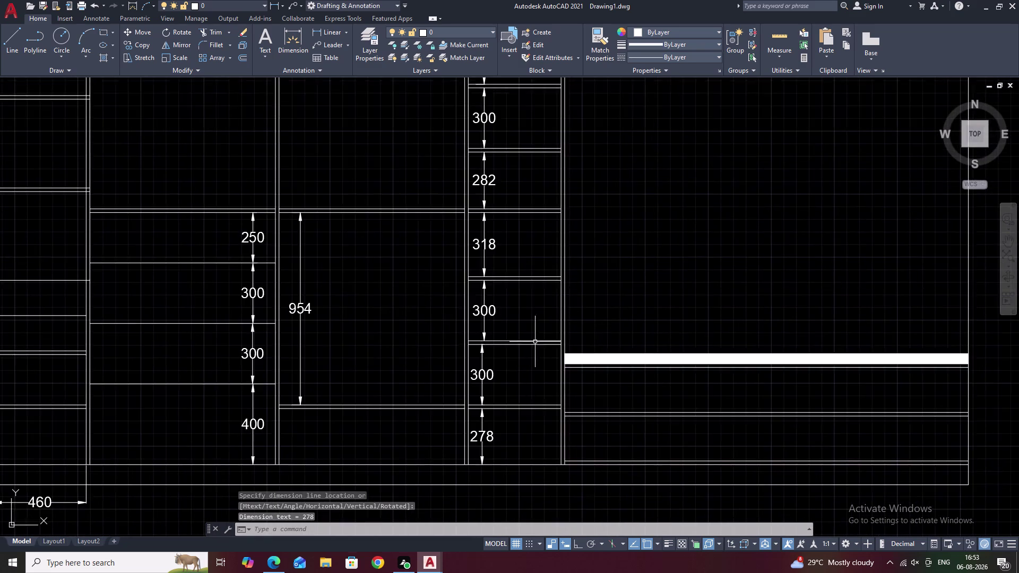
scroll(down, 3)
middle_drag(539, 302, 451, 365)
scroll(up, 3)
key(Escape)
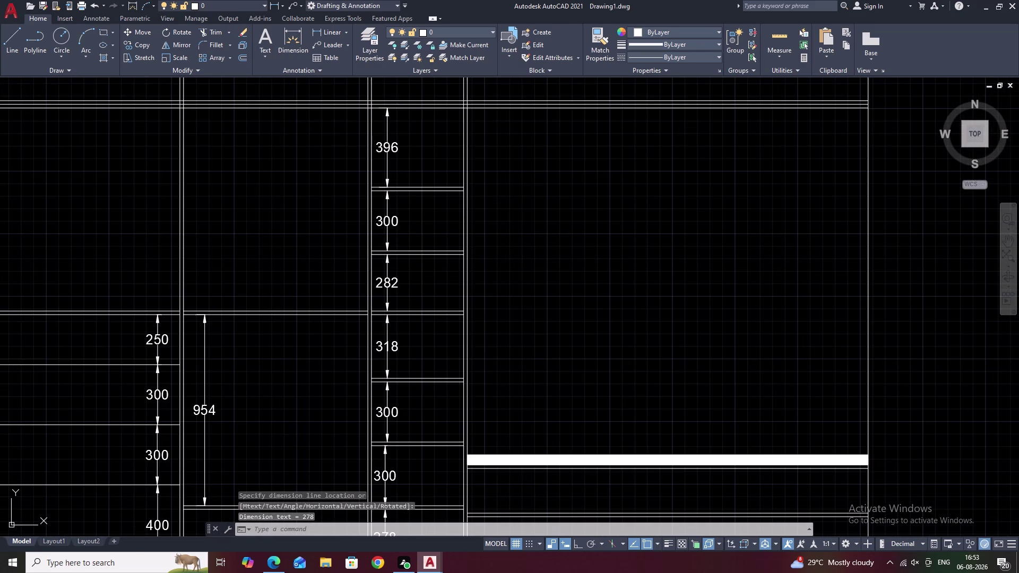
middle_drag(615, 431, 587, 108)
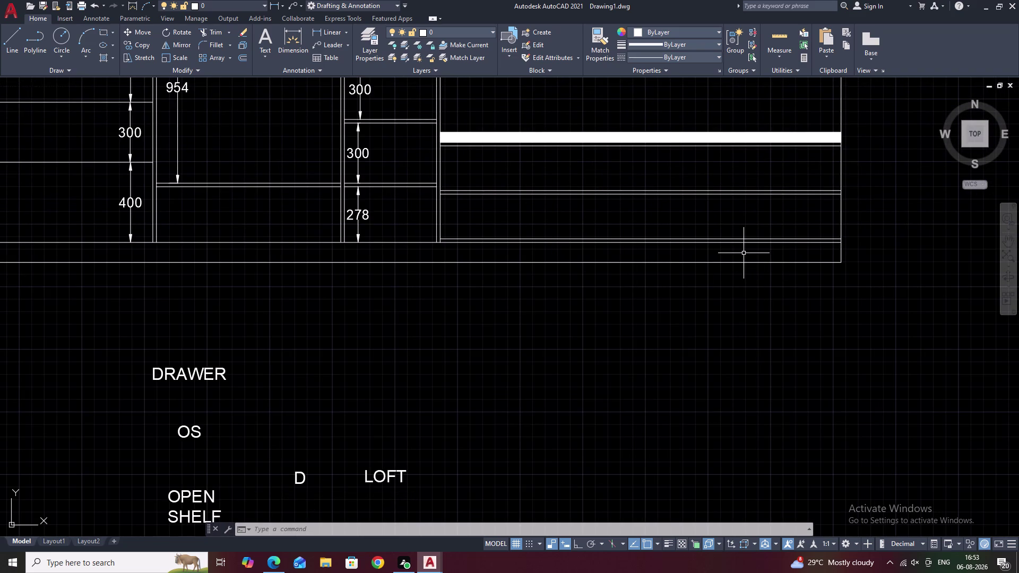
scroll(down, 3)
middle_drag(861, 123, 706, 247)
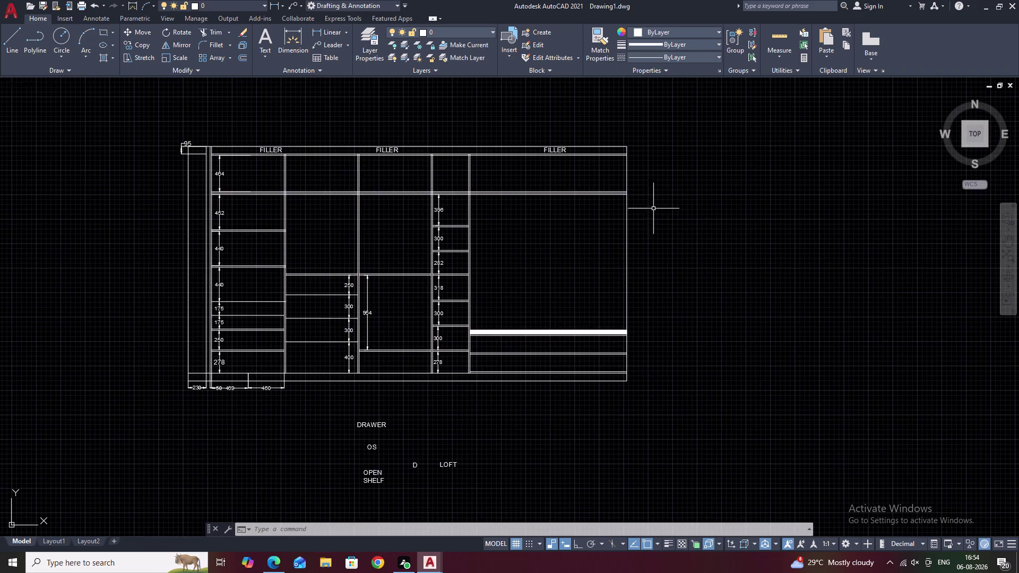
scroll(up, 3)
middle_drag(593, 231, 623, 135)
scroll(down, 3)
middle_drag(603, 234, 555, 245)
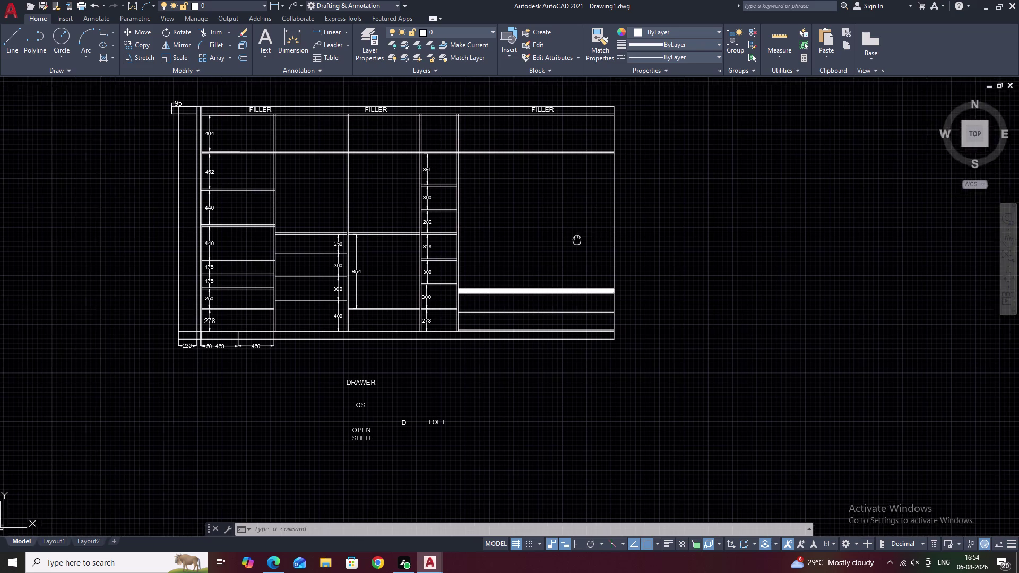
scroll(up, 3)
middle_drag(482, 291, 534, 215)
scroll(down, 3)
middle_drag(520, 217, 559, 252)
scroll(up, 3)
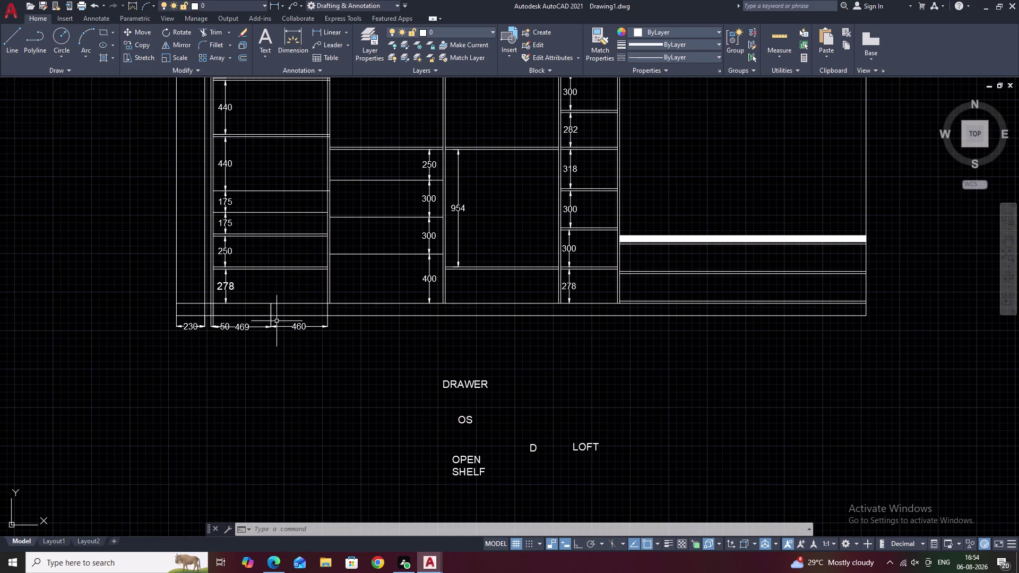
middle_drag(303, 256, 433, 404)
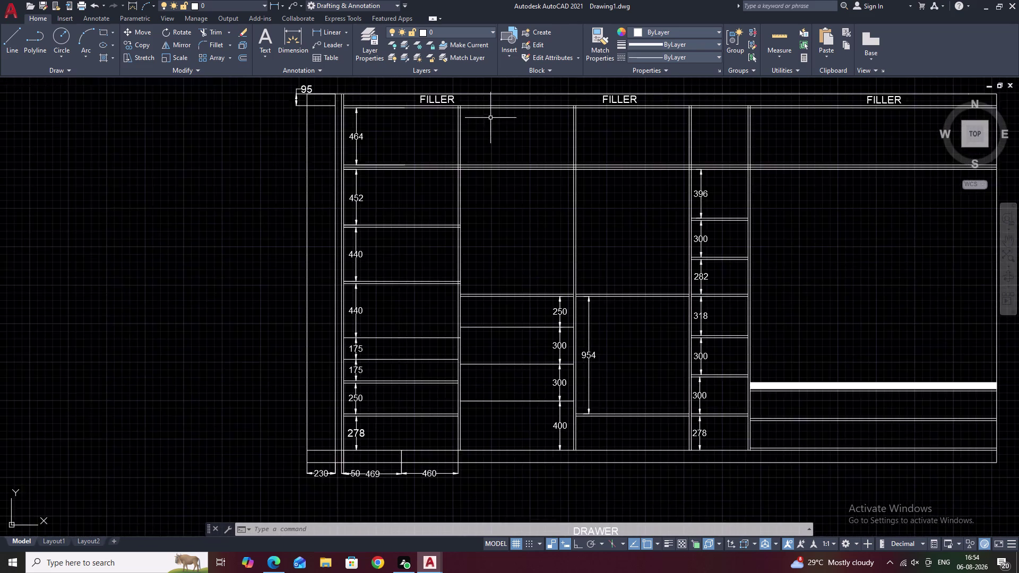
middle_drag(490, 118, 453, 304)
scroll(up, 3)
scroll(down, 3)
middle_drag(134, 311, 280, 315)
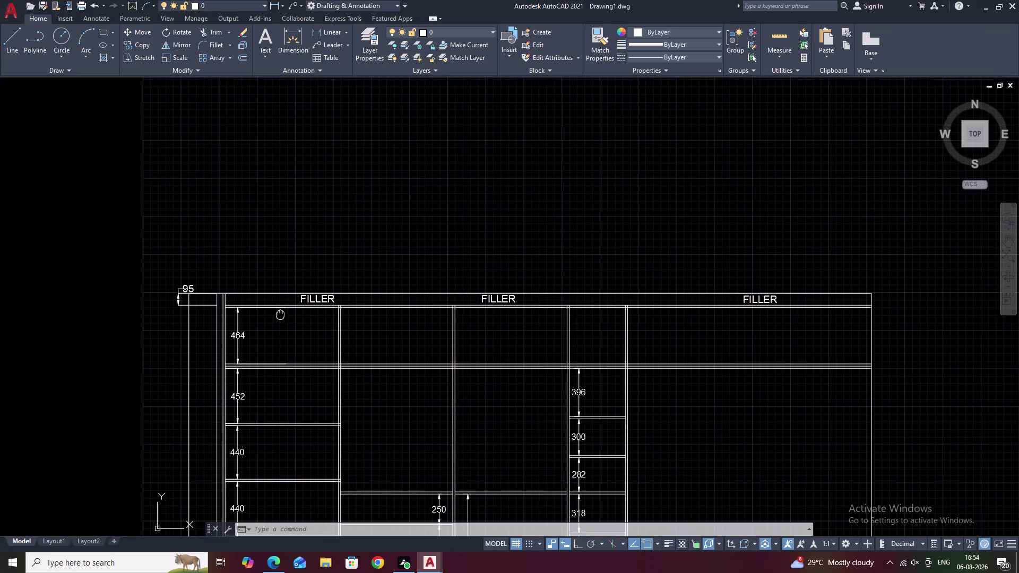
scroll(up, 3)
scroll(up, 3)
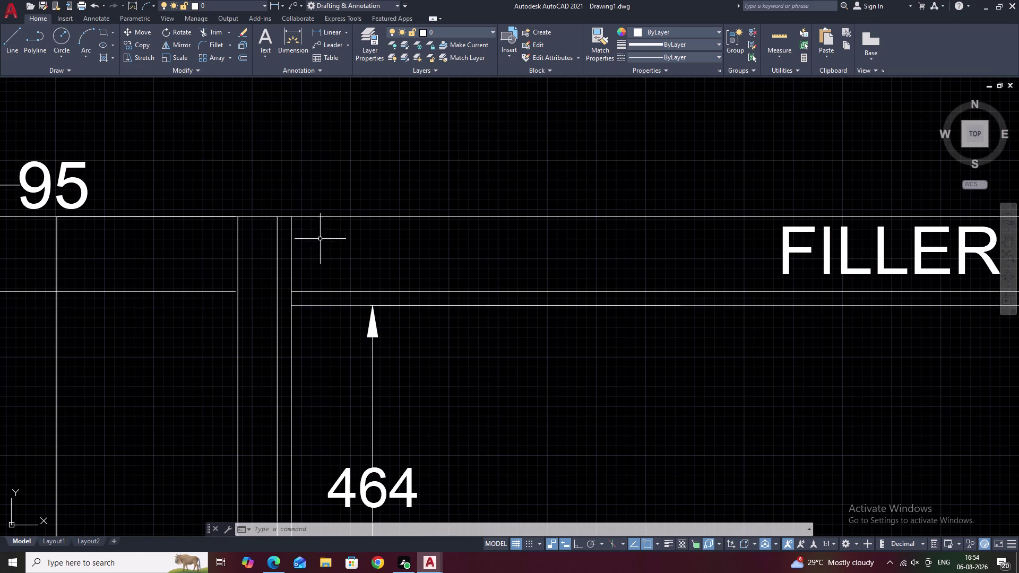
middle_drag(286, 238, 501, 277)
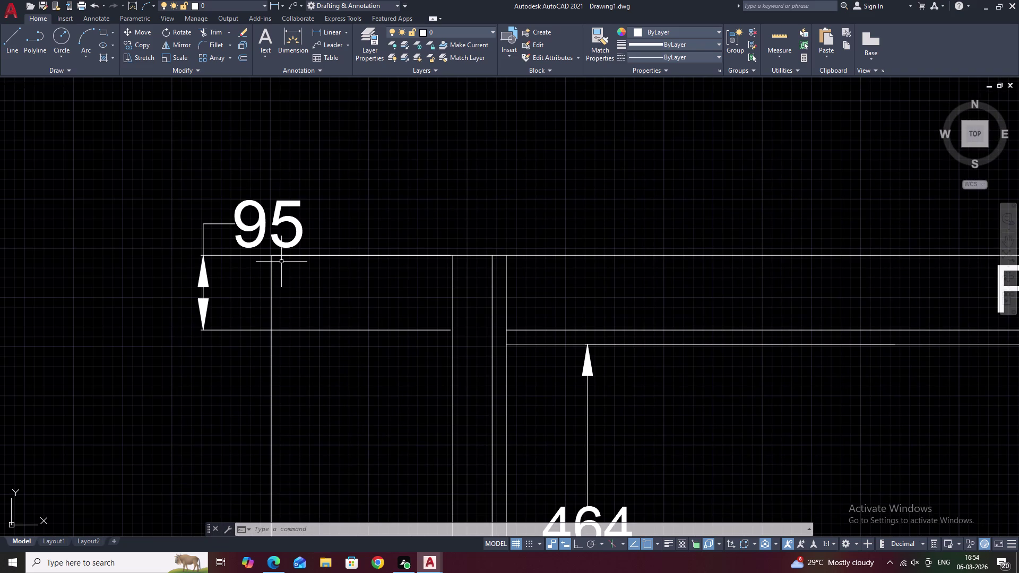
Dimension the 230 width of the top section with a linear dimension.
click(314, 32)
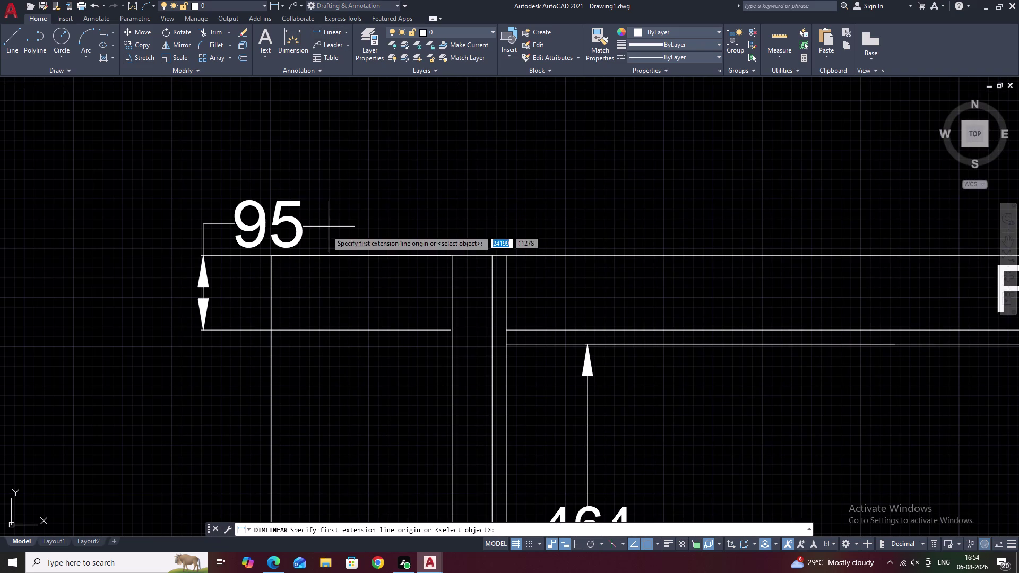
click(269, 256)
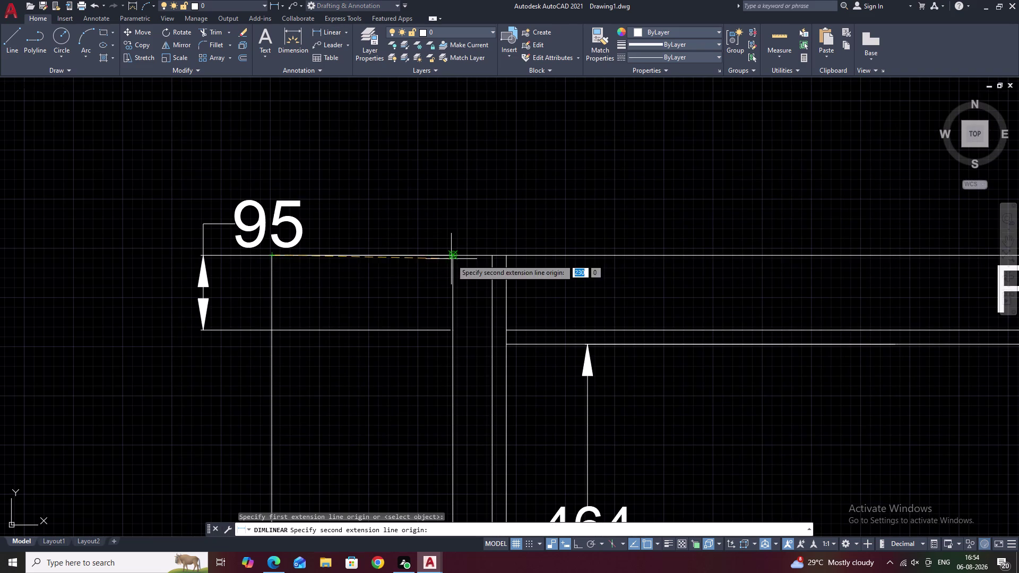
click(452, 259)
click(455, 200)
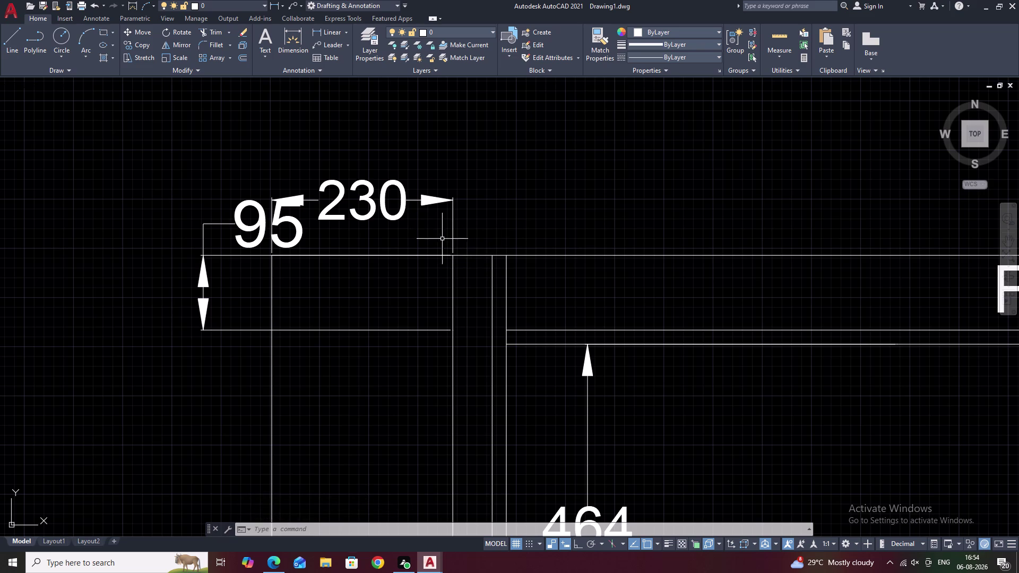
Start a dimension at the filler's right end, then cancel it unfinished.
key(space)
click(454, 254)
scroll(down, 3)
middle_drag(739, 251, 397, 294)
middle_drag(719, 281, 358, 274)
middle_drag(748, 288, 398, 276)
middle_drag(798, 265, 412, 280)
middle_drag(819, 281, 696, 286)
double_click(696, 302)
right_click(697, 302)
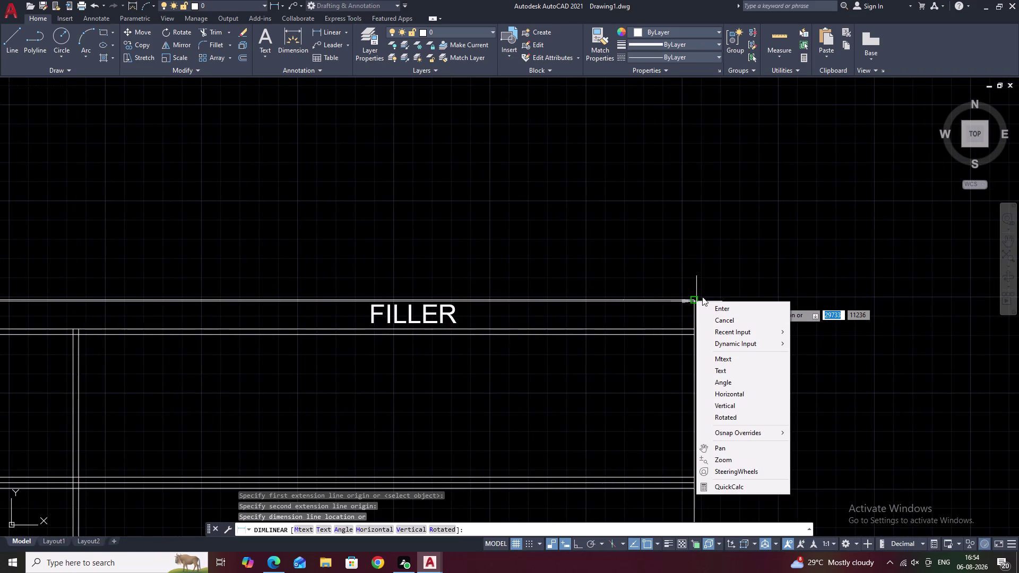
click(714, 307)
key(space)
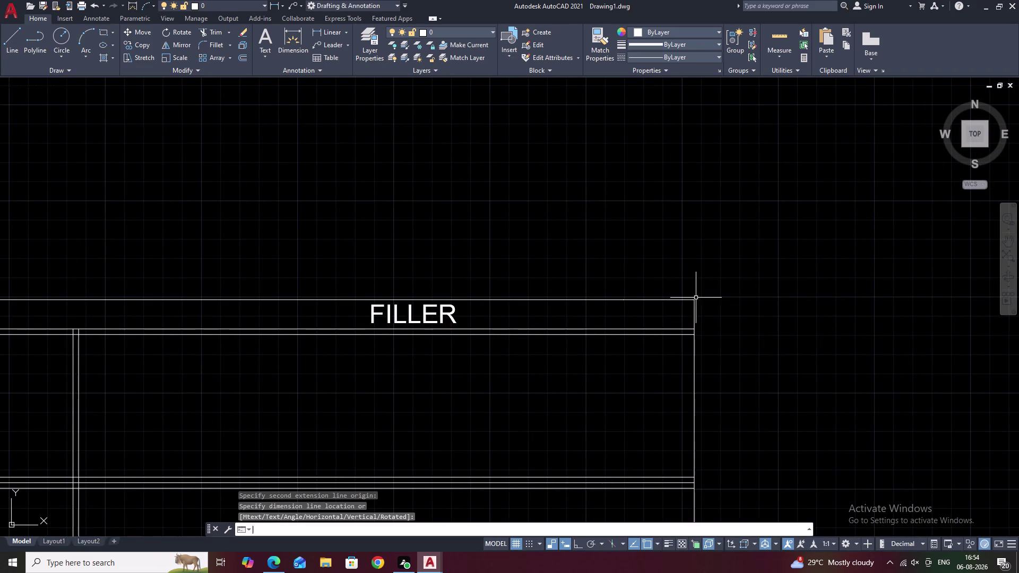
scroll(up, 3)
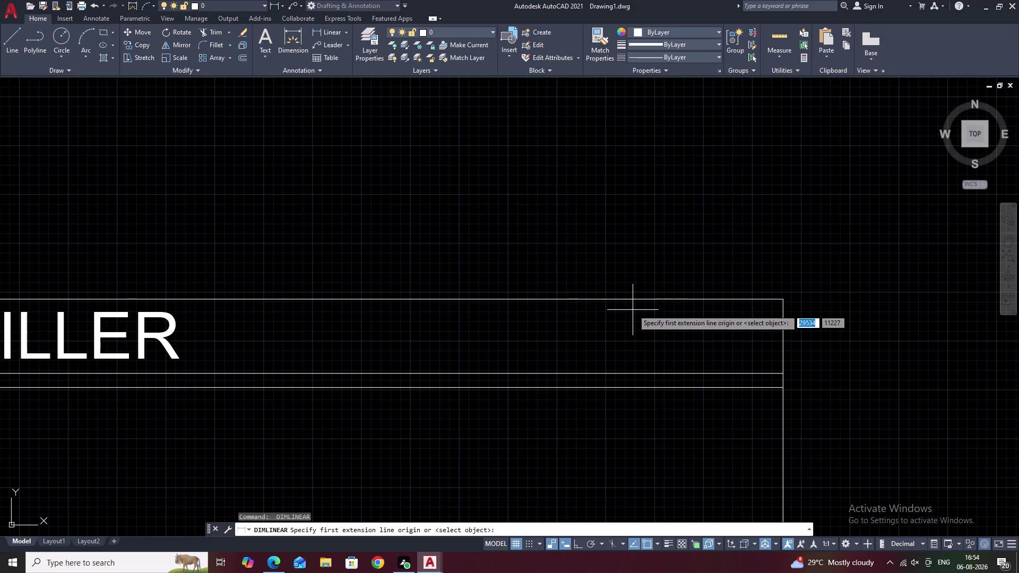
scroll(up, 3)
scroll(down, 3)
scroll(down, 3)
middle_drag(759, 331, 729, 312)
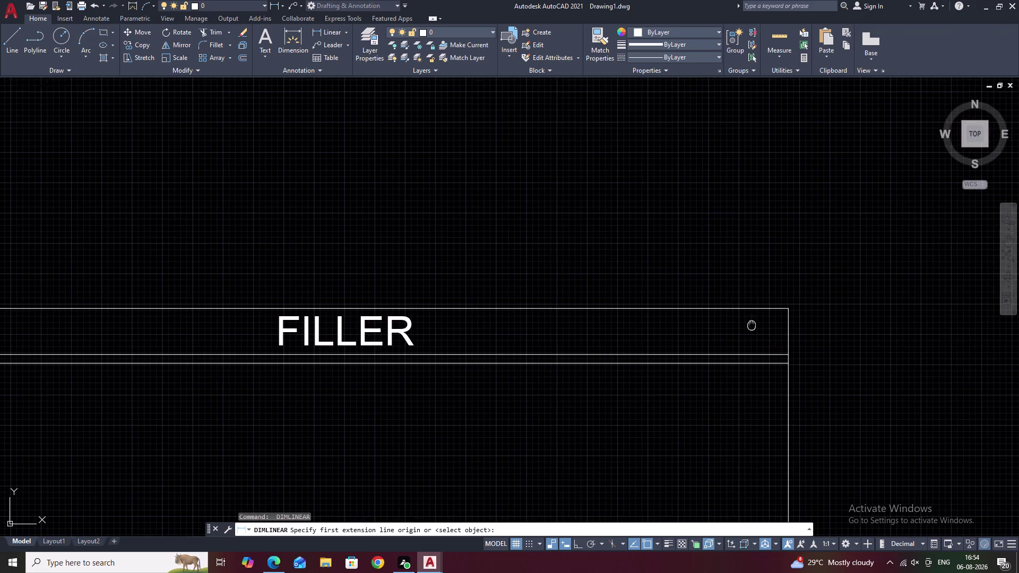
middle_drag(729, 311, 687, 286)
key(Escape)
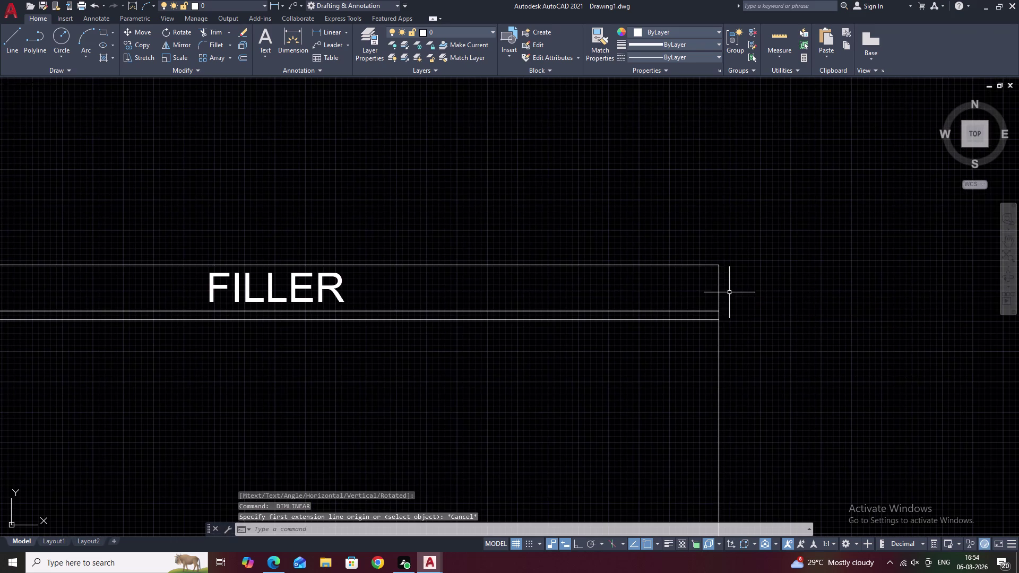
Offset the wardrobe's right edge line 230 inward with O.
click(719, 289)
key(p)
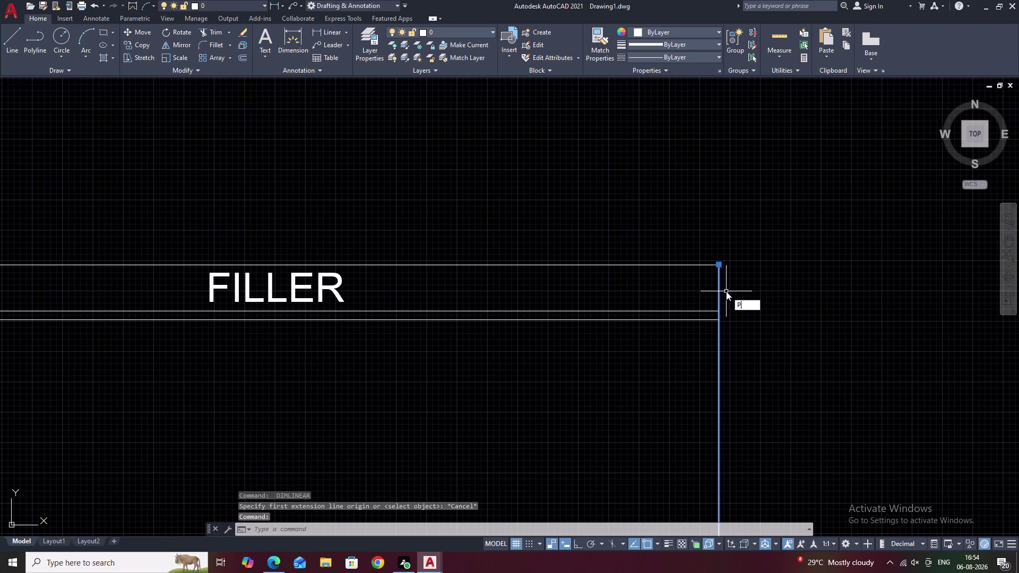
key(BackSpace)
text(O)
key(space)
text(230)
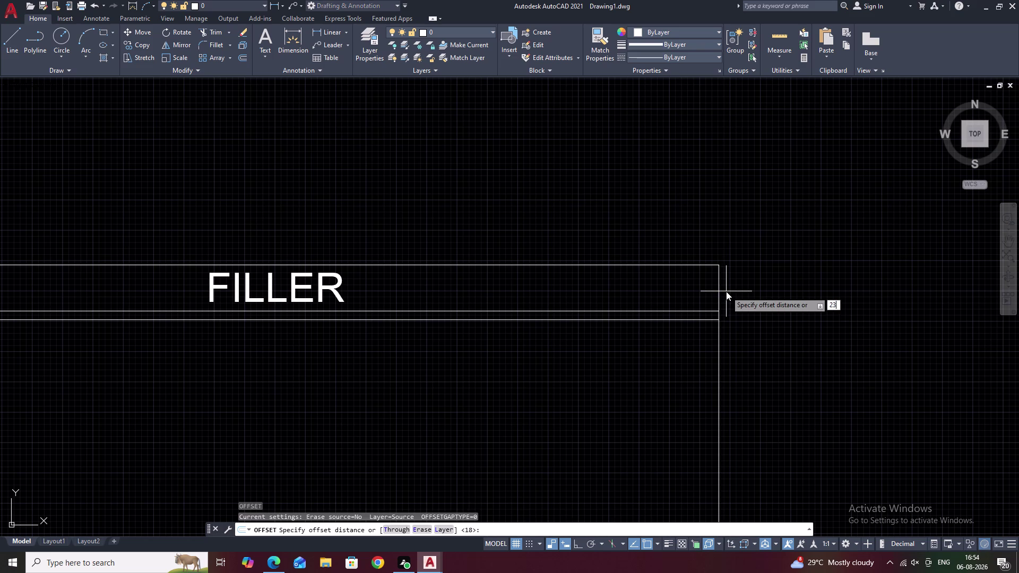
key(space)
click(639, 308)
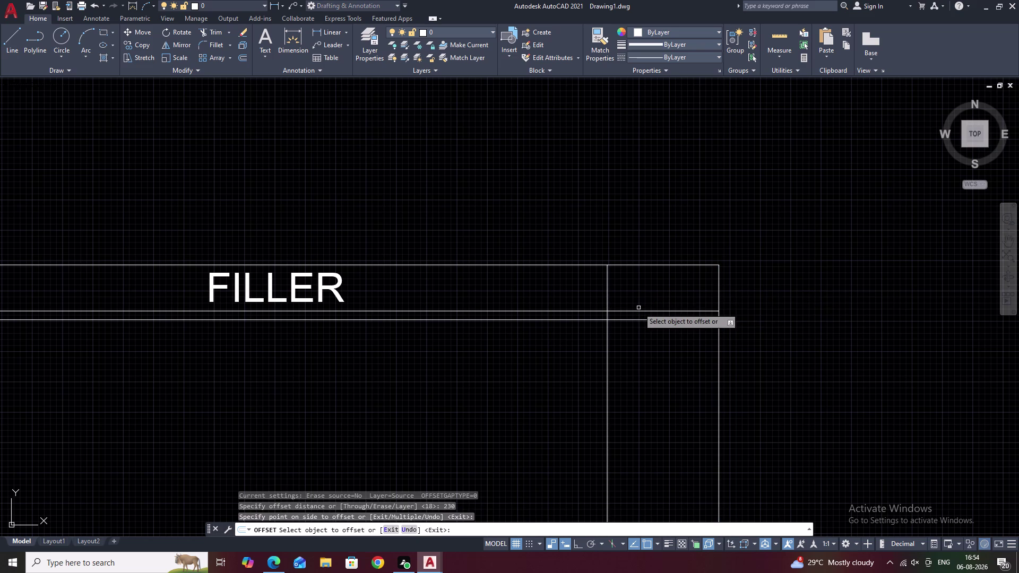
scroll(down, 3)
middle_drag(546, 316, 782, 327)
key(Escape)
middle_drag(356, 290, 659, 309)
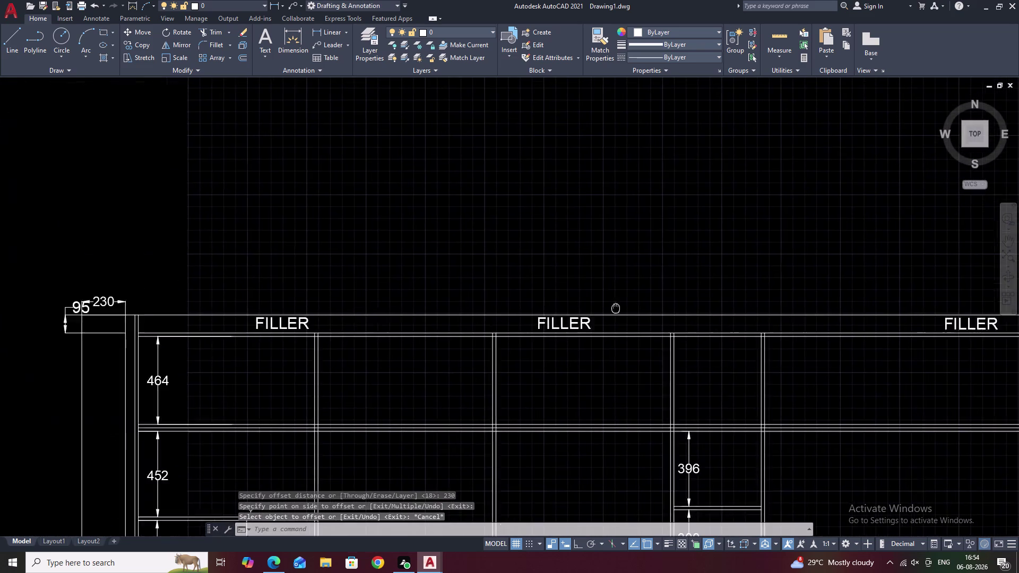
middle_drag(659, 308, 680, 311)
Dimension the wardrobe's overall 5140 top width above the fillers.
click(319, 29)
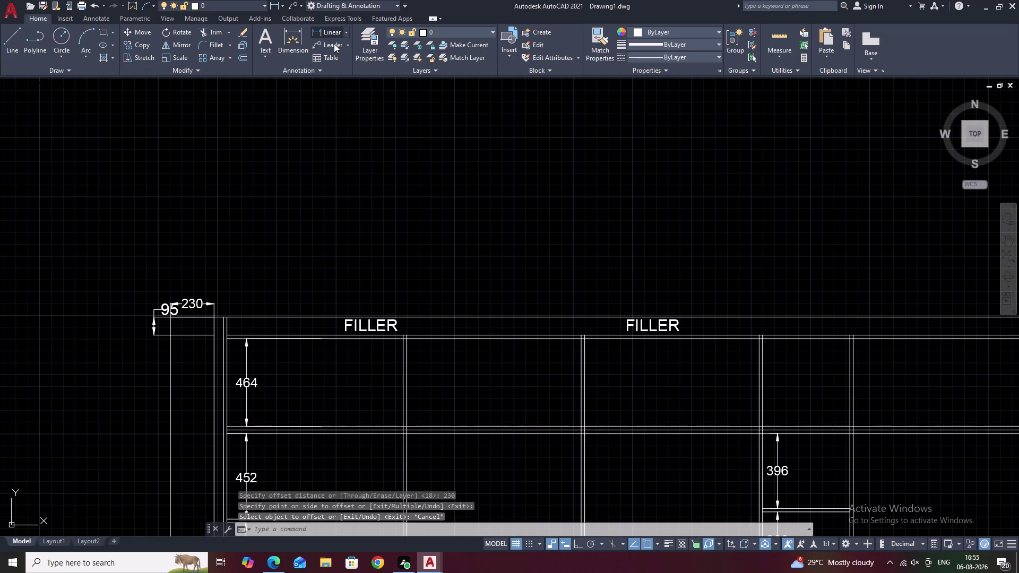
scroll(up, 3)
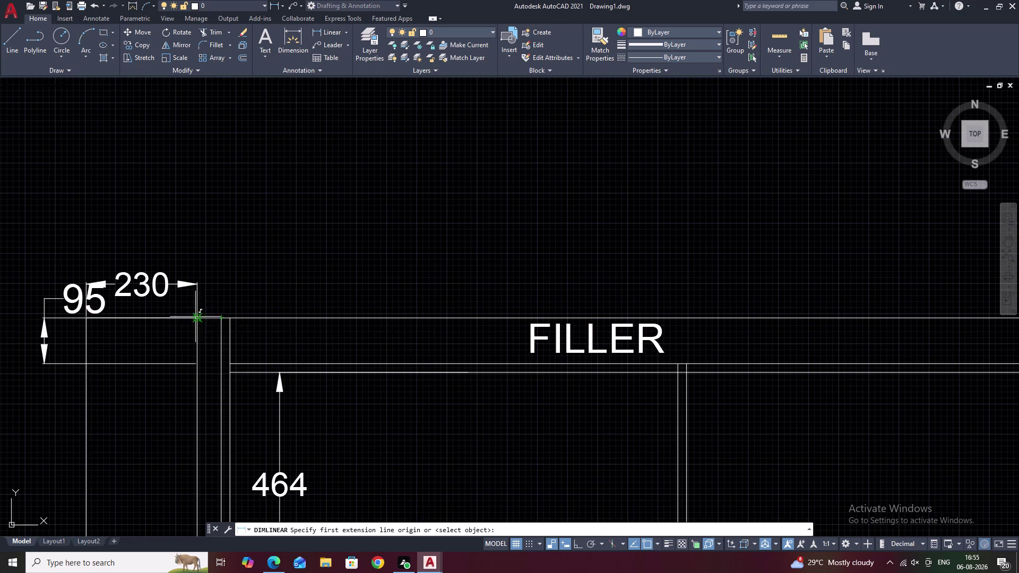
click(197, 316)
middle_drag(646, 292, 340, 282)
scroll(down, 3)
middle_drag(649, 287, 259, 293)
middle_drag(697, 294, 529, 305)
scroll(up, 3)
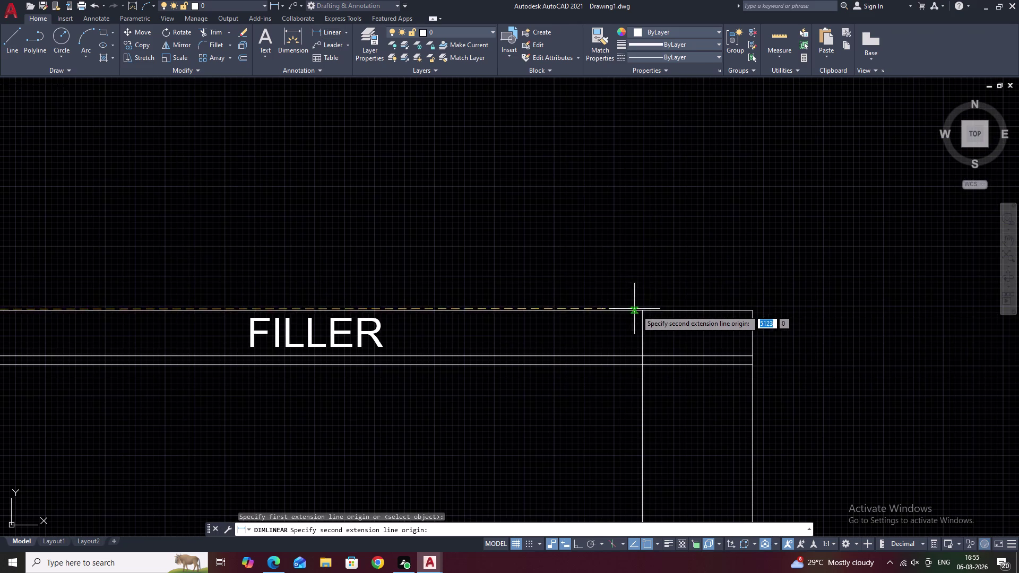
click(645, 313)
click(636, 247)
scroll(down, 3)
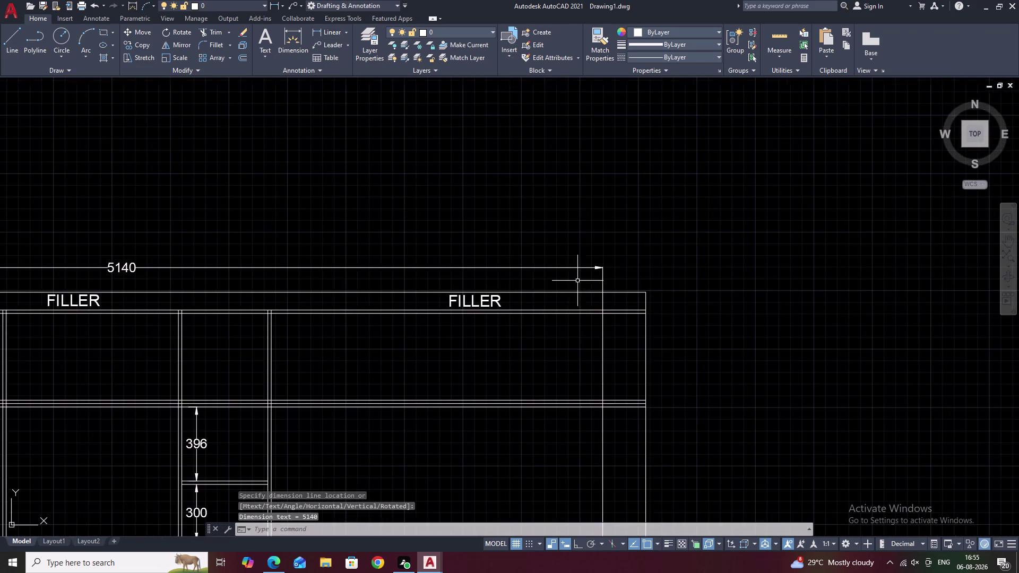
middle_drag(524, 275, 662, 273)
middle_drag(391, 279, 524, 265)
scroll(down, 3)
middle_drag(561, 270, 375, 289)
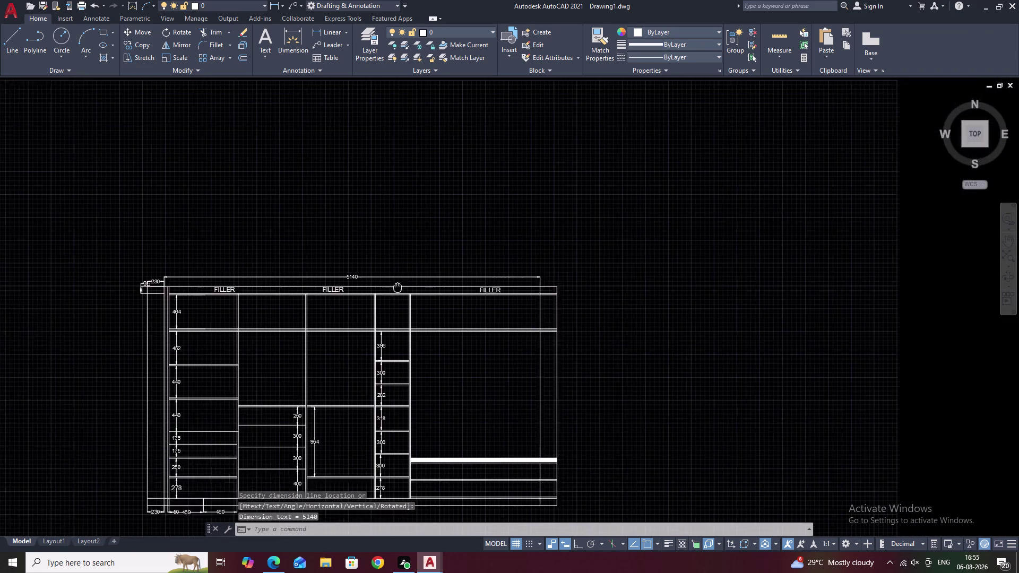
scroll(up, 3)
Add a 230 linear dimension above the right end panel.
key(space)
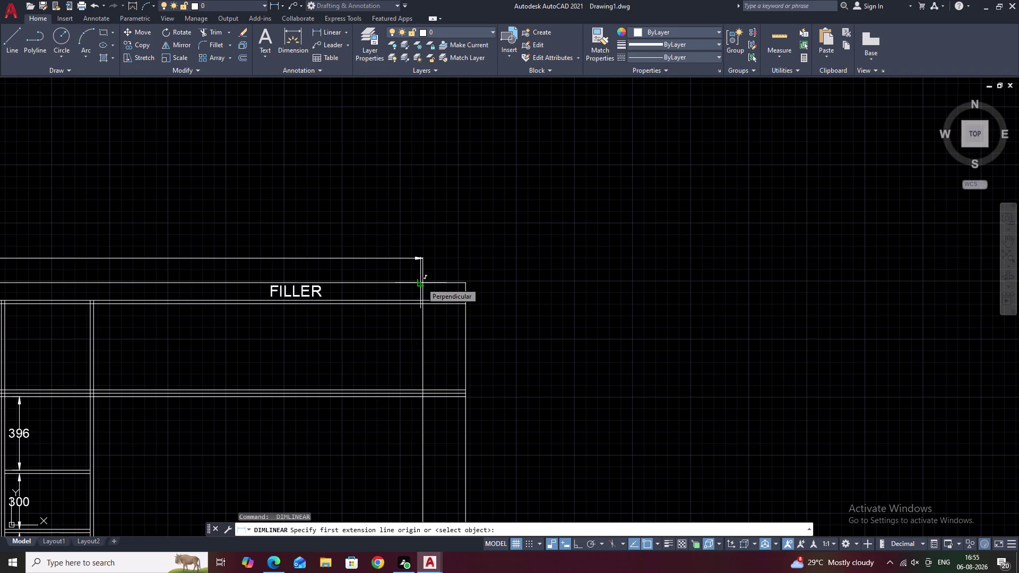
scroll(up, 3)
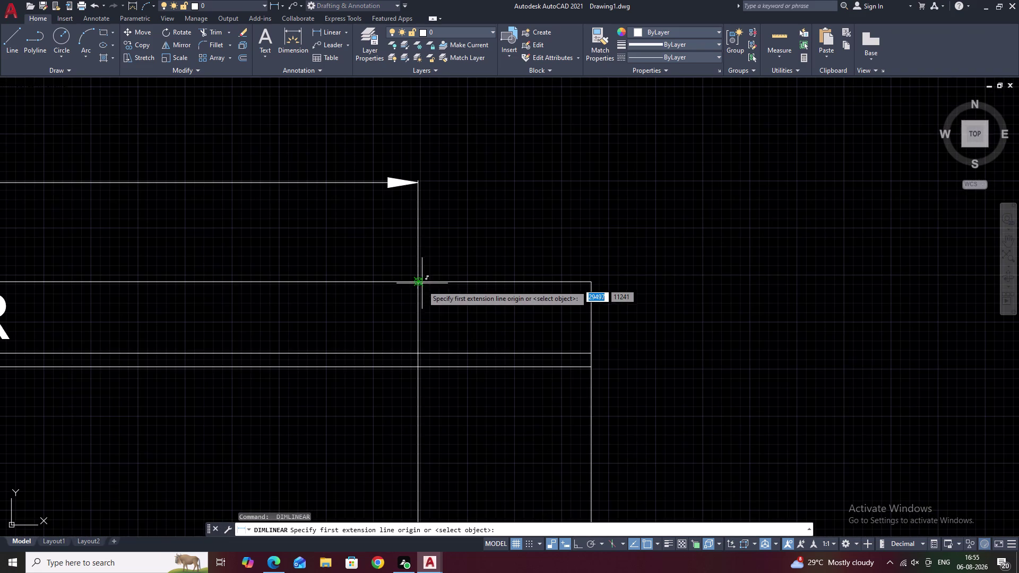
click(420, 283)
click(594, 284)
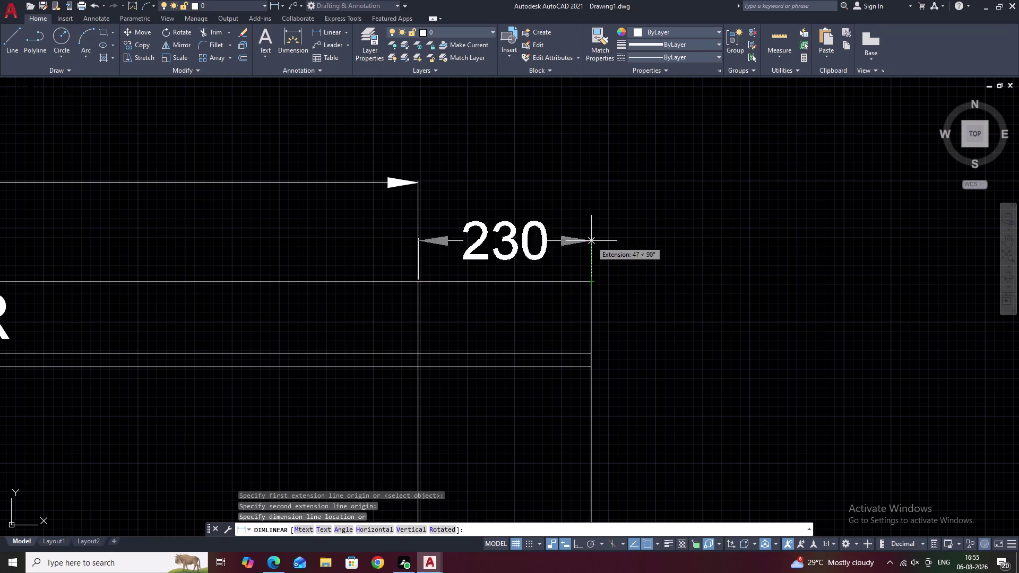
click(588, 185)
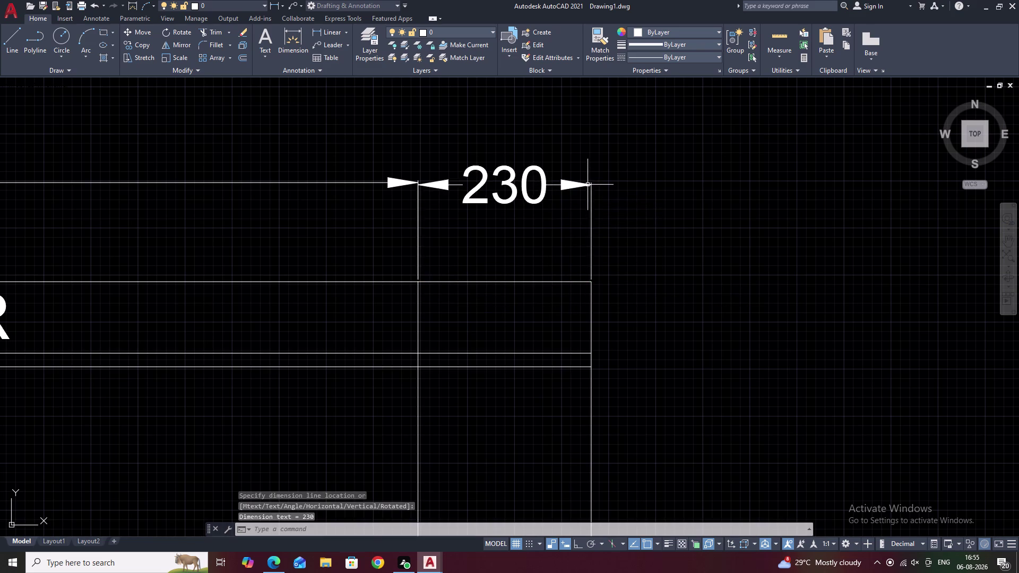
key(Escape)
scroll(down, 3)
scroll(down, 3)
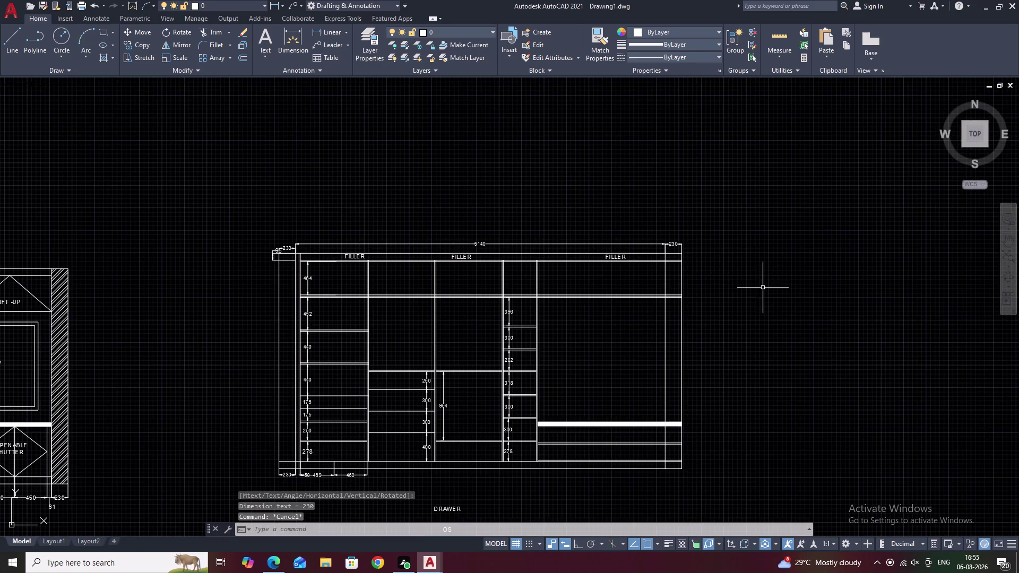
middle_drag(774, 296, 746, 228)
scroll(up, 3)
middle_drag(661, 269, 845, 232)
scroll(down, 3)
middle_drag(582, 260, 635, 258)
scroll(up, 3)
scroll(down, 3)
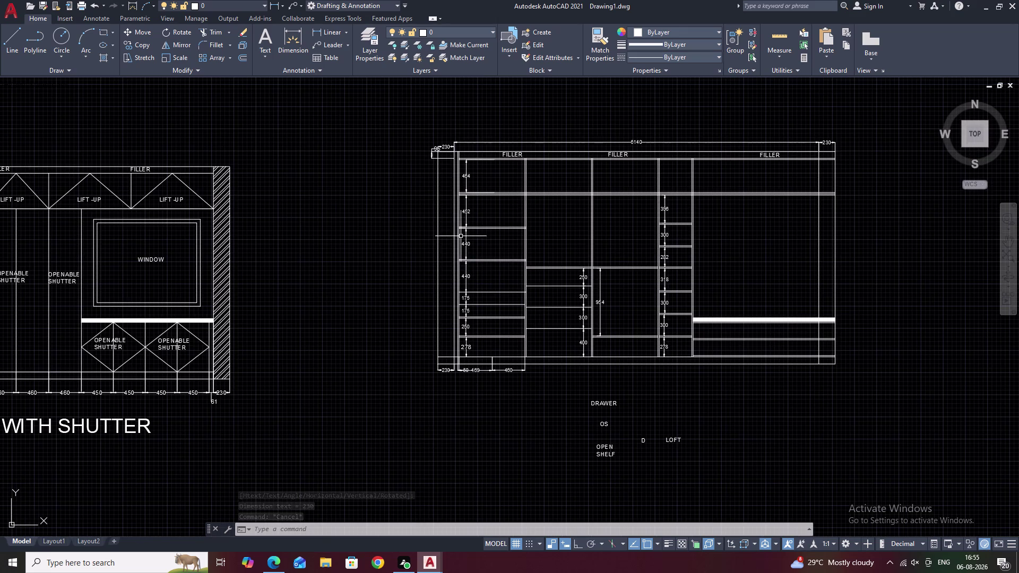
scroll(up, 3)
middle_drag(450, 179, 454, 260)
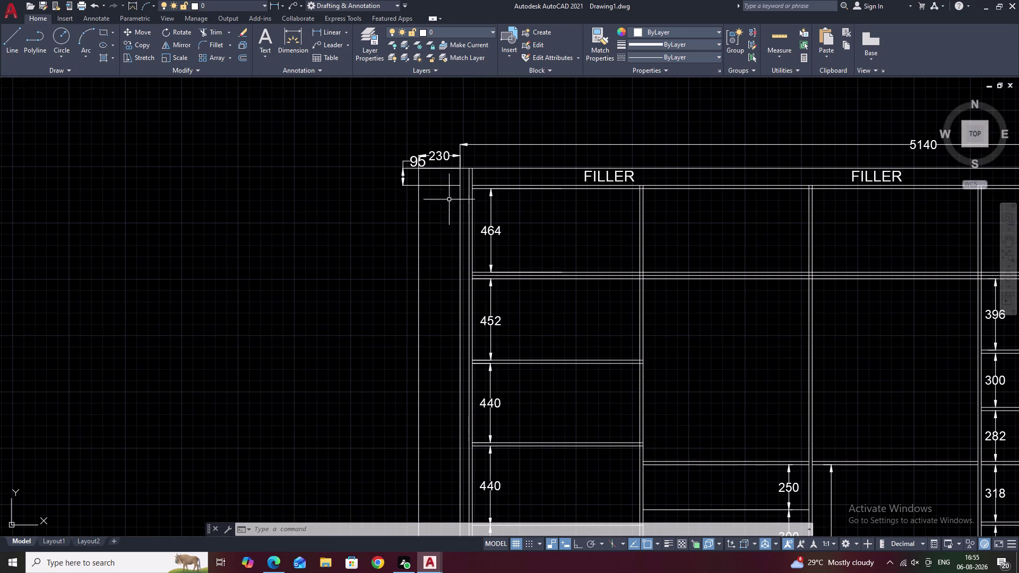
scroll(down, 3)
text(H)
key(space)
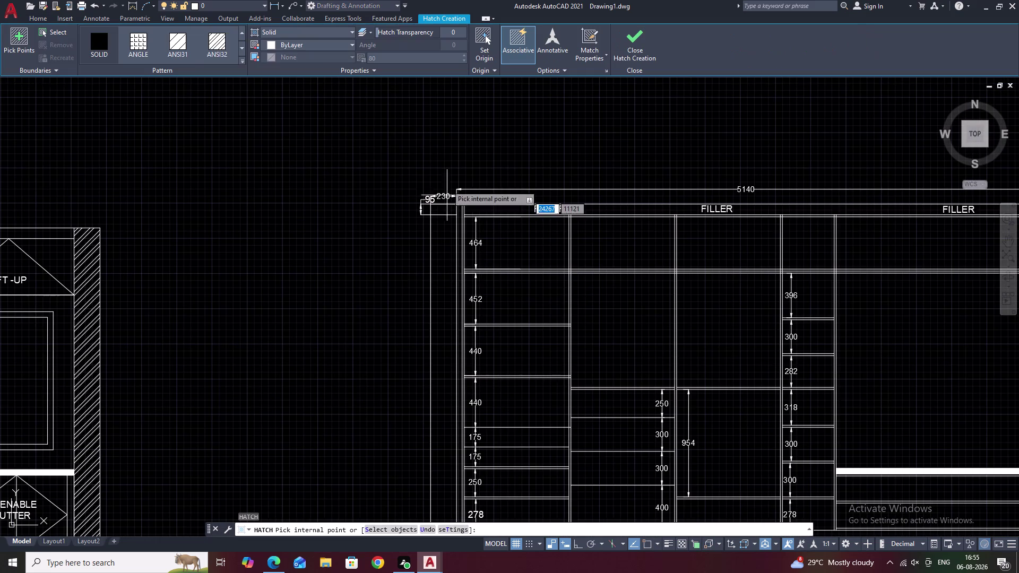
click(206, 45)
click(442, 309)
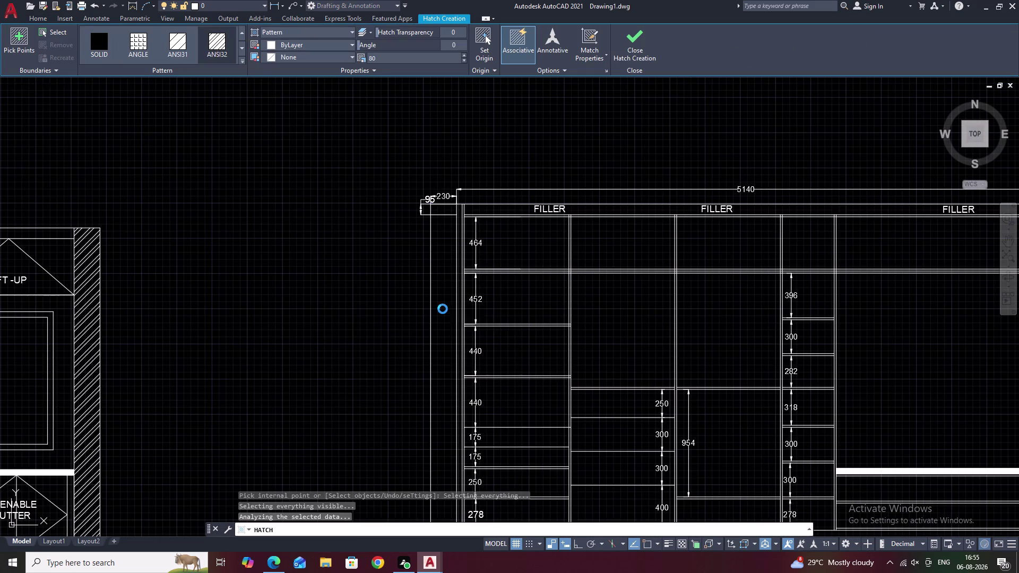
middle_drag(830, 339, 387, 312)
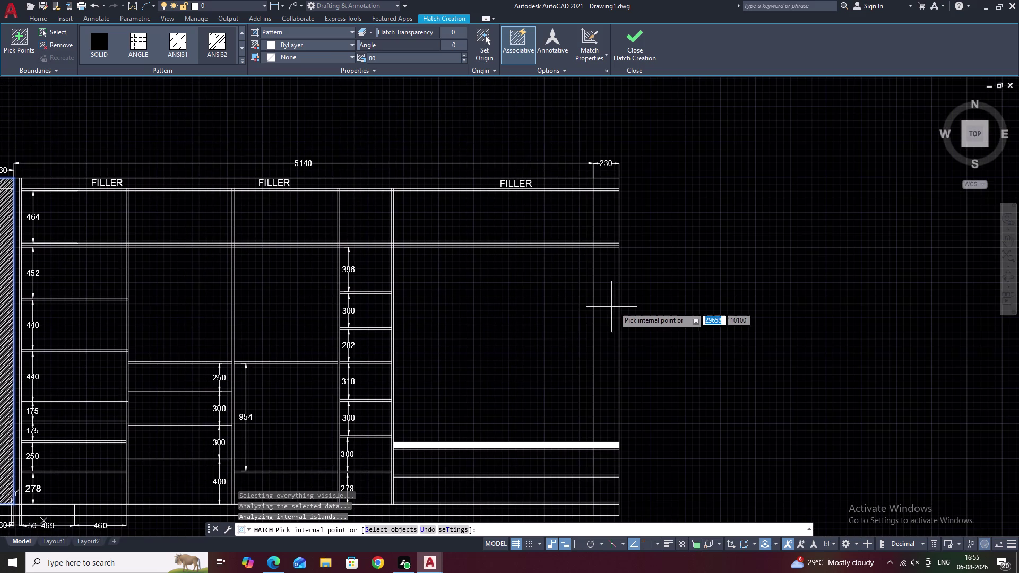
click(608, 310)
right_click(608, 309)
double_click(609, 309)
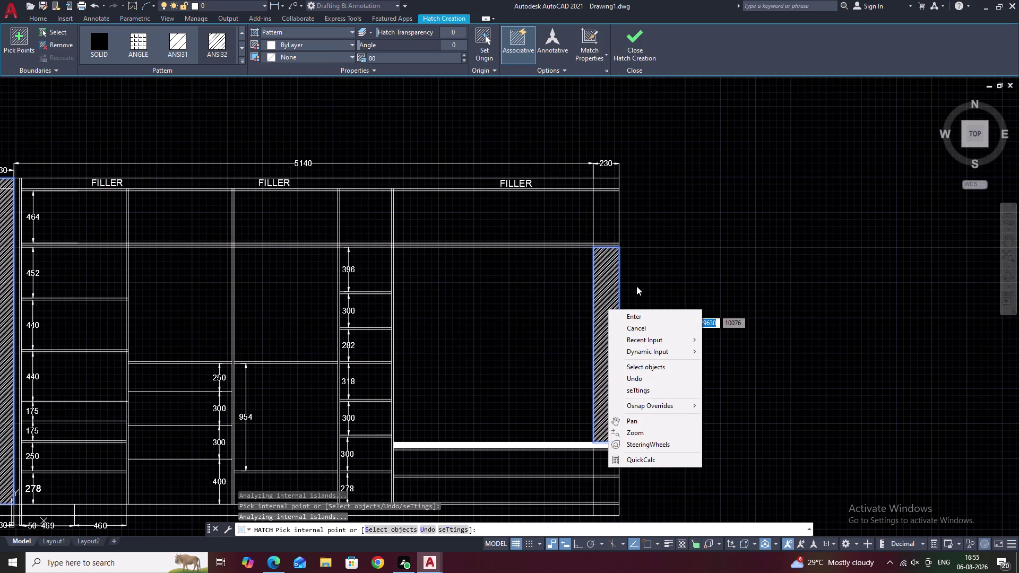
key(ctrl+z)
click(671, 326)
key(Escape)
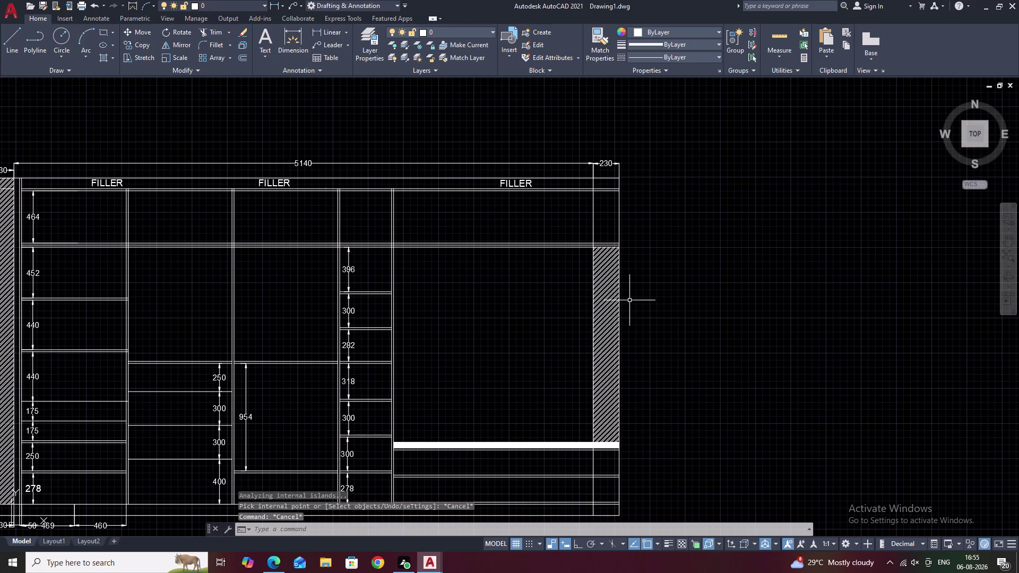
key(ctrl+z)
scroll(down, 3)
middle_drag(715, 315, 456, 310)
scroll(up, 3)
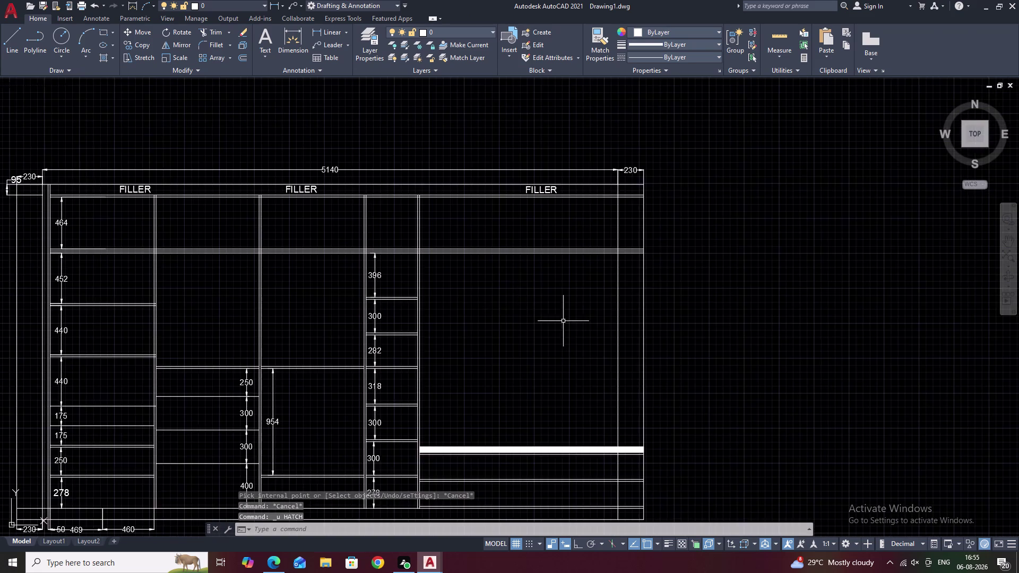
middle_drag(601, 327, 490, 272)
text(TR)
key(space)
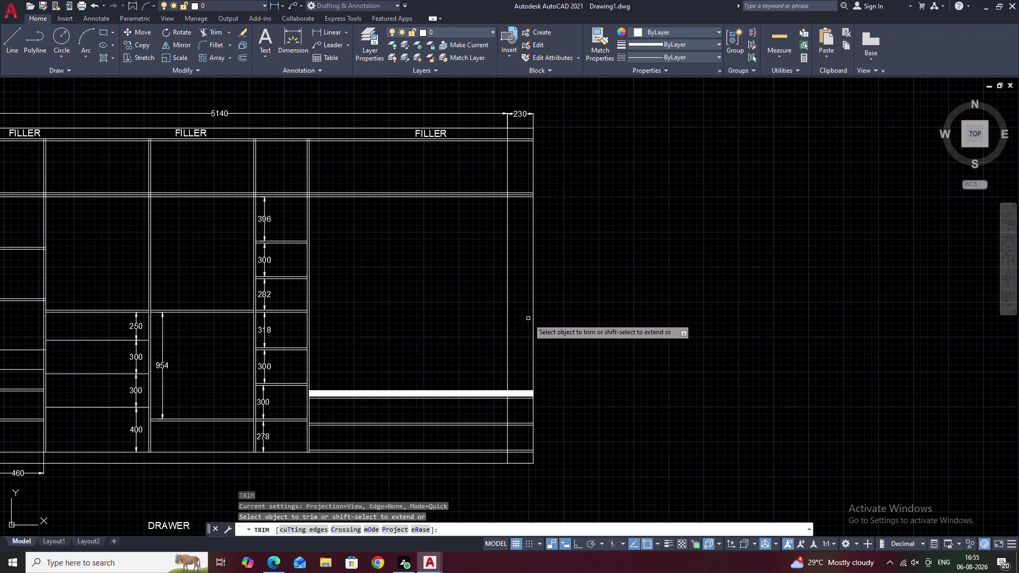
click(521, 317)
drag(521, 324, 517, 408)
scroll(up, 3)
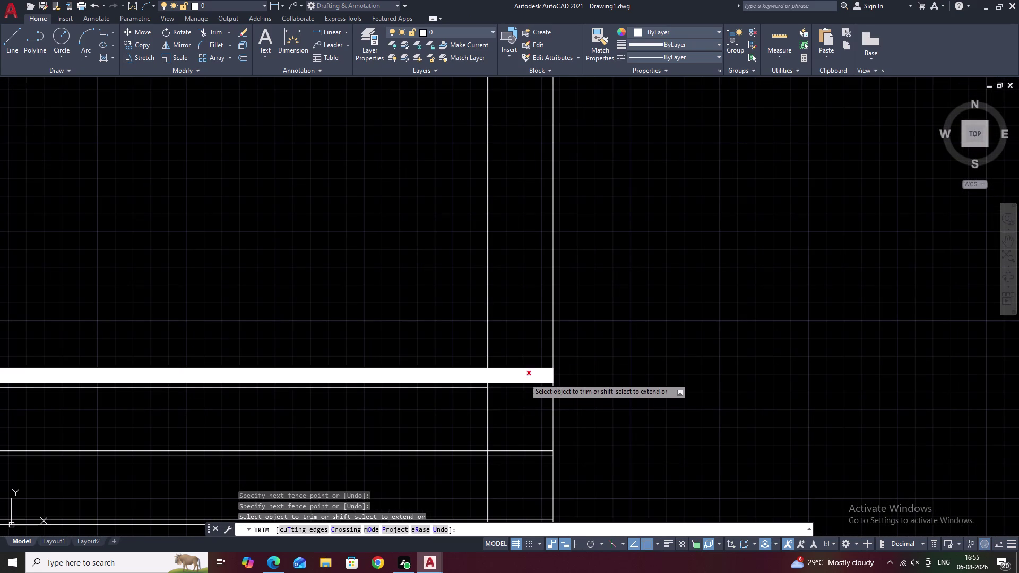
drag(521, 349, 516, 410)
drag(516, 329, 516, 391)
scroll(down, 3)
middle_drag(515, 398, 524, 267)
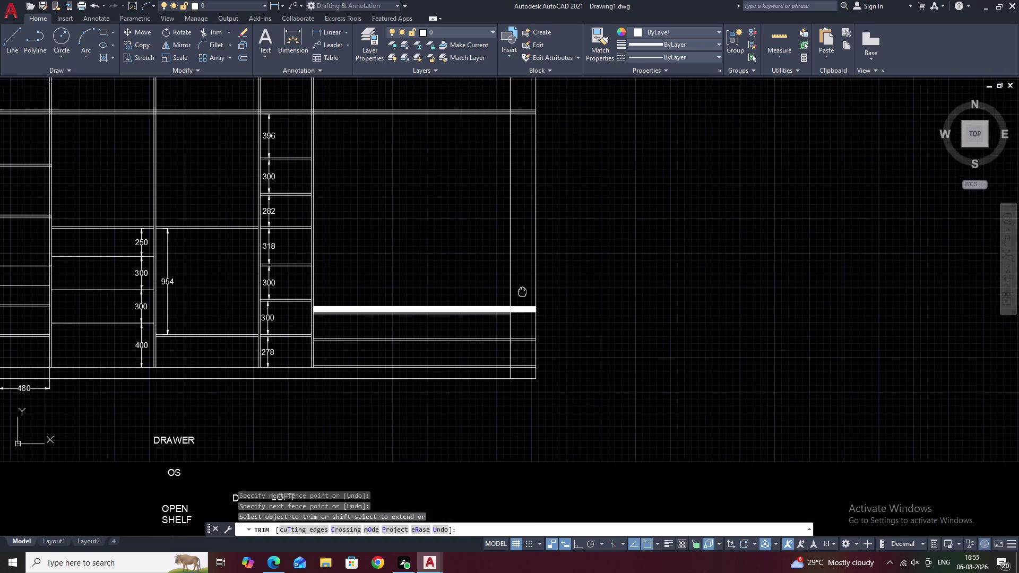
scroll(up, 3)
drag(525, 281, 525, 400)
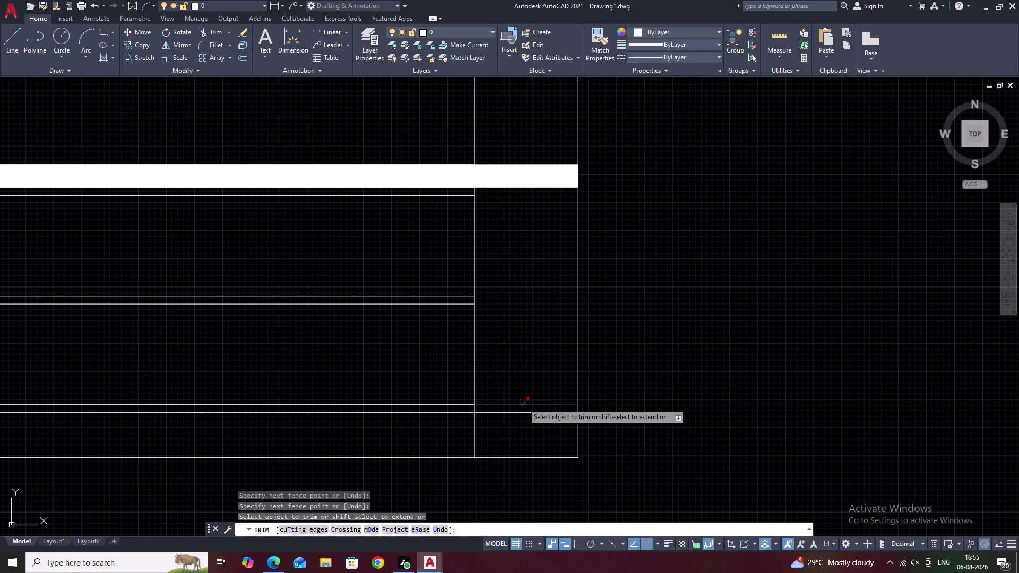
drag(522, 394, 519, 434)
drag(505, 139, 515, 224)
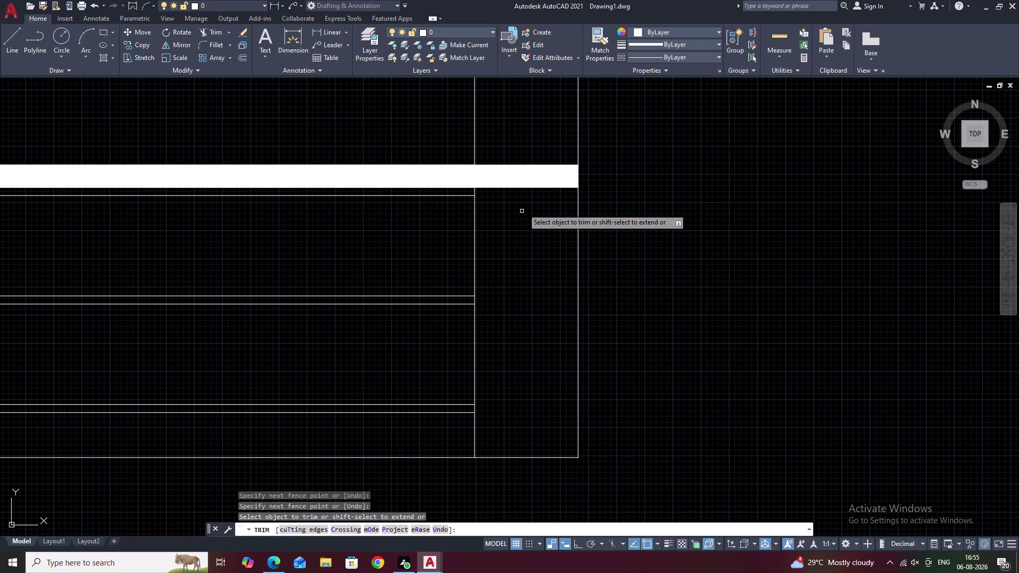
click(523, 183)
key(Escape)
click(470, 180)
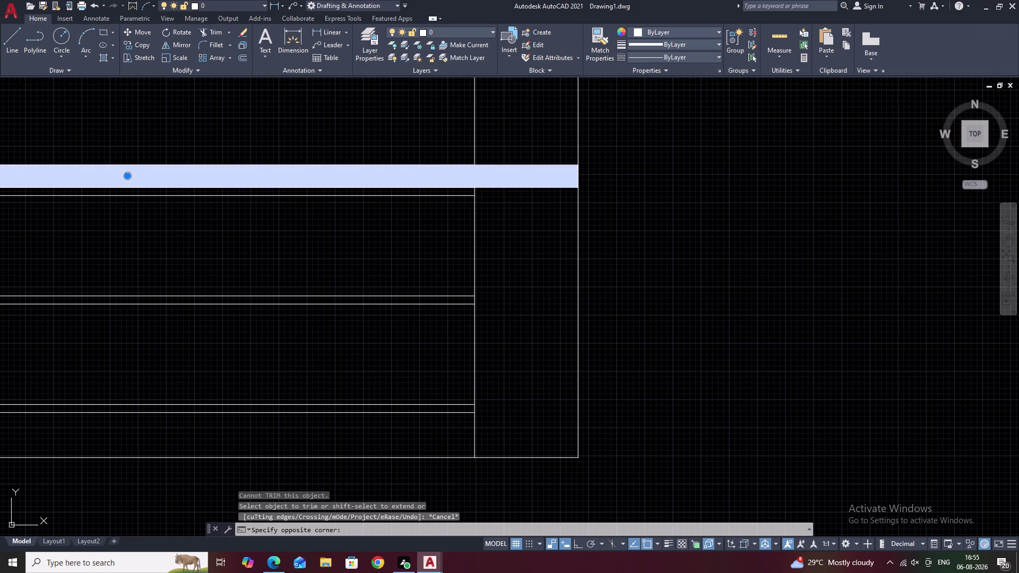
text(E)
key(space)
scroll(down, 3)
middle_drag(523, 167, 513, 340)
middle_drag(513, 216, 506, 321)
scroll(up, 3)
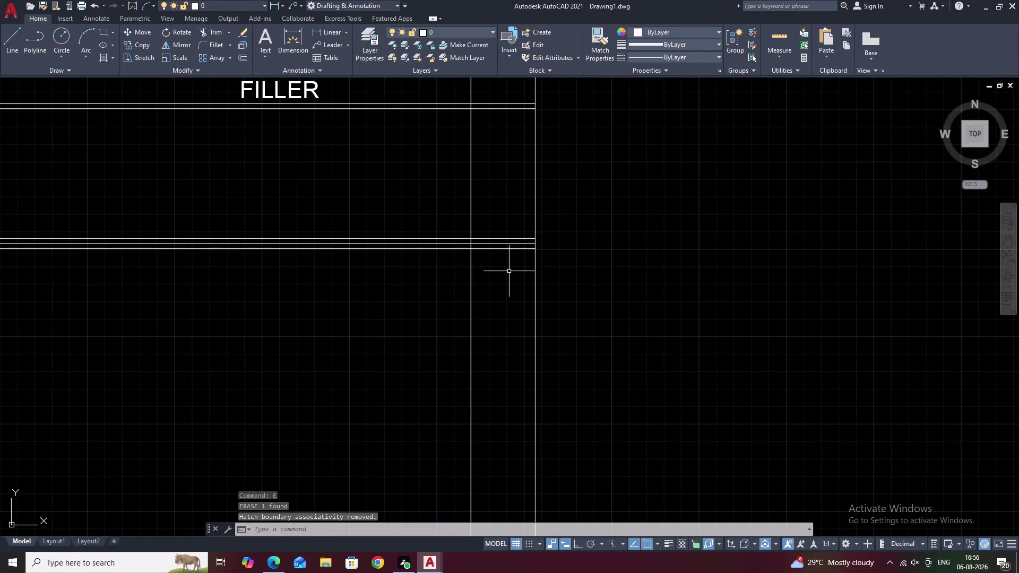
text(TR)
key(space)
drag(509, 201, 504, 308)
middle_drag(499, 225, 498, 342)
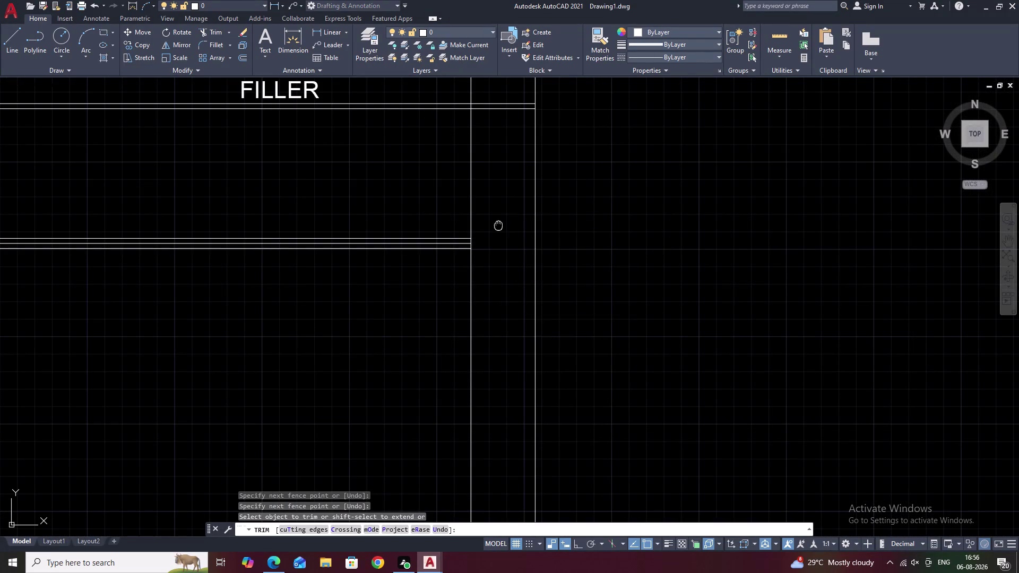
middle_drag(497, 342, 497, 344)
drag(490, 203, 492, 278)
scroll(down, 3)
middle_drag(546, 379, 567, 294)
key(Escape)
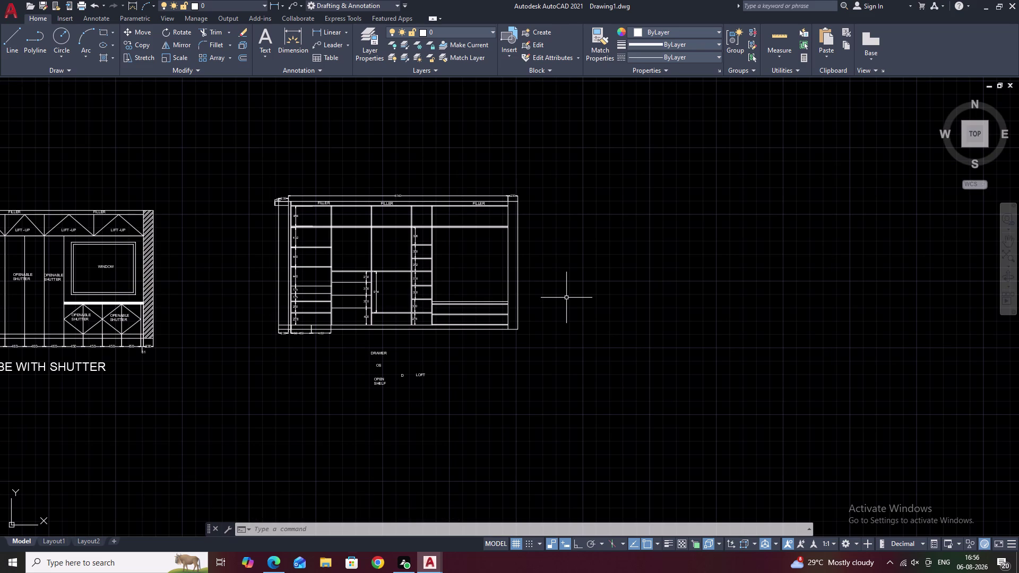
Erase two of the side panel's lines.
key(o)
scroll(up, 3)
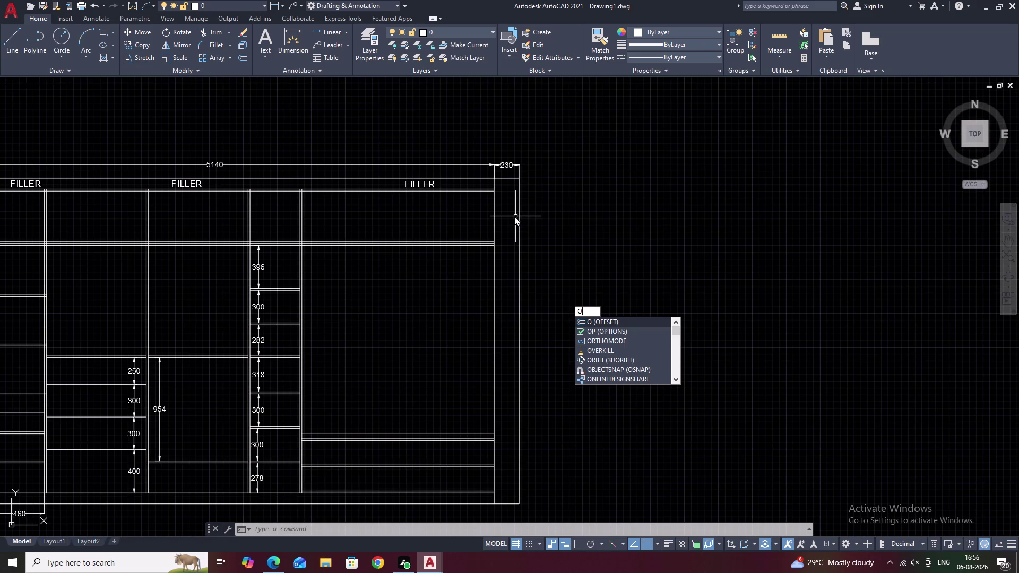
key(Escape)
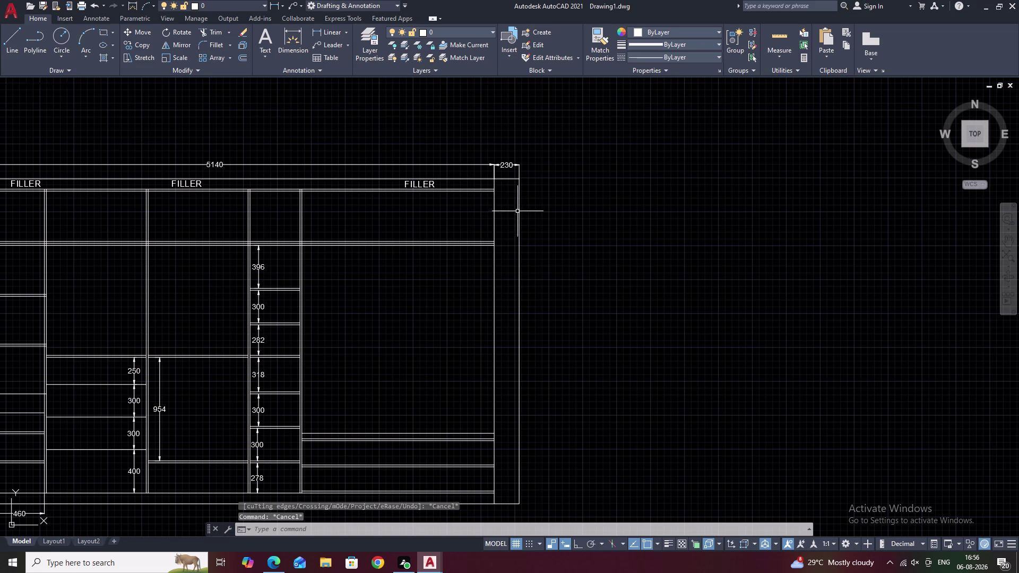
double_click(518, 213)
scroll(up, 3)
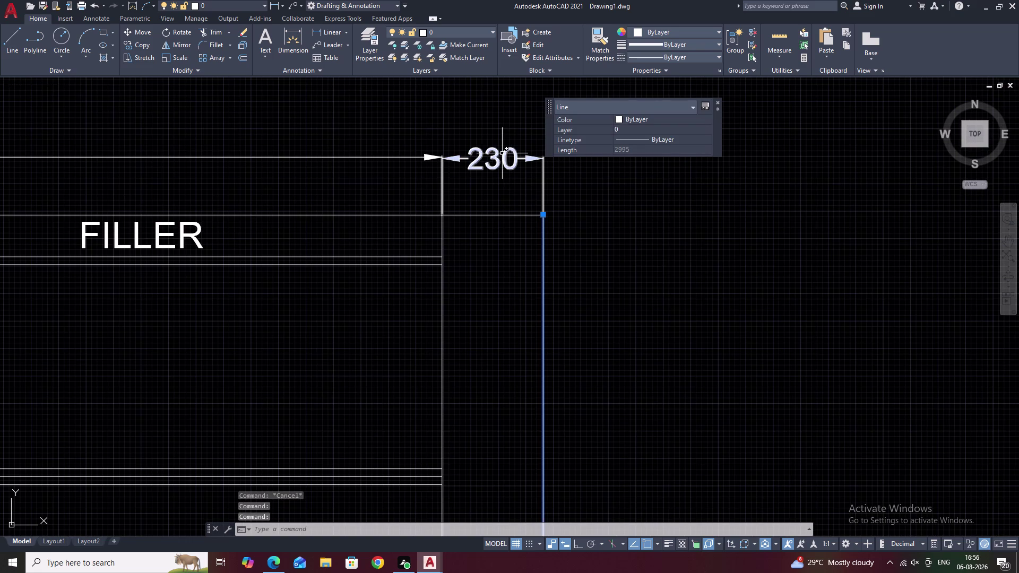
click(502, 153)
text(E)
key(space)
scroll(down, 3)
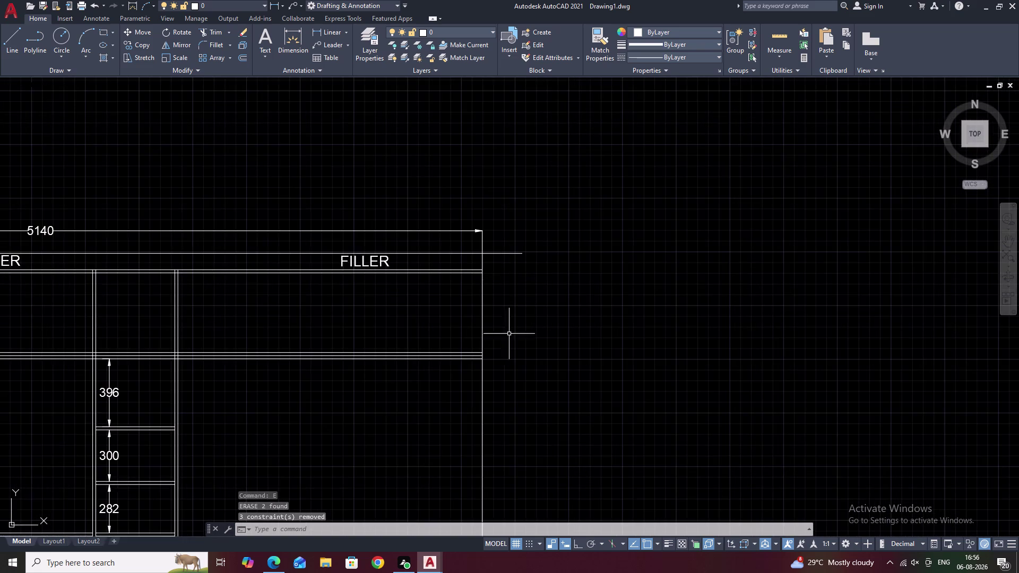
middle_drag(509, 334, 531, 169)
Offset a panel line 61 to the right.
text(O)
key(space)
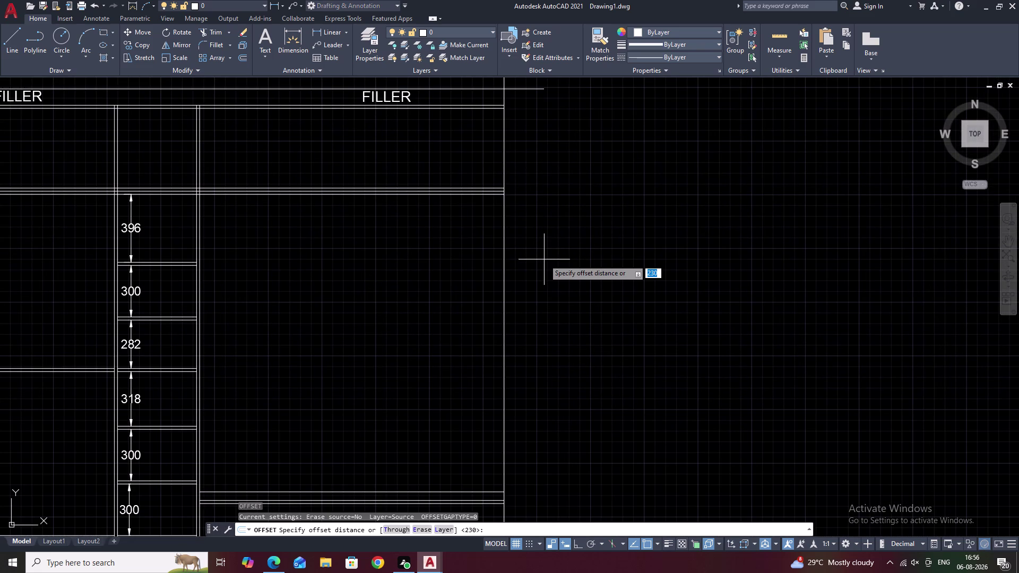
text(61)
key(space)
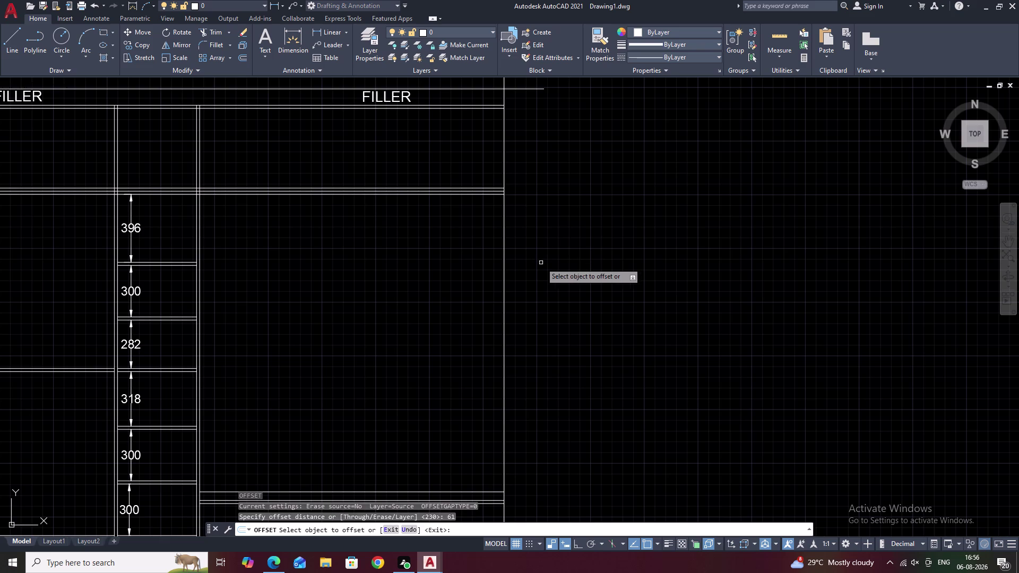
click(505, 286)
click(533, 287)
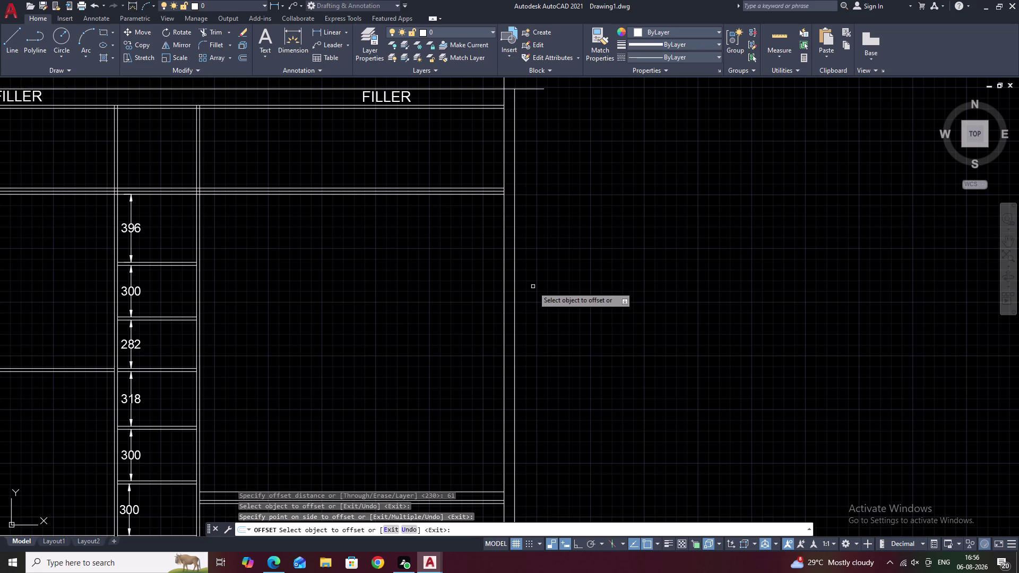
Undo the offset and the erase to restore the side panel lines.
key(ctrl+z)
key(ctrl+z)
key(ctrl+z)
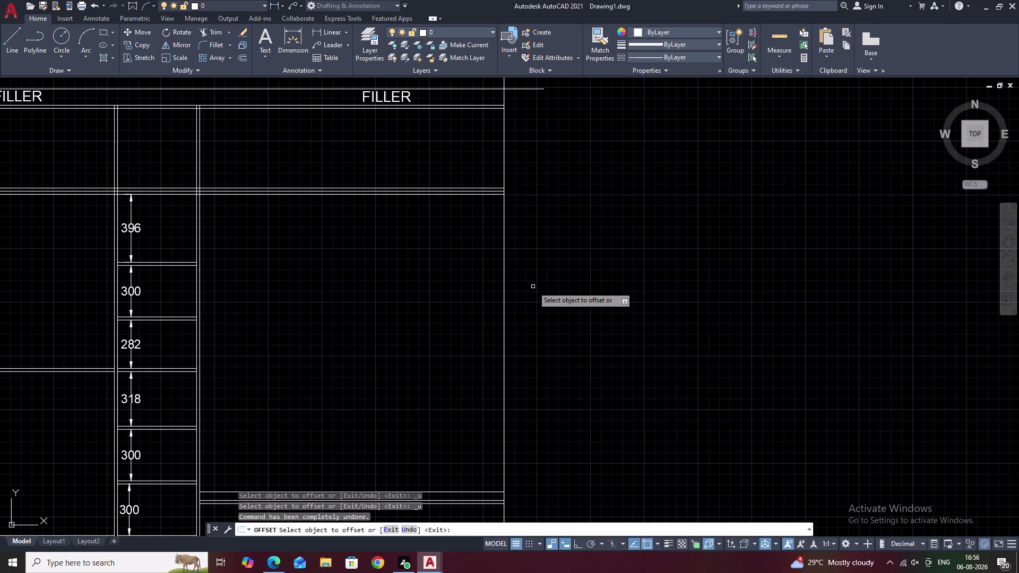
key(ctrl+z)
key(Escape)
key(ctrl+z)
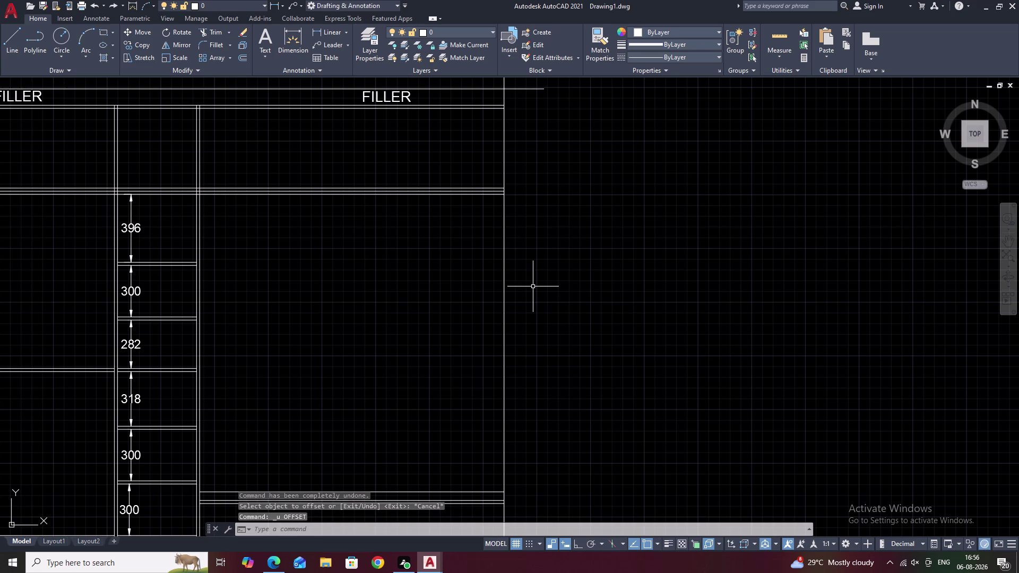
key(ctrl+z)
key(ctrl+z)
middle_drag(480, 390, 488, 385)
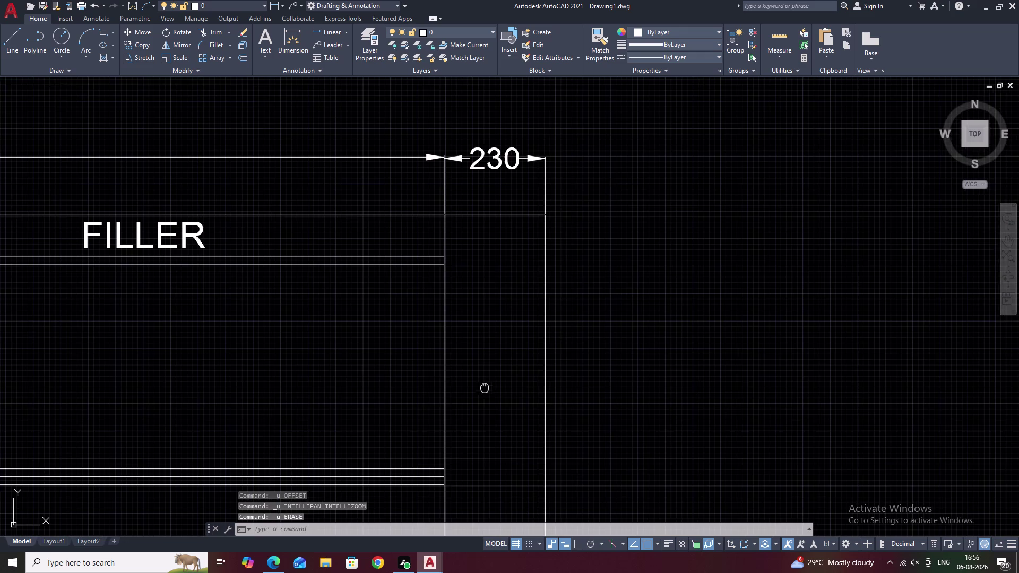
middle_drag(489, 386, 514, 374)
Offset the side panel's left edge 61 into the panel.
text(O 61)
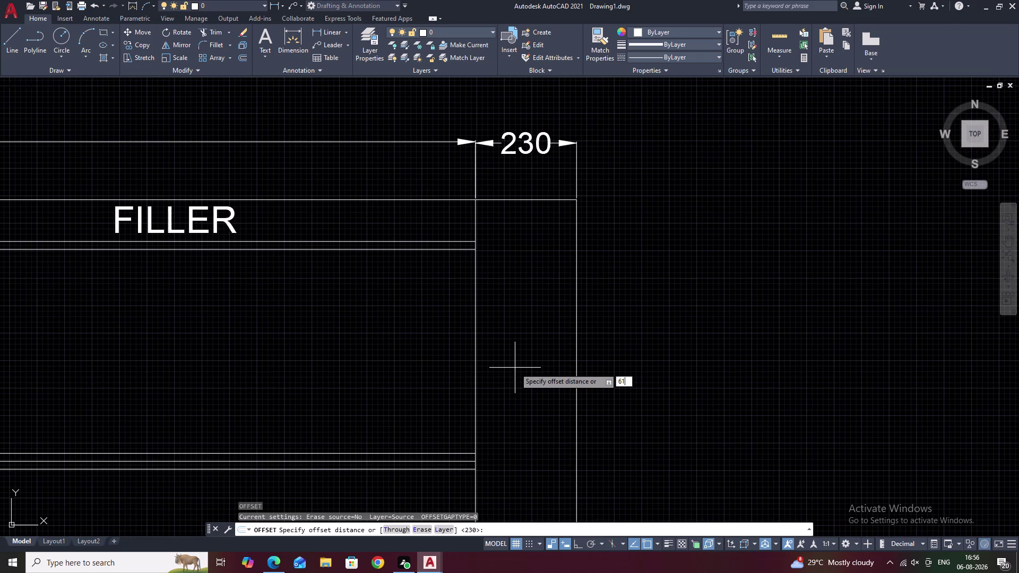
key(space)
click(474, 333)
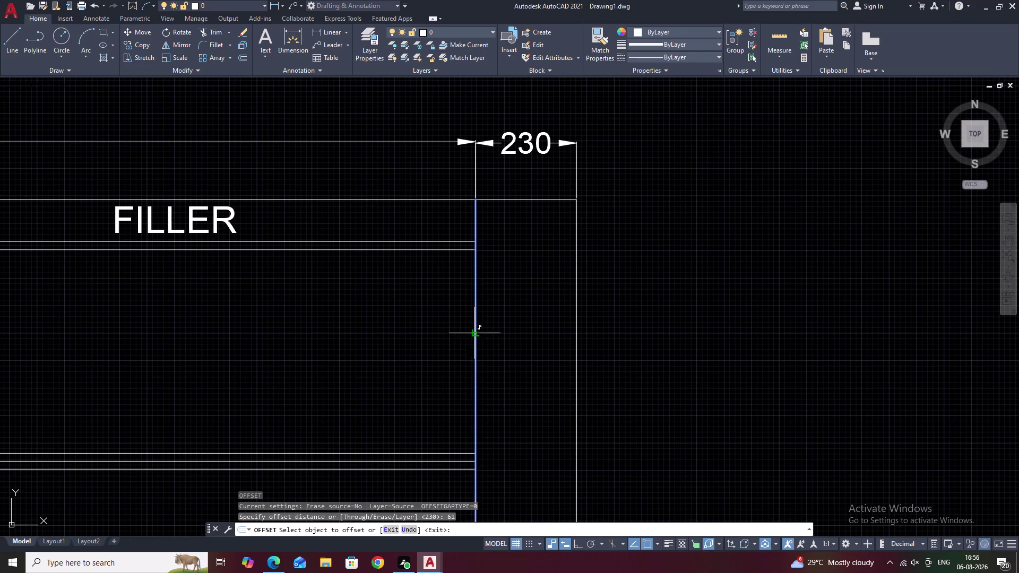
click(415, 331)
scroll(down, 3)
middle_drag(414, 386, 517, 269)
key(Escape)
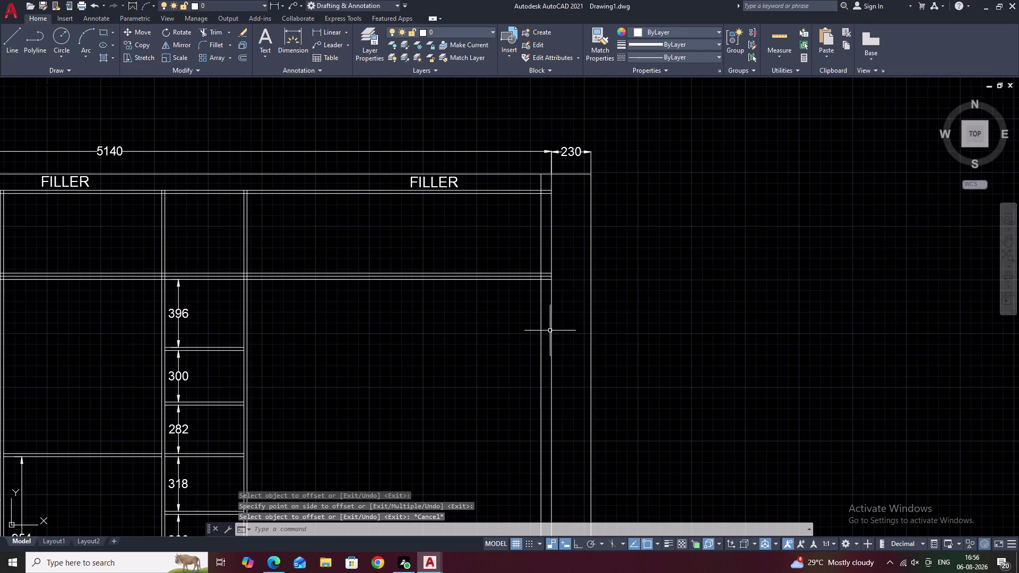
scroll(up, 3)
Trim the line ends crossing the side panel near its upper junction.
text(TR)
key(space)
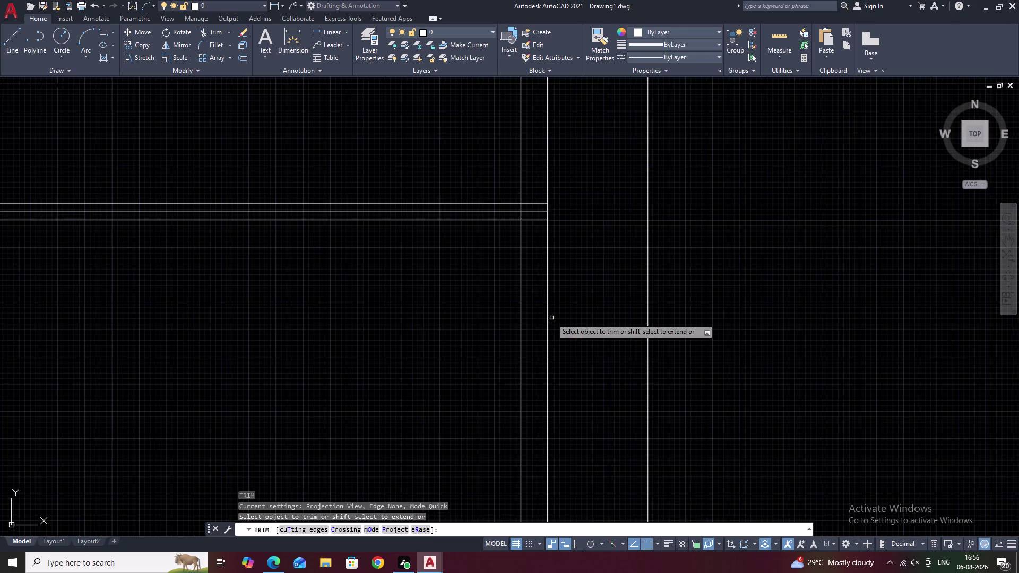
middle_drag(552, 317, 537, 428)
scroll(up, 3)
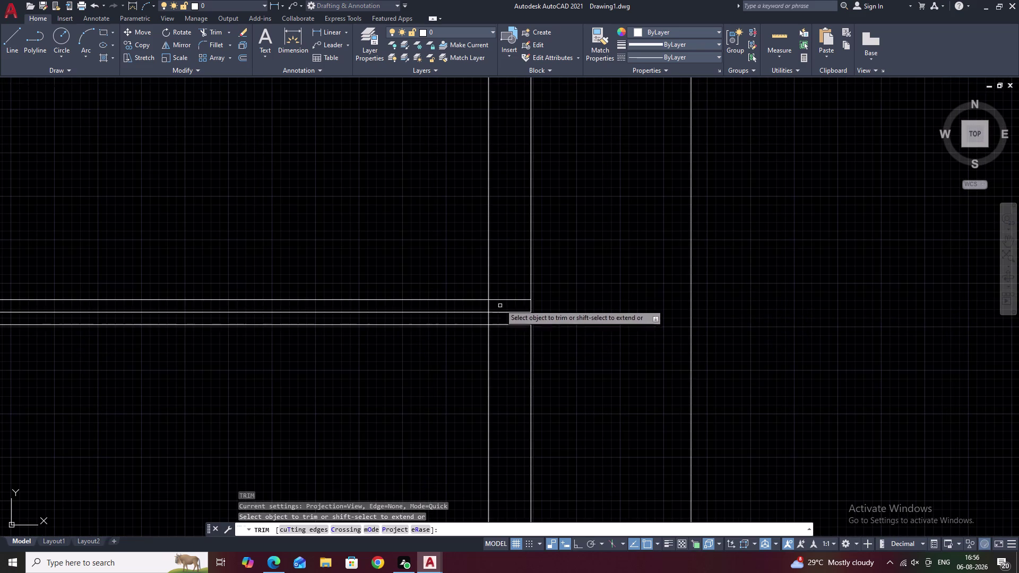
drag(505, 291, 506, 333)
scroll(down, 3)
middle_drag(507, 315, 492, 435)
scroll(up, 3)
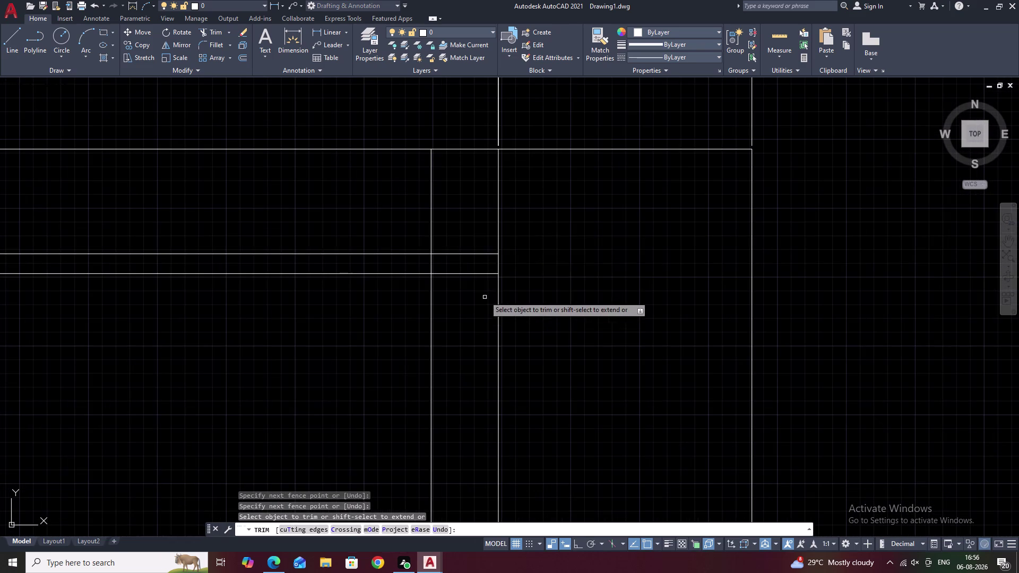
drag(477, 212, 479, 287)
scroll(down, 3)
scroll(down, 3)
middle_drag(506, 475, 545, 233)
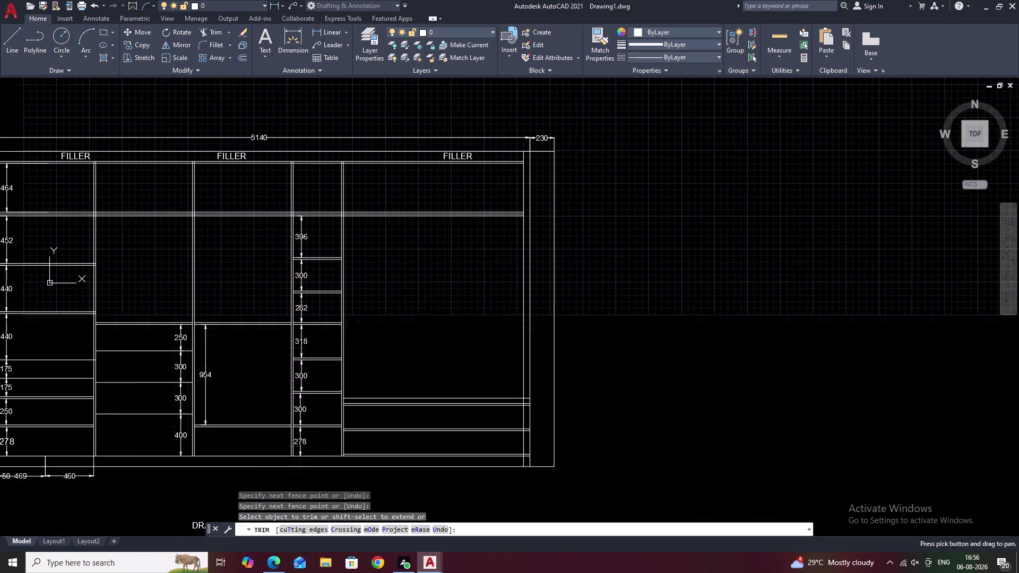
middle_drag(519, 344, 539, 239)
scroll(up, 3)
scroll(up, 3)
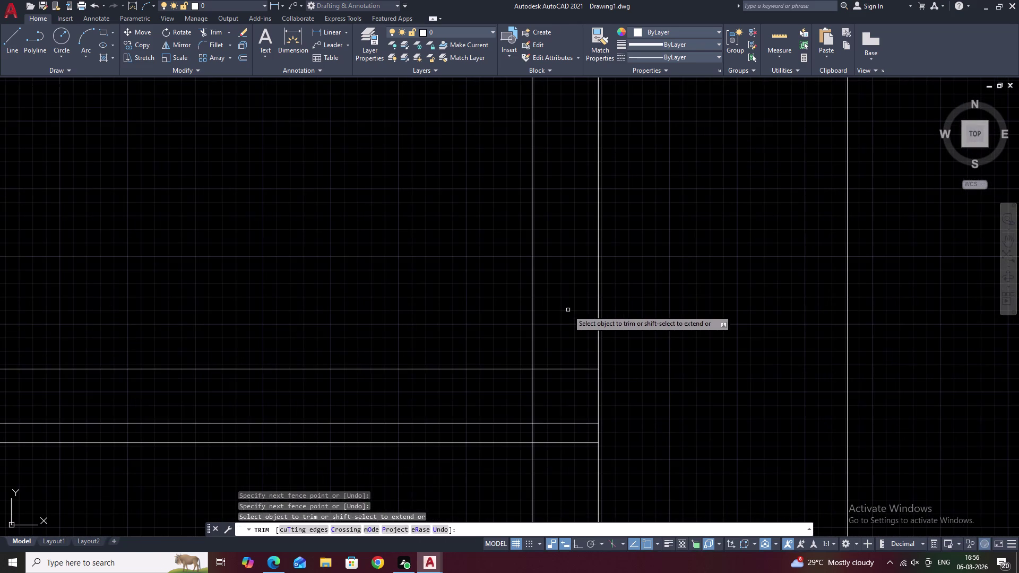
Trim the remaining overshooting segments down to the panel's base.
drag(568, 310, 555, 470)
scroll(down, 3)
middle_drag(559, 454, 573, 228)
scroll(up, 3)
drag(559, 291, 573, 389)
drag(574, 416, 573, 485)
scroll(down, 3)
scroll(up, 3)
drag(572, 437, 575, 473)
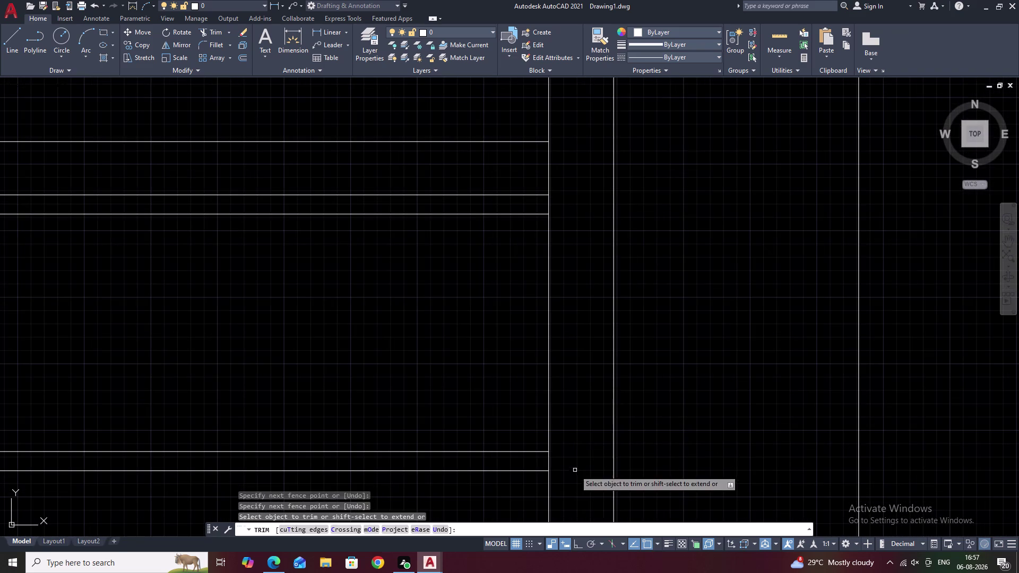
scroll(down, 3)
middle_drag(574, 469, 604, 199)
scroll(up, 3)
drag(598, 335, 608, 421)
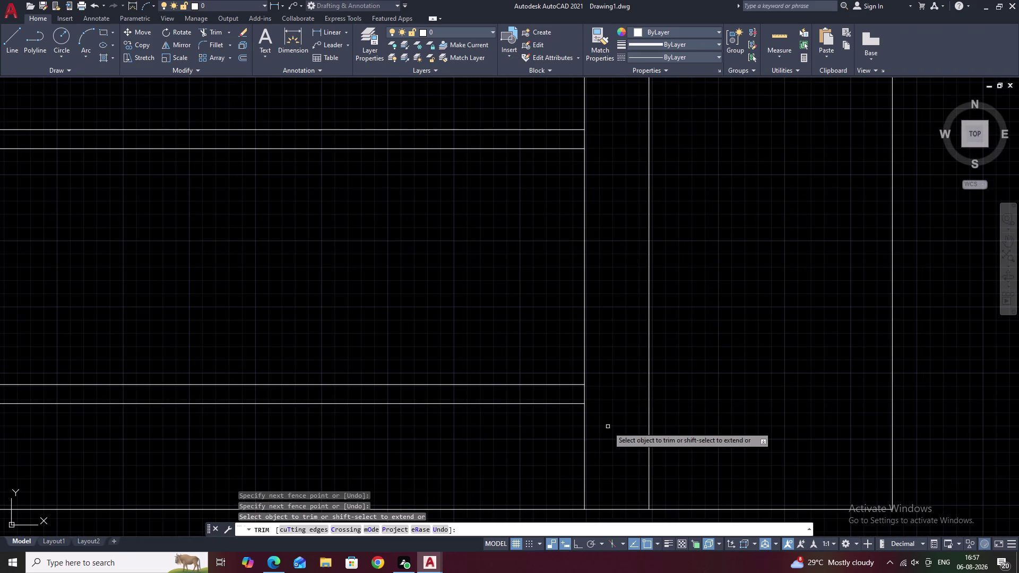
scroll(down, 3)
scroll(down, 3)
key(Escape)
middle_drag(637, 399, 595, 388)
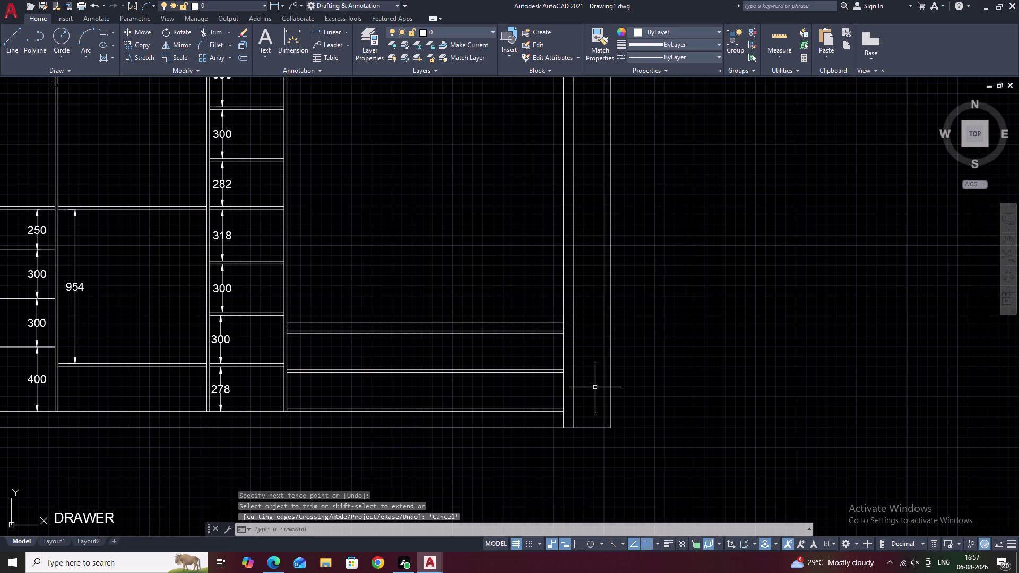
scroll(up, 3)
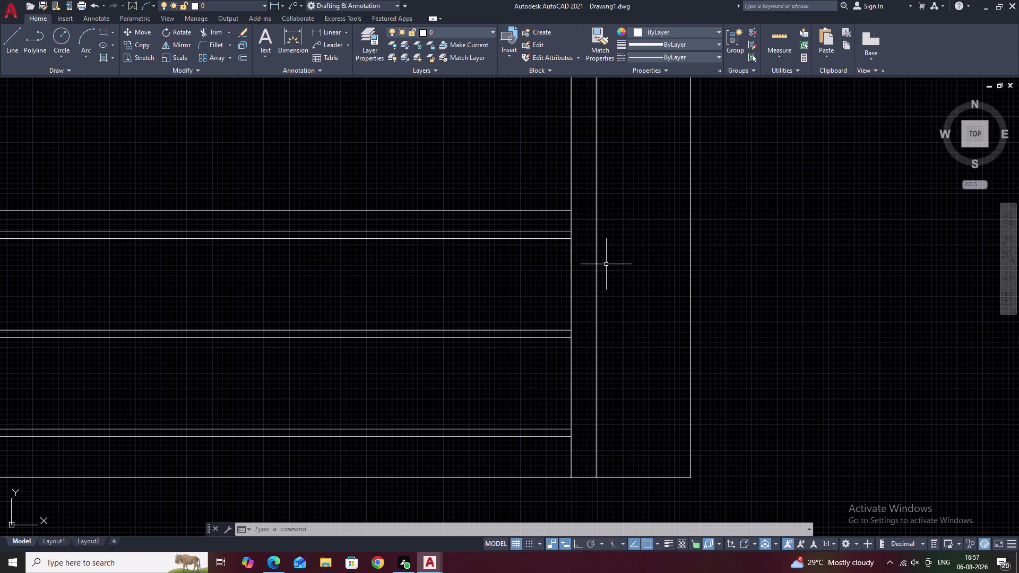
scroll(down, 3)
middle_drag(369, 246, 822, 392)
middle_drag(635, 267, 830, 299)
scroll(up, 3)
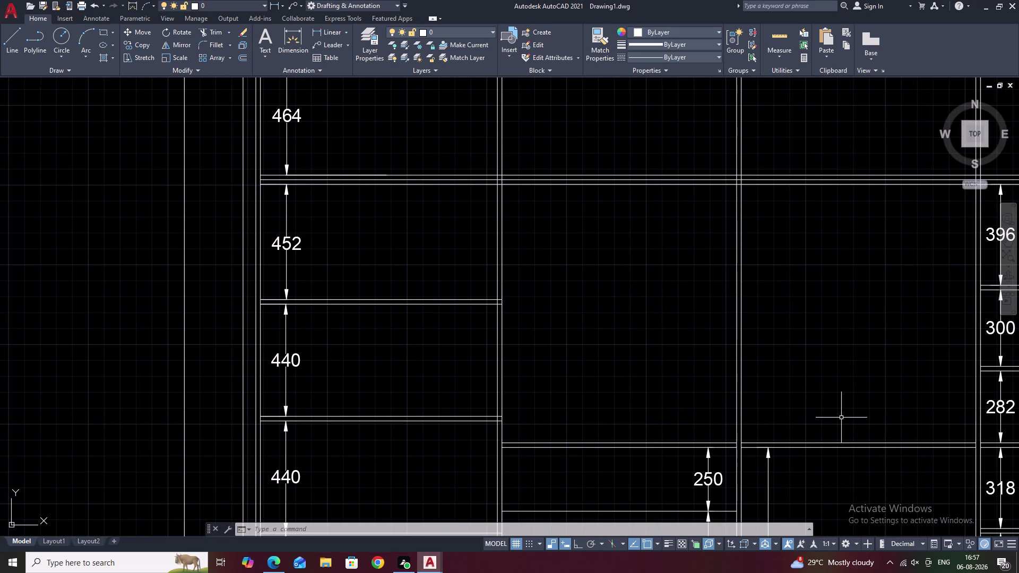
scroll(down, 3)
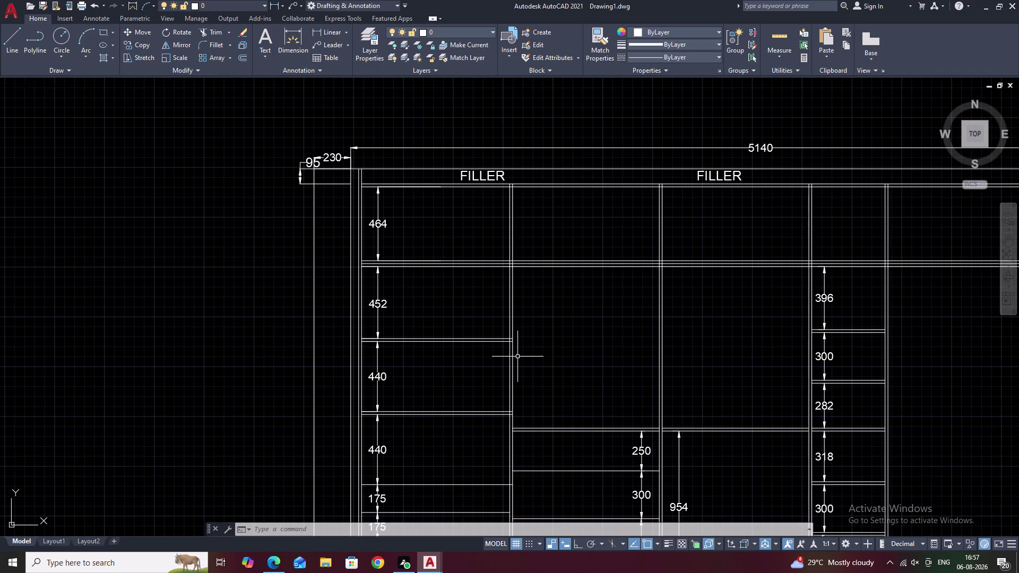
scroll(down, 3)
middle_drag(874, 367, 477, 128)
scroll(up, 3)
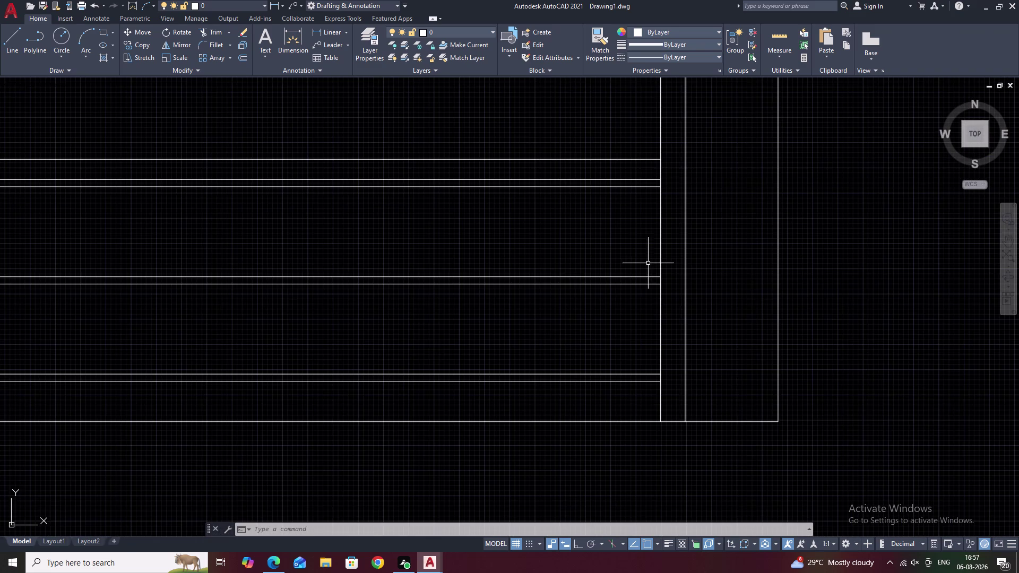
scroll(up, 3)
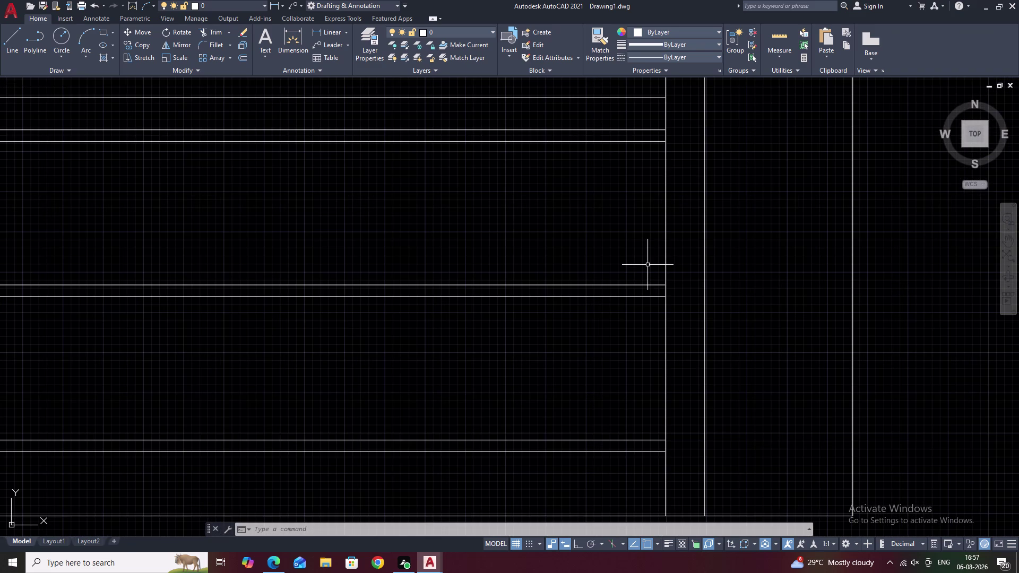
Offset the side panel line by 18.
key(Escape)
key(o)
key(space)
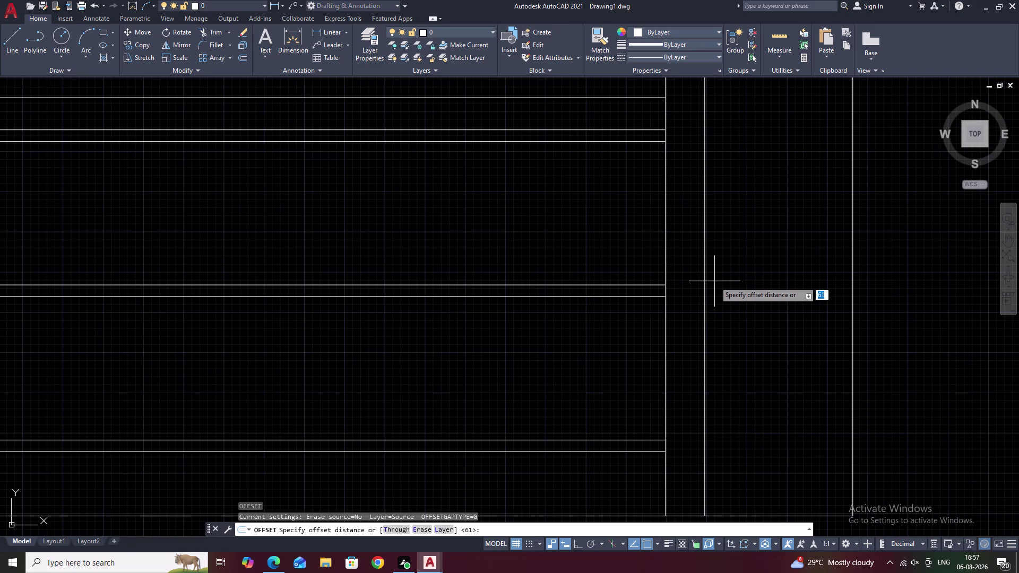
text(18)
key(space)
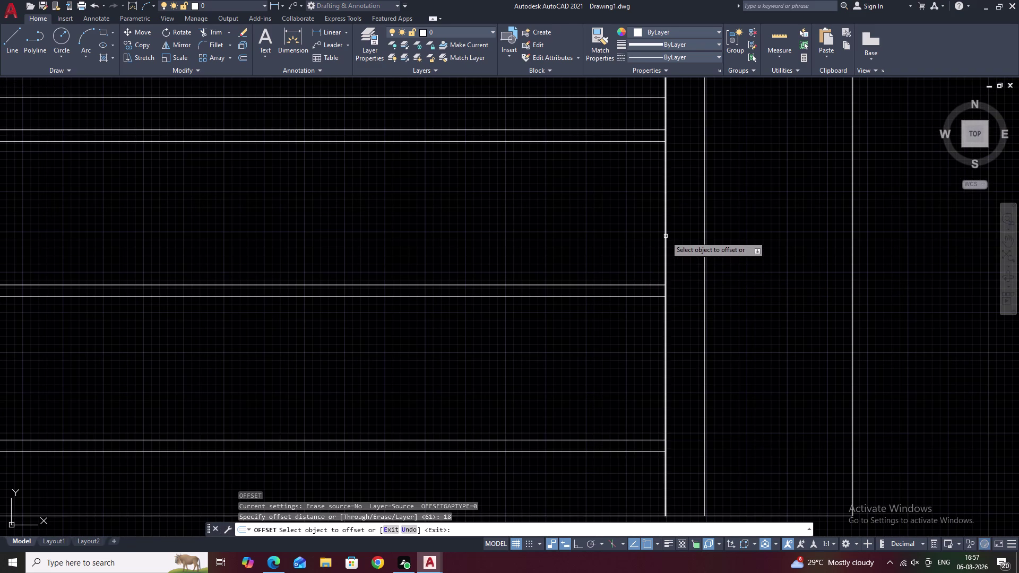
click(665, 236)
click(635, 241)
key(Escape)
Trim the overhanging line ends where the shelf meets the side panel.
scroll(down, 3)
middle_drag(627, 214, 637, 253)
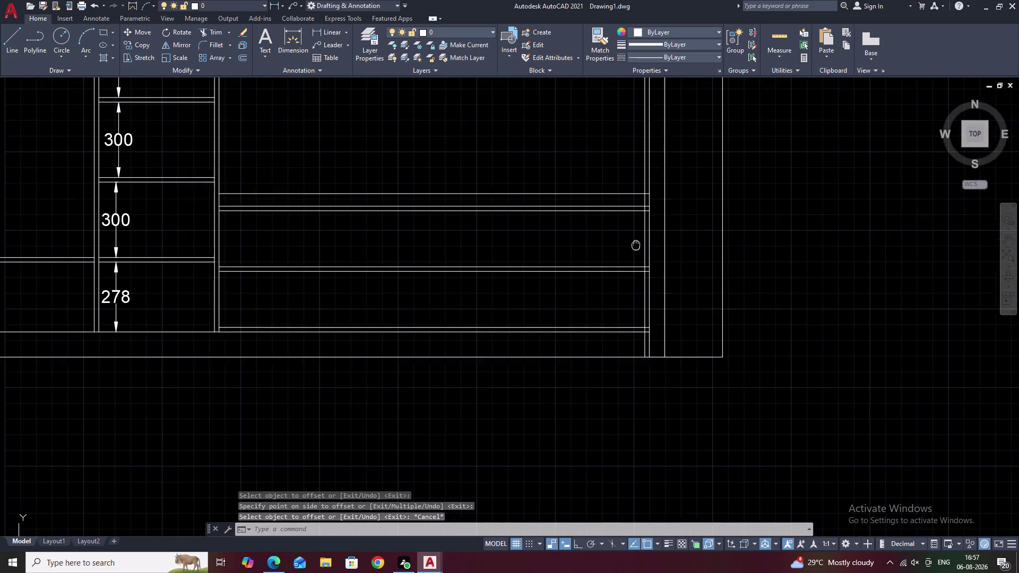
middle_drag(638, 252, 638, 253)
text(TR)
key(space)
scroll(up, 3)
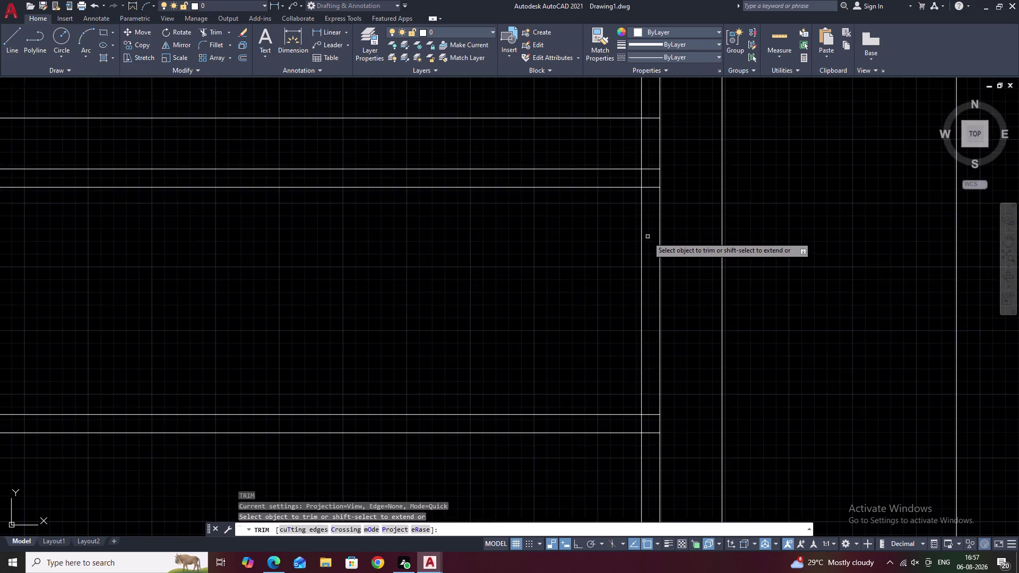
scroll(up, 3)
drag(644, 149, 638, 149)
drag(636, 148, 618, 148)
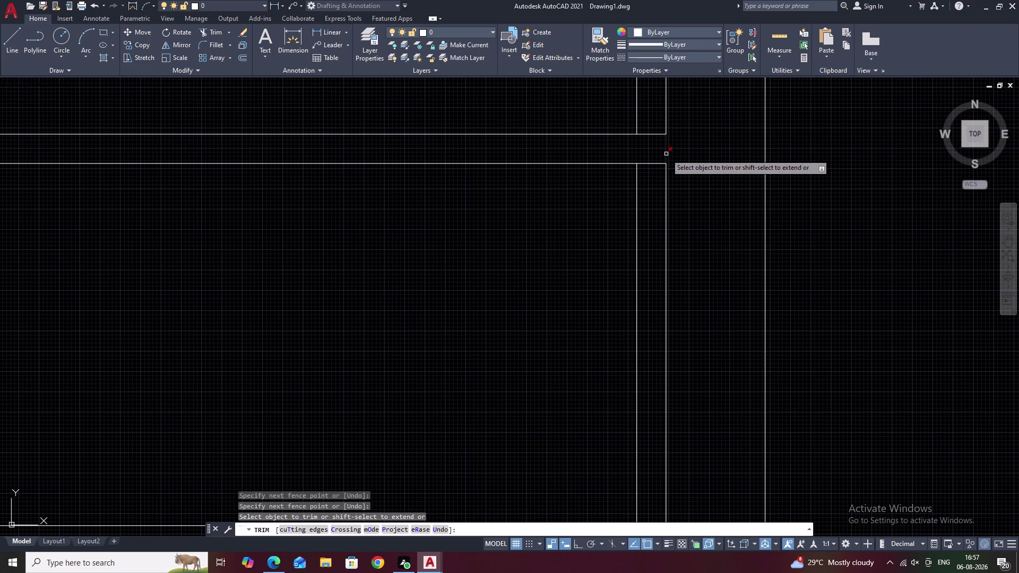
drag(648, 157, 650, 183)
scroll(down, 3)
middle_drag(642, 139, 640, 299)
key(Escape)
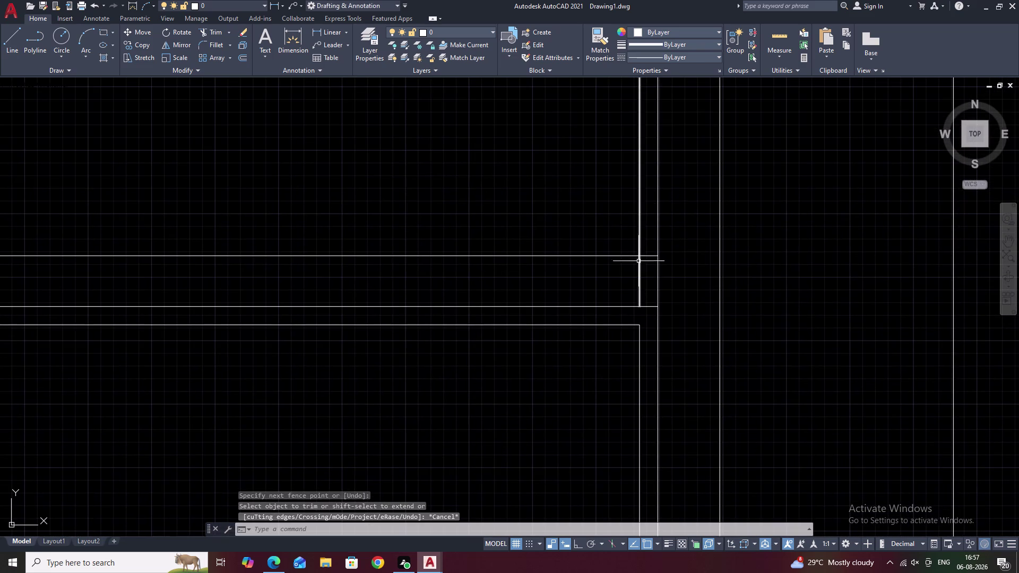
Erase the stray short vertical line near the side strip.
click(641, 220)
text(E)
key(space)
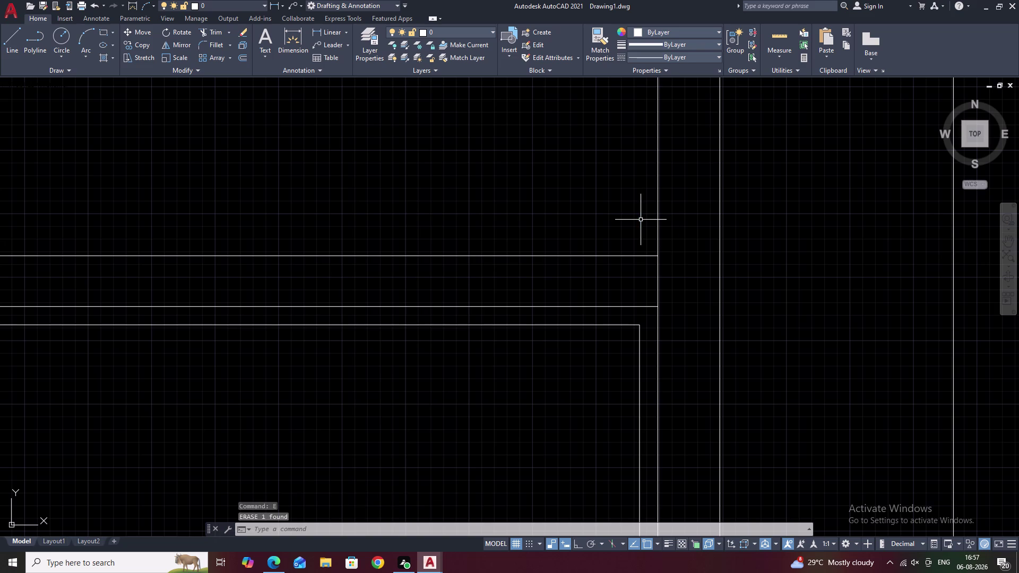
scroll(down, 3)
middle_drag(665, 327, 649, 195)
scroll(up, 3)
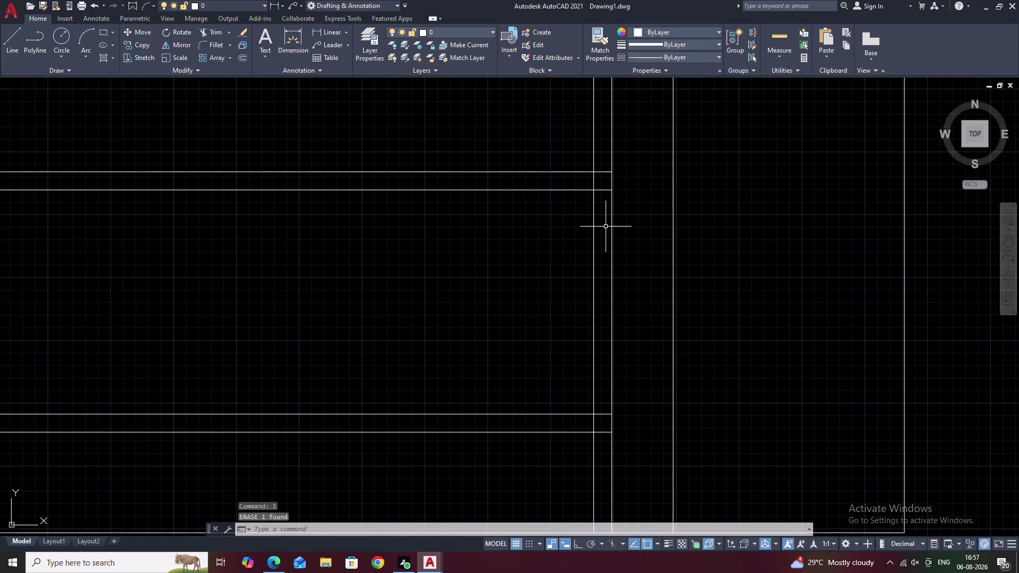
text(TR)
key(space)
scroll(up, 3)
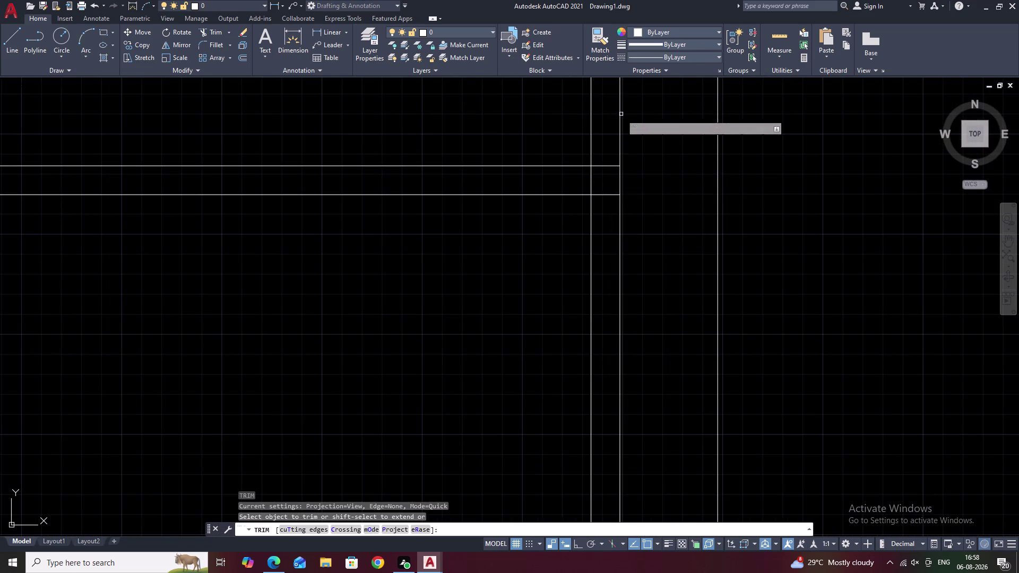
Trim the overlapping line ends at the compartment corners.
scroll(up, 3)
drag(602, 155, 612, 254)
scroll(down, 3)
middle_drag(611, 268, 623, 11)
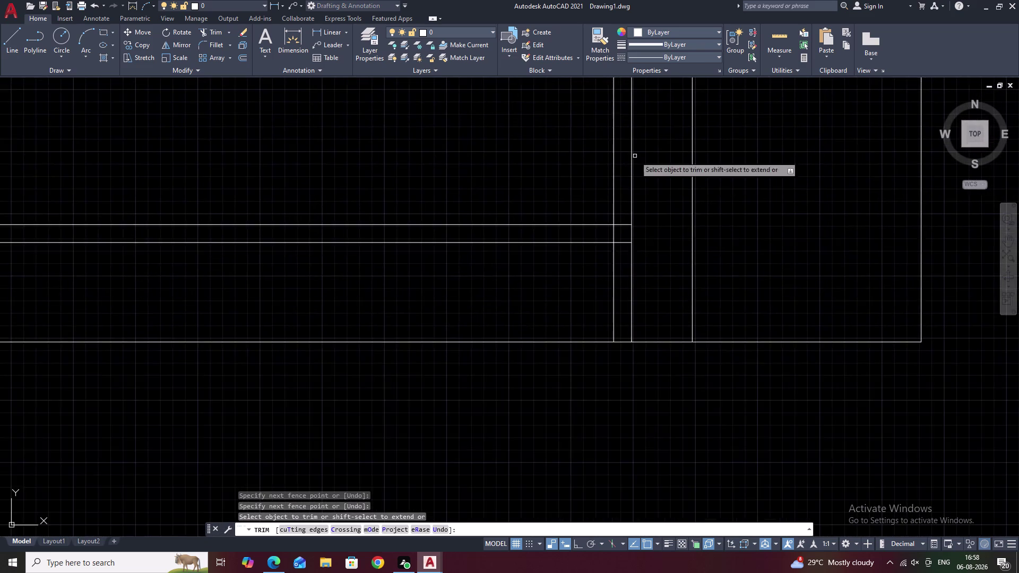
scroll(up, 3)
drag(612, 222, 610, 292)
scroll(down, 3)
scroll(down, 3)
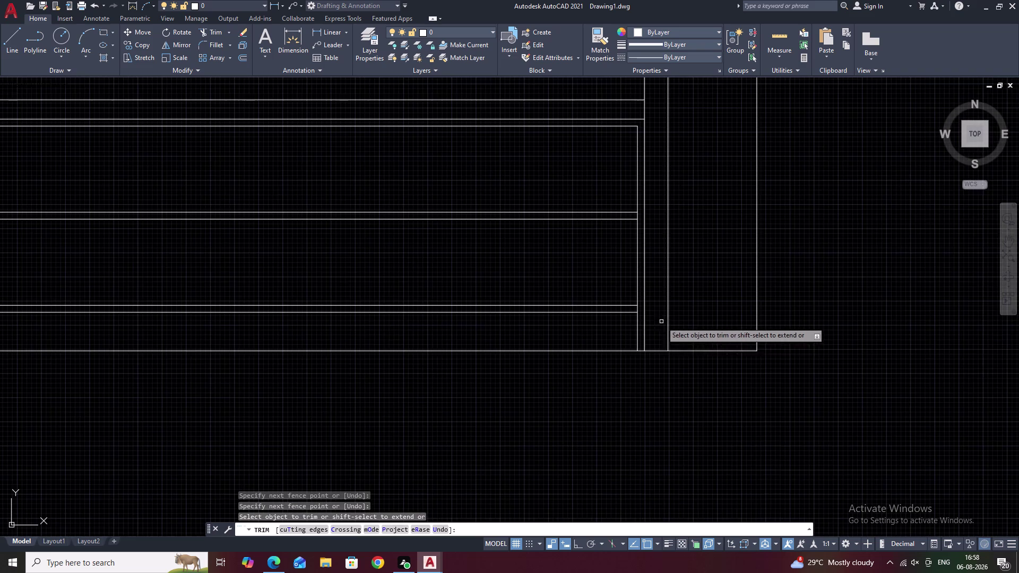
middle_drag(654, 331, 662, 307)
scroll(up, 3)
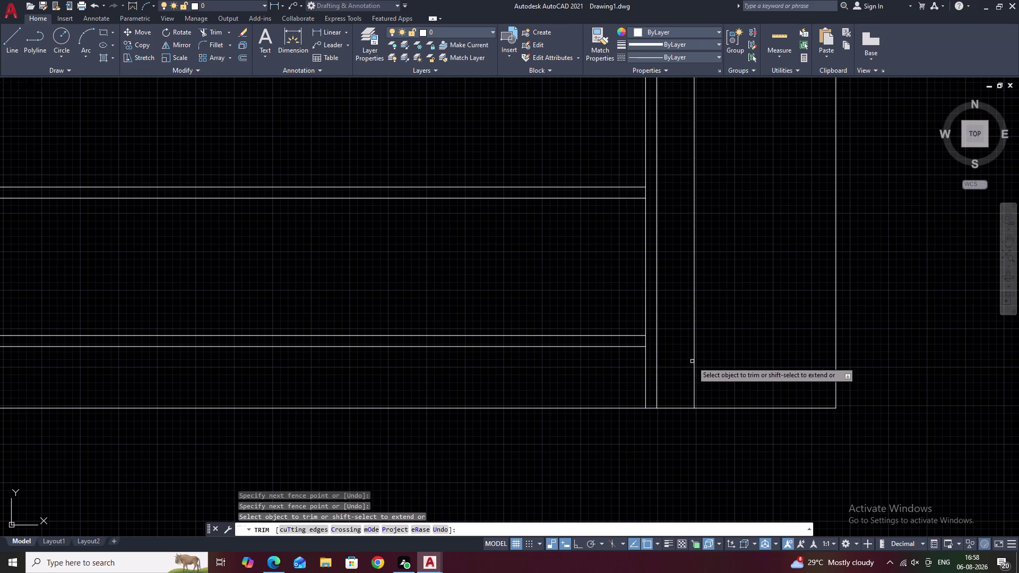
key(Escape)
Extend the shelf line to the two panel edges.
text(EX)
key(space)
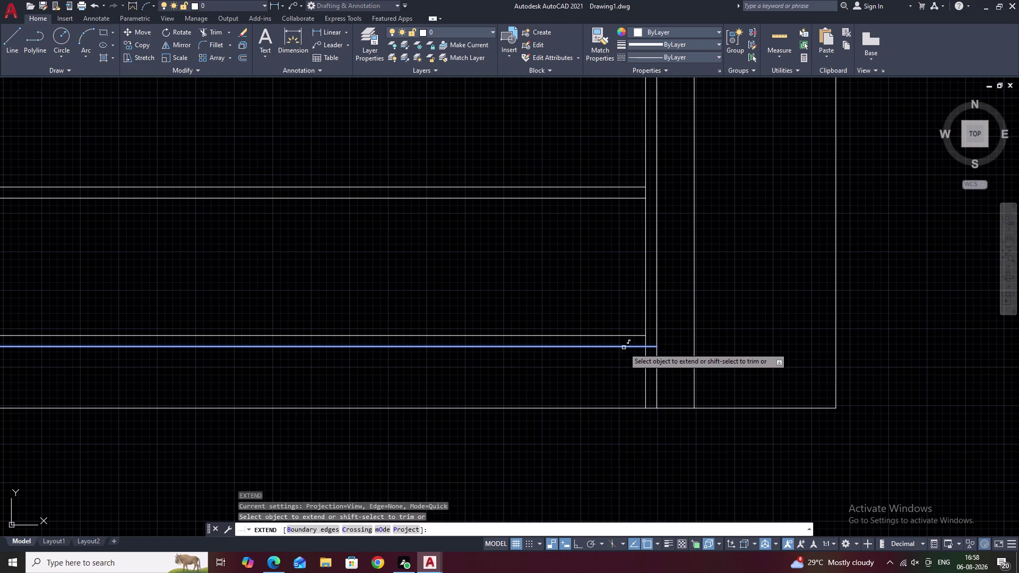
click(640, 348)
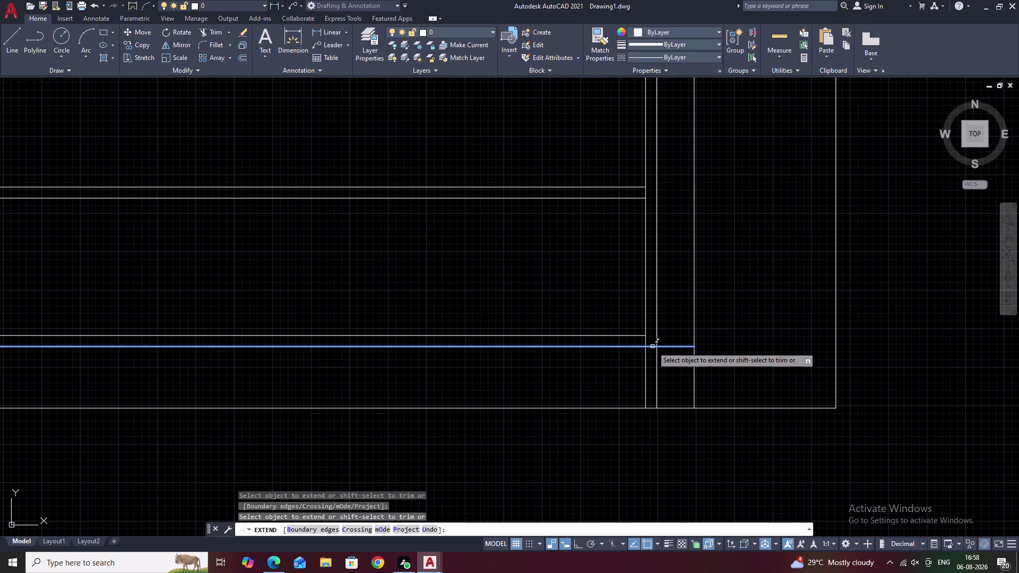
click(653, 347)
key(Escape)
Trim the shelf line's overhang past the panel at the drawer corners.
text(TR)
key(space)
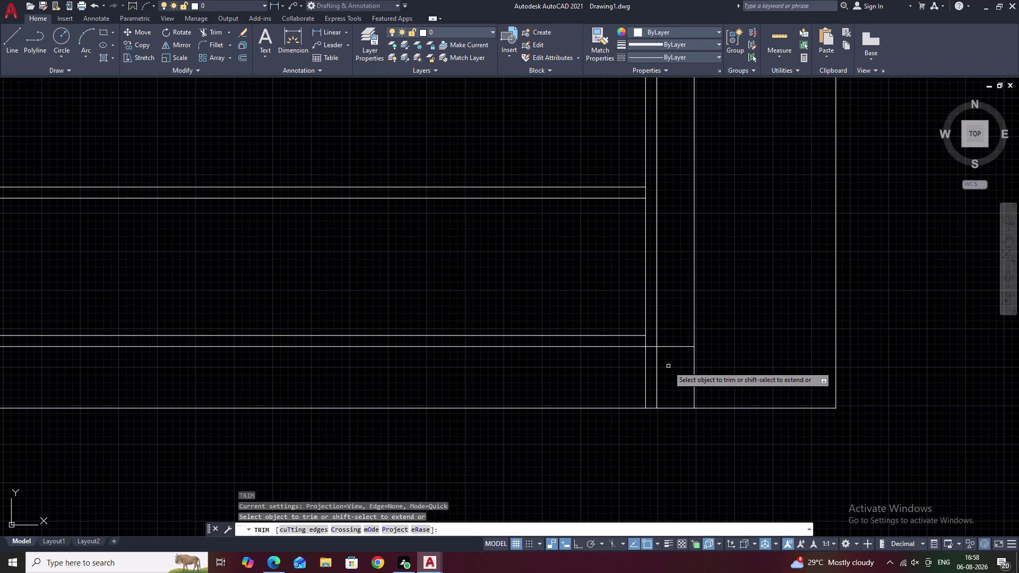
drag(668, 366, 621, 381)
scroll(down, 3)
middle_drag(663, 366, 723, 383)
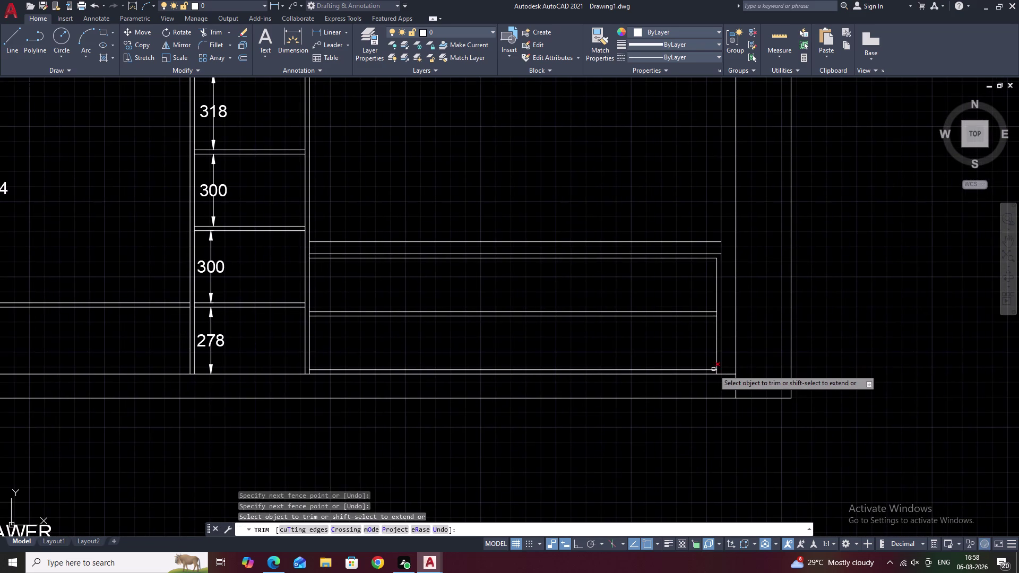
scroll(up, 3)
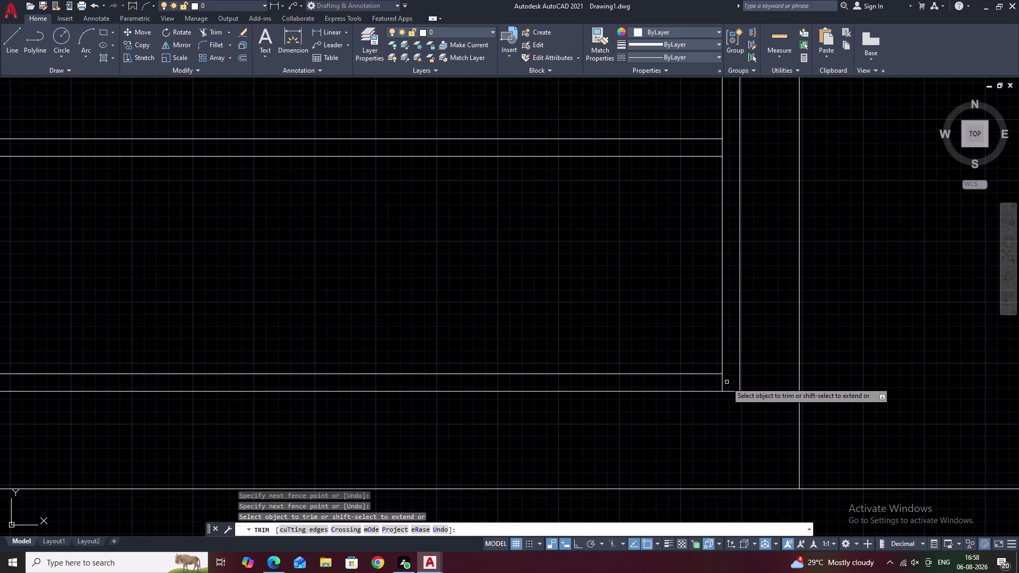
middle_drag(653, 354, 809, 390)
middle_drag(765, 271, 870, 347)
scroll(down, 3)
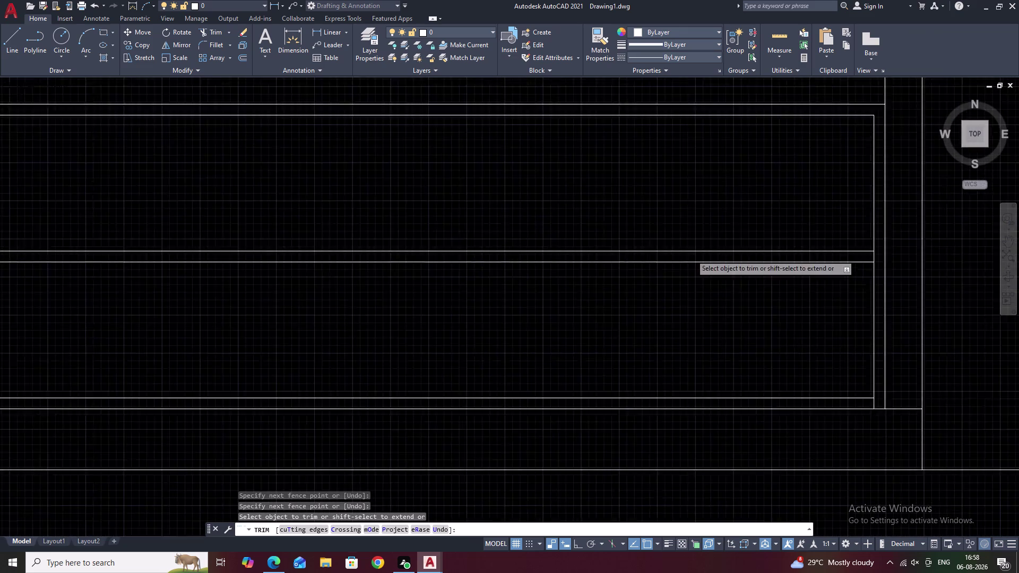
middle_drag(680, 238, 725, 305)
key(Escape)
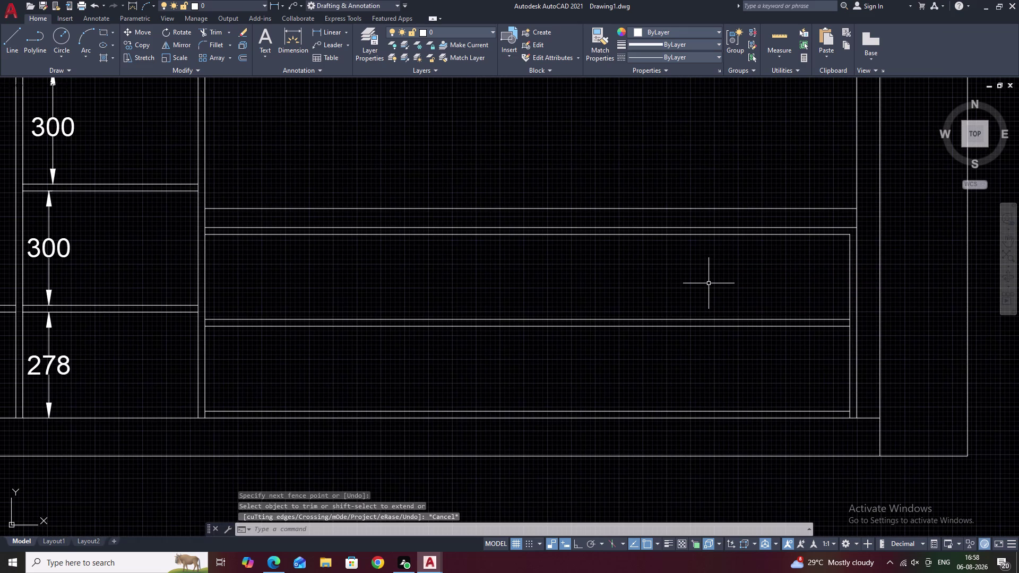
Fill the thin strip above the right-hand drawers with a SOLID hatch.
text(H)
key(space)
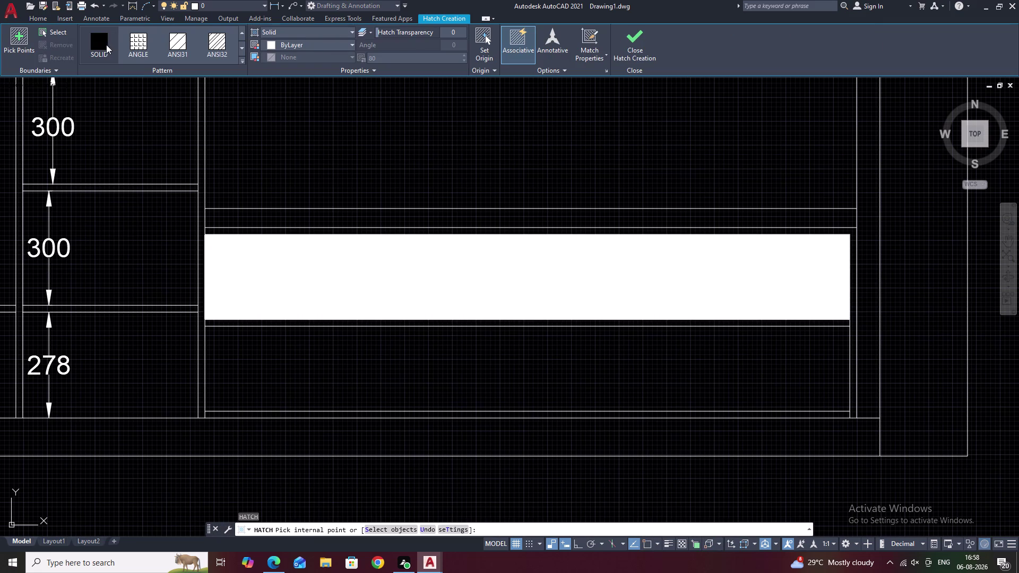
click(98, 43)
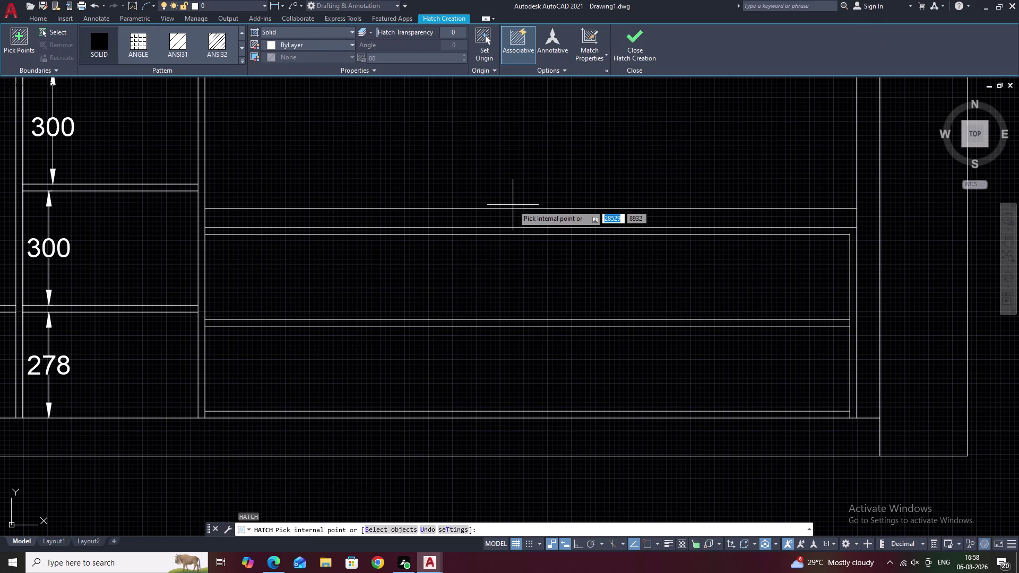
click(516, 218)
key(Escape)
scroll(down, 3)
middle_drag(604, 195, 618, 297)
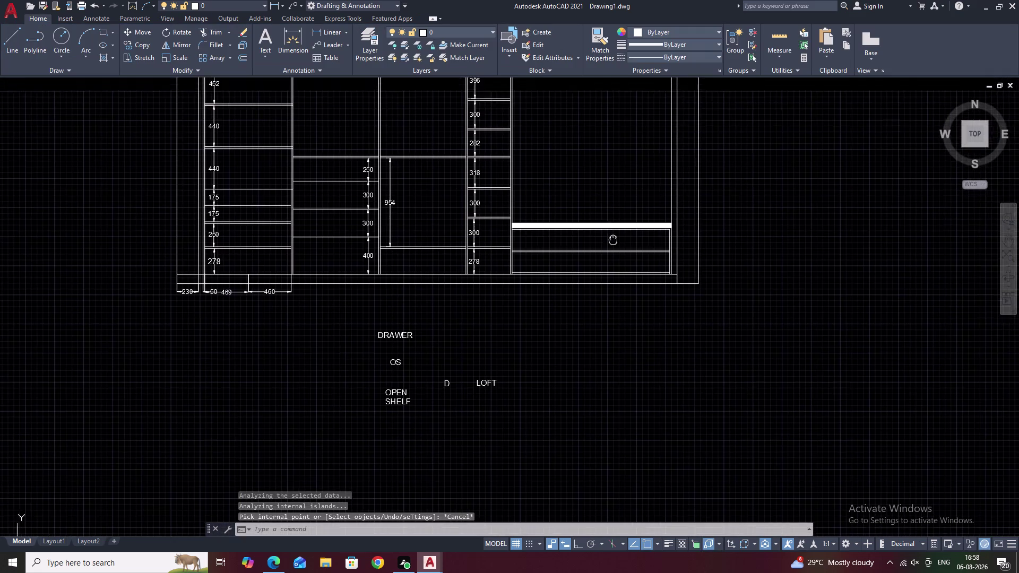
middle_drag(619, 297, 619, 298)
middle_drag(620, 248, 576, 307)
middle_drag(547, 265, 614, 268)
Recentre on the top-left compartment and begin a linear dimension.
key(Escape)
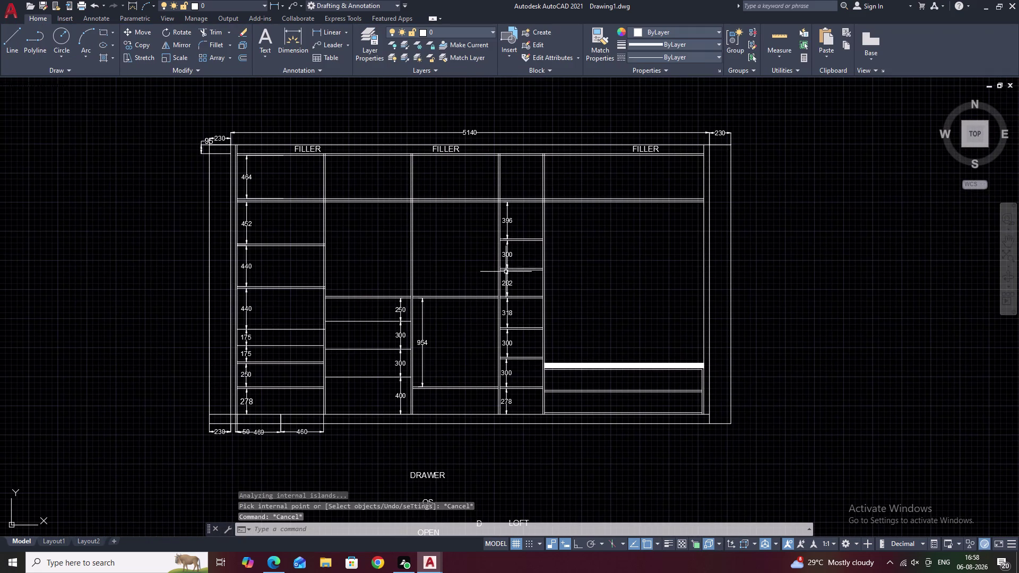
middle_drag(505, 272, 548, 269)
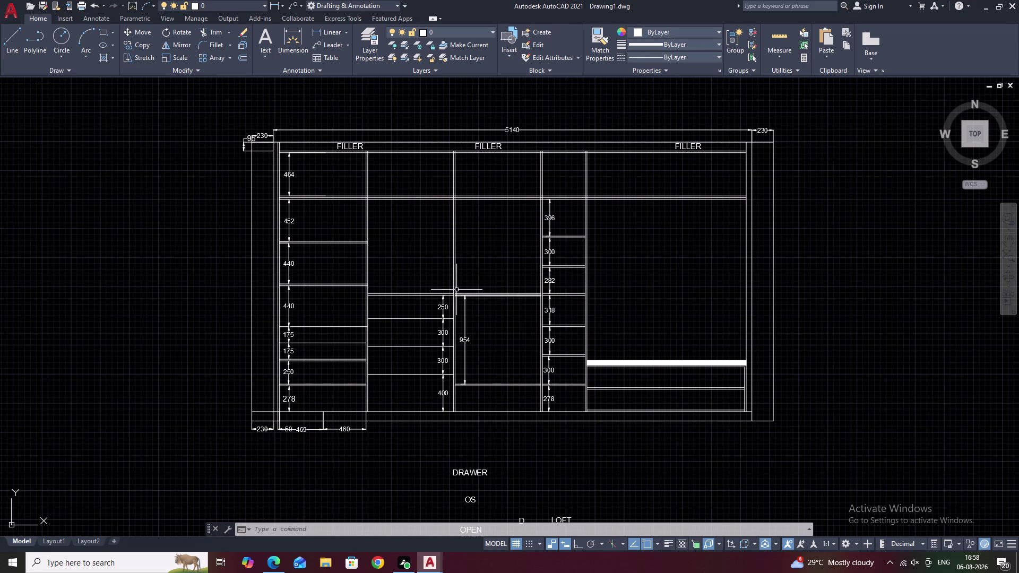
middle_drag(457, 289, 473, 282)
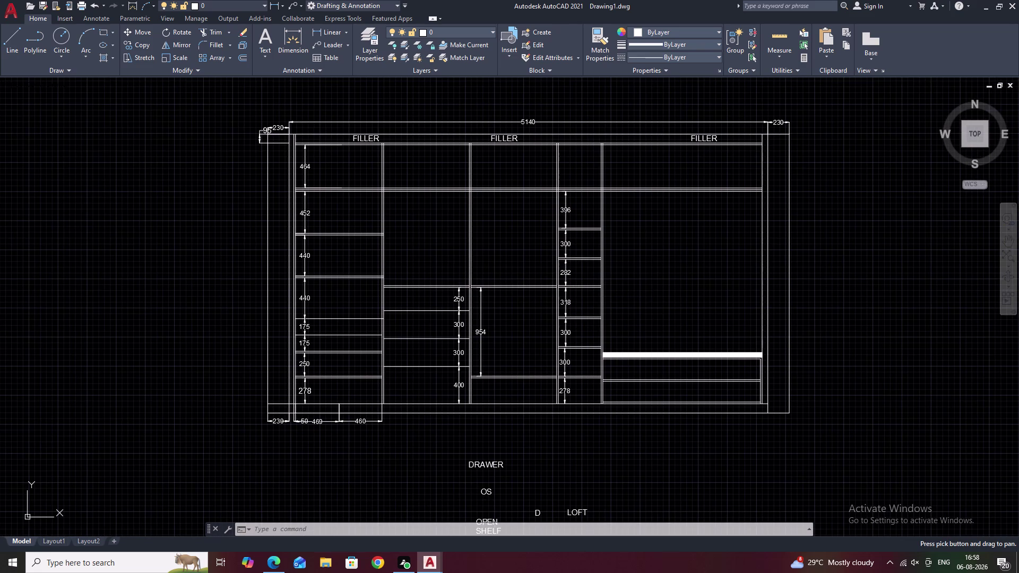
scroll(up, 3)
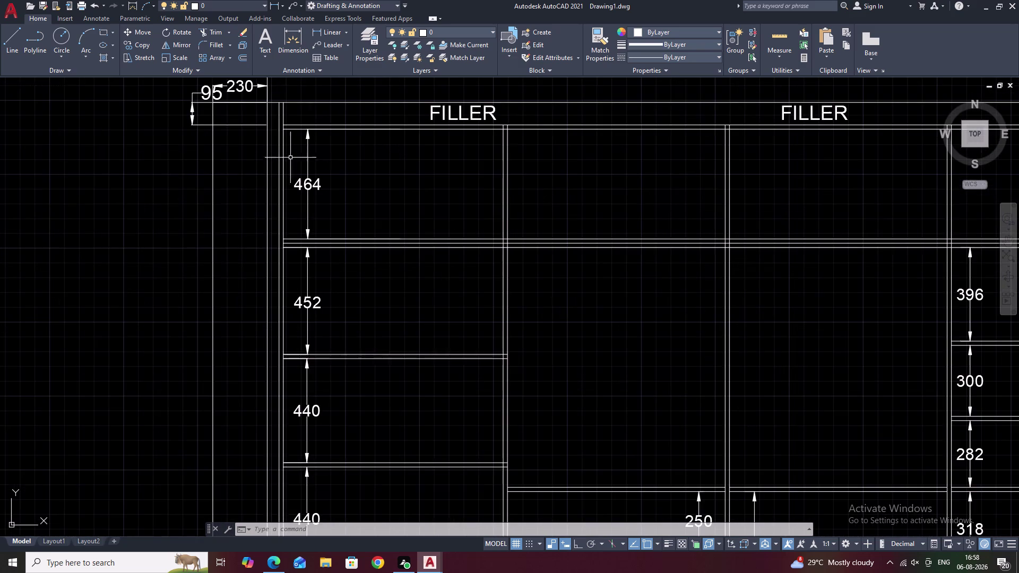
middle_drag(270, 159, 308, 154)
key(l)
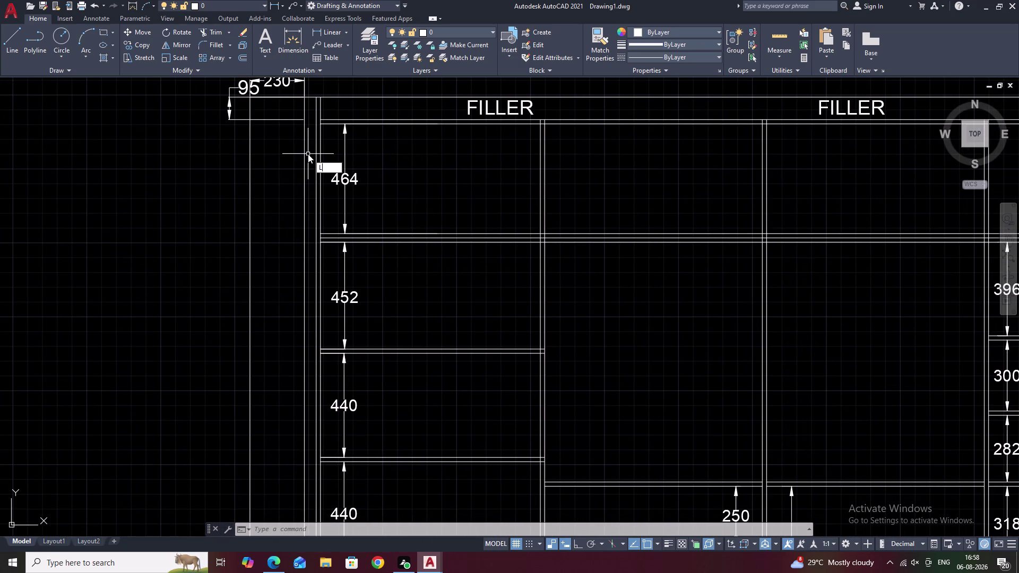
key(Escape)
click(318, 33)
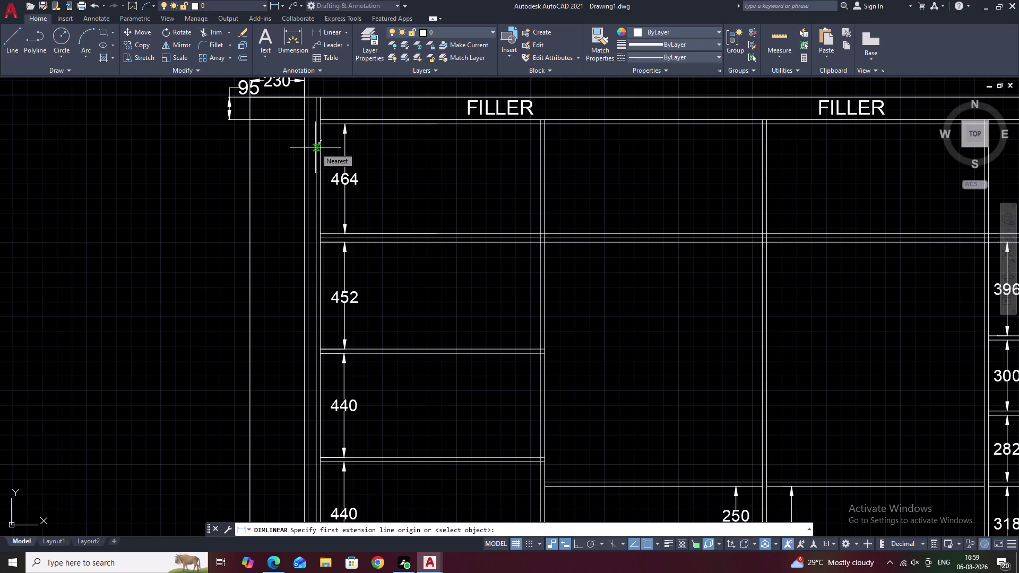
scroll(up, 3)
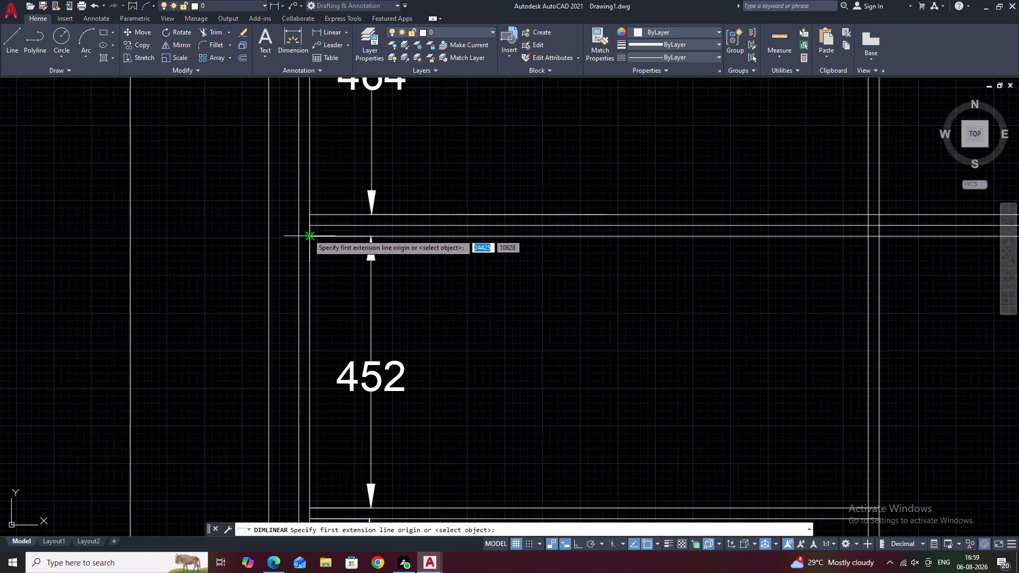
click(267, 233)
scroll(down, 3)
middle_drag(240, 250, 308, 93)
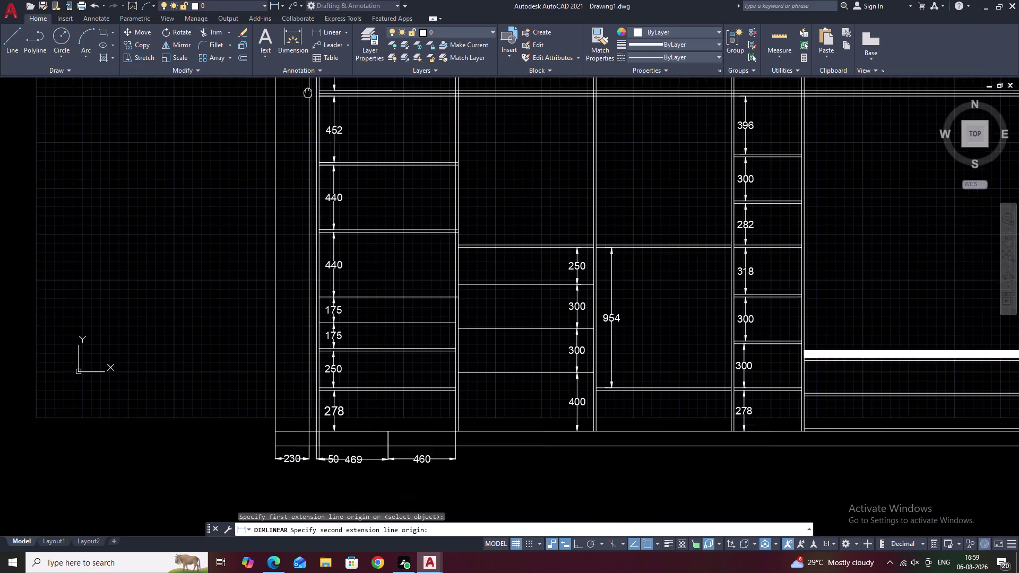
middle_drag(313, 282, 329, 171)
scroll(up, 3)
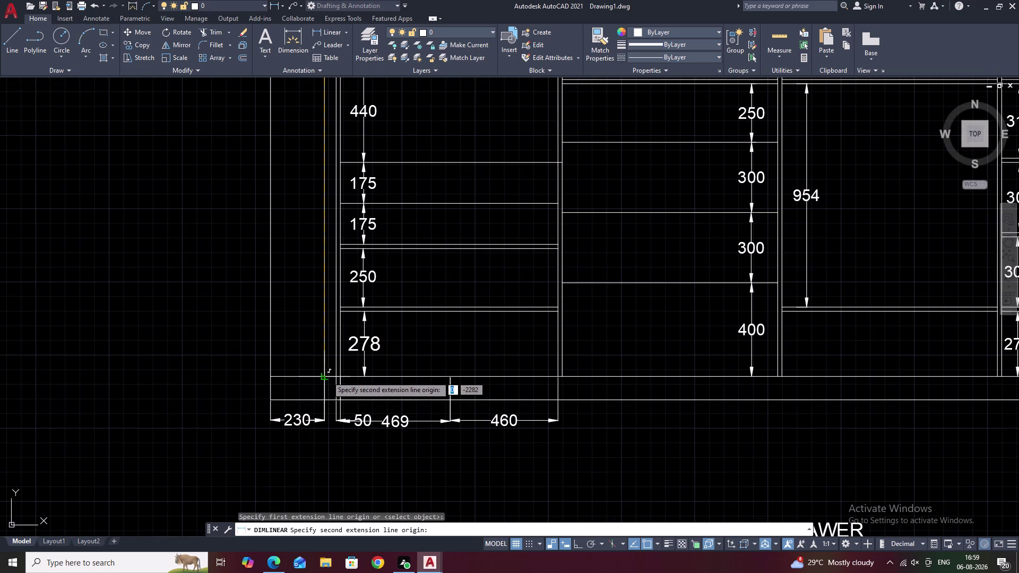
click(326, 377)
key(Escape)
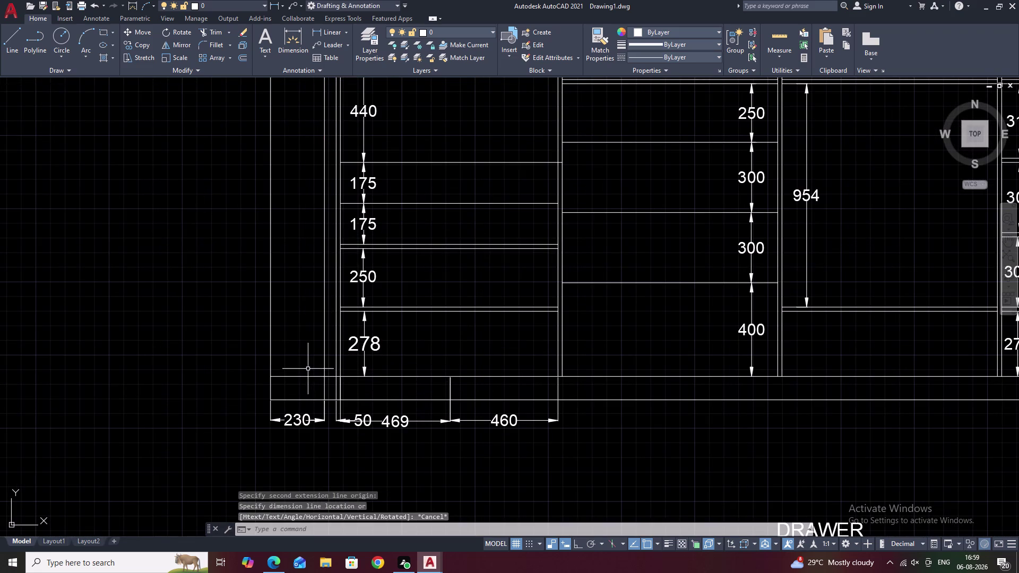
text(L)
key(space)
key(Escape)
click(322, 33)
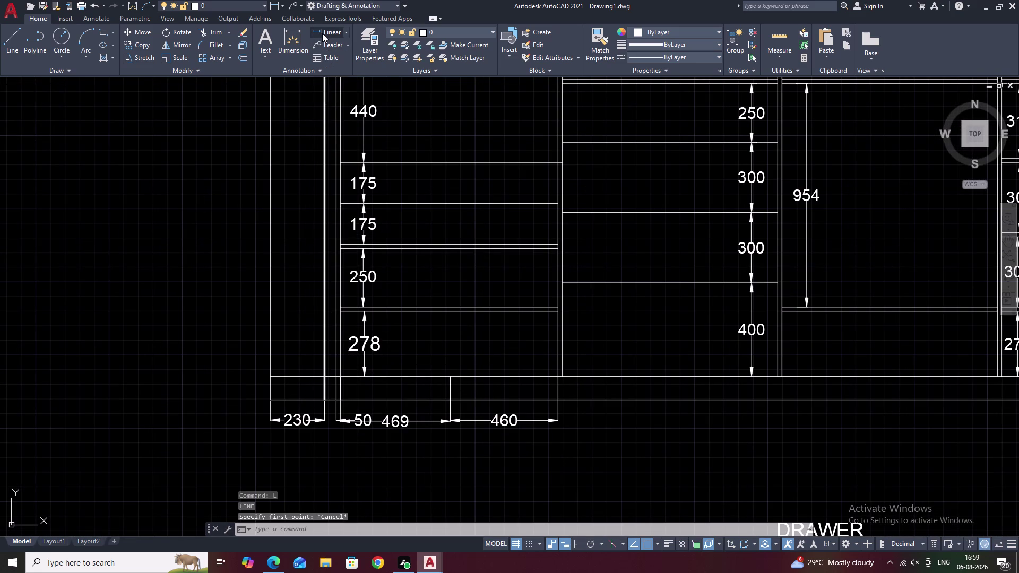
click(323, 378)
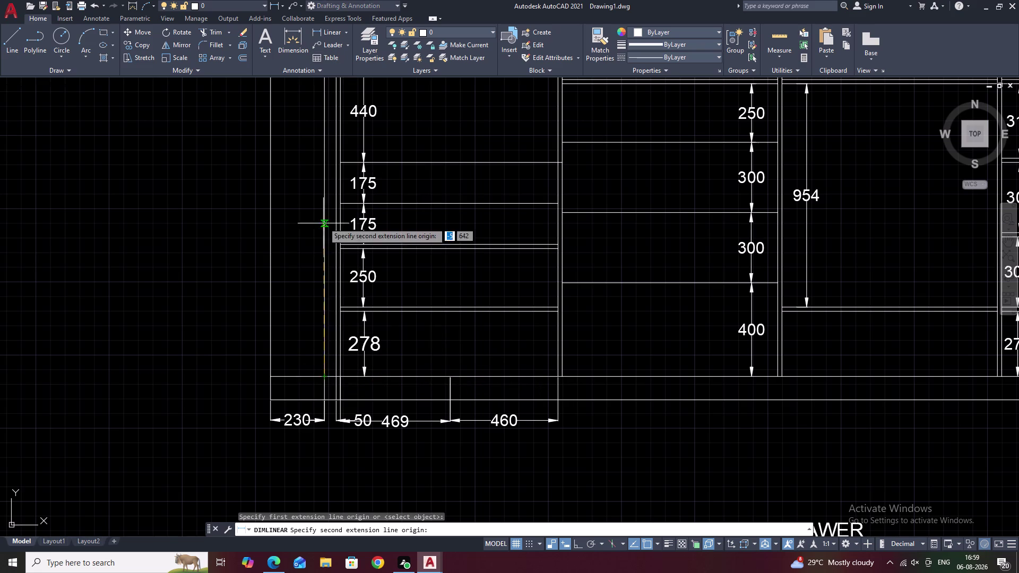
middle_drag(323, 219, 311, 392)
middle_drag(317, 205, 310, 355)
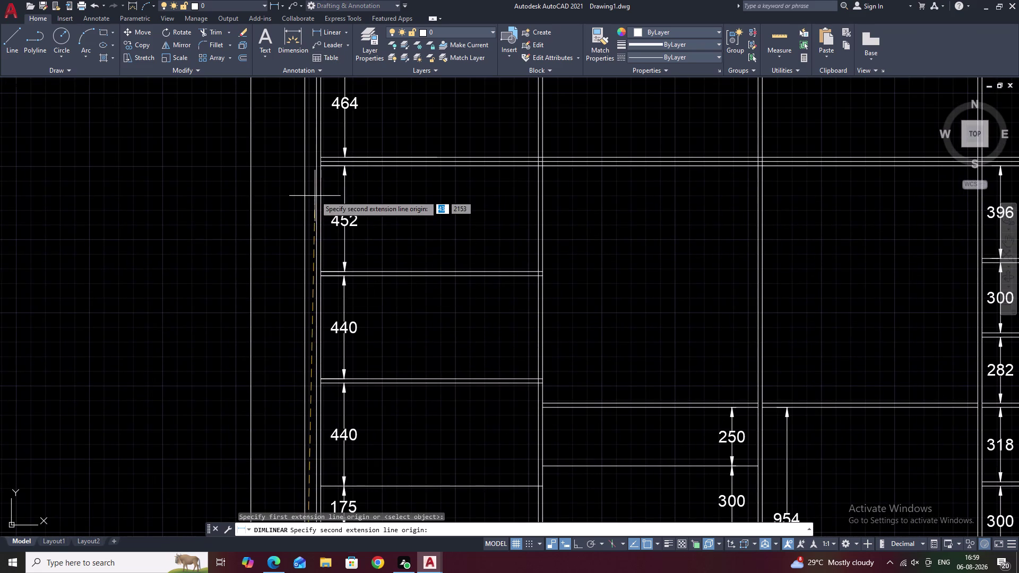
scroll(up, 3)
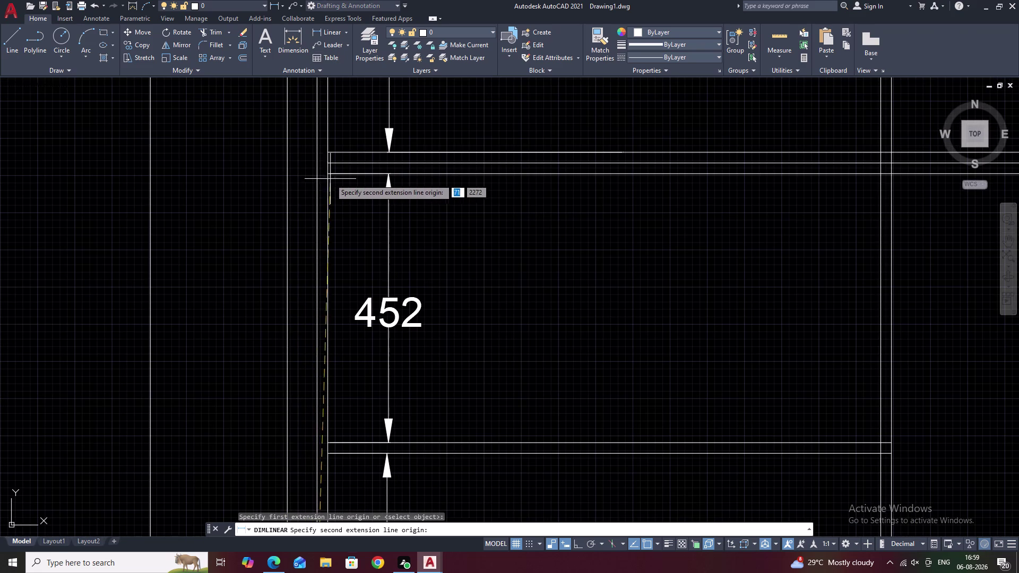
click(283, 174)
middle_drag(258, 173, 258, 172)
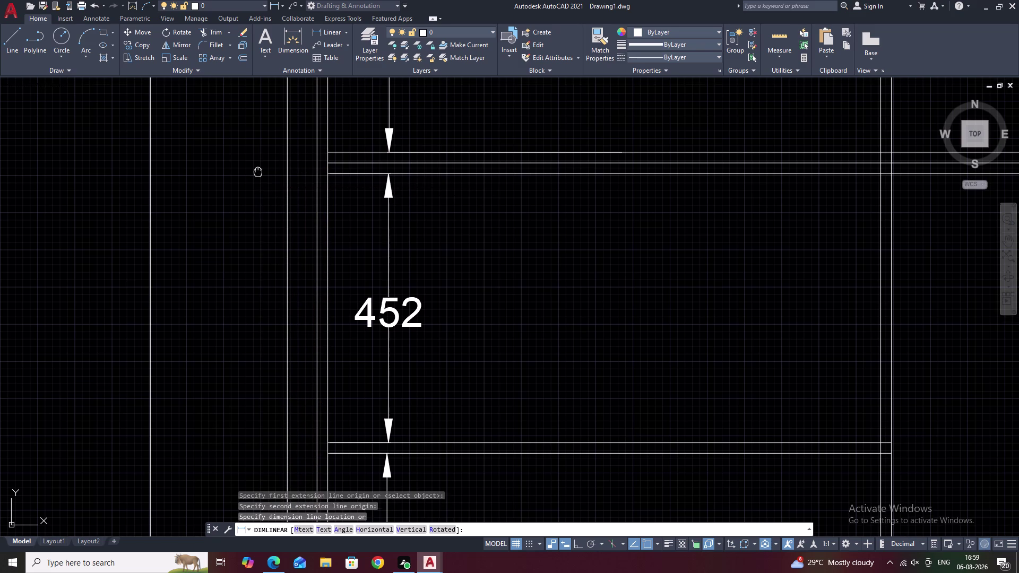
middle_drag(258, 172, 287, 54)
scroll(down, 3)
scroll(down, 3)
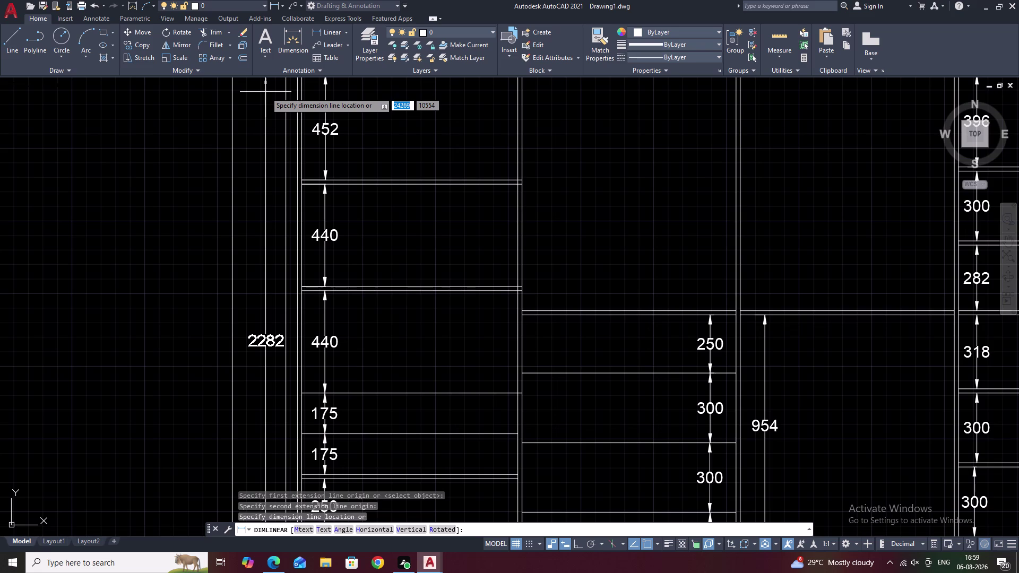
middle_drag(266, 92, 258, 191)
scroll(up, 3)
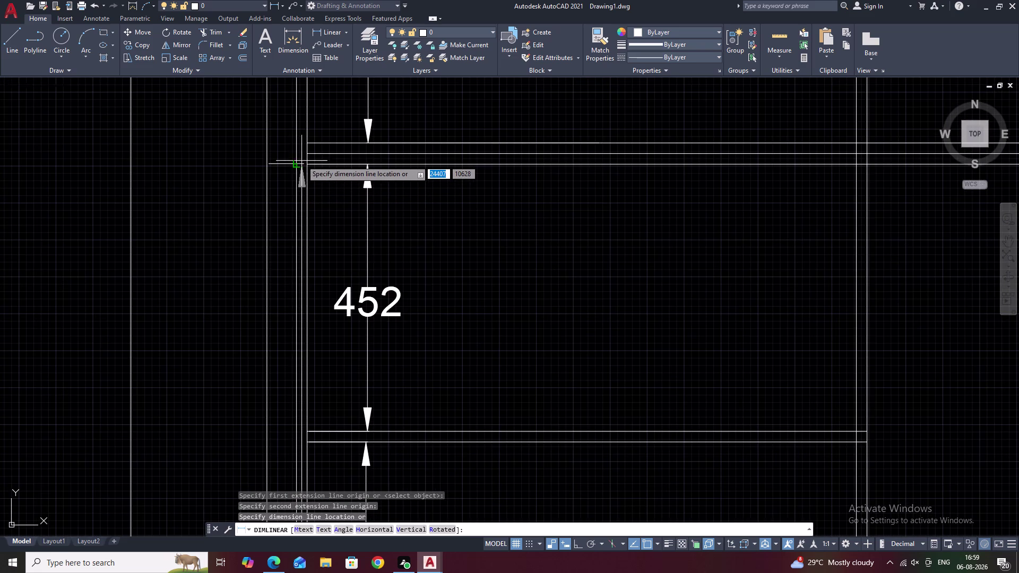
click(307, 151)
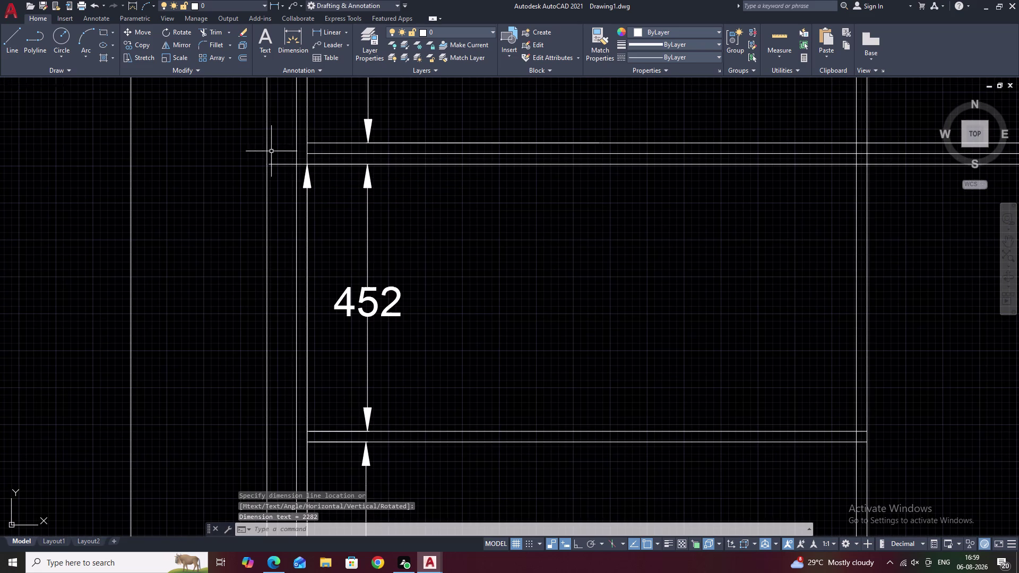
click(308, 183)
key(e)
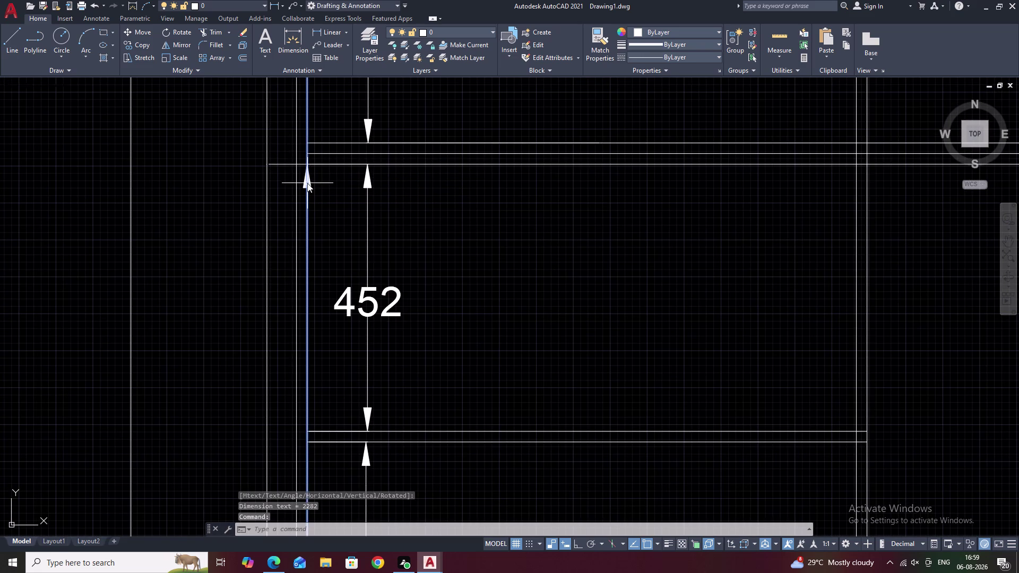
key(Escape)
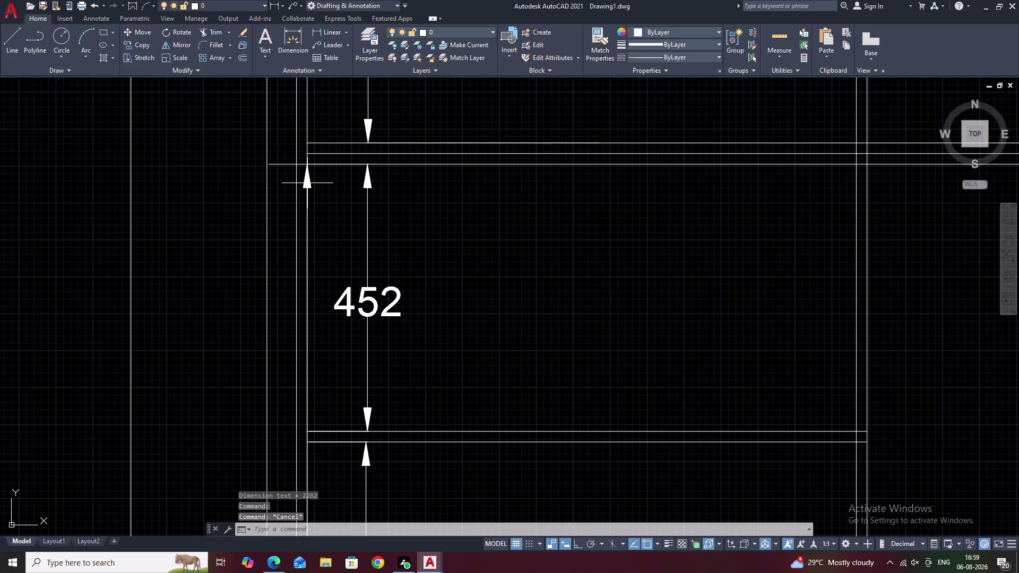
key(ctrl+z)
scroll(down, 3)
middle_drag(339, 226, 366, 301)
scroll(up, 3)
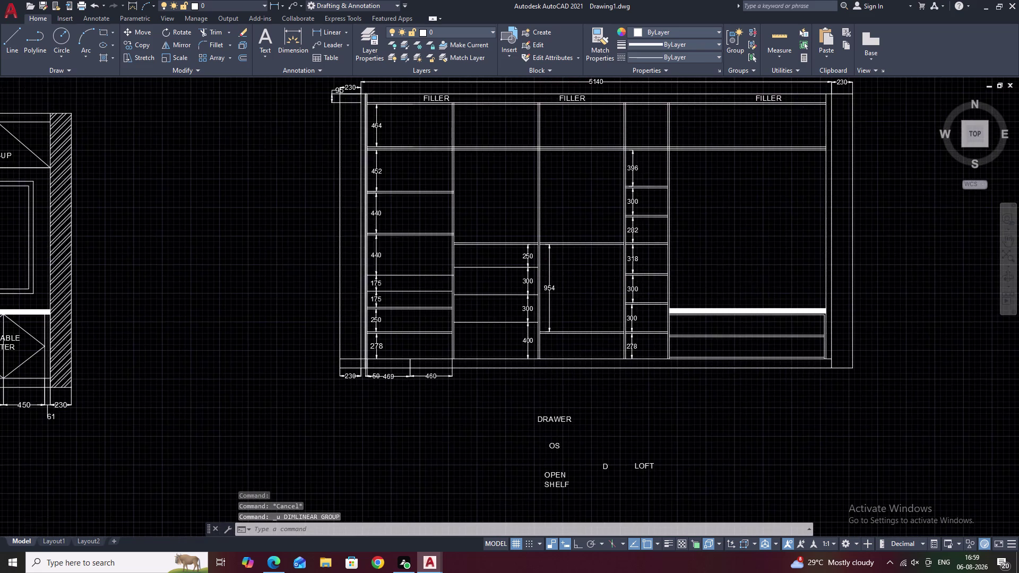
Extend the top edge line to the outer left boundary line.
scroll(up, 3)
scroll(up, 3)
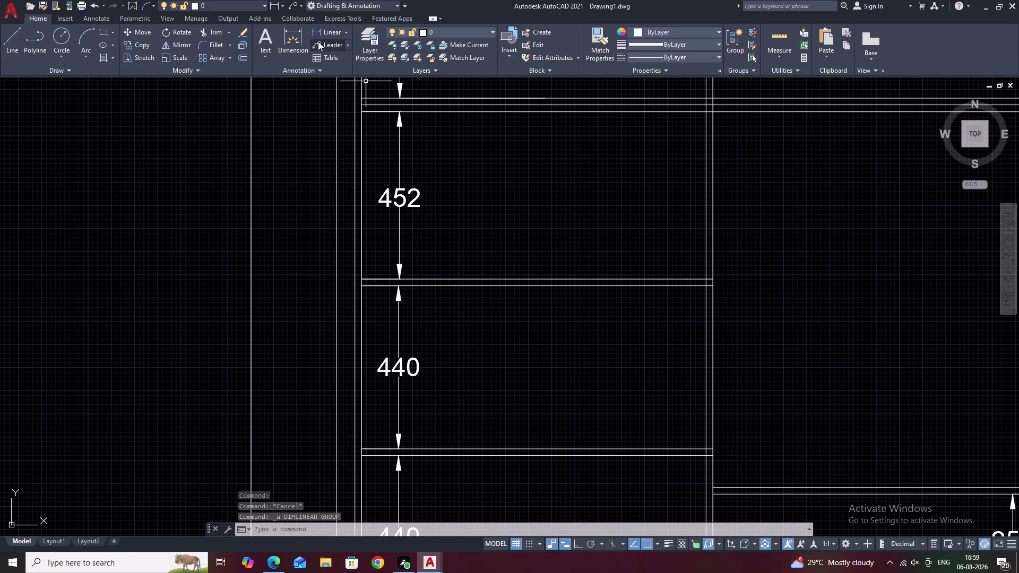
click(326, 29)
click(360, 106)
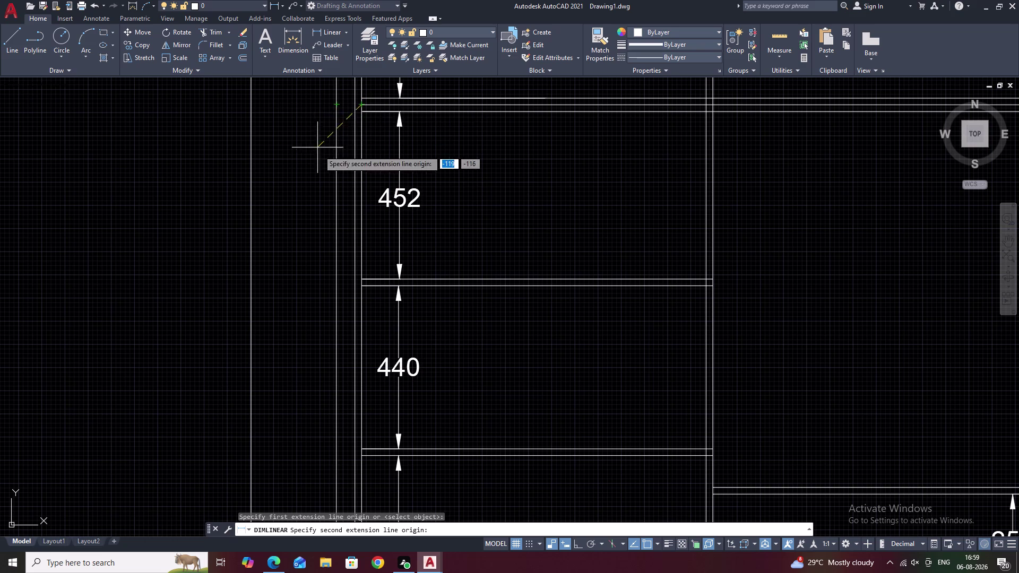
key(Escape)
scroll(up, 3)
text(E)
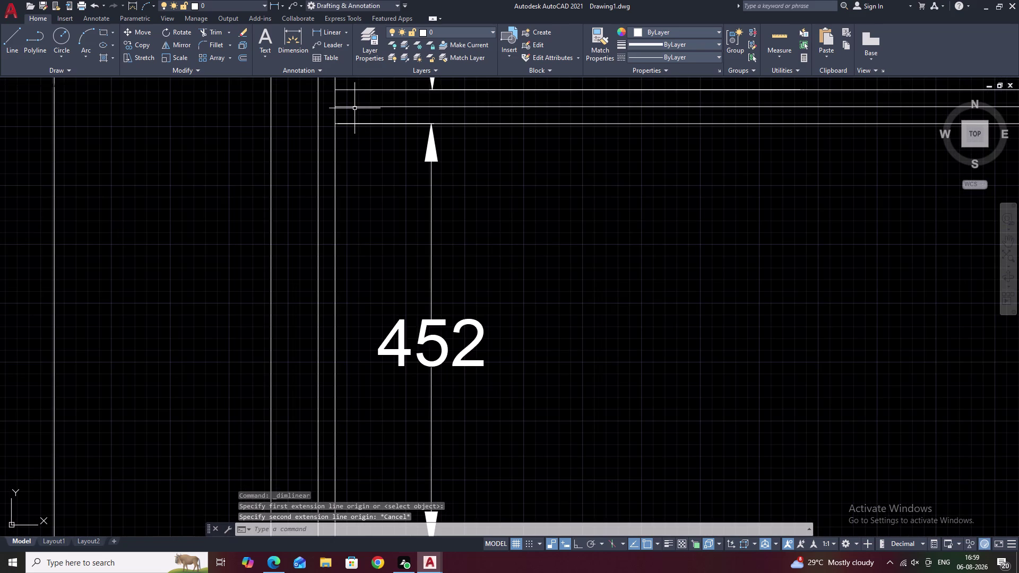
text(X)
key(space)
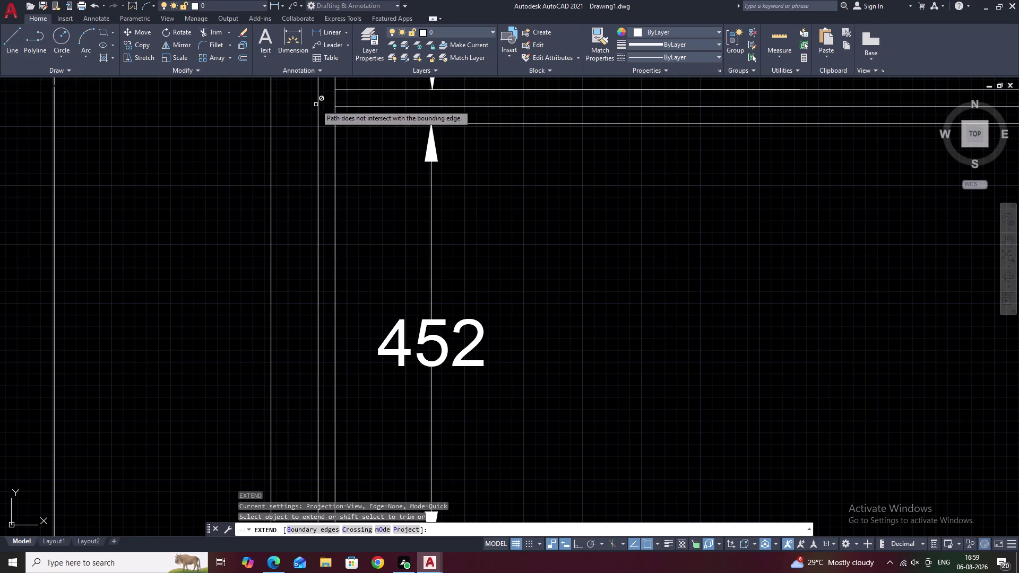
text(B)
key(space)
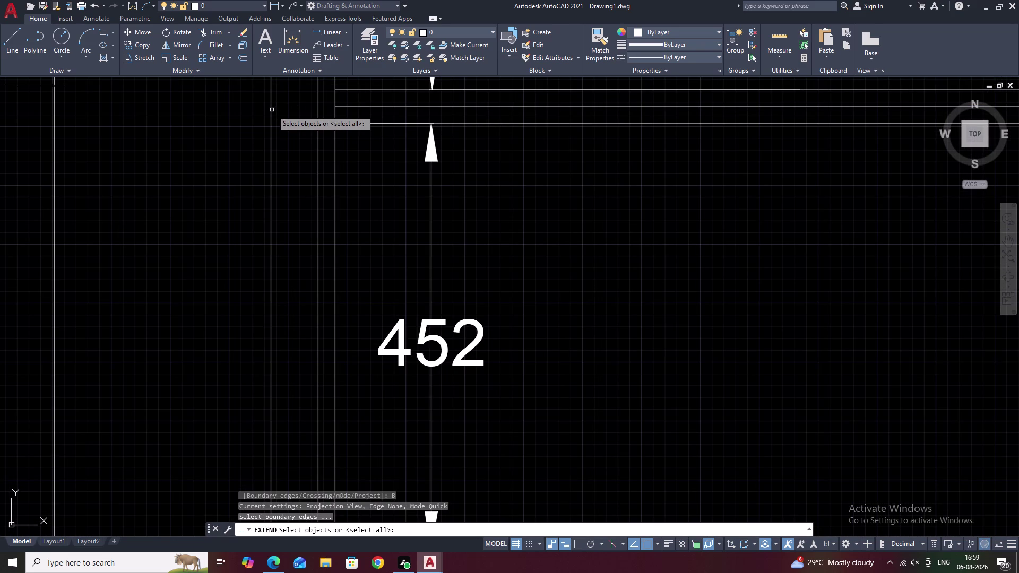
click(270, 113)
right_click(305, 104)
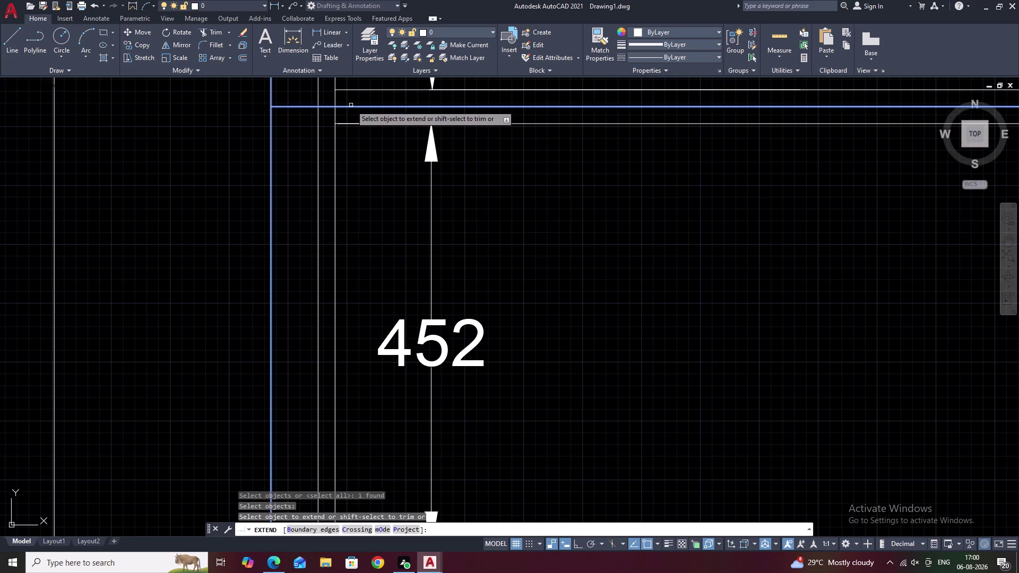
click(351, 105)
key(Escape)
Add the 2300 overall height dimension along the wardrobe's left side.
click(319, 33)
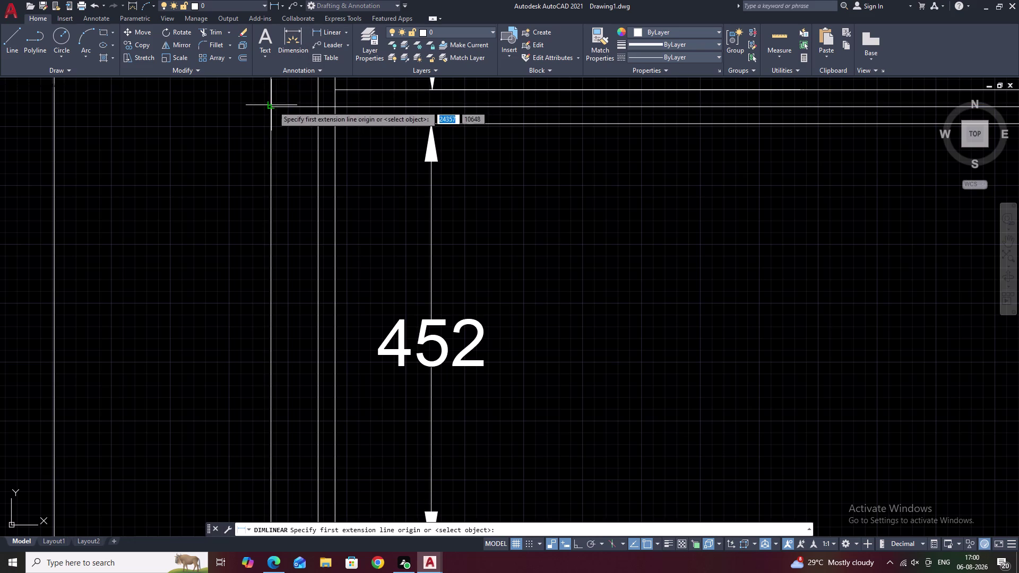
click(270, 109)
scroll(down, 3)
middle_drag(261, 243, 318, 14)
middle_drag(303, 246, 352, 16)
middle_drag(348, 237, 397, 0)
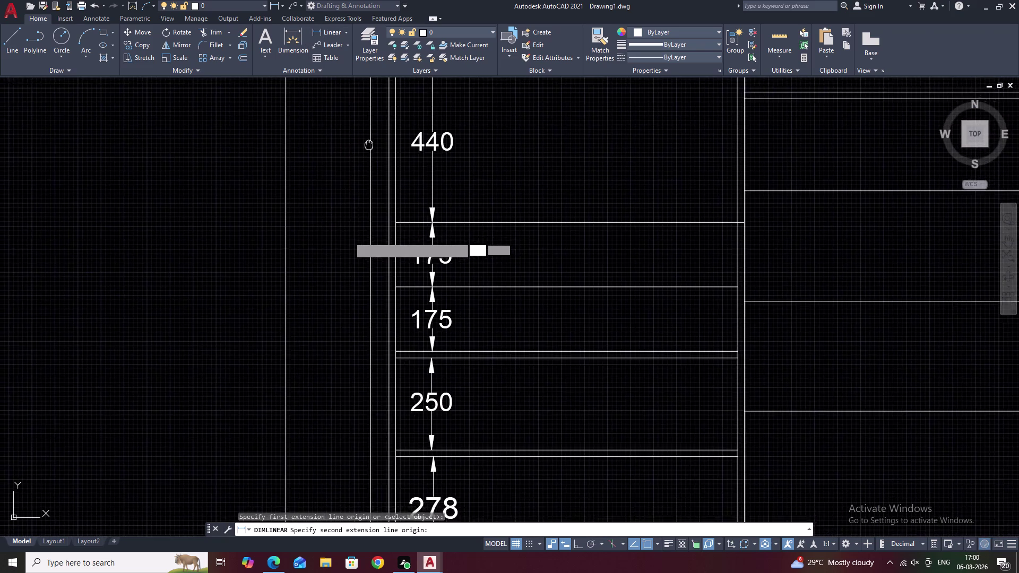
middle_drag(397, 0, 398, 1)
middle_drag(376, 251, 404, 141)
click(445, 221)
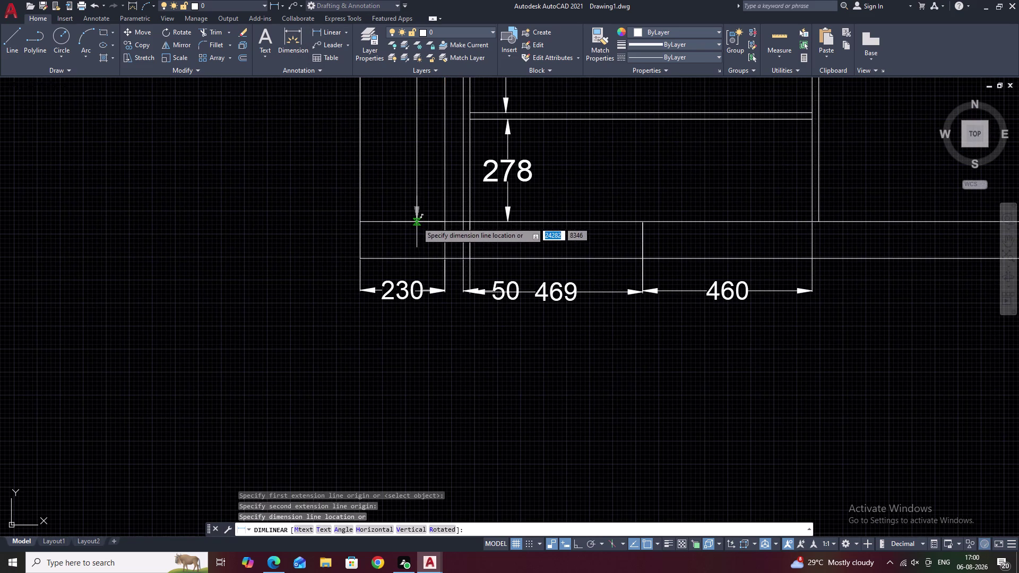
click(416, 222)
scroll(down, 3)
middle_drag(437, 175, 418, 325)
middle_drag(429, 214, 408, 324)
middle_drag(414, 190, 407, 293)
scroll(up, 3)
scroll(up, 3)
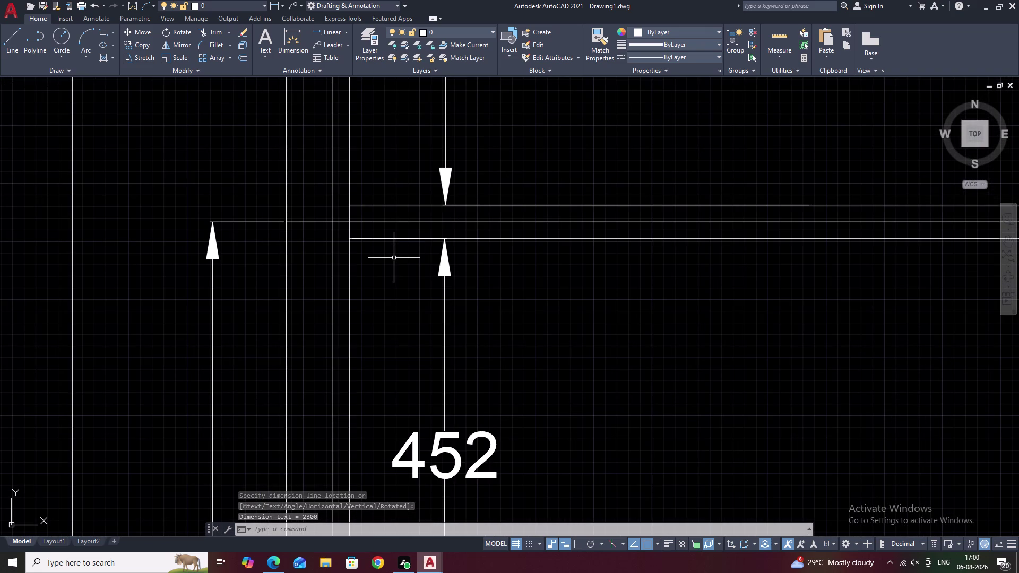
Trim the stray overhanging line ends near the top-left corner.
key(Escape)
text(TR)
key(space)
drag(312, 191, 311, 209)
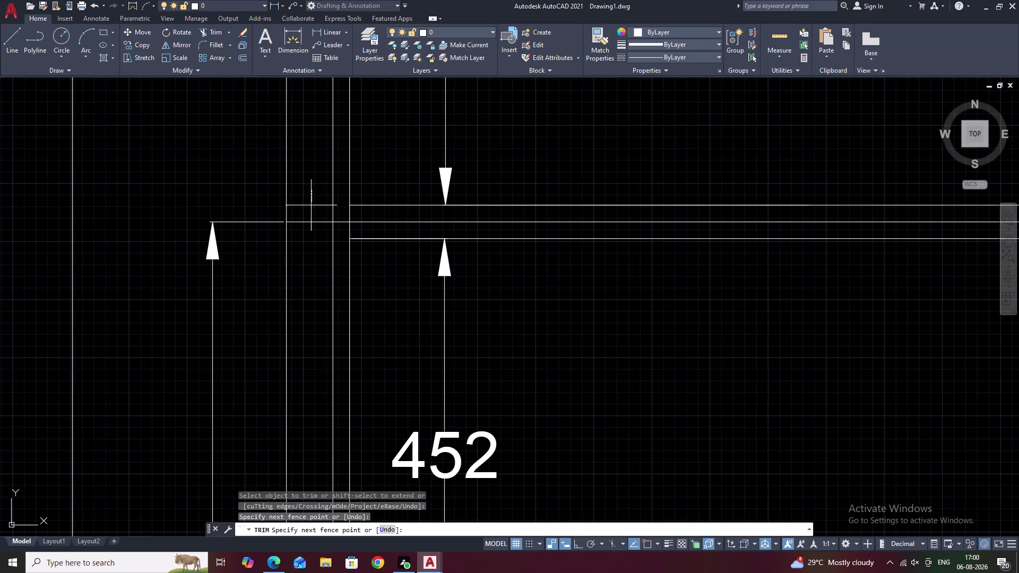
drag(310, 209, 309, 249)
scroll(up, 3)
drag(342, 217, 352, 295)
scroll(down, 3)
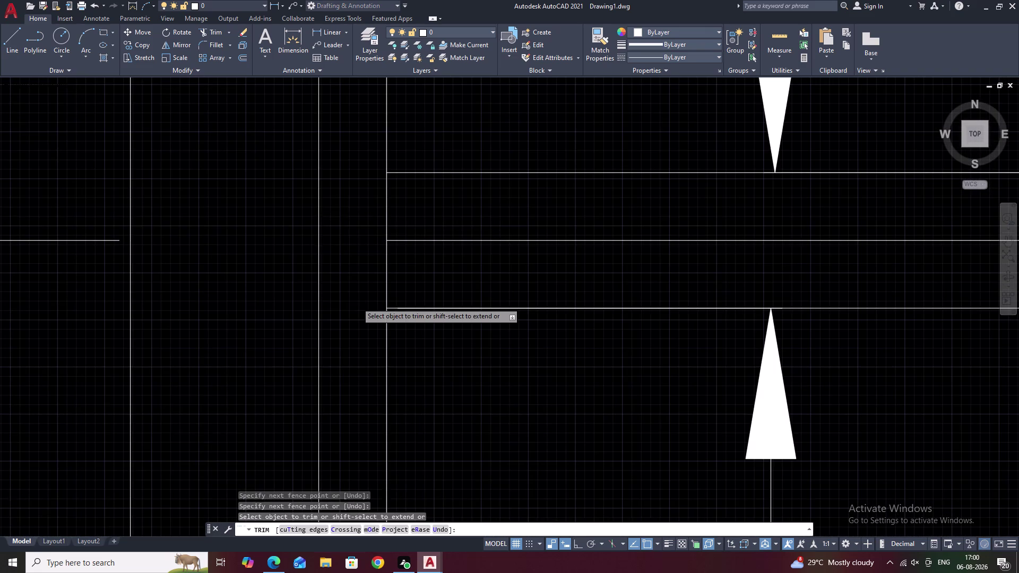
scroll(down, 3)
key(Escape)
scroll(down, 3)
middle_drag(298, 246, 298, 320)
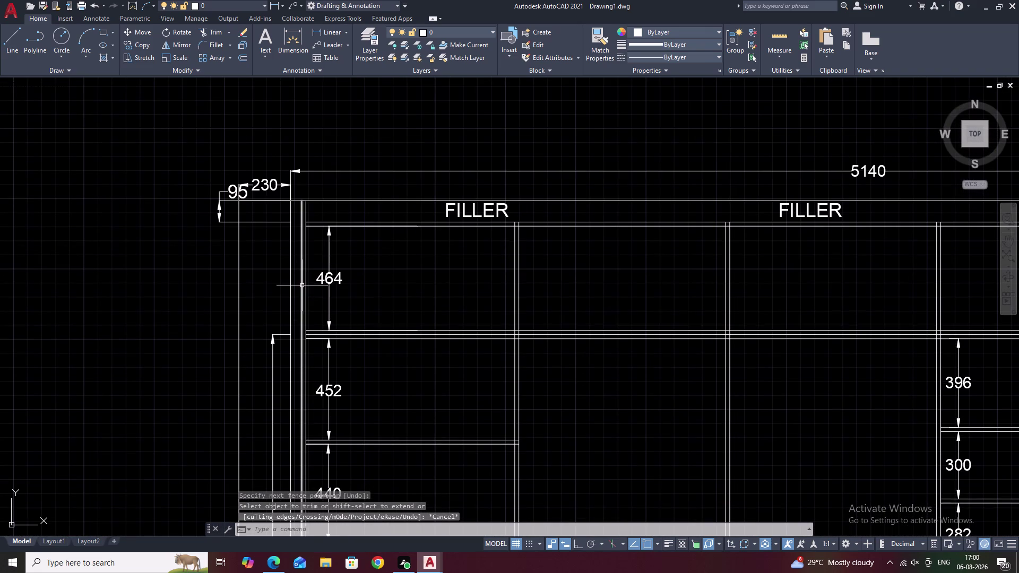
Dimension the top loft section as 500, placed left of the 464.
scroll(up, 3)
key(space)
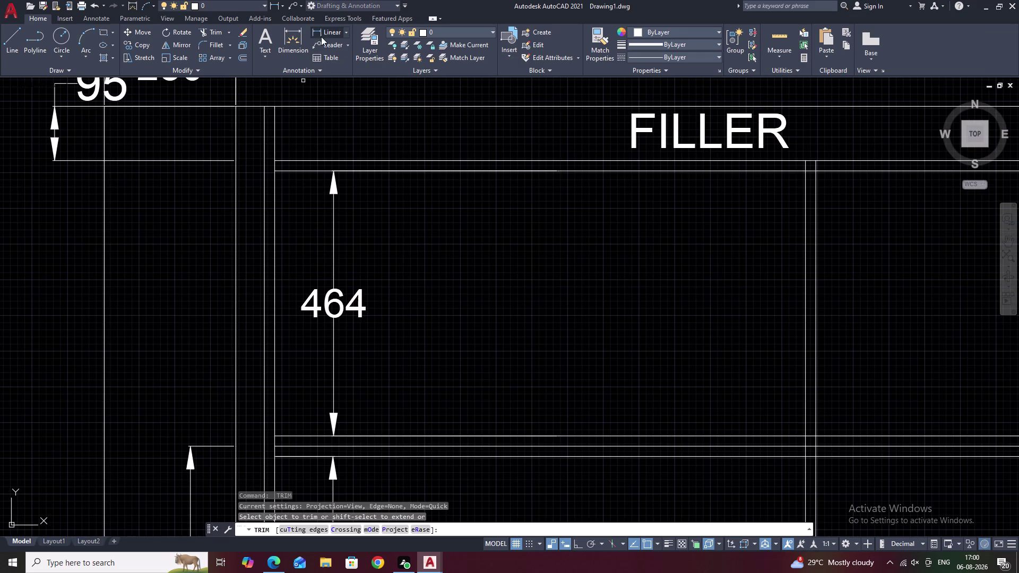
click(321, 33)
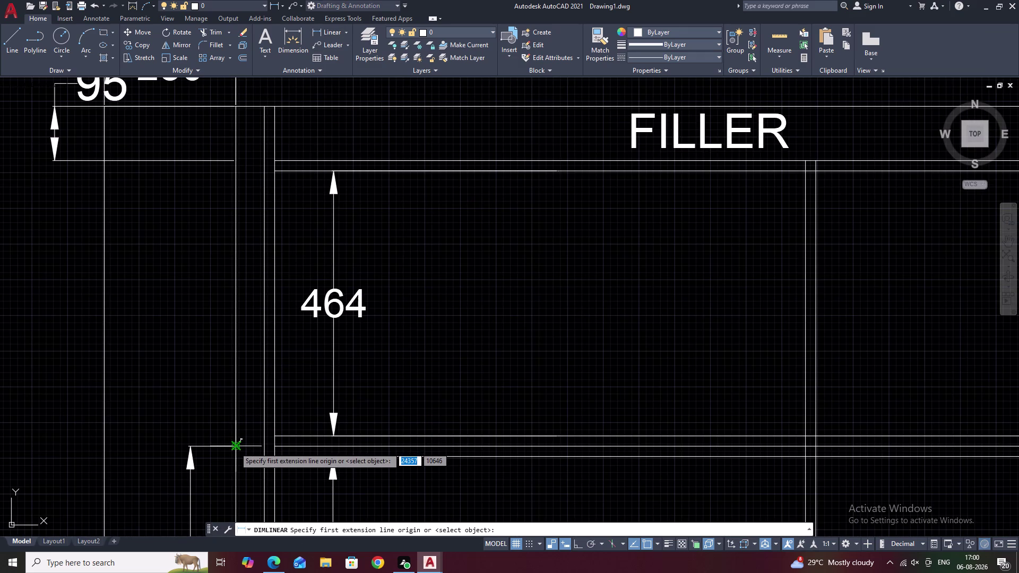
click(235, 447)
click(233, 162)
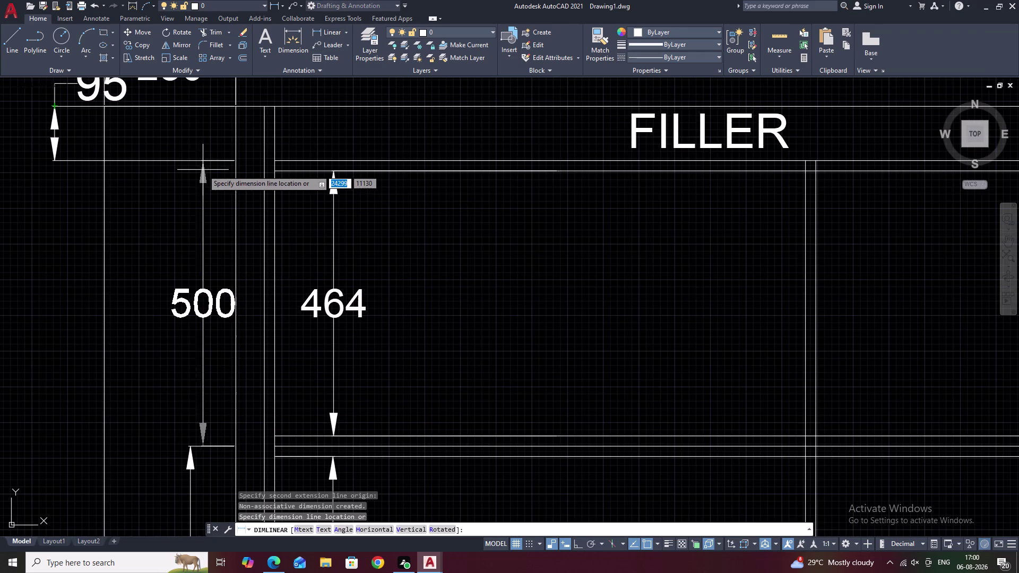
click(190, 173)
key(Escape)
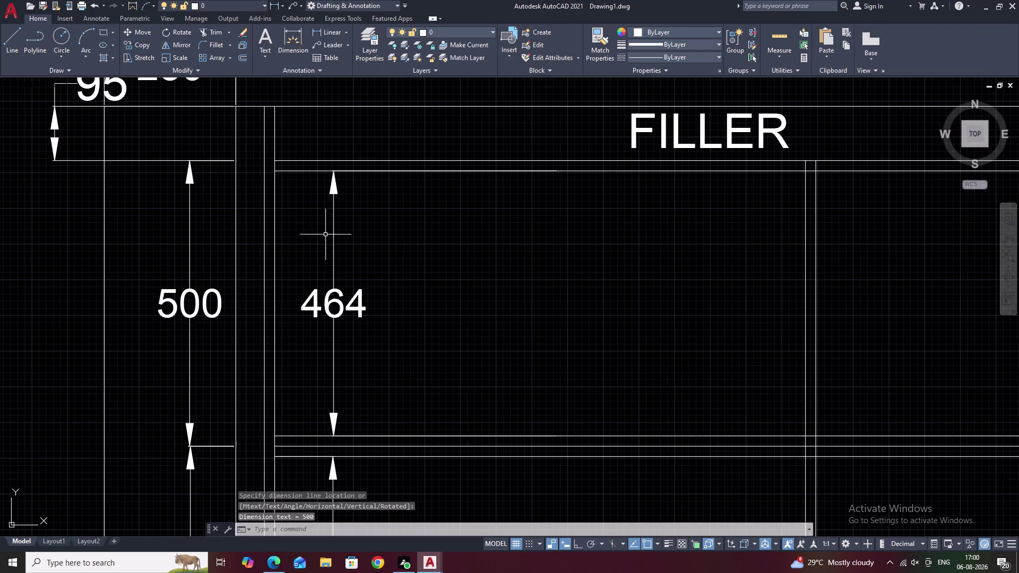
Pan around the elevation to review the new dimensions.
scroll(down, 3)
scroll(down, 3)
middle_drag(507, 348, 417, 280)
scroll(up, 3)
middle_drag(410, 305, 435, 293)
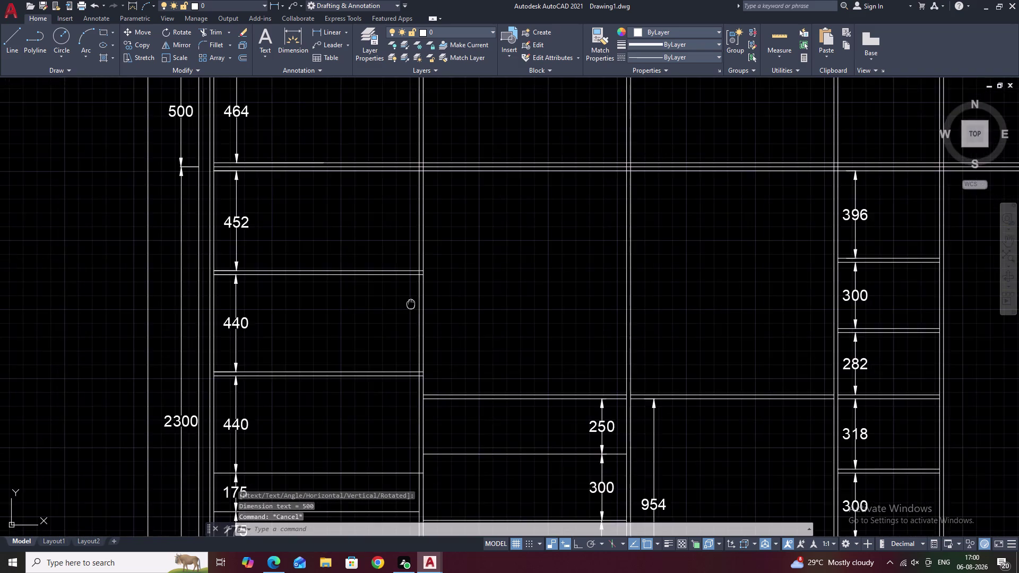
middle_drag(434, 293, 489, 279)
middle_drag(552, 296, 427, 306)
scroll(down, 3)
middle_drag(469, 306, 393, 319)
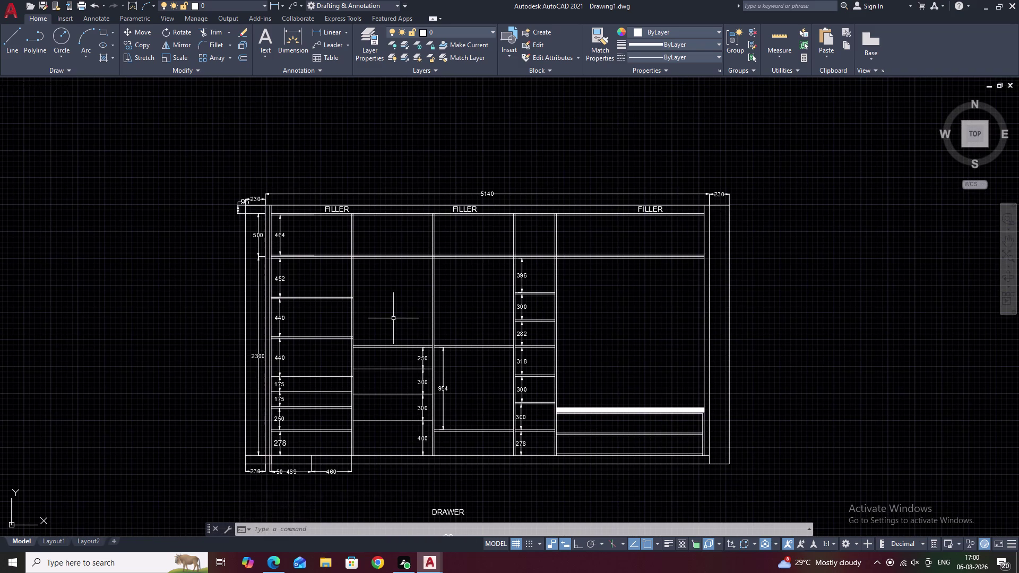
scroll(up, 3)
middle_drag(260, 265, 329, 273)
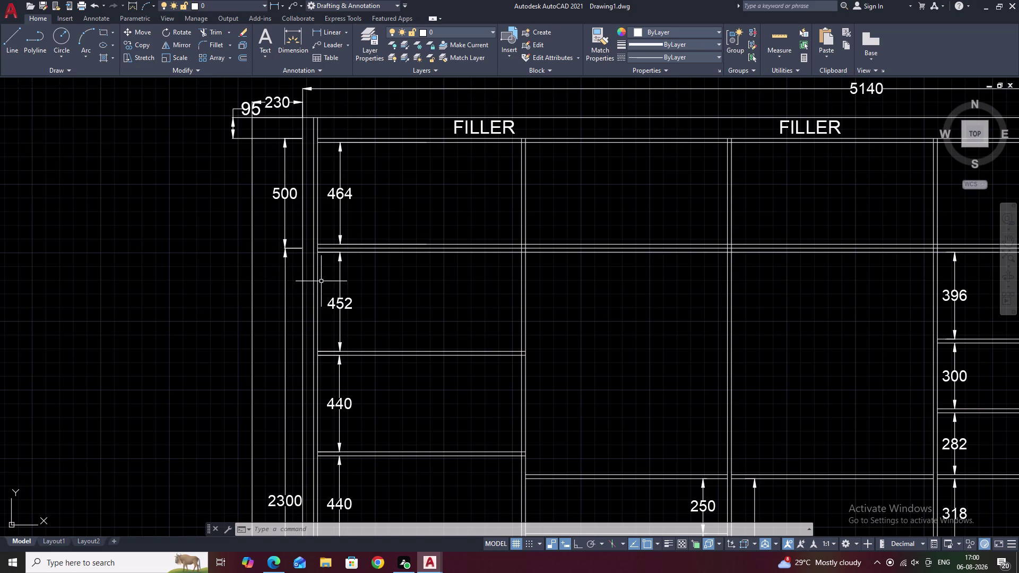
Stretch the 2300 height dimension's grip points left onto the wardrobe's left edge.
click(285, 250)
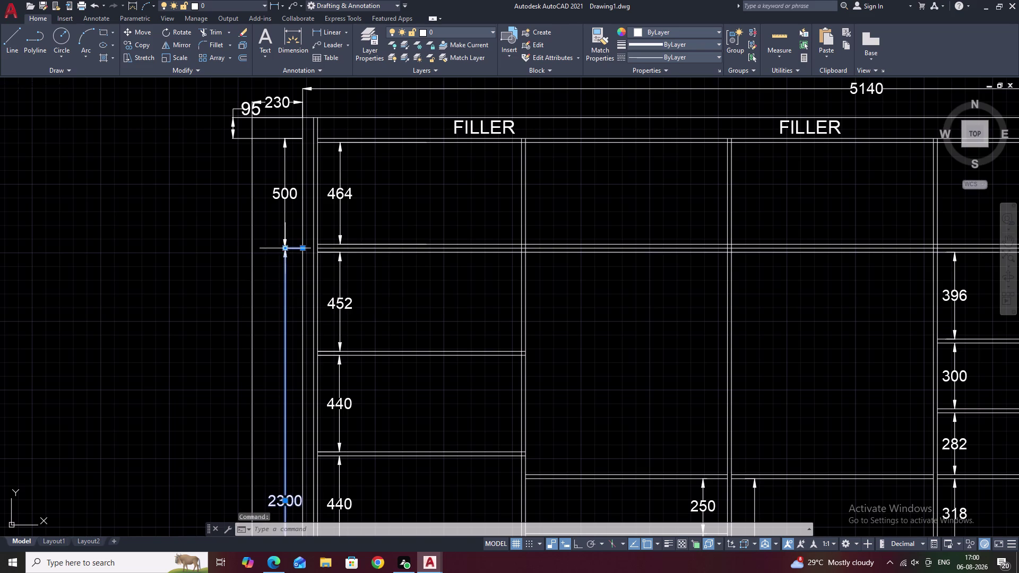
click(285, 228)
click(285, 247)
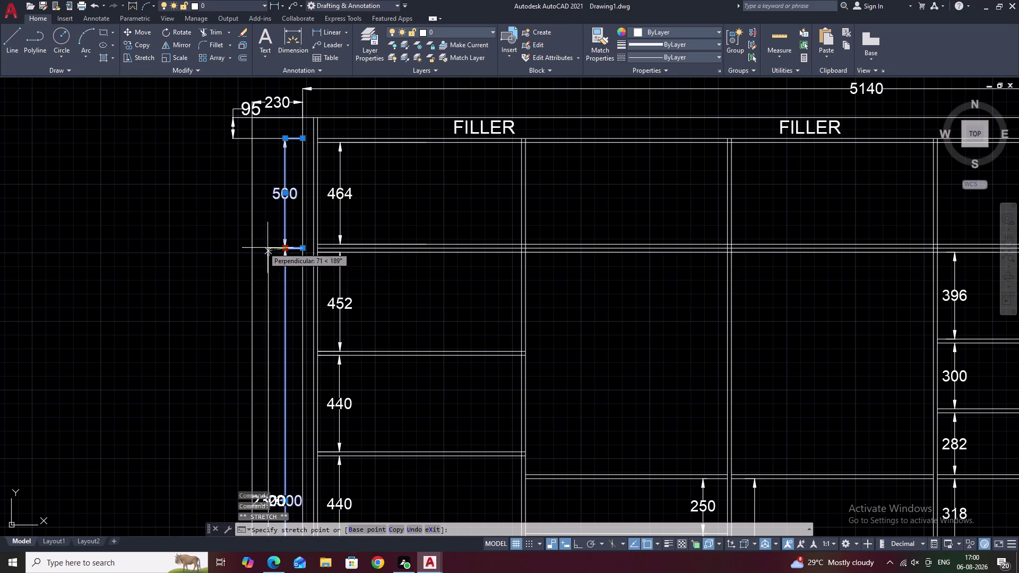
click(228, 245)
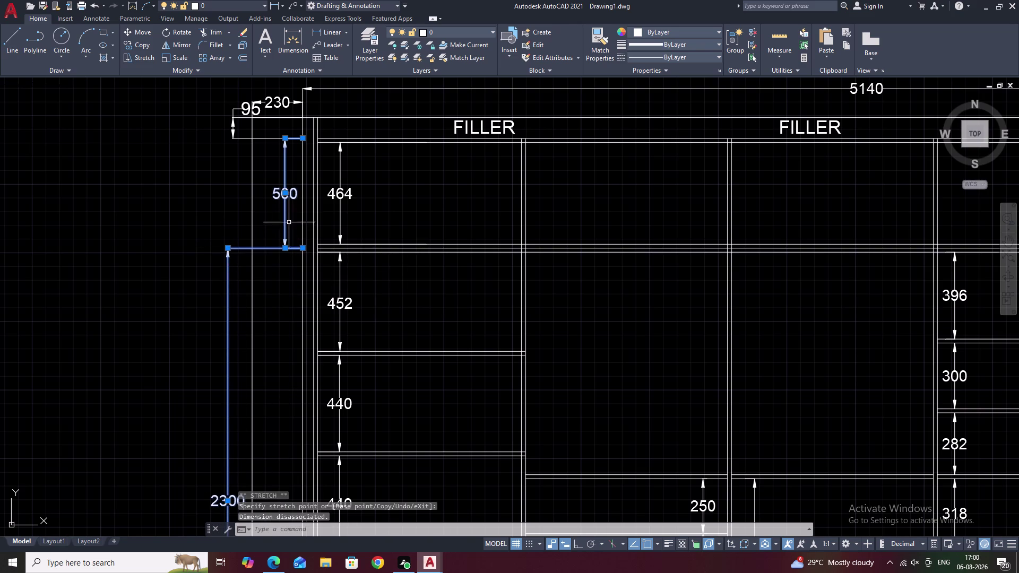
click(286, 193)
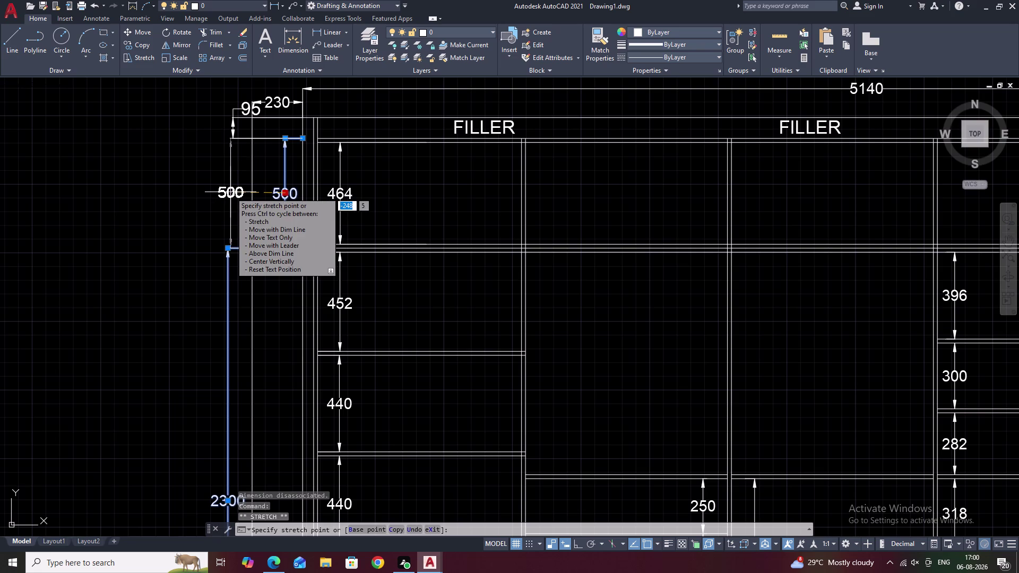
click(230, 192)
middle_drag(226, 335, 285, 230)
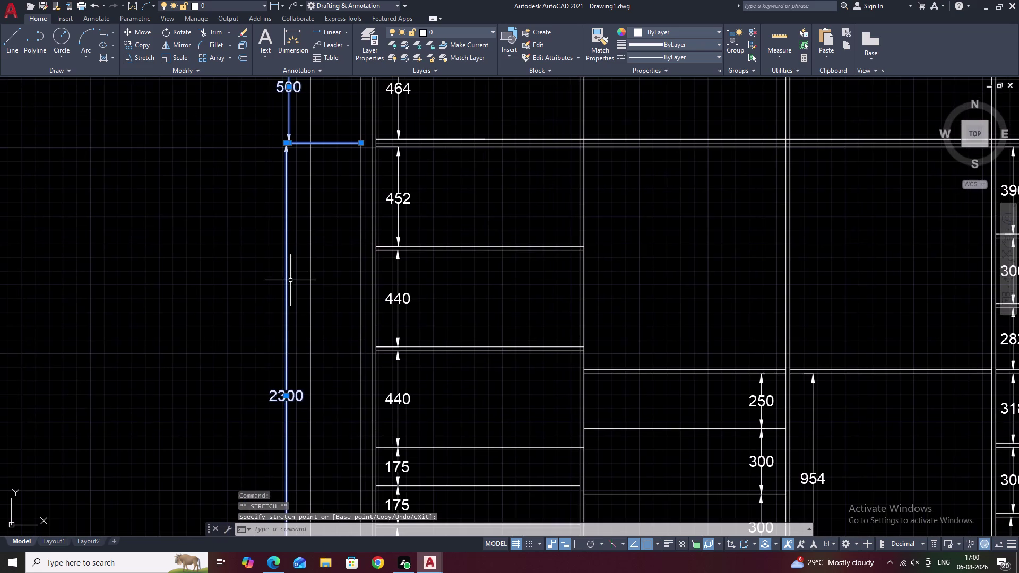
click(286, 400)
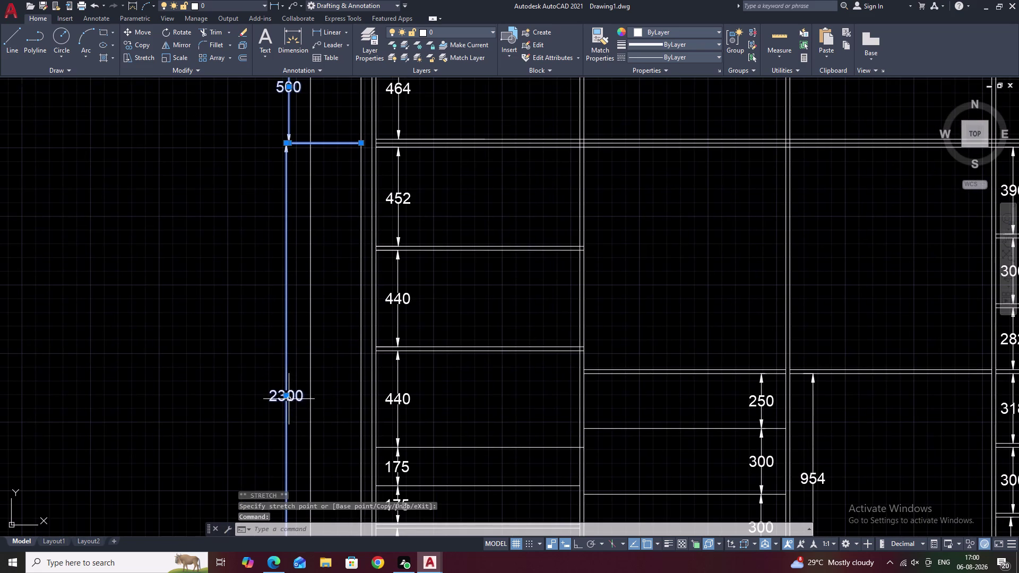
double_click(286, 396)
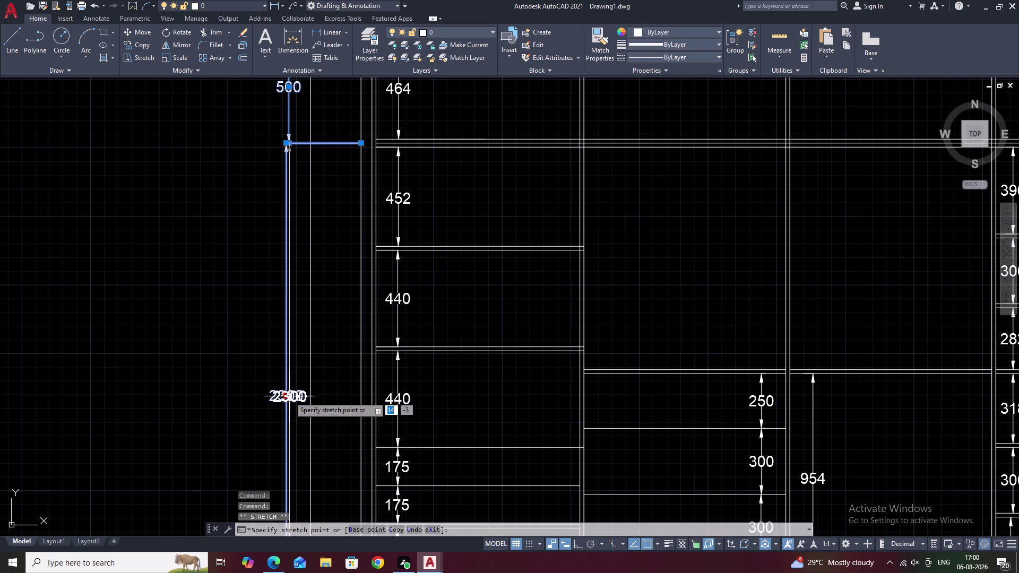
click(268, 396)
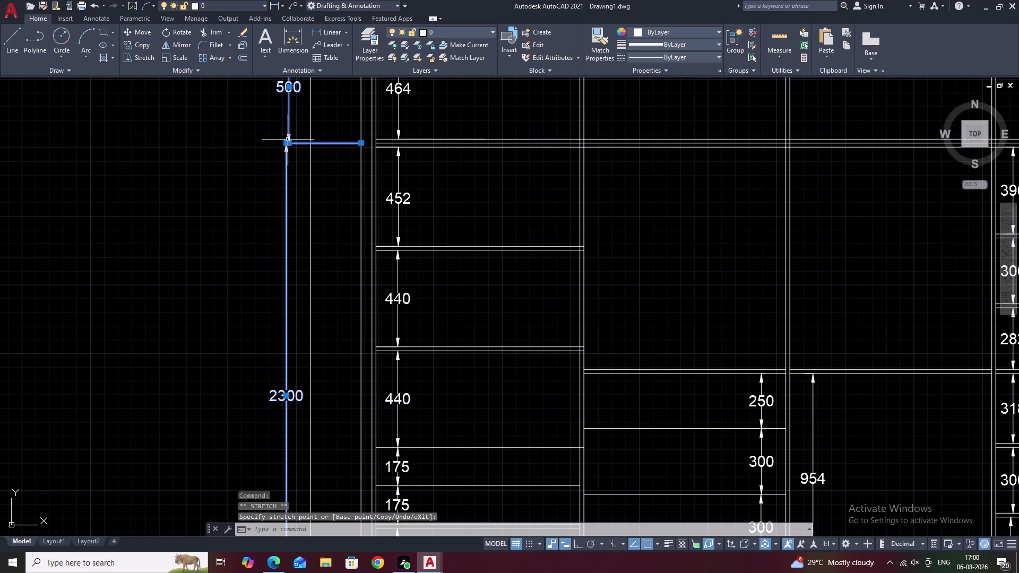
Snap the 500 loft dimension's extension point to the wardrobe's top-left corner.
click(287, 140)
click(287, 142)
click(274, 142)
middle_drag(284, 129, 286, 220)
double_click(292, 126)
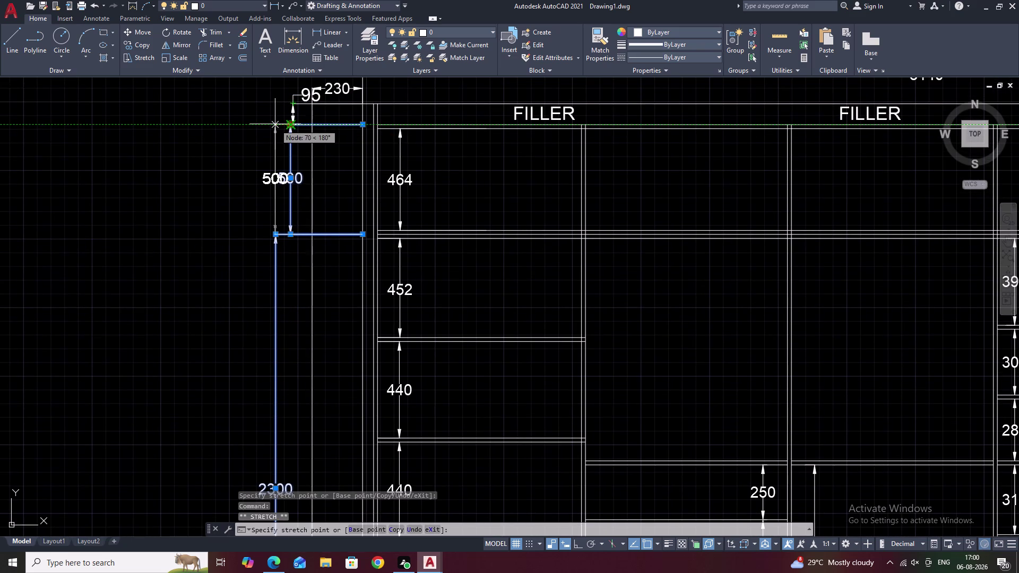
click(275, 125)
middle_drag(311, 207, 343, 149)
scroll(down, 3)
middle_drag(356, 257, 371, 210)
key(Escape)
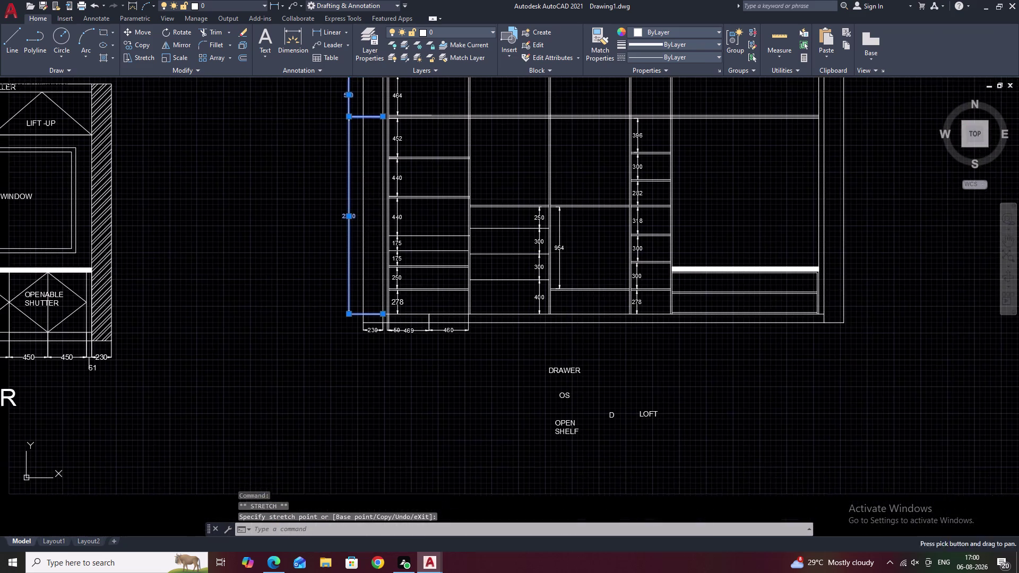
middle_drag(380, 253, 373, 299)
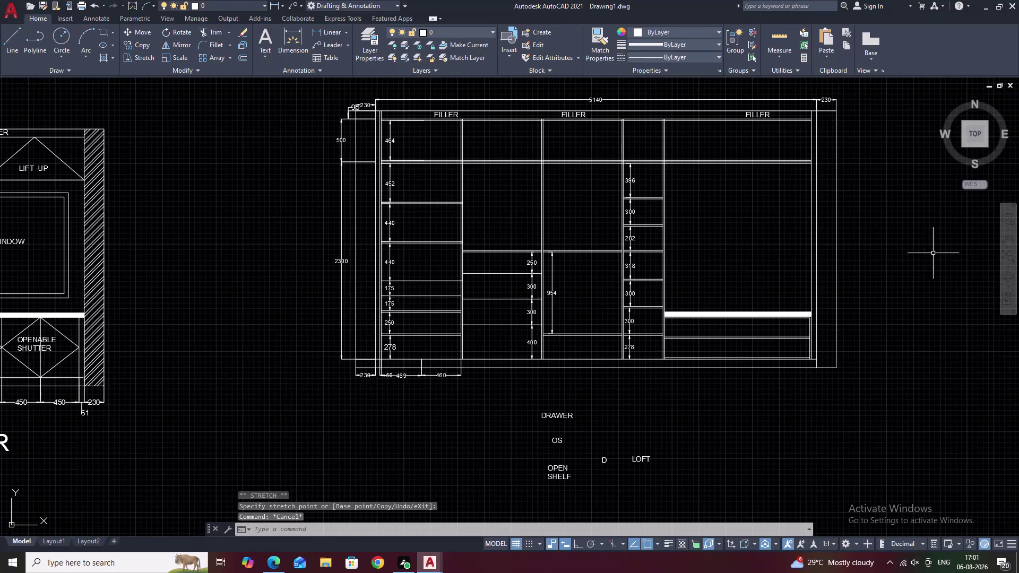
Hatch the left and right side walls with the ANSI32 pattern using H.
text(H)
key(space)
click(216, 36)
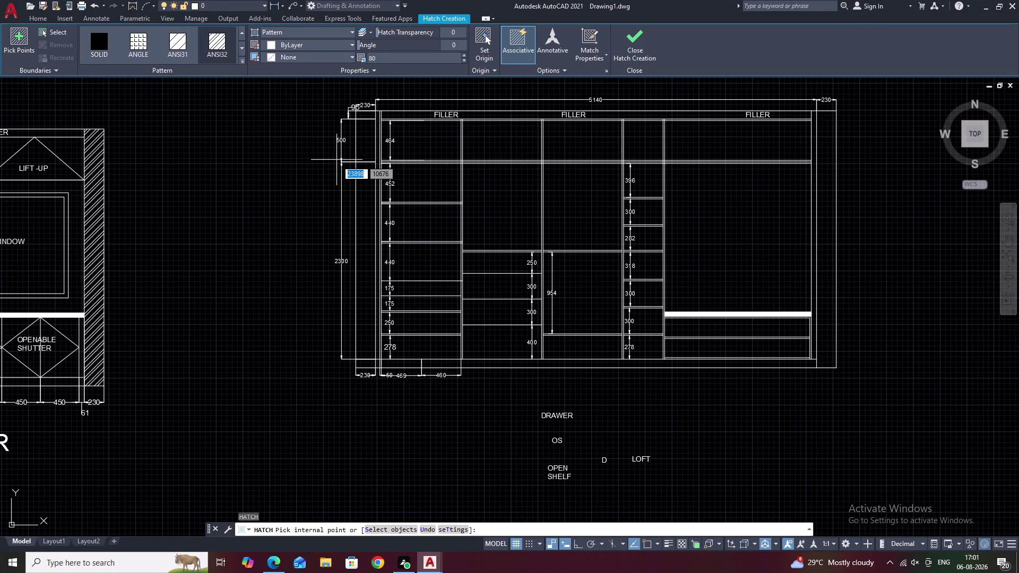
click(363, 195)
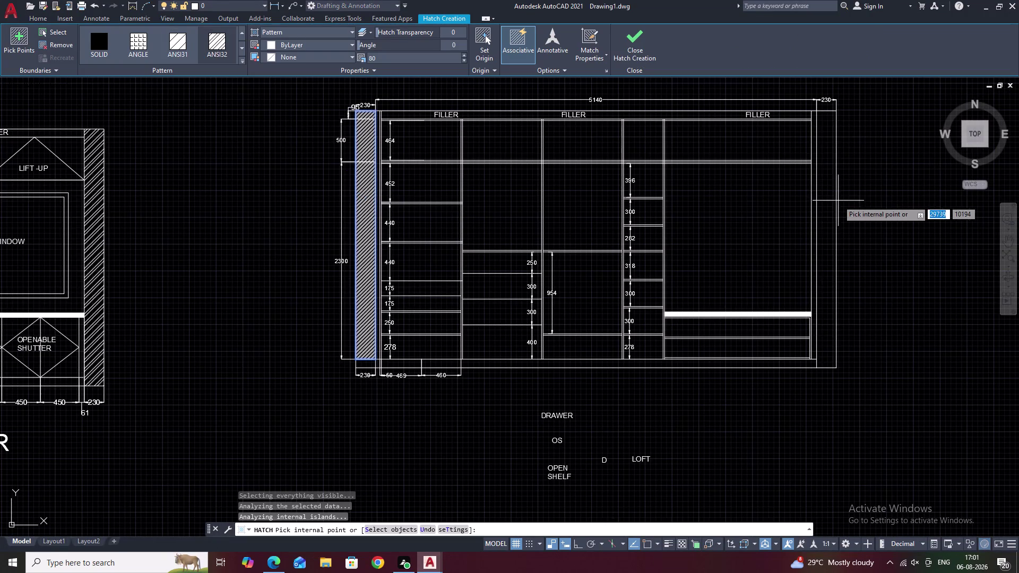
click(829, 205)
key(Escape)
key(Escape)
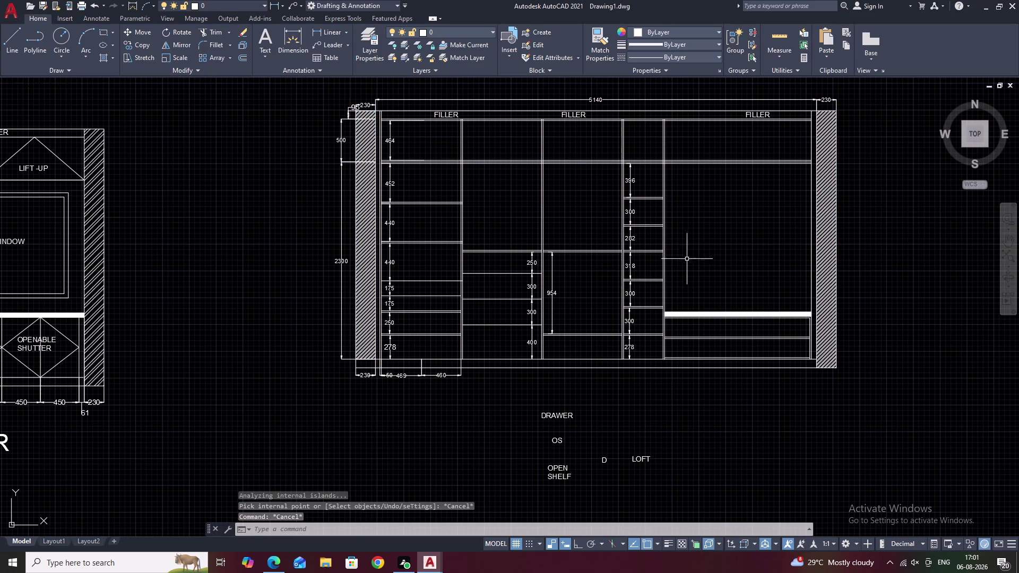
middle_drag(682, 246, 599, 292)
scroll(up, 3)
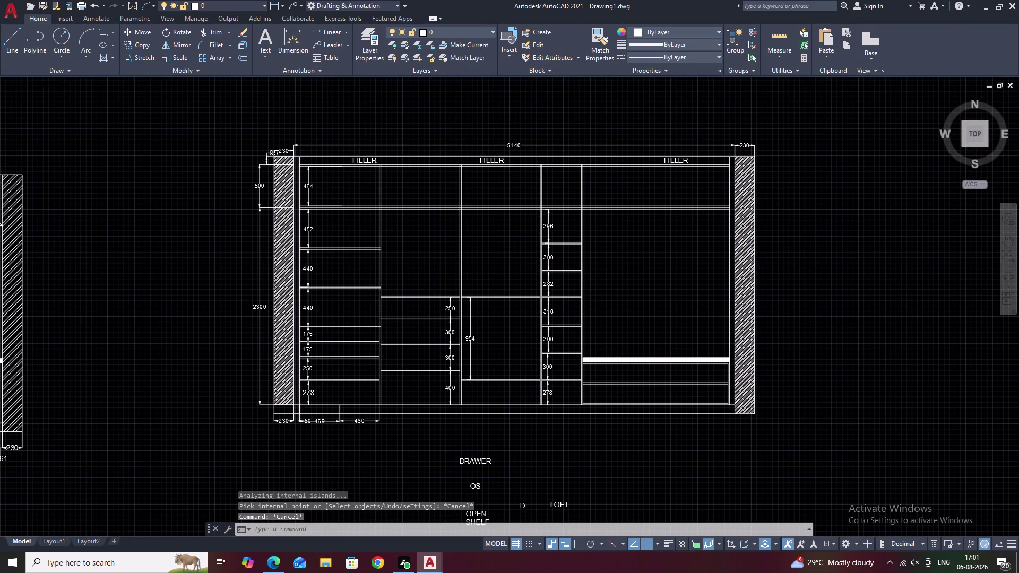
scroll(down, 3)
middle_drag(612, 279, 555, 299)
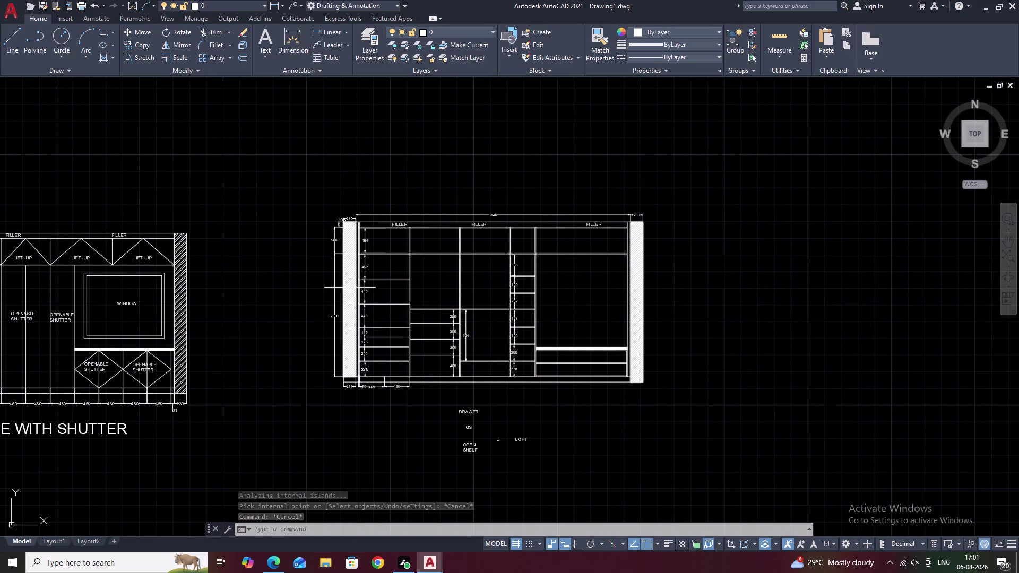
Set both wall hatches to a pattern scale of 100.
click(349, 288)
click(404, 58)
drag(403, 58, 374, 58)
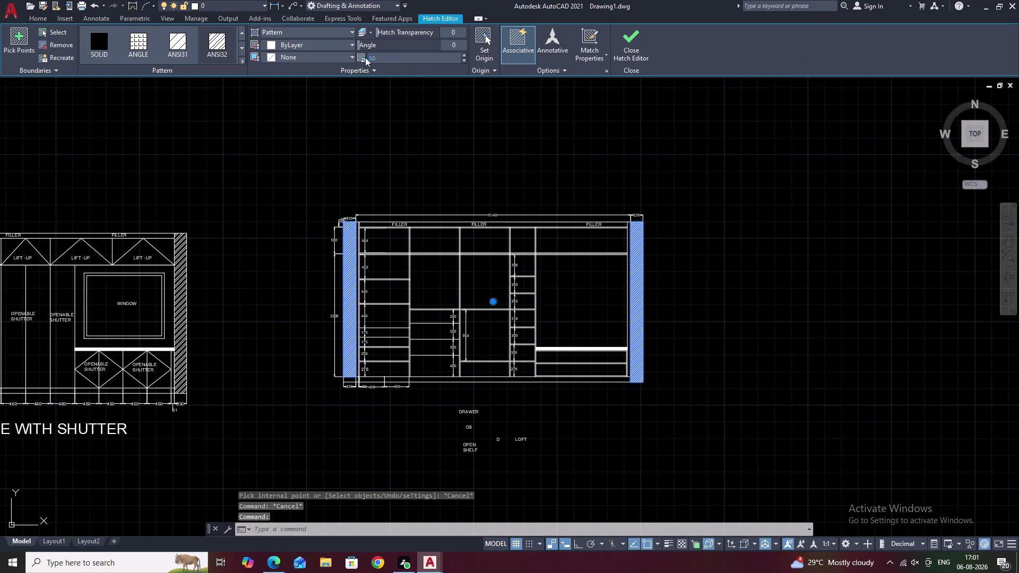
click(402, 55)
key(BackSpace)
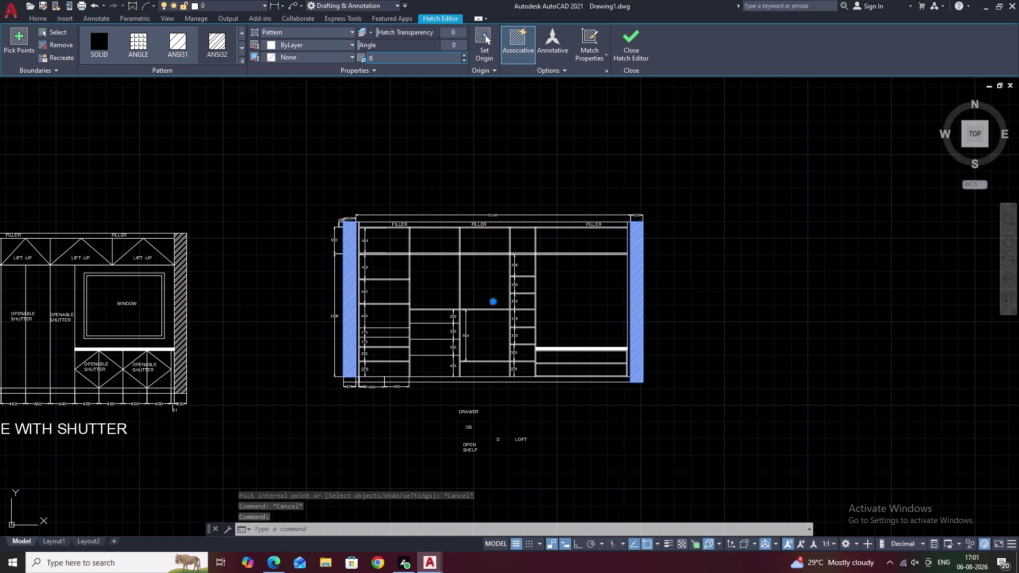
key(BackSpace)
key(BackSpace)
text(100)
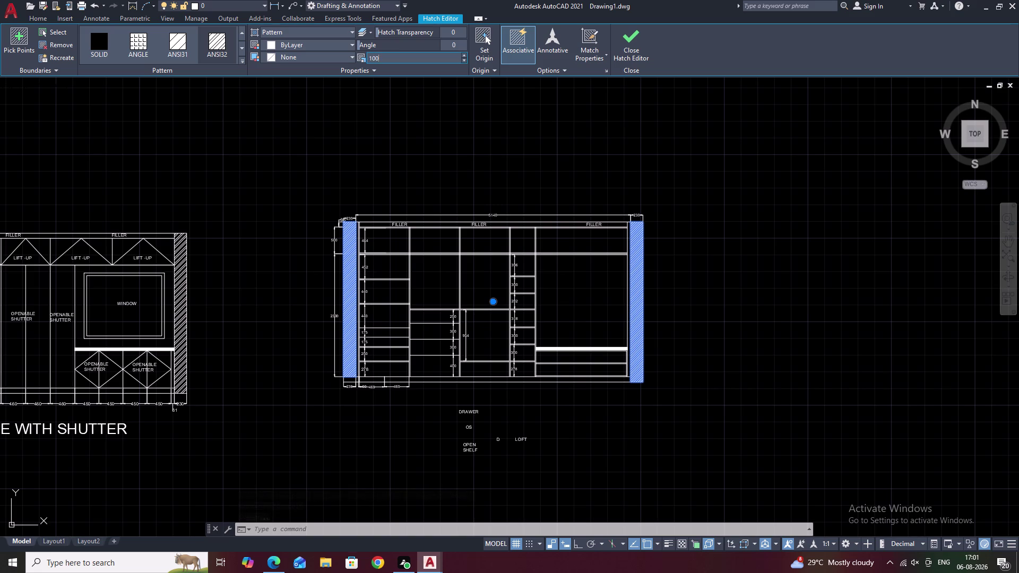
click(398, 114)
click(398, 148)
key(Escape)
key(Escape)
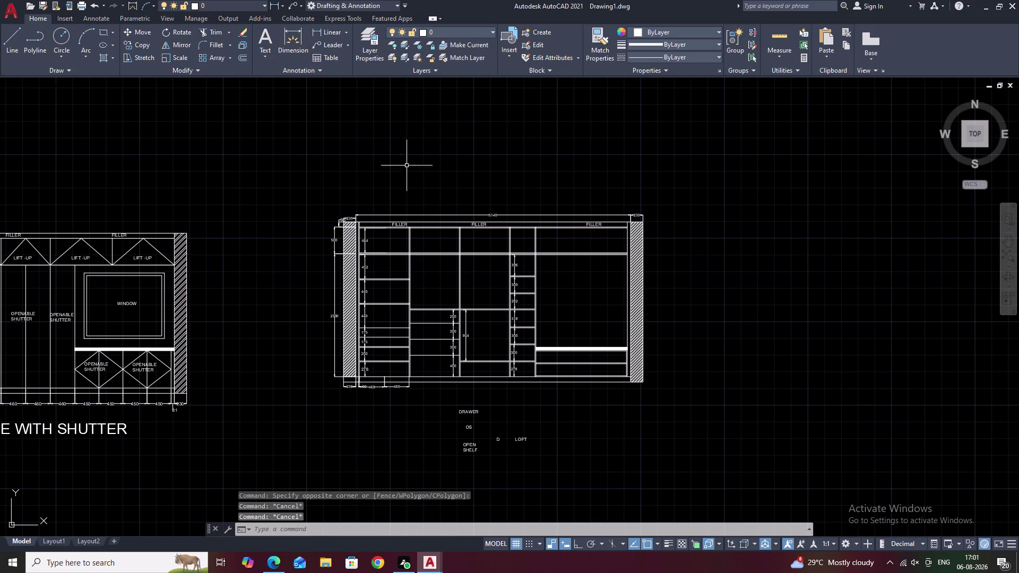
Change the wall hatch scale to 200 in Quick Properties.
scroll(up, 3)
scroll(down, 3)
middle_drag(251, 277, 409, 277)
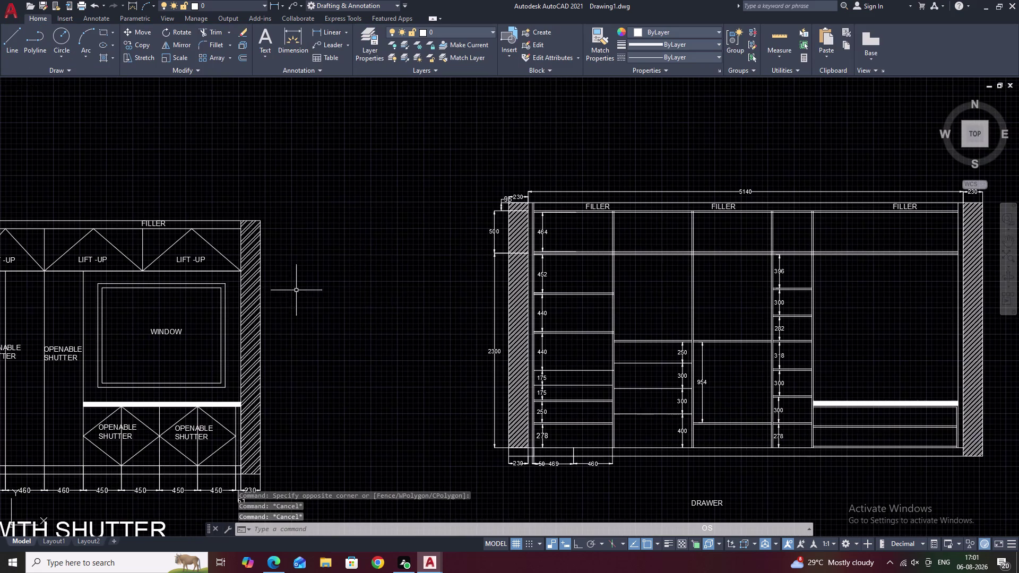
double_click(251, 301)
key(Escape)
key(Escape)
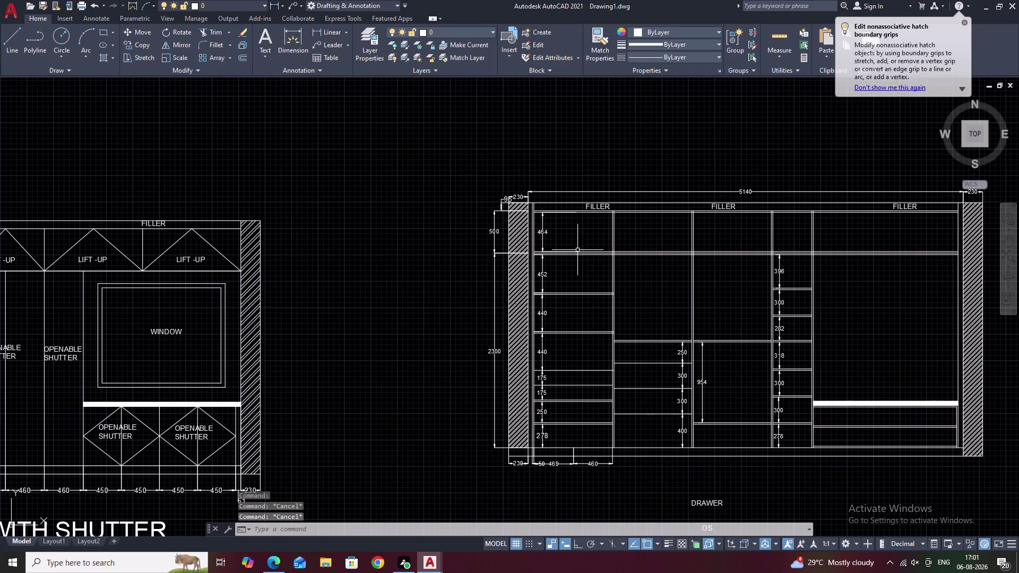
double_click(523, 280)
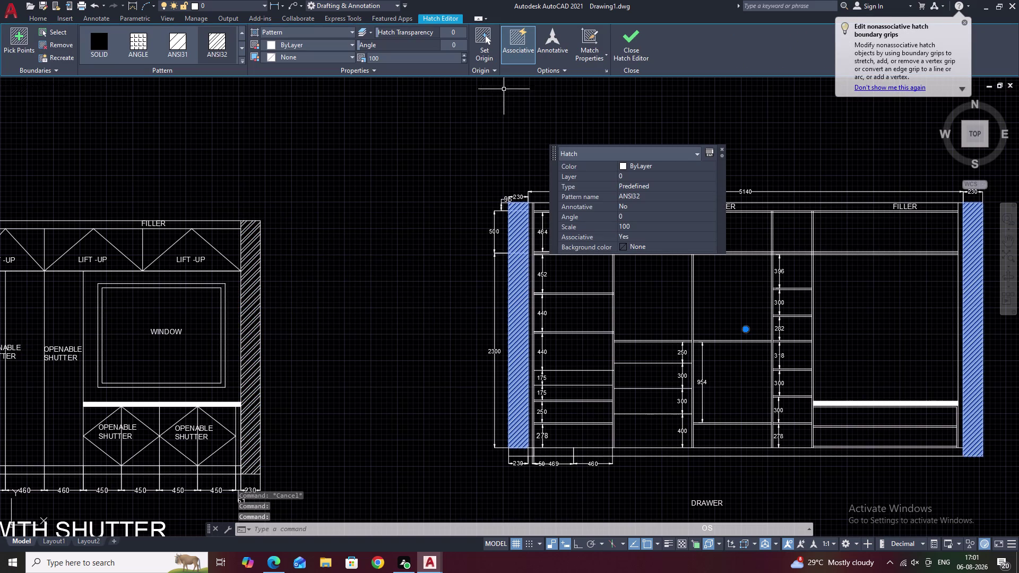
drag(643, 223, 599, 231)
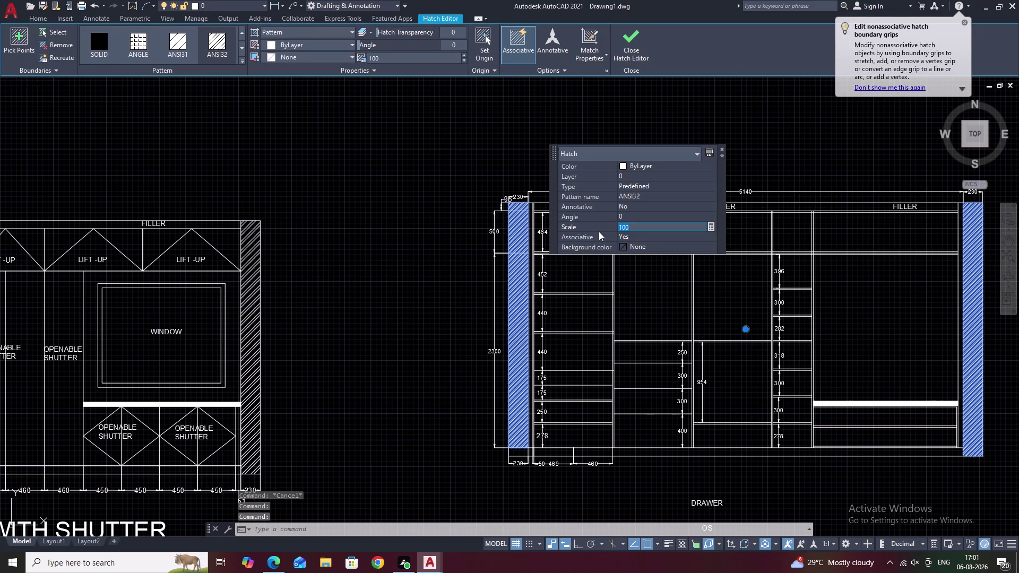
key(BackSpace)
text(200)
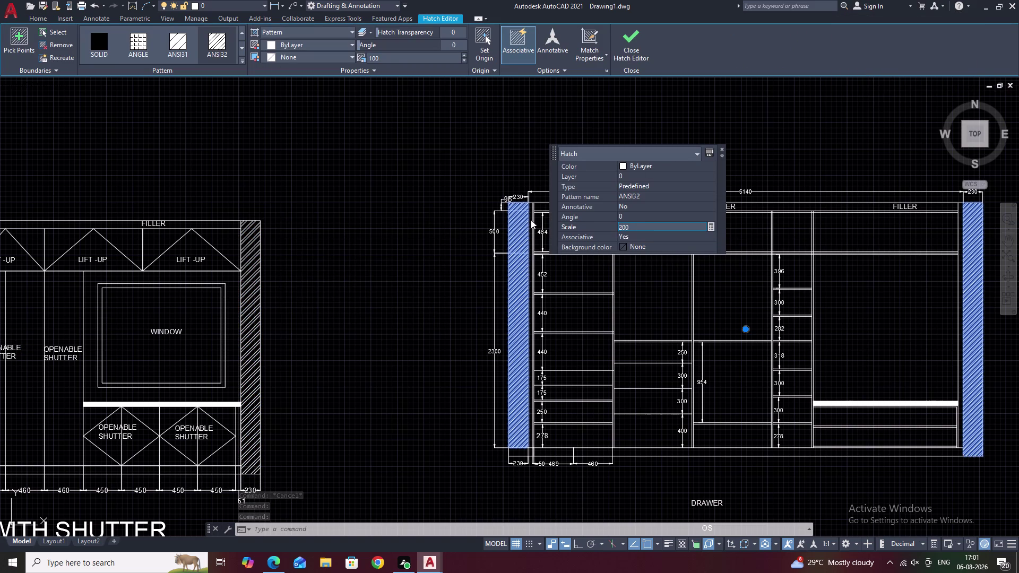
click(443, 226)
key(Escape)
key(Escape)
key(Escape)
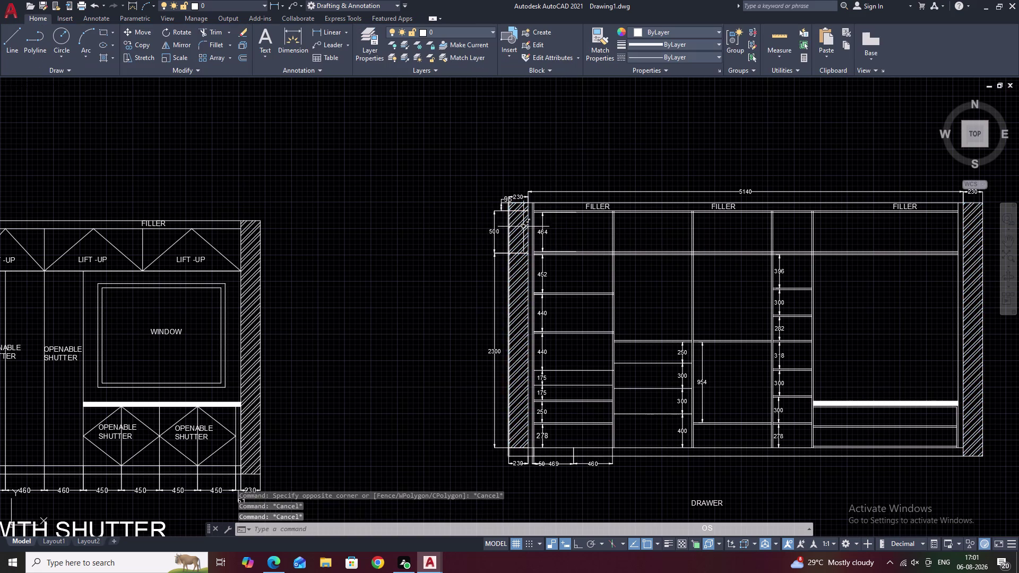
middle_drag(648, 231, 535, 220)
middle_drag(608, 248, 550, 220)
scroll(up, 3)
middle_drag(559, 237, 581, 175)
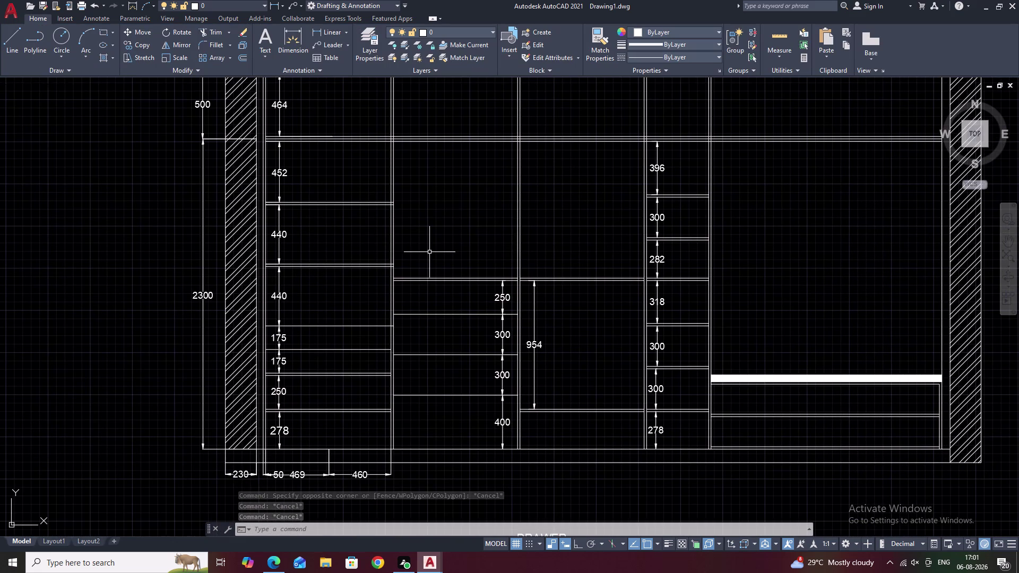
middle_drag(366, 332, 403, 254)
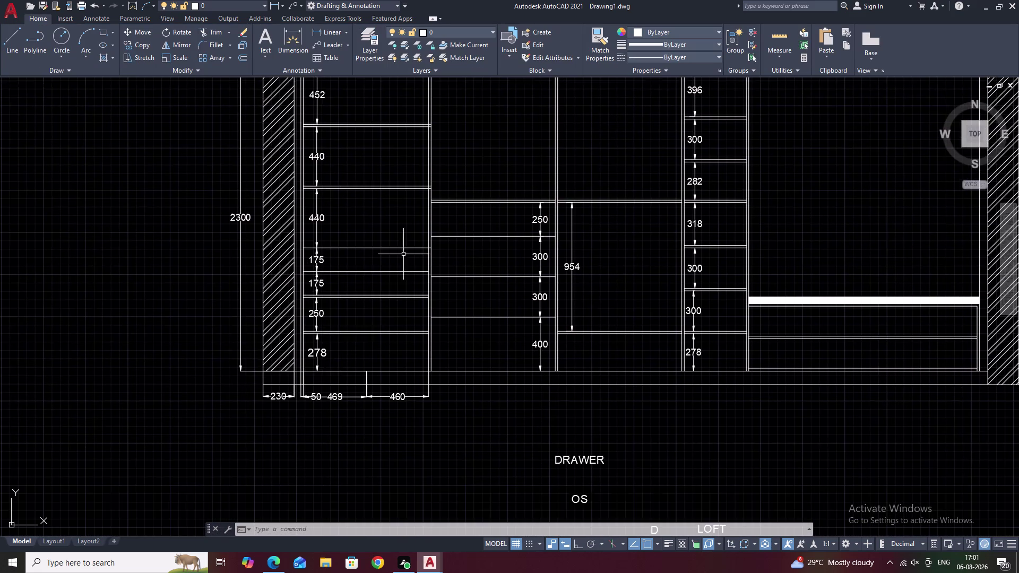
scroll(up, 3)
middle_drag(313, 368, 335, 294)
key(space)
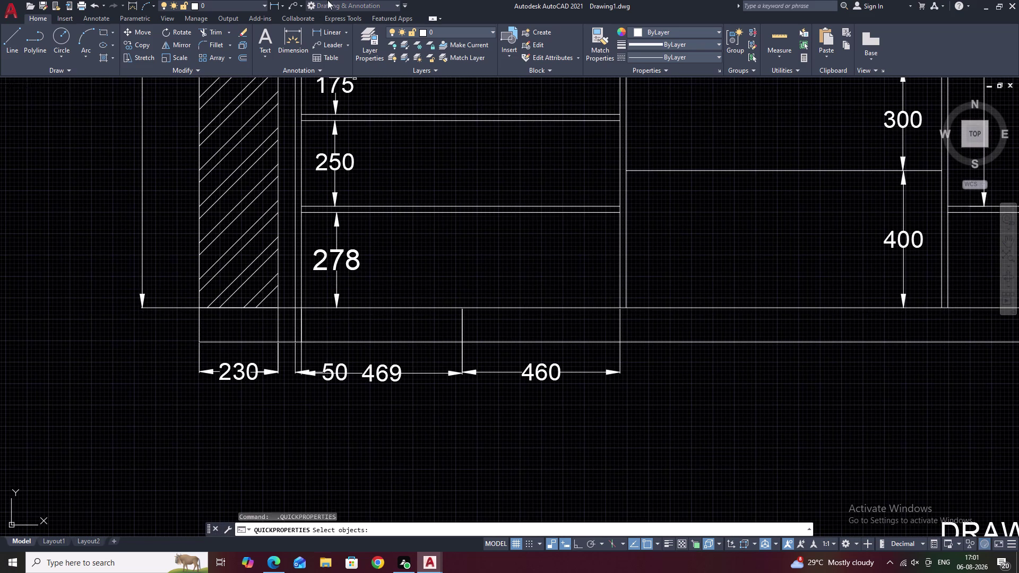
click(322, 37)
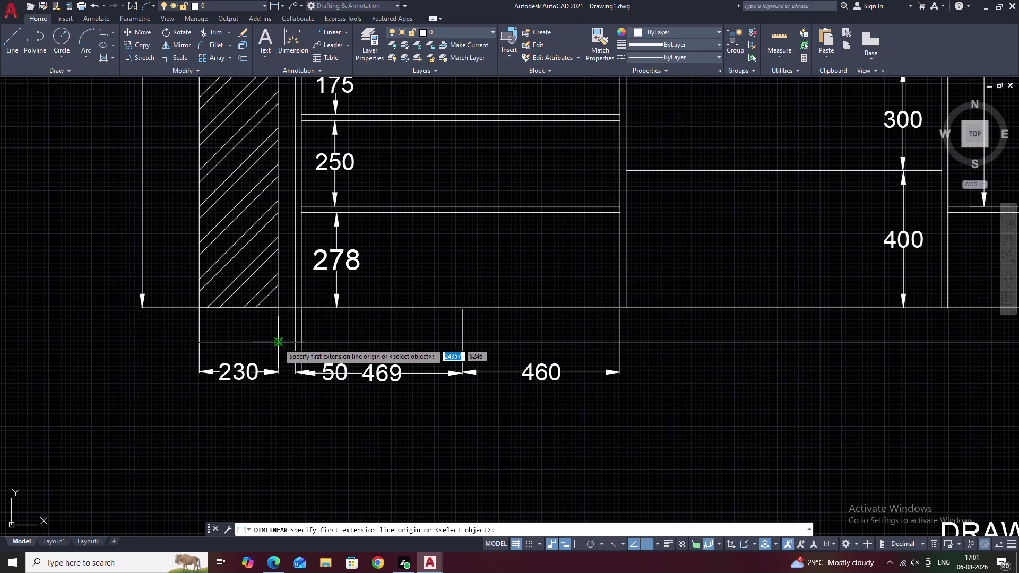
click(277, 344)
click(279, 309)
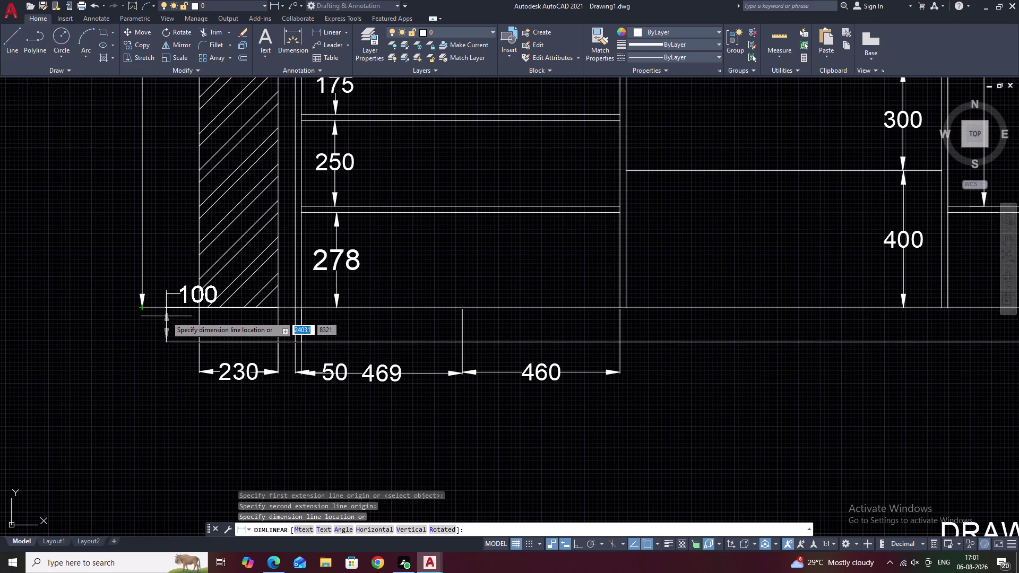
click(174, 321)
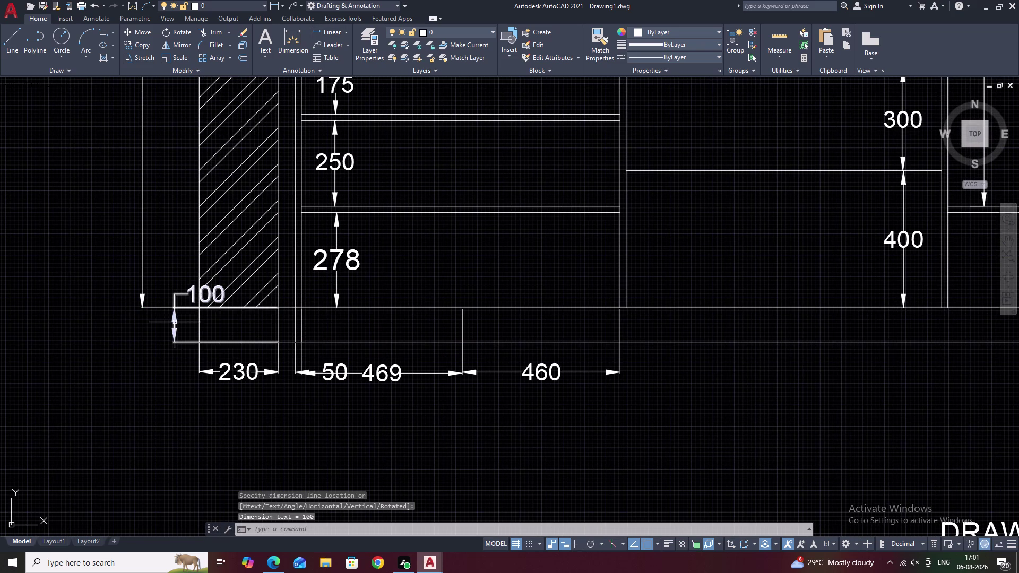
click(176, 323)
click(173, 342)
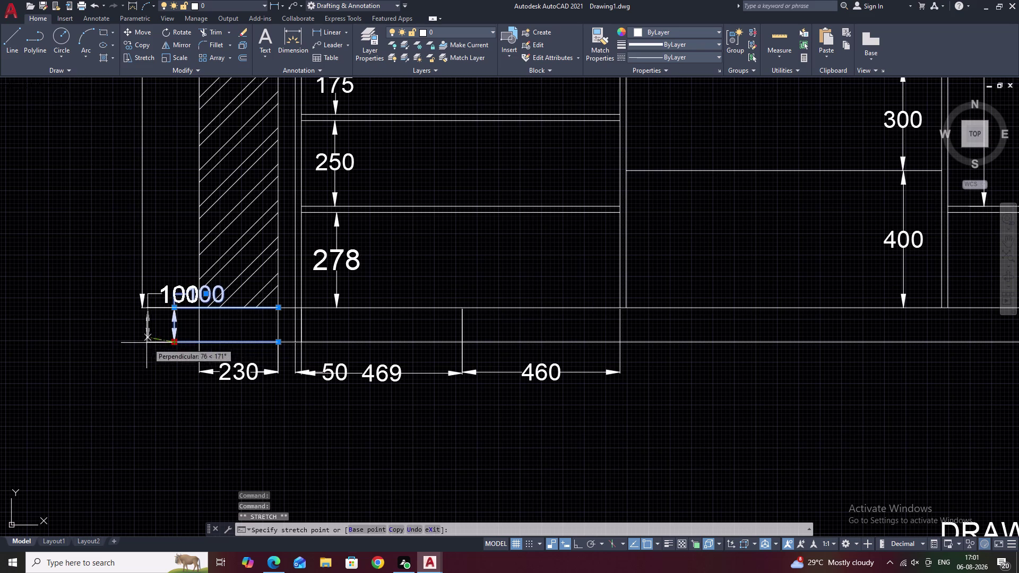
click(141, 345)
scroll(down, 3)
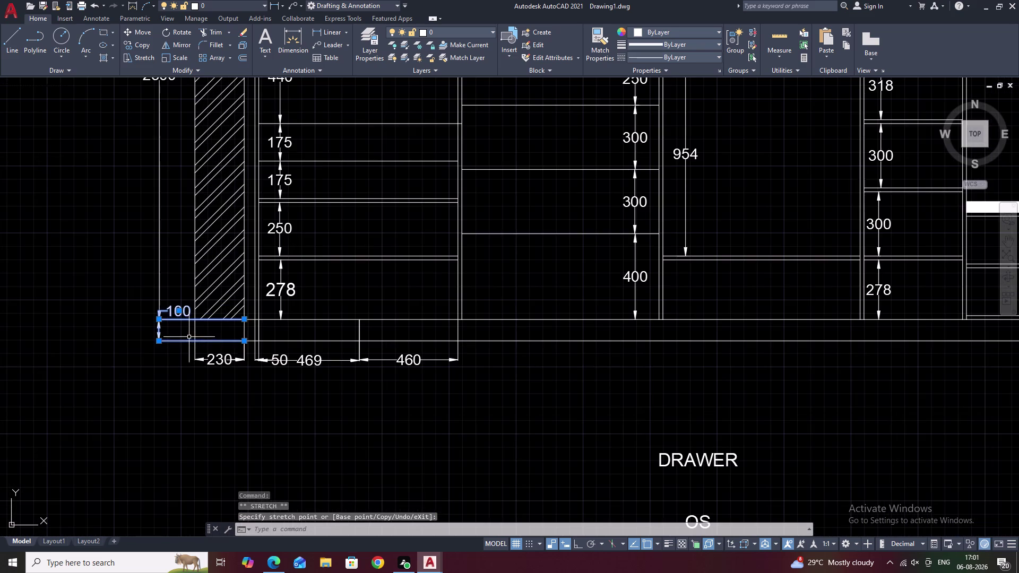
key(Escape)
middle_drag(303, 330, 382, 314)
scroll(down, 3)
middle_drag(463, 292, 258, 425)
scroll(down, 3)
middle_drag(384, 316, 314, 370)
scroll(up, 3)
middle_drag(319, 359, 396, 319)
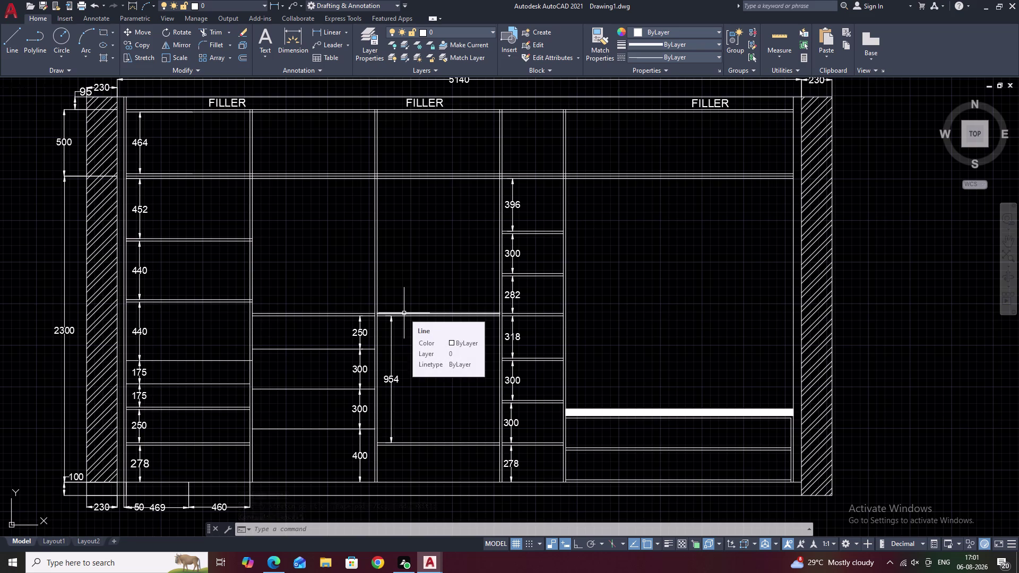
middle_drag(493, 246, 500, 316)
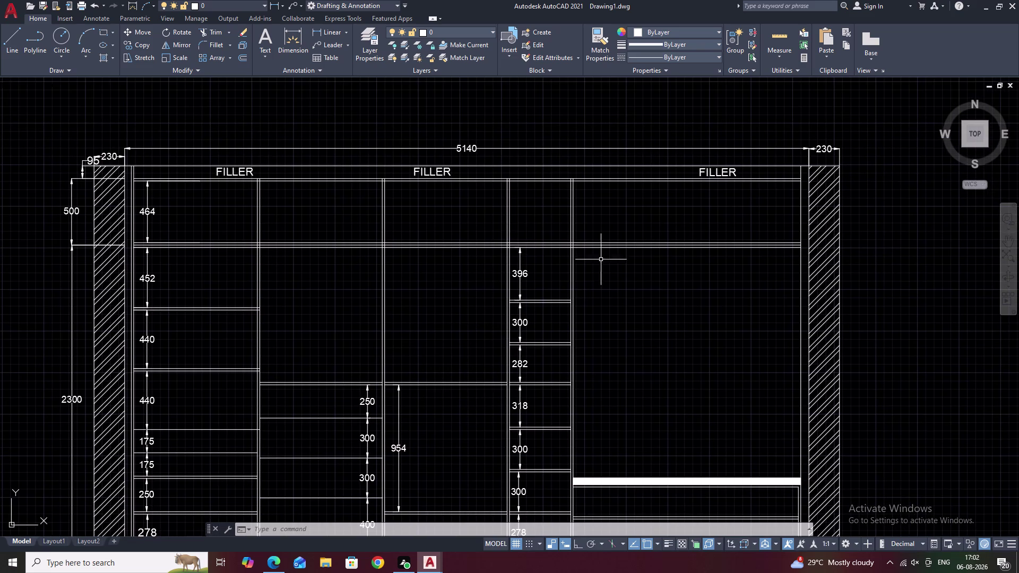
Trim the right loft's vertical divider with a fence drawn across it.
middle_drag(655, 205, 597, 216)
text(T)
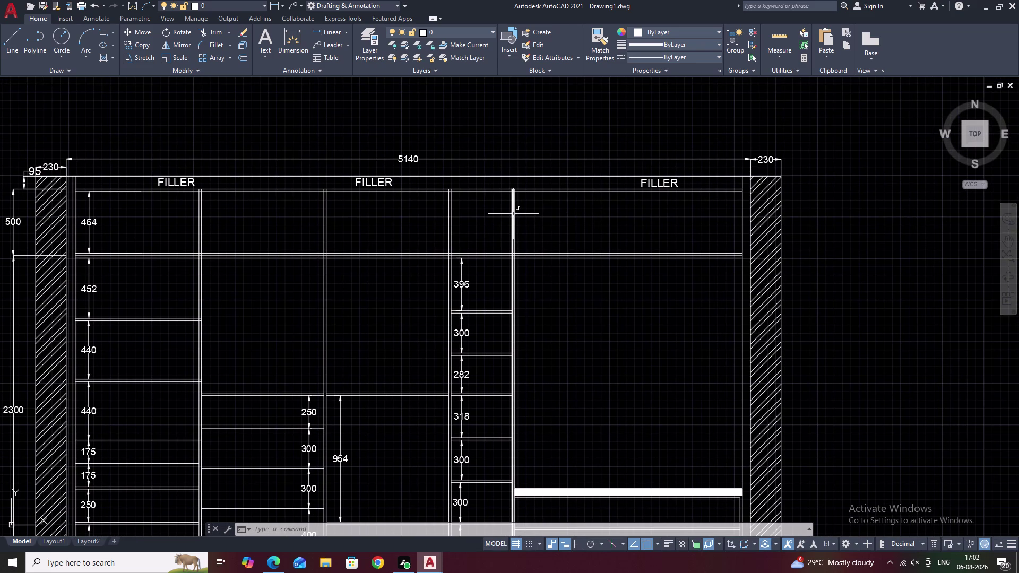
text(R)
key(space)
drag(526, 203, 492, 231)
click(491, 231)
scroll(up, 3)
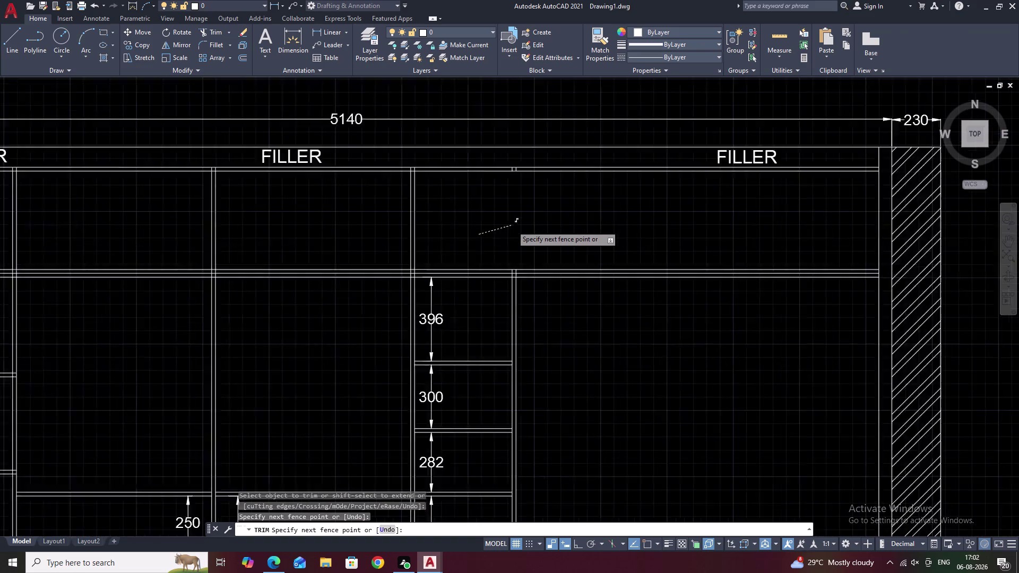
key(Escape)
scroll(up, 3)
middle_drag(520, 139, 542, 255)
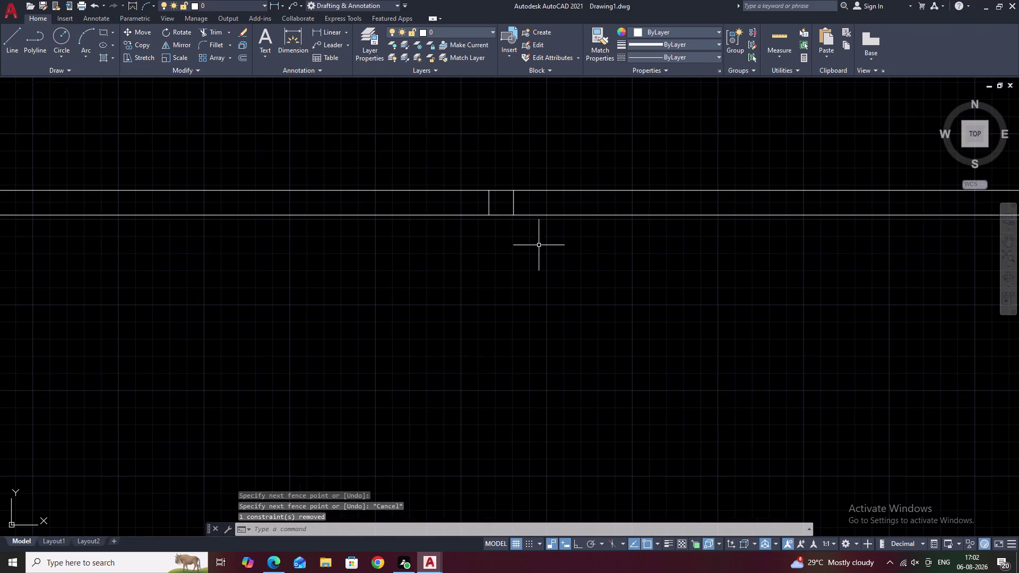
Fence-trim the leftover divider stub and remaining segments across the loft lines.
key(space)
drag(529, 198, 474, 204)
scroll(down, 3)
middle_drag(503, 311, 533, 197)
scroll(up, 3)
middle_drag(533, 354, 546, 268)
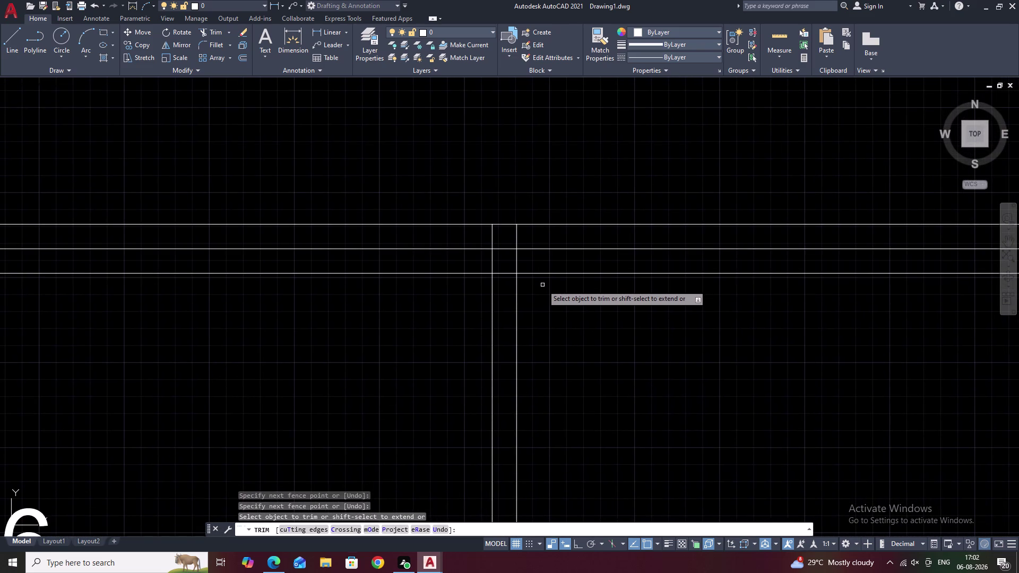
scroll(up, 3)
drag(525, 249, 492, 247)
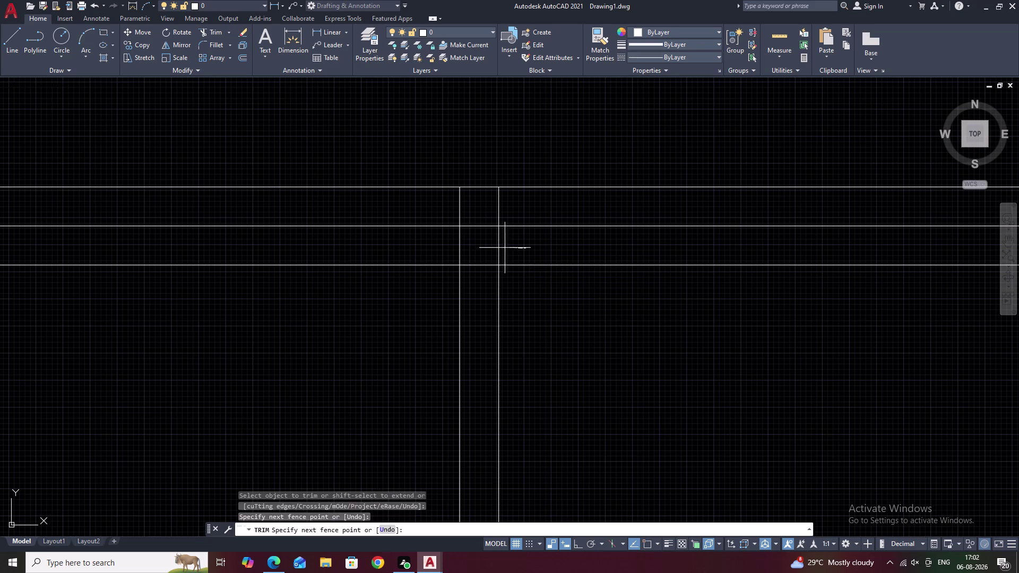
drag(492, 247, 411, 247)
drag(525, 209, 387, 203)
click(386, 203)
scroll(down, 3)
key(Escape)
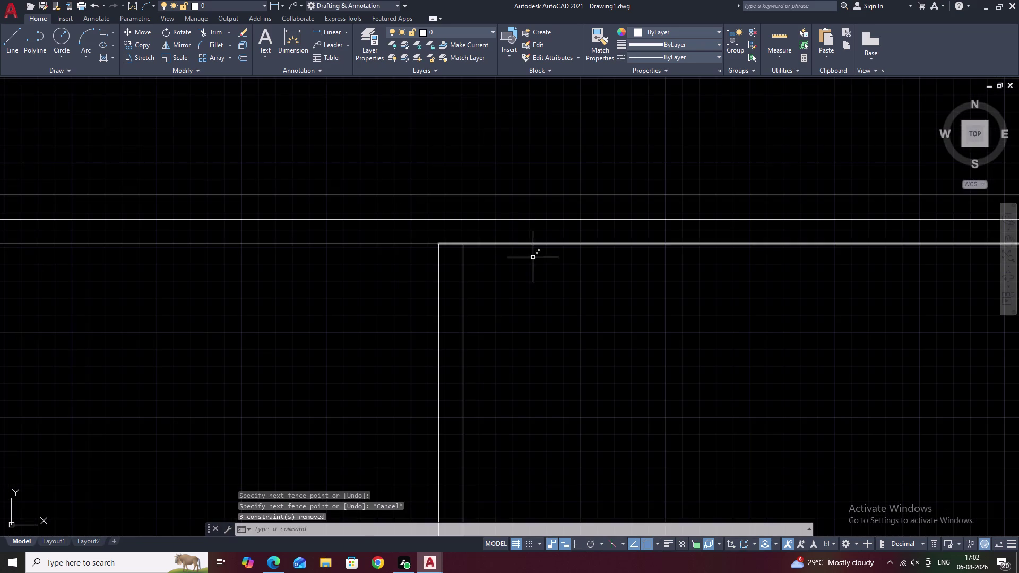
scroll(down, 3)
scroll(down, 3)
middle_drag(560, 303, 449, 394)
key(Escape)
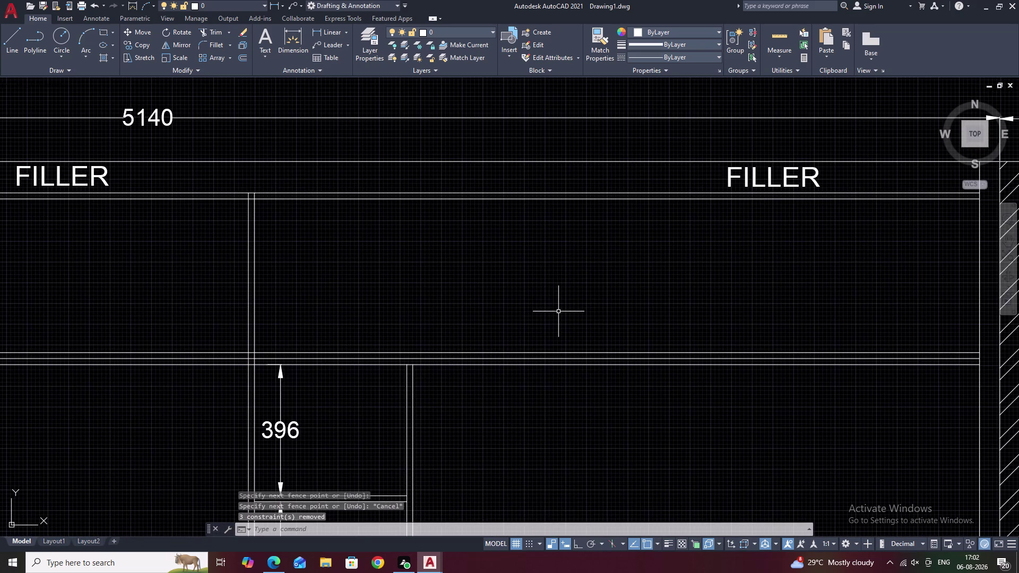
Start a line from the midpoint between two points using M2P.
text(L)
key(space)
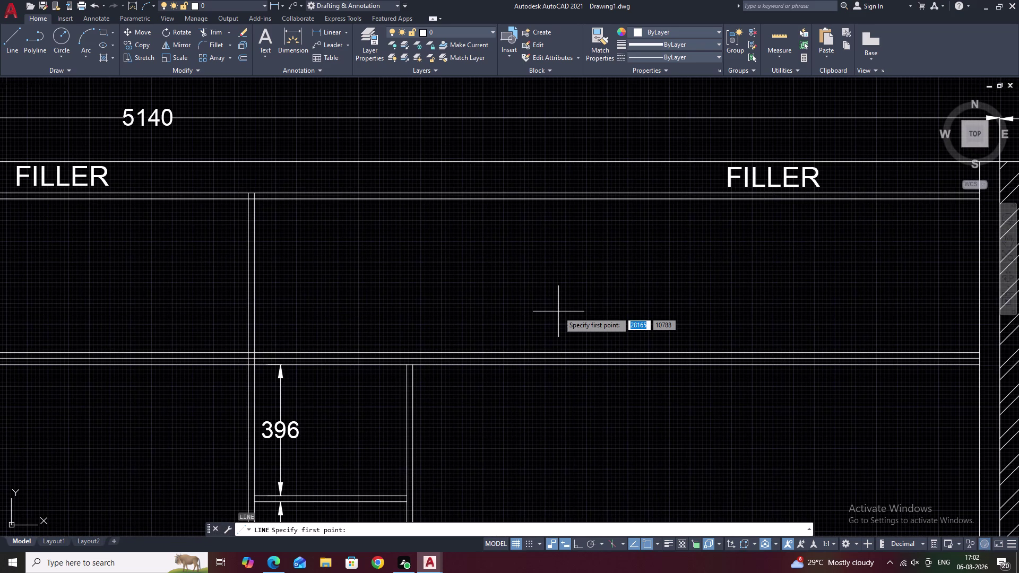
text(M2P)
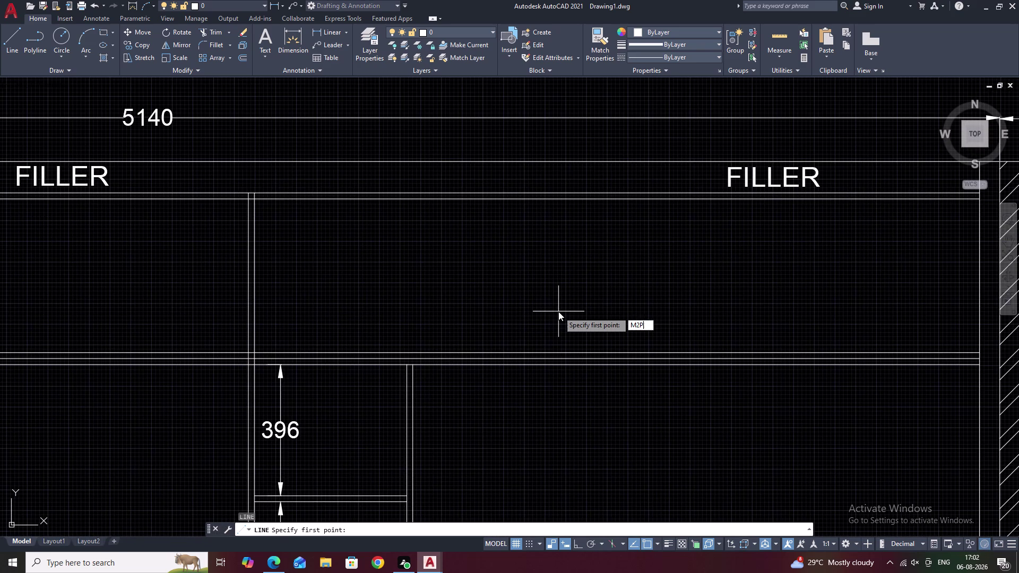
key(space)
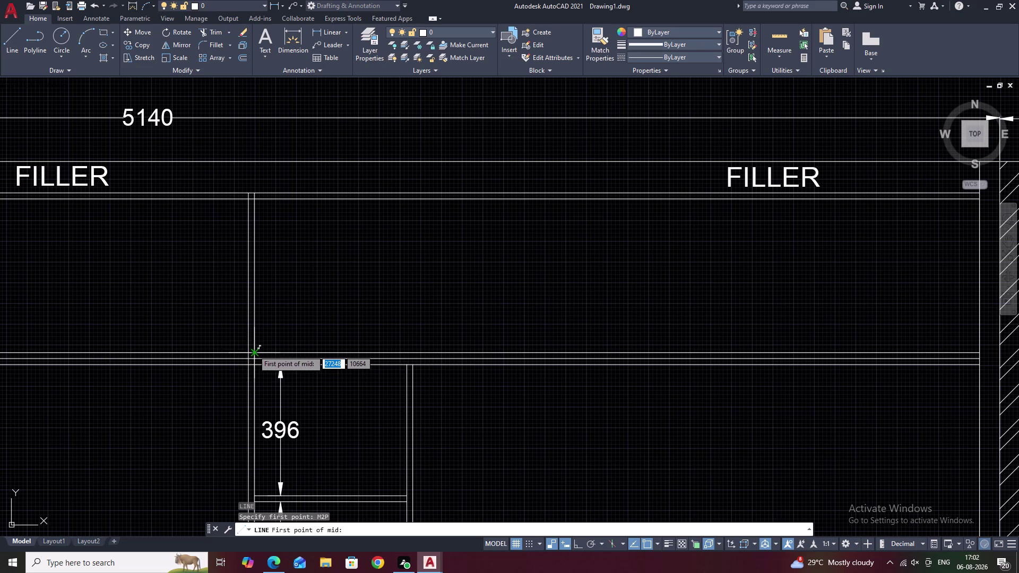
Draw a line from midway between the loft's left partition and right end up to the top panel.
click(253, 351)
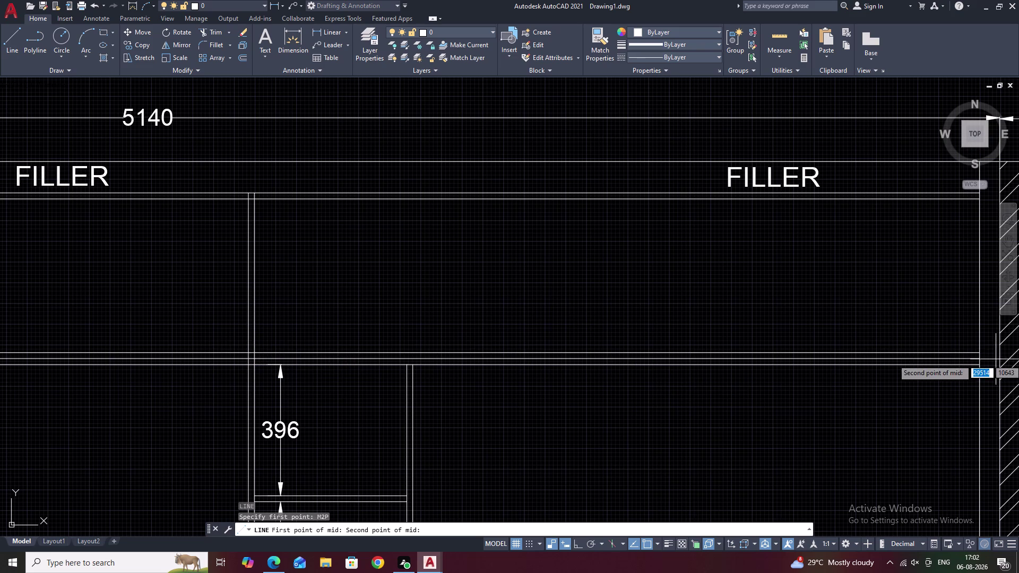
click(981, 353)
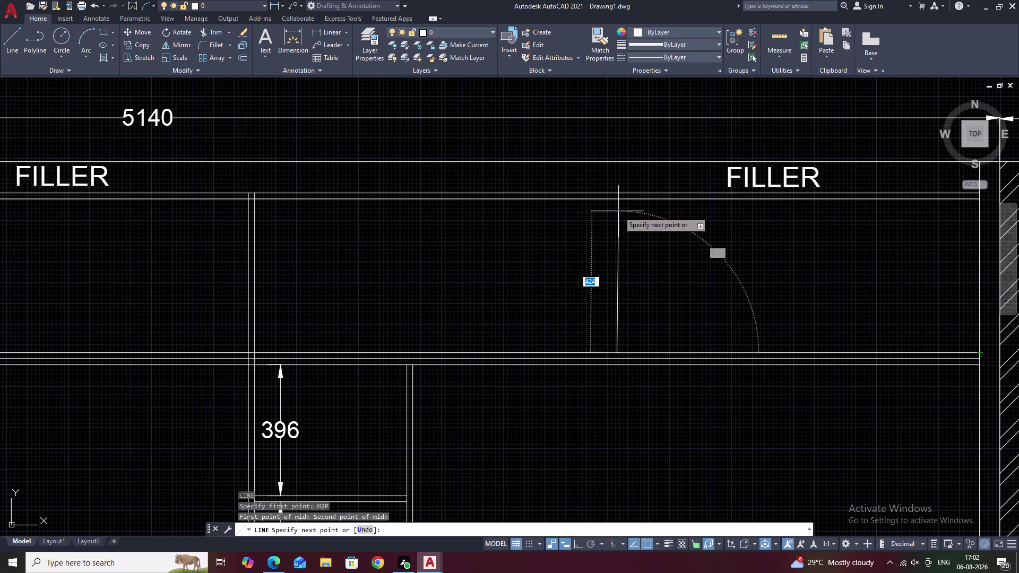
click(614, 202)
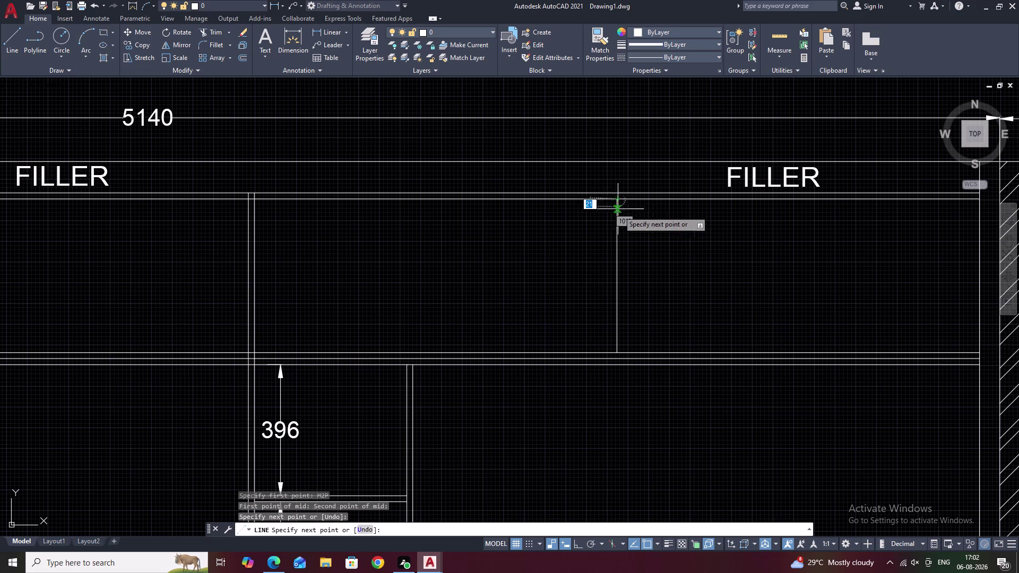
key(Escape)
text(O)
key(space)
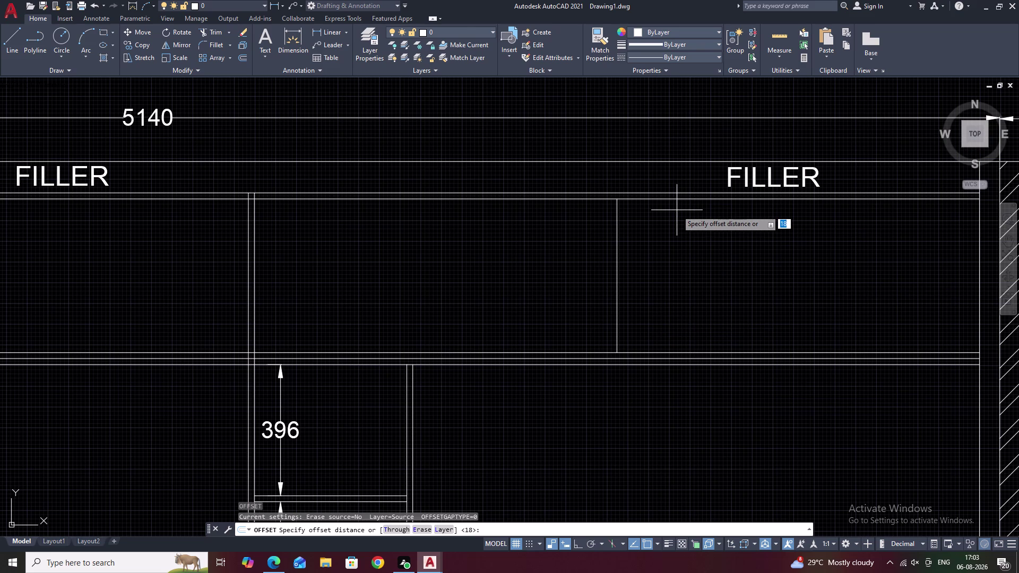
Offset the new loft divider line 9 units to each side.
key(Escape)
text(O)
key(space)
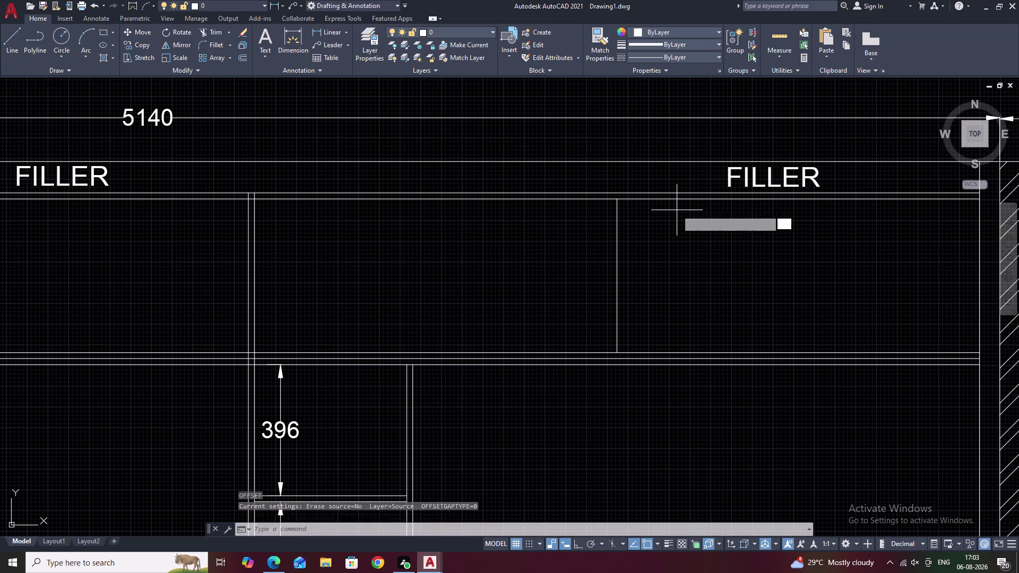
key(1)
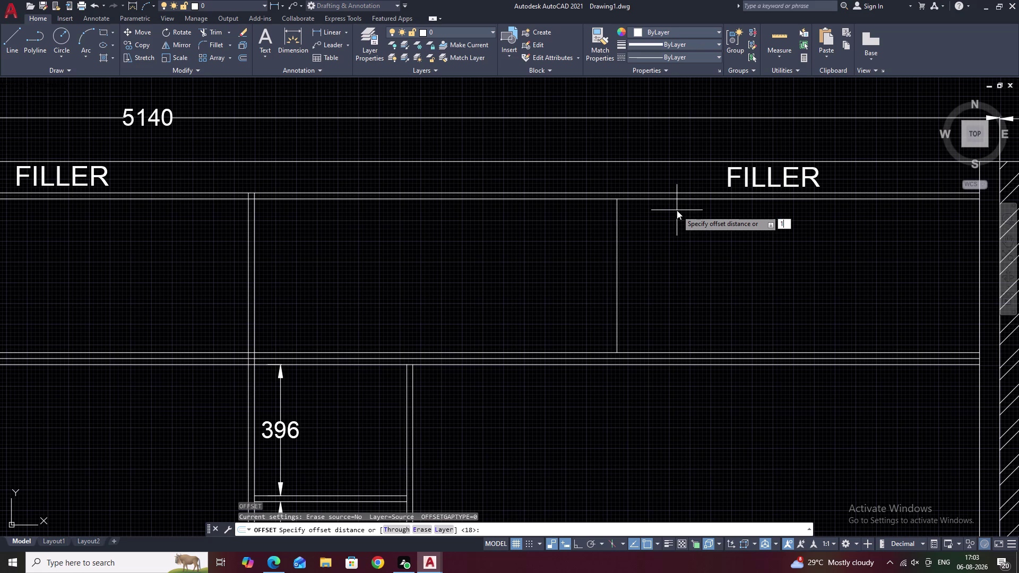
key(BackSpace)
key(9)
key(space)
click(616, 240)
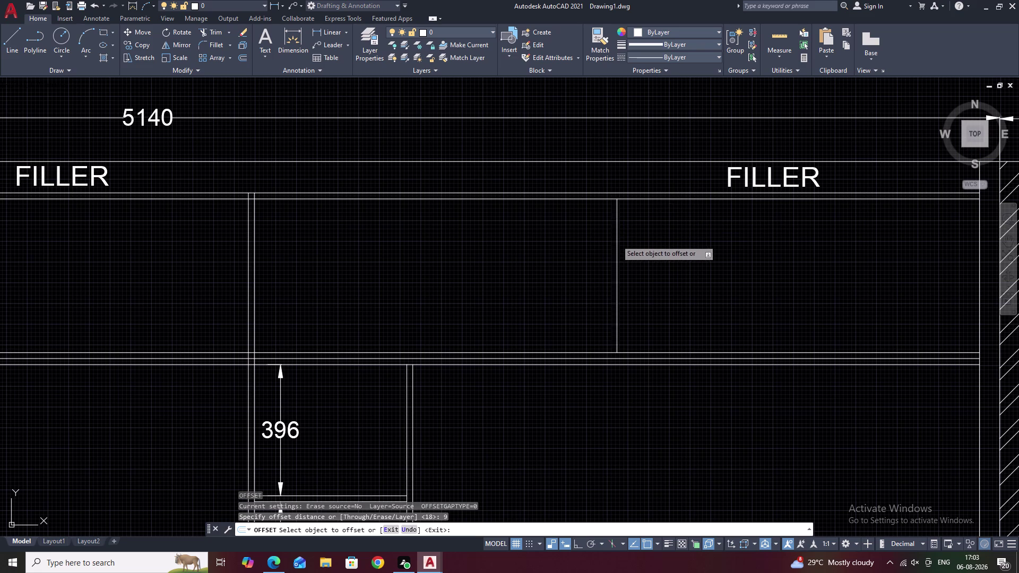
click(642, 243)
scroll(up, 3)
click(626, 245)
click(602, 248)
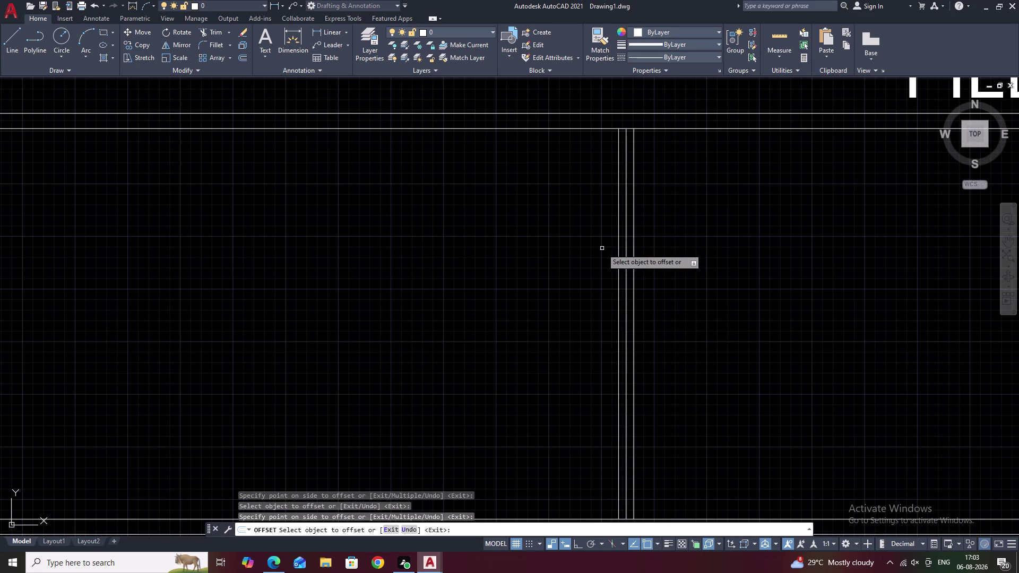
key(Escape)
click(629, 247)
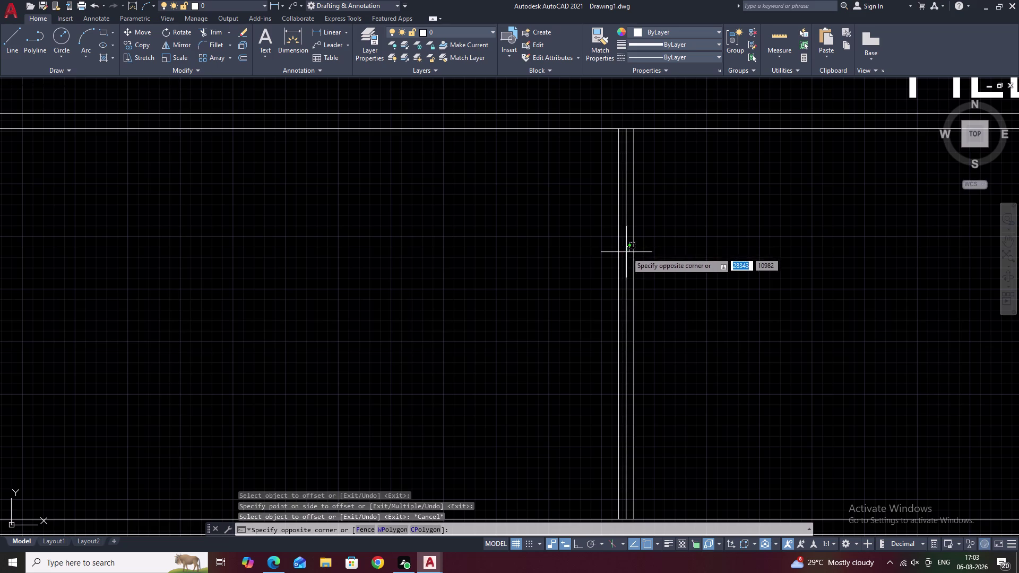
Erase the original centre line between the two offset lines.
click(627, 252)
text(R)
key(space)
scroll(down, 3)
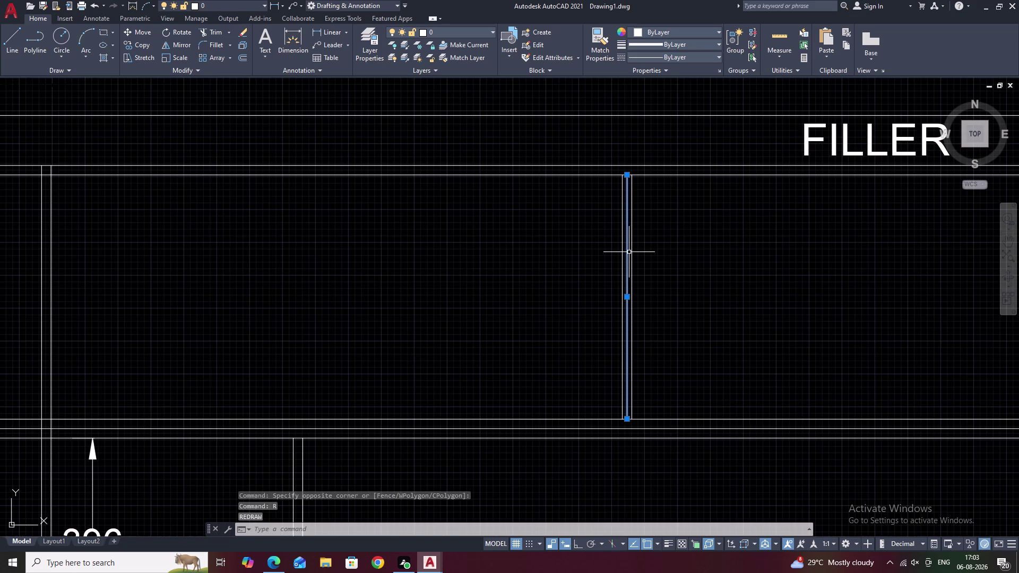
text(E)
key(space)
scroll(down, 3)
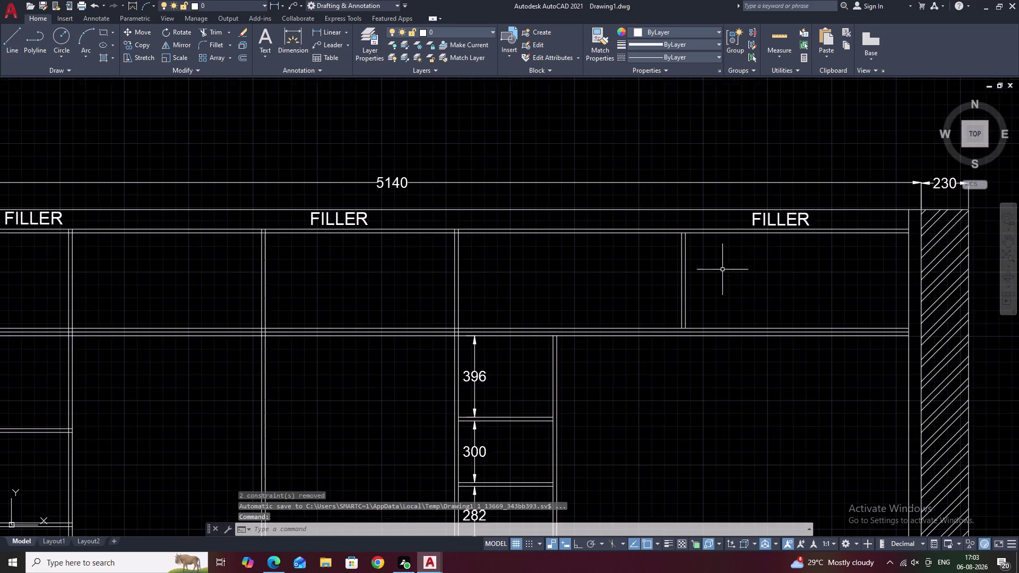
middle_drag(760, 276, 729, 298)
key(Escape)
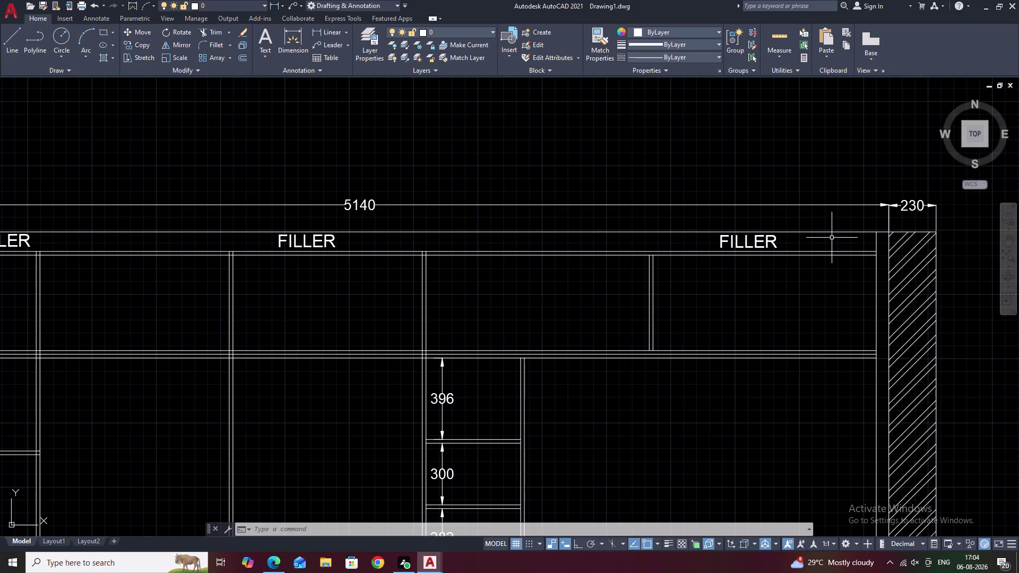
Select the LOFT label and start copying it from a base point on the label.
scroll(down, 3)
middle_drag(655, 337, 697, 245)
scroll(up, 3)
middle_drag(671, 411, 720, 215)
click(696, 330)
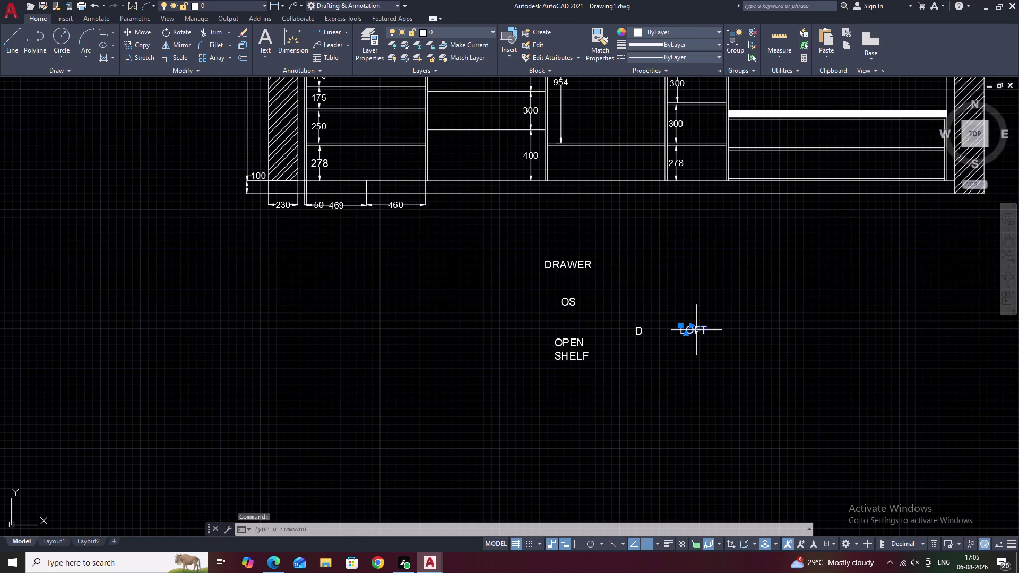
key(v)
key(BackSpace)
text(CO)
key(space)
scroll(up, 3)
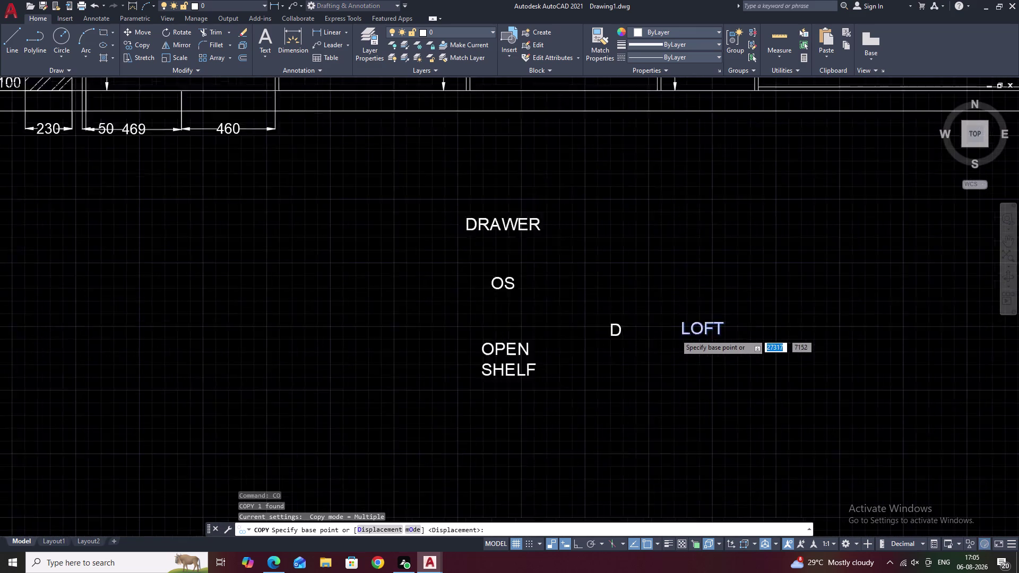
click(684, 337)
Place LOFT copies in the first three loft compartments.
scroll(down, 3)
middle_drag(647, 269, 708, 343)
middle_drag(636, 258, 637, 260)
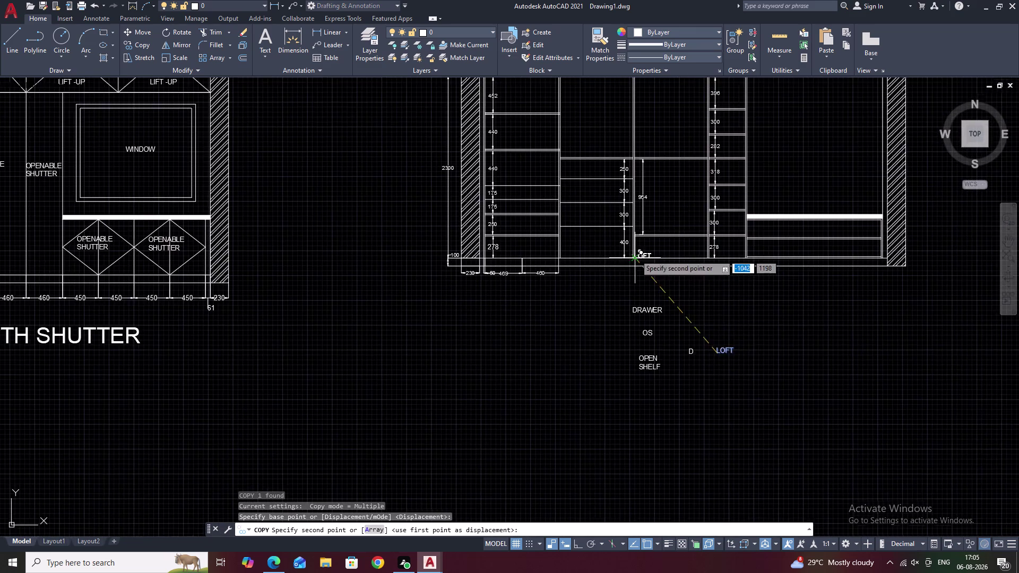
middle_drag(636, 260, 715, 357)
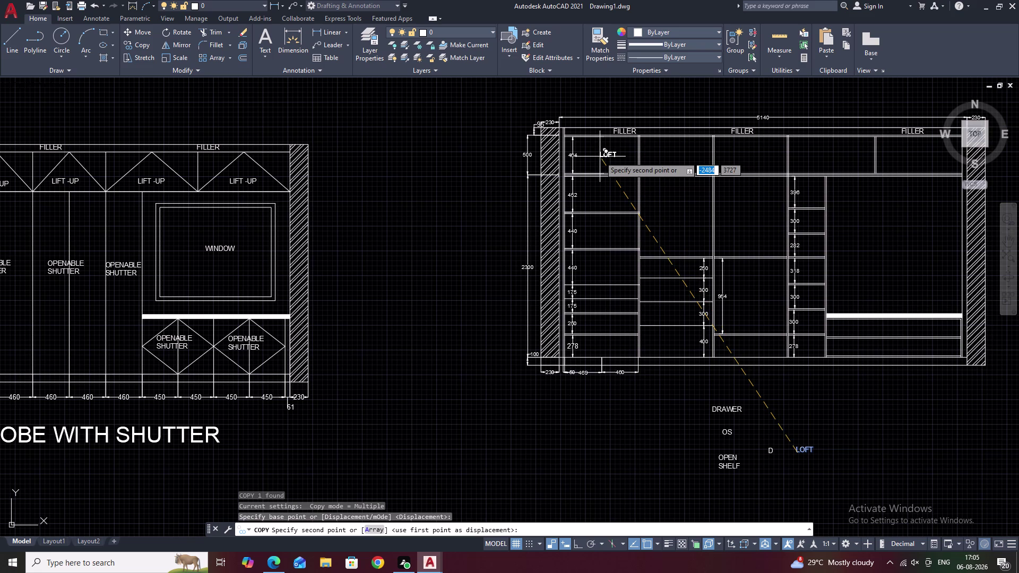
scroll(up, 3)
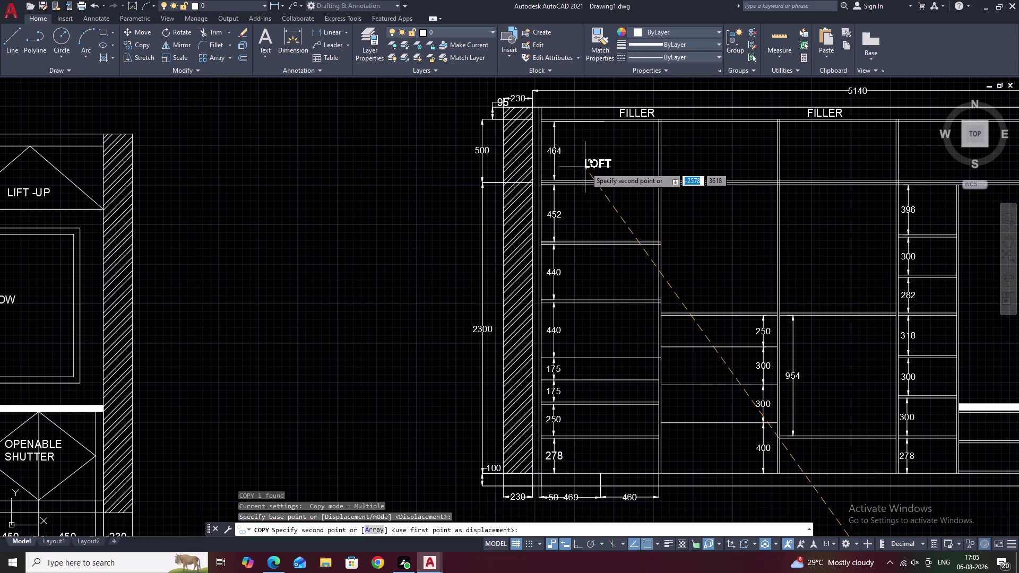
click(586, 170)
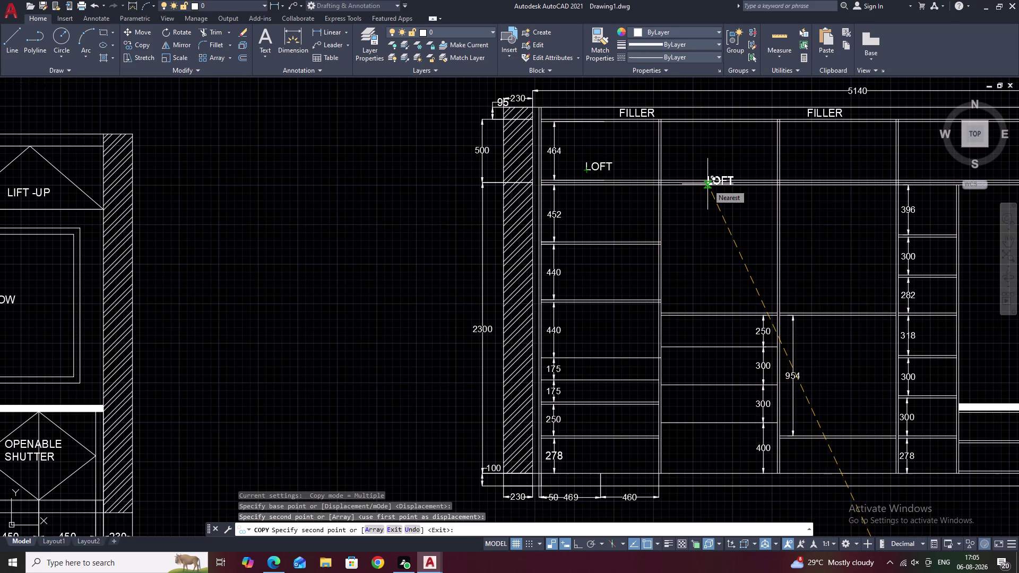
click(709, 168)
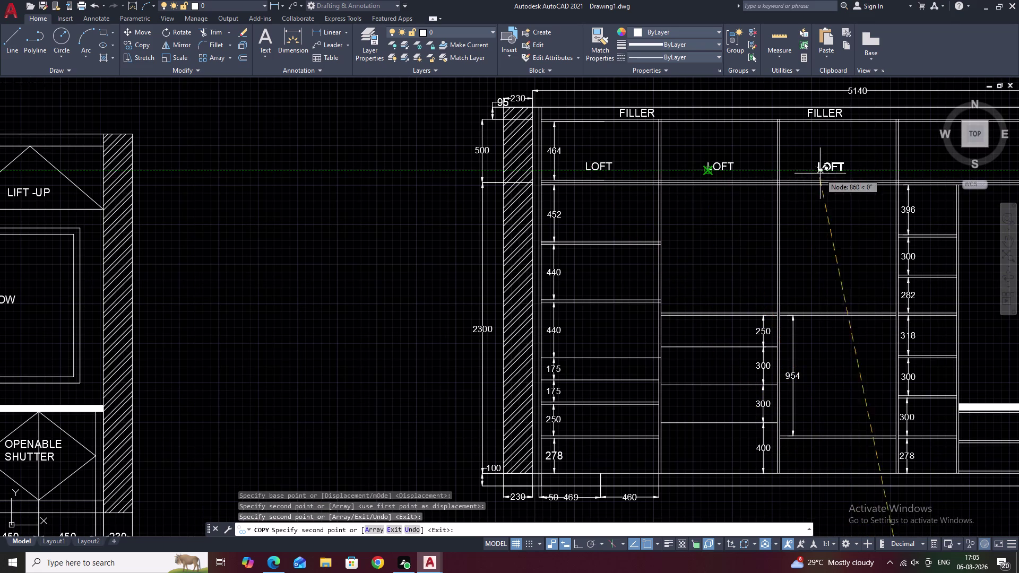
click(832, 171)
Fill the fourth and fifth loft compartments with LOFT and end the copy.
middle_drag(836, 174, 606, 216)
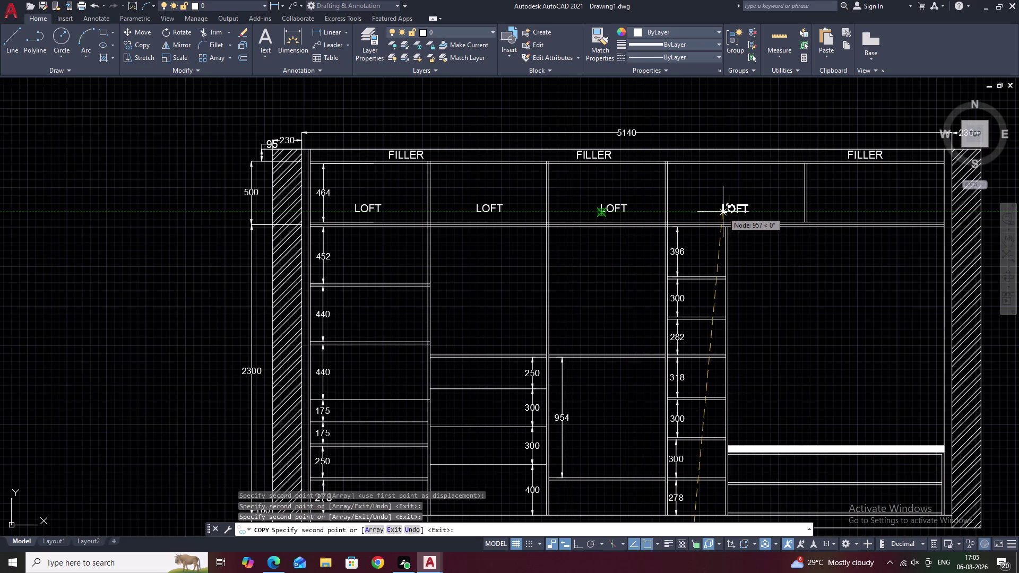
click(724, 211)
click(862, 210)
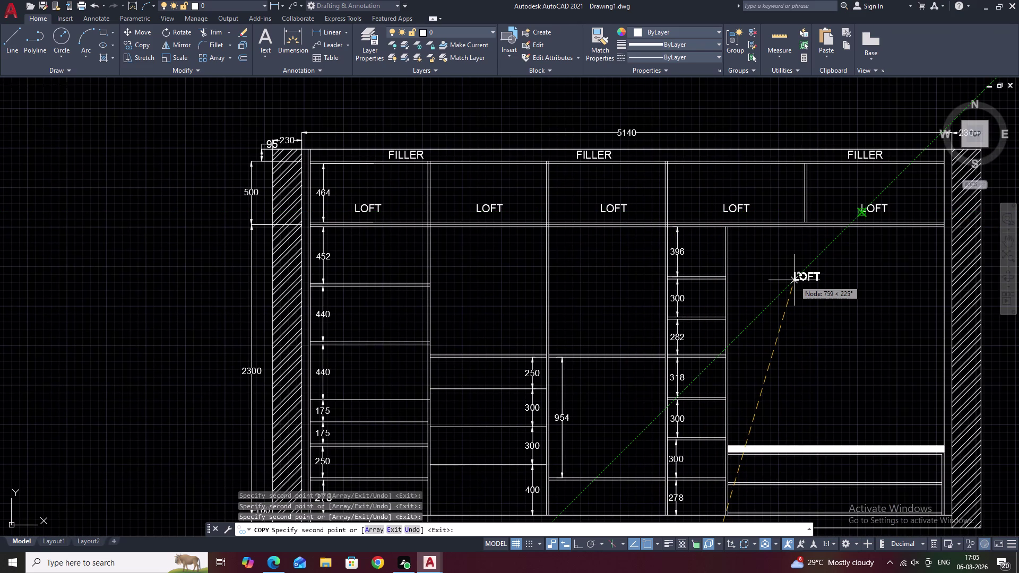
key(Escape)
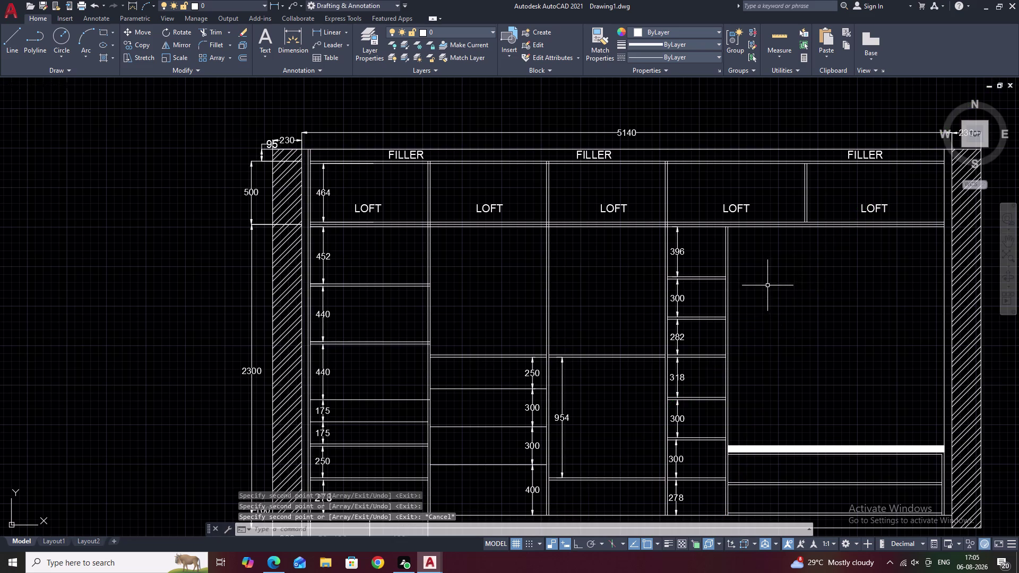
middle_drag(768, 285, 839, 95)
drag(656, 441, 641, 459)
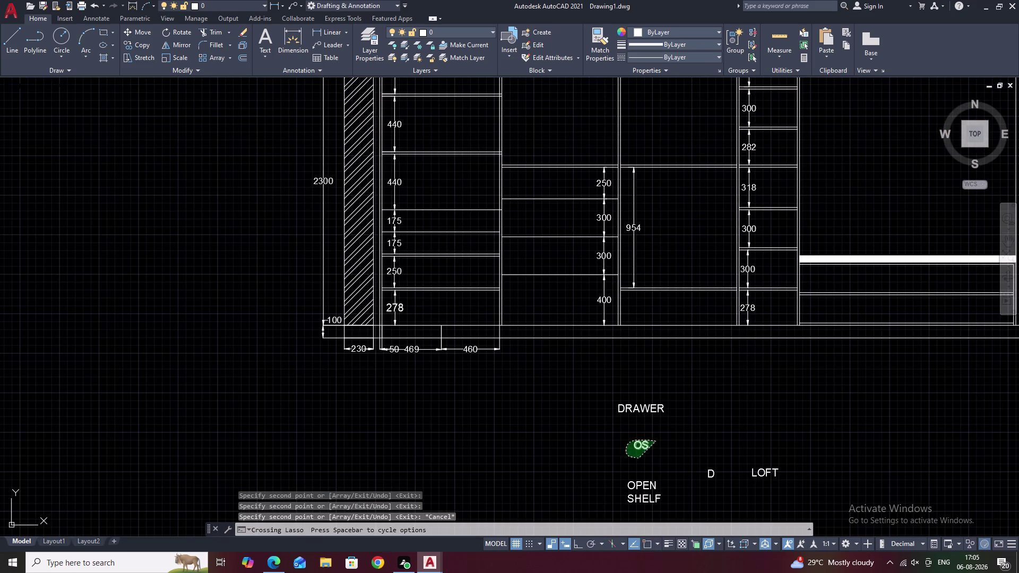
Copy the OS label into the 452 and first 440 compartments of the left column.
text(CO)
key(space)
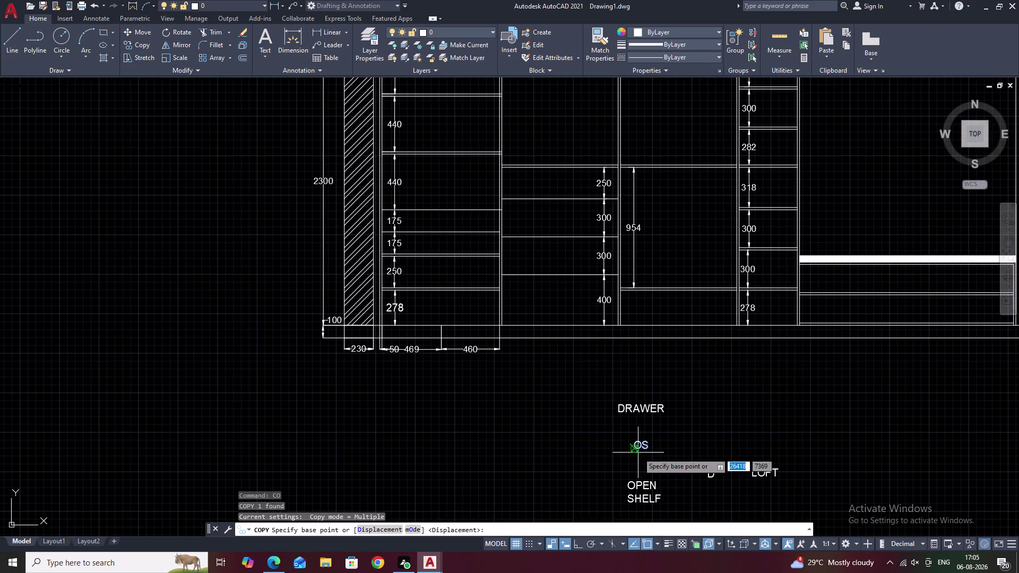
scroll(up, 3)
click(633, 443)
scroll(down, 3)
middle_drag(436, 371, 711, 453)
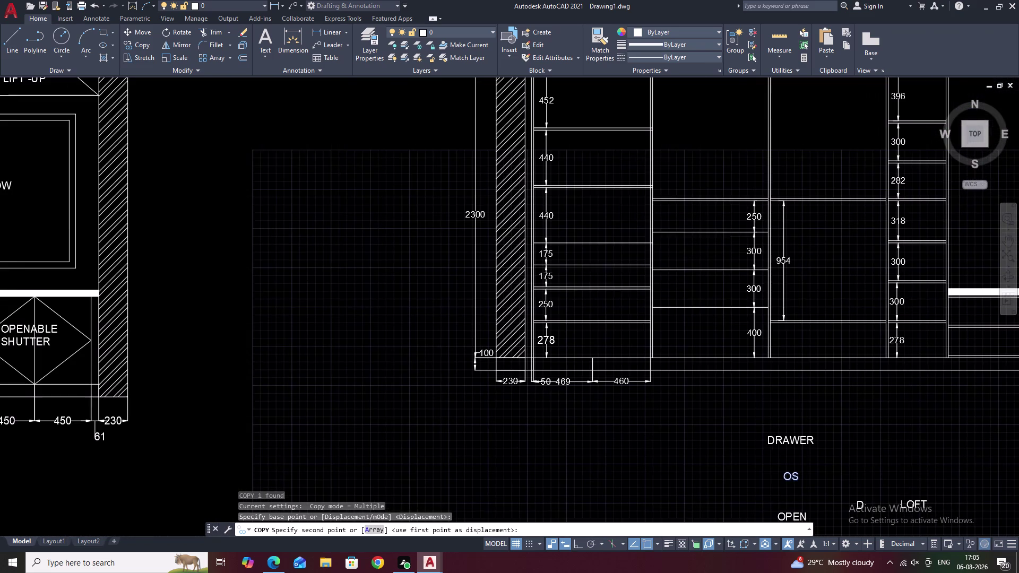
middle_drag(587, 132, 584, 315)
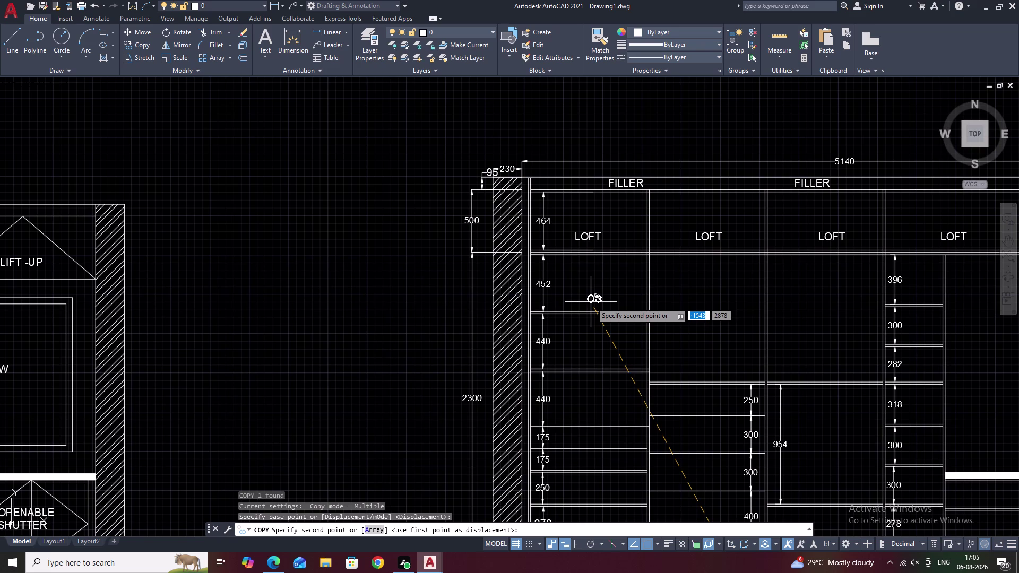
click(592, 302)
click(598, 358)
Add OS labels to the second 440, 250 and 278 compartments.
middle_drag(579, 401, 584, 390)
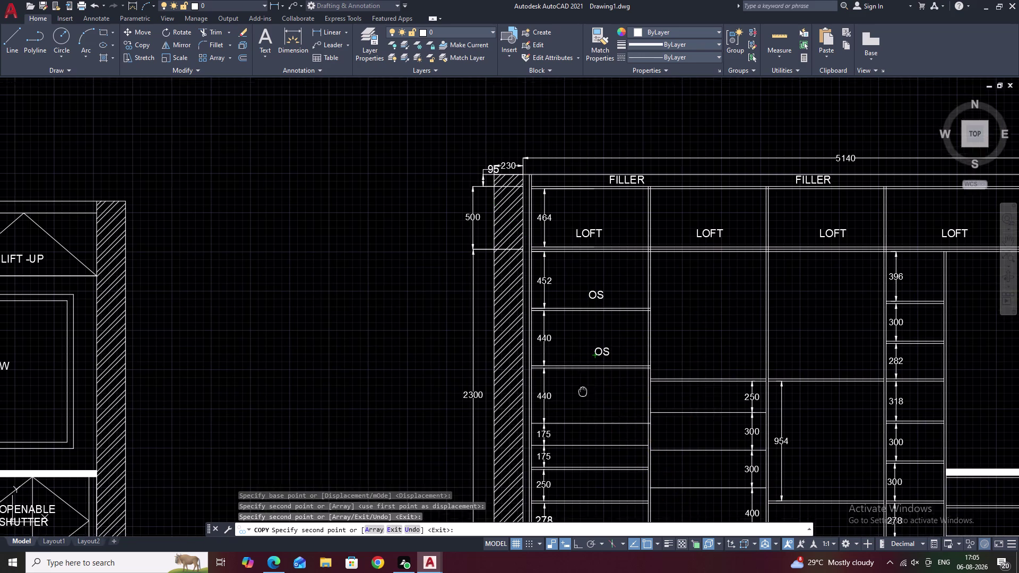
middle_drag(583, 389, 601, 296)
click(619, 309)
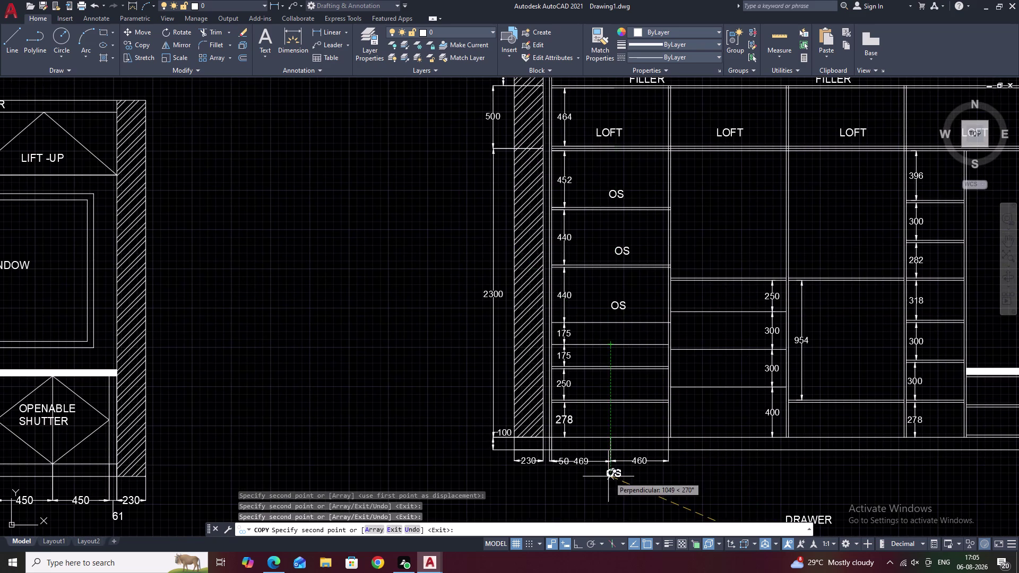
click(607, 391)
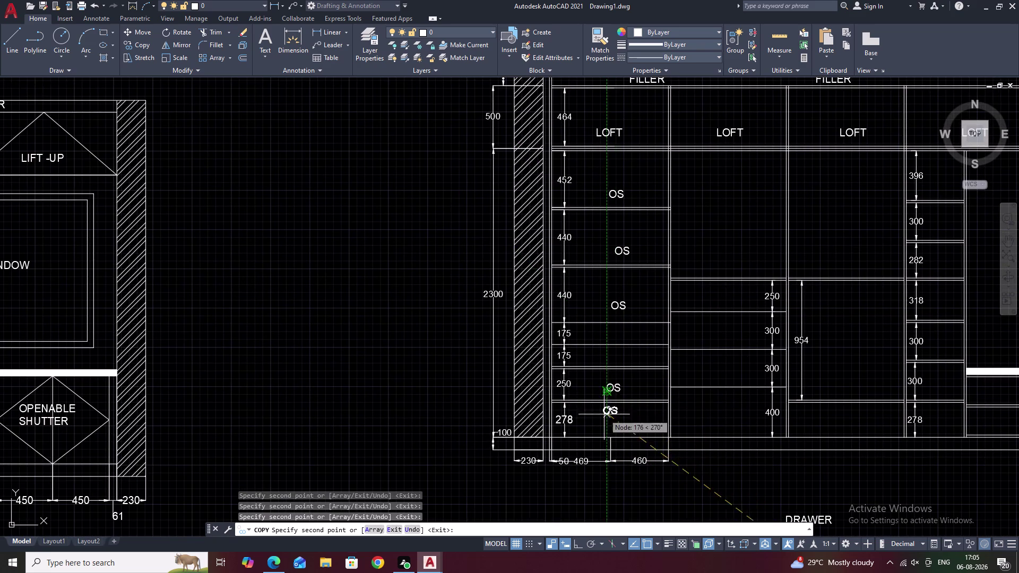
click(604, 423)
key(Escape)
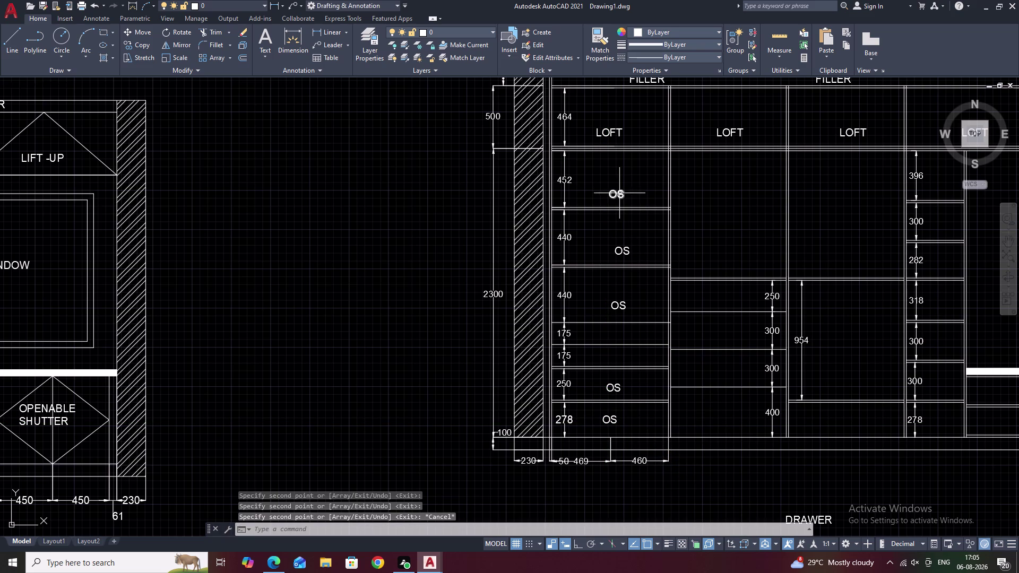
Move the off-centre OS label so it sits centred in its compartment.
click(623, 254)
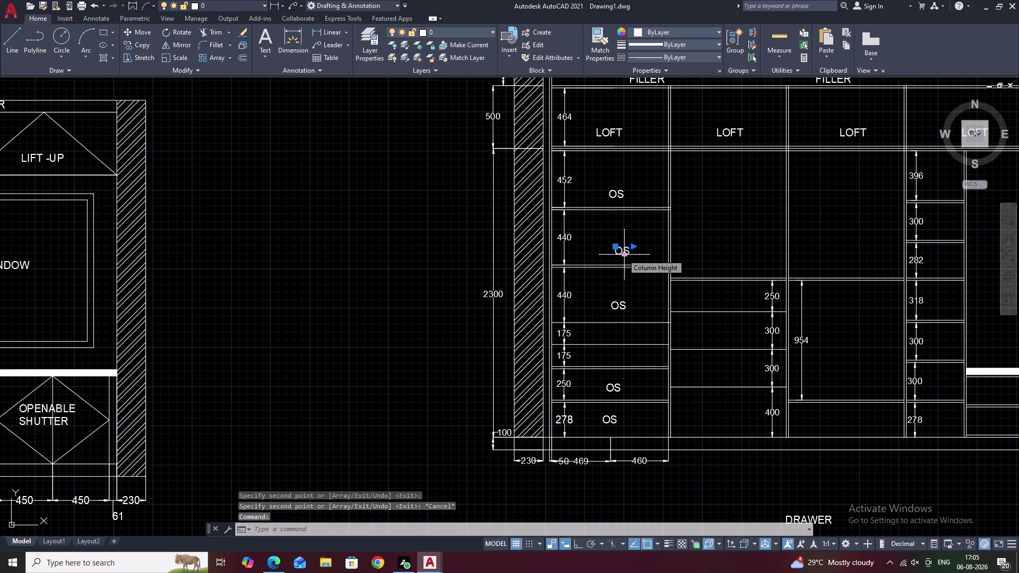
text(M)
key(space)
scroll(up, 3)
click(596, 255)
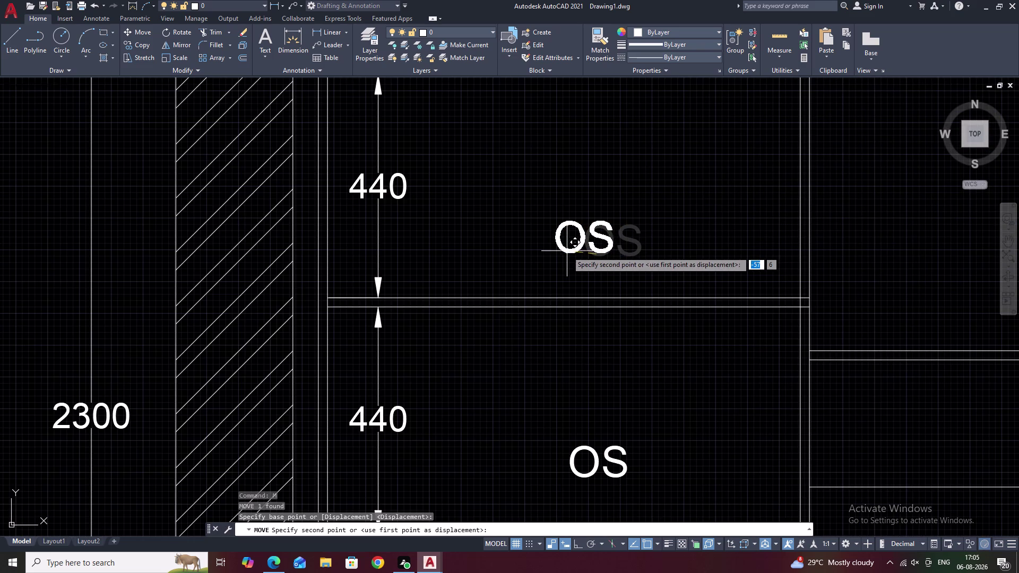
click(566, 251)
scroll(down, 3)
middle_drag(625, 222, 634, 307)
scroll(down, 3)
middle_drag(649, 325, 655, 219)
key(Escape)
middle_drag(755, 429, 742, 348)
drag(843, 383, 798, 401)
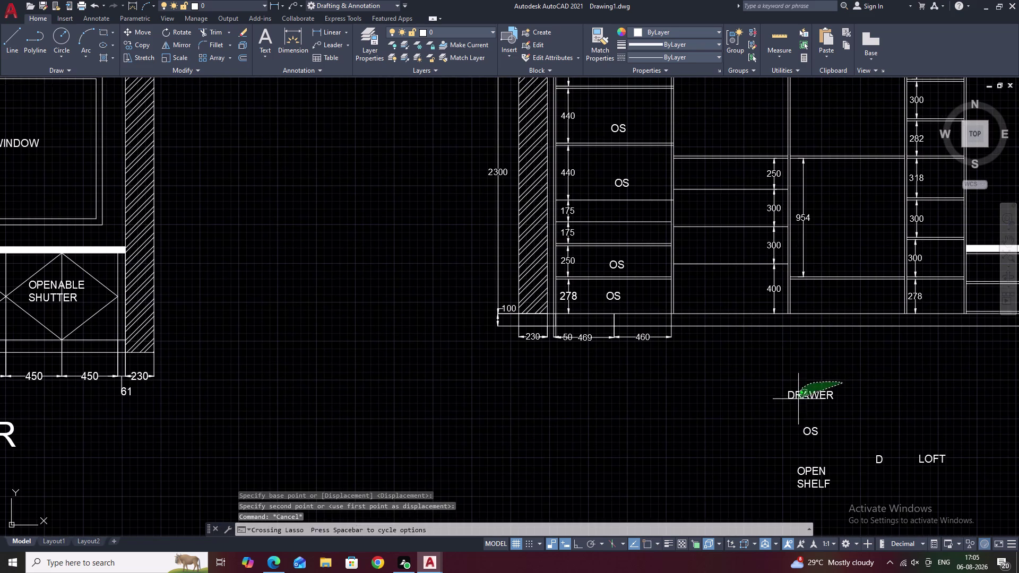
Copy the DRAWER label into the upper and lower 175 compartments.
drag(798, 401, 812, 408)
text(CO)
key(space)
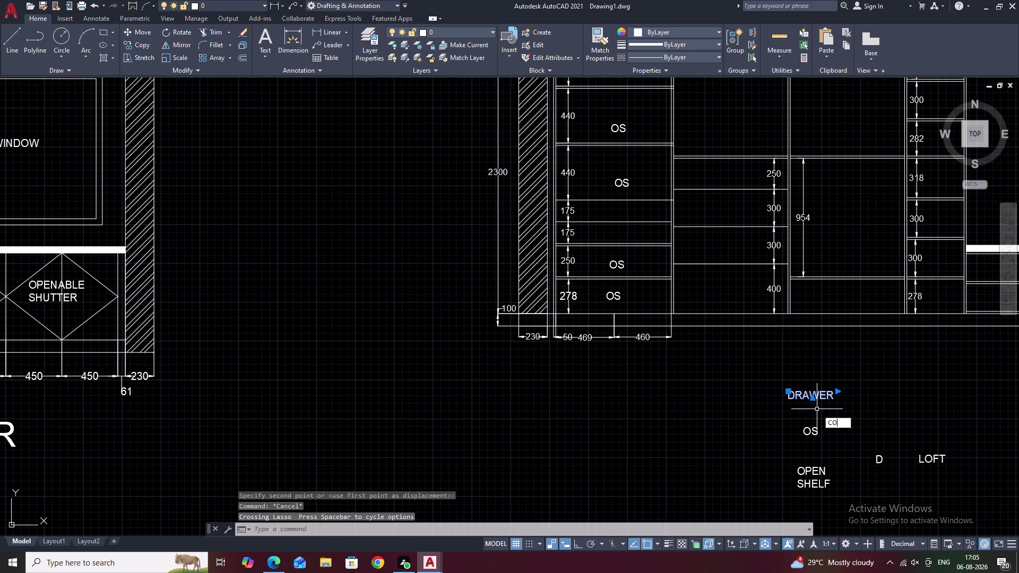
scroll(up, 3)
click(784, 388)
scroll(down, 3)
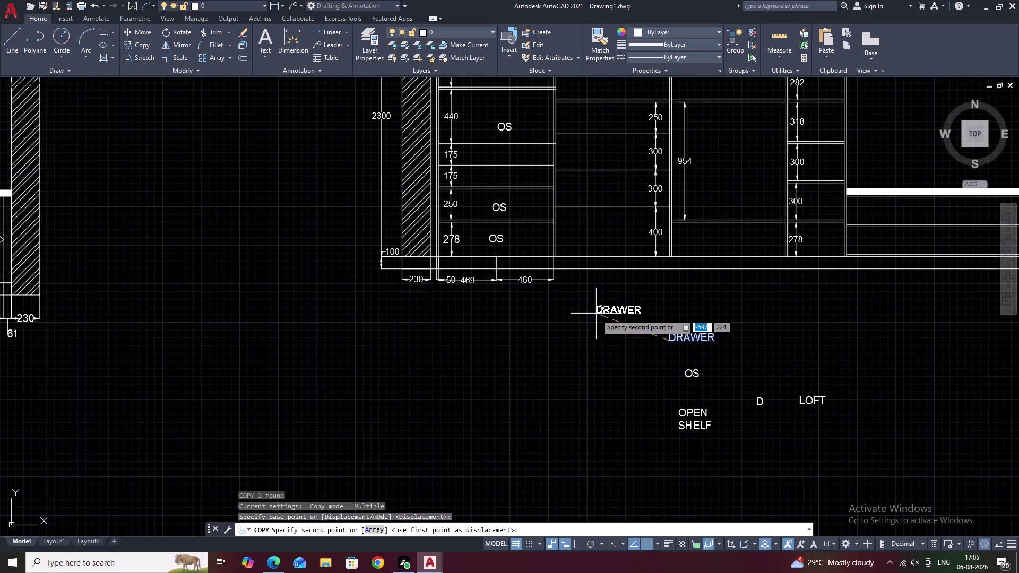
middle_drag(604, 330, 750, 434)
scroll(up, 3)
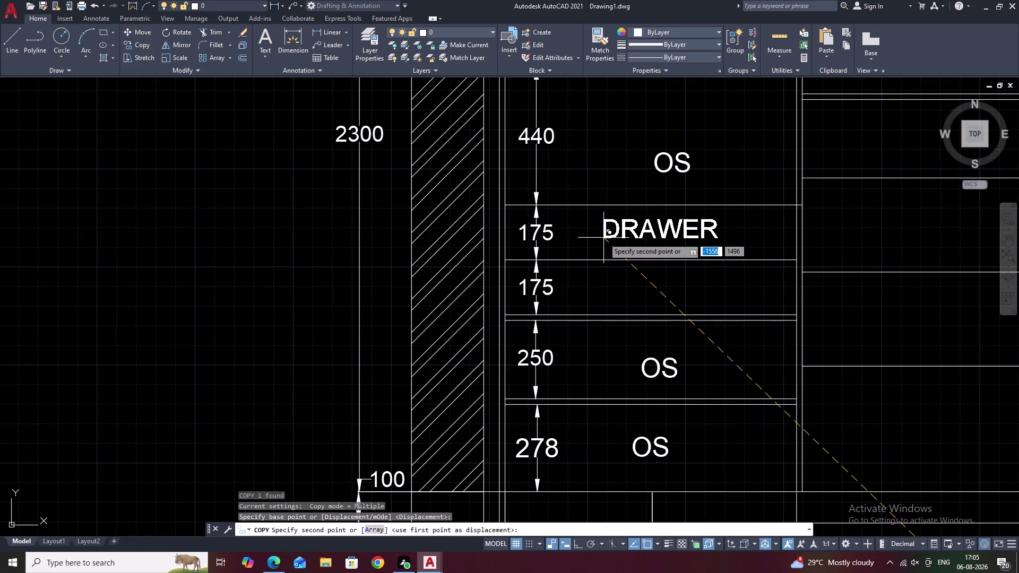
click(603, 246)
click(599, 296)
Add DRAWER to the second column's 250 and two 300 compartments.
scroll(down, 3)
middle_drag(728, 322, 519, 324)
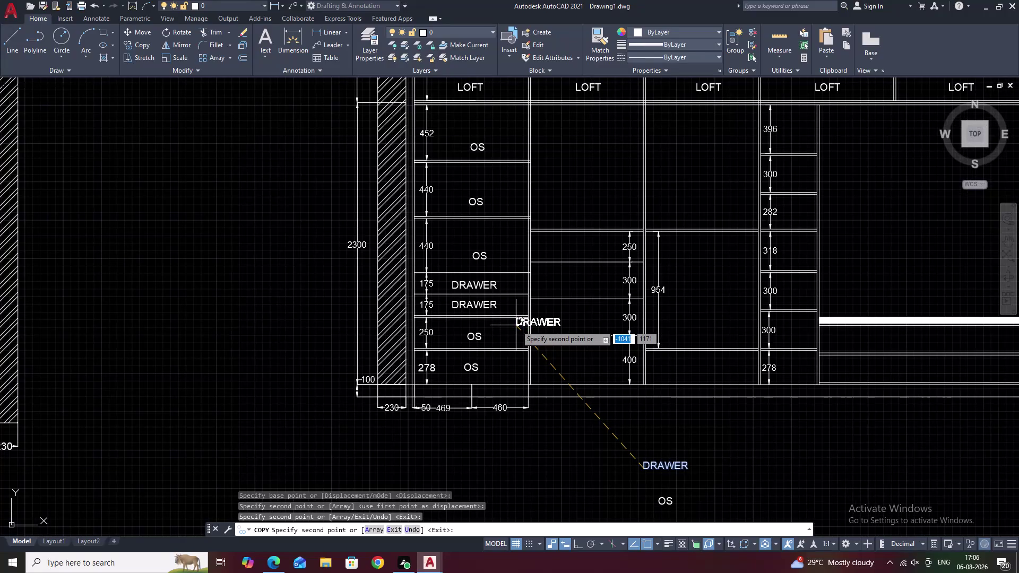
scroll(up, 3)
click(557, 250)
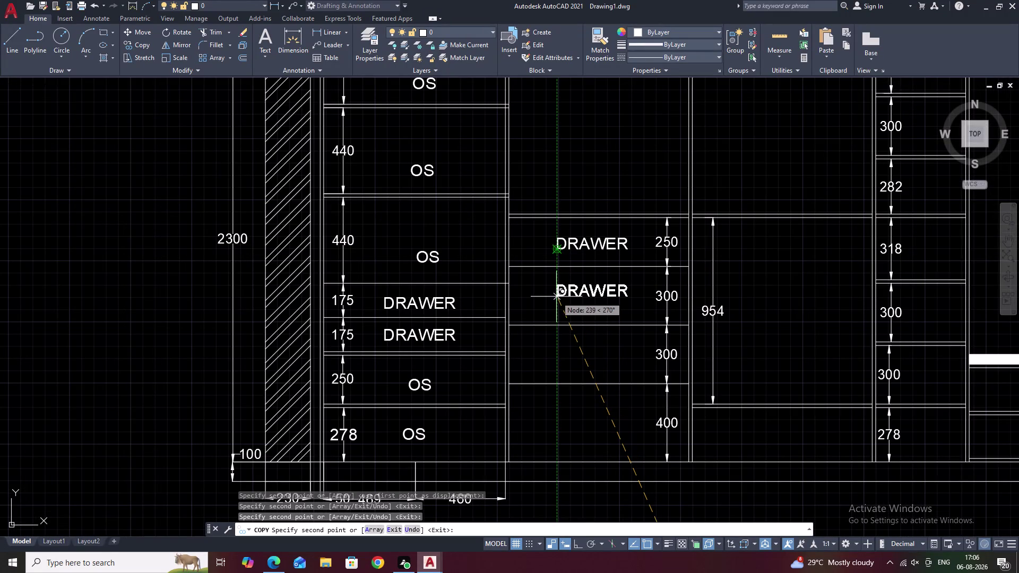
click(556, 298)
middle_drag(555, 353, 578, 261)
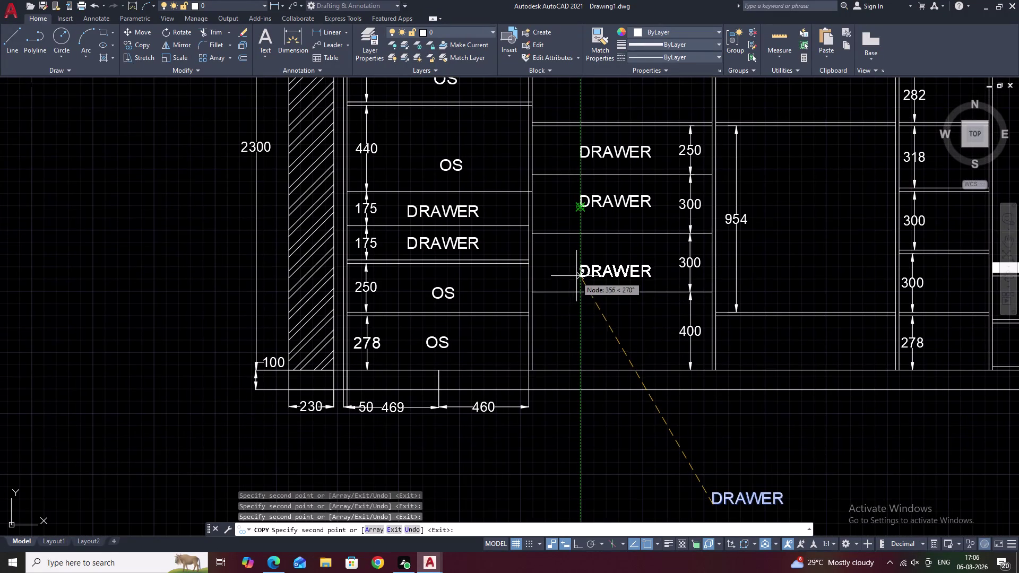
click(576, 274)
scroll(down, 3)
key(Escape)
middle_click(650, 393)
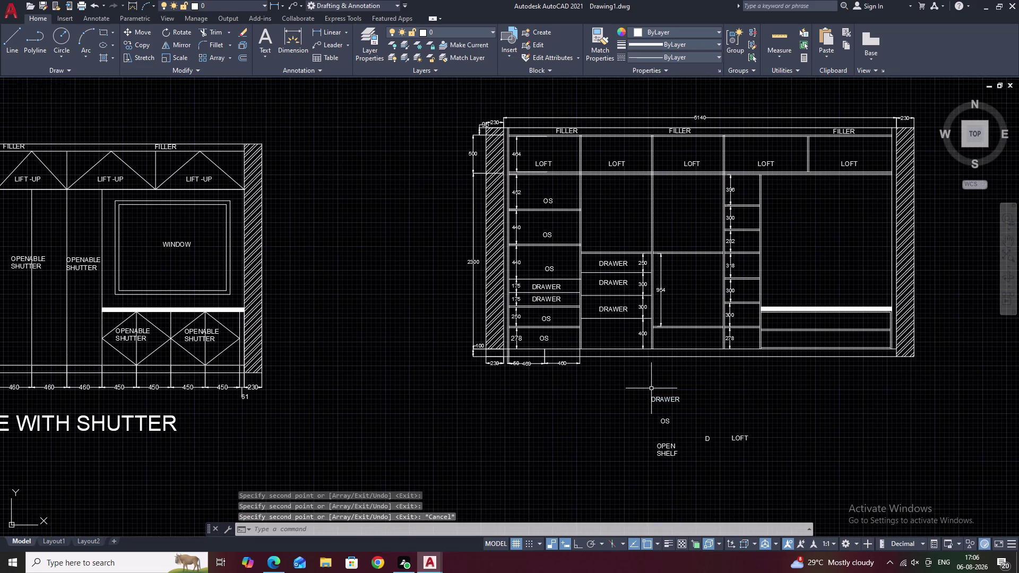
middle_drag(651, 388, 650, 313)
scroll(up, 3)
drag(675, 356, 625, 412)
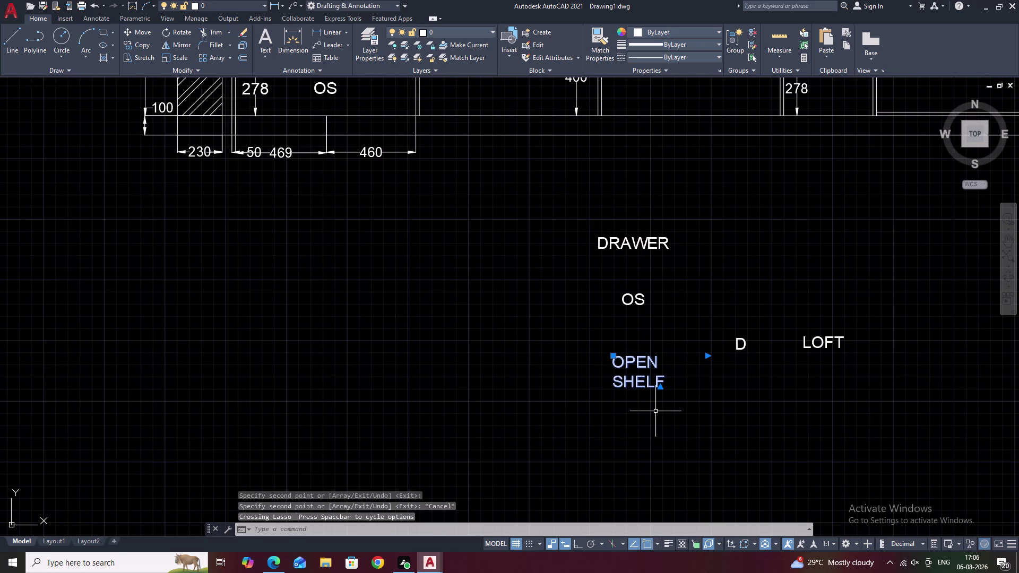
Copy the OPEN SHELF label into the 400 space.
key(c)
text(O)
key(space)
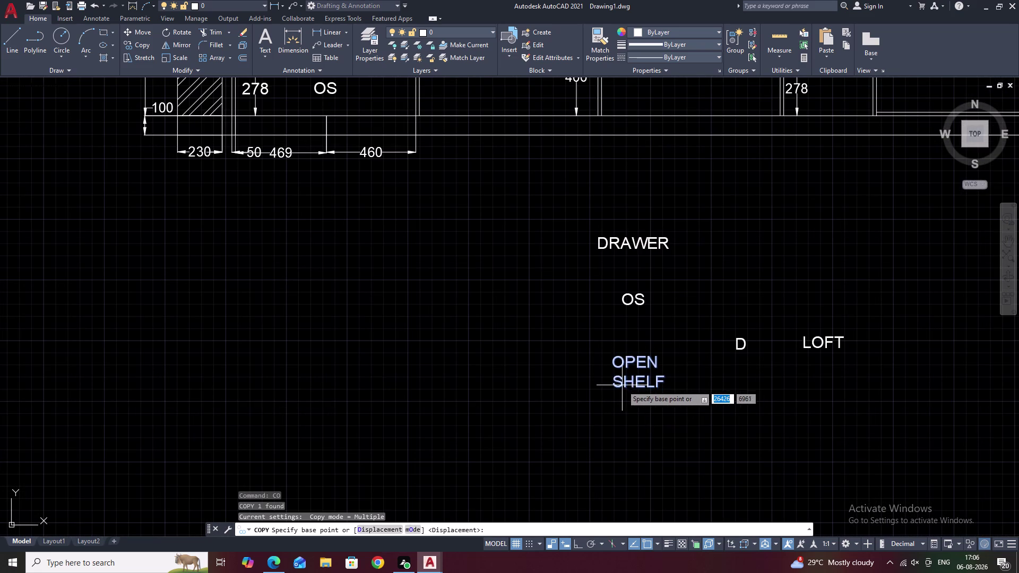
click(618, 388)
scroll(down, 3)
middle_drag(549, 310, 571, 375)
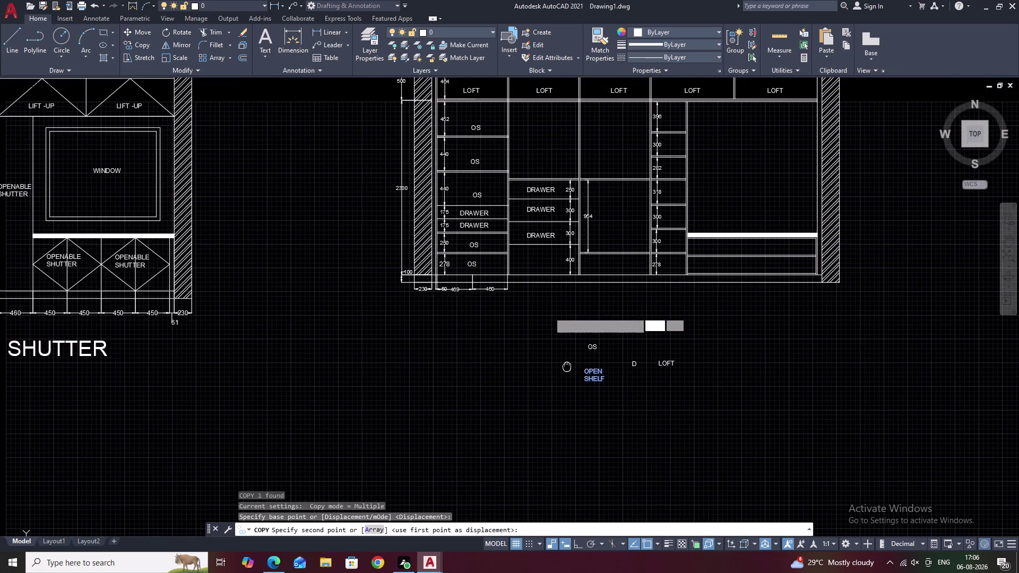
scroll(up, 3)
click(531, 268)
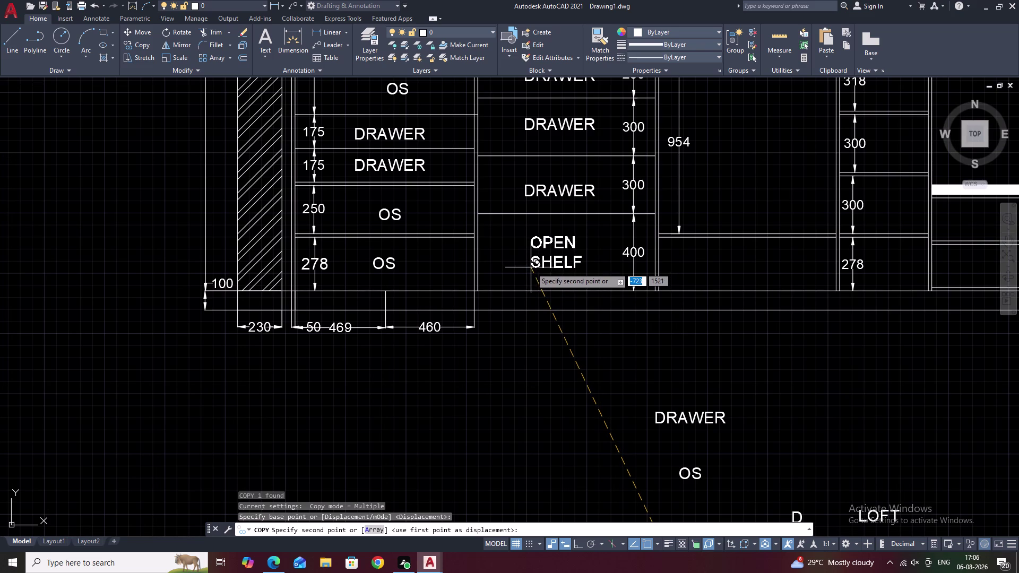
key(Escape)
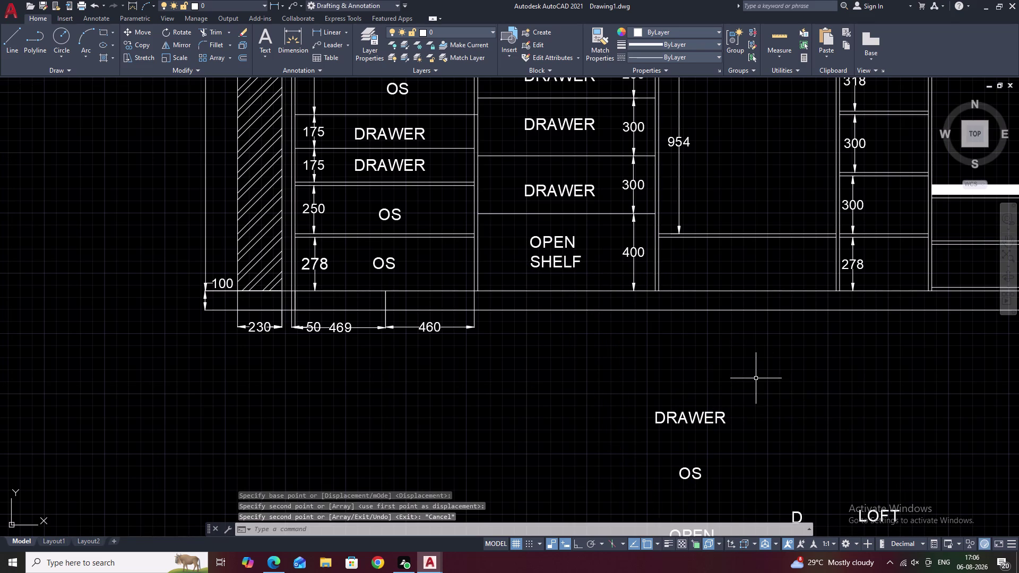
scroll(down, 3)
Copy the OS label from the library into the 954 compartment.
drag(735, 424, 716, 455)
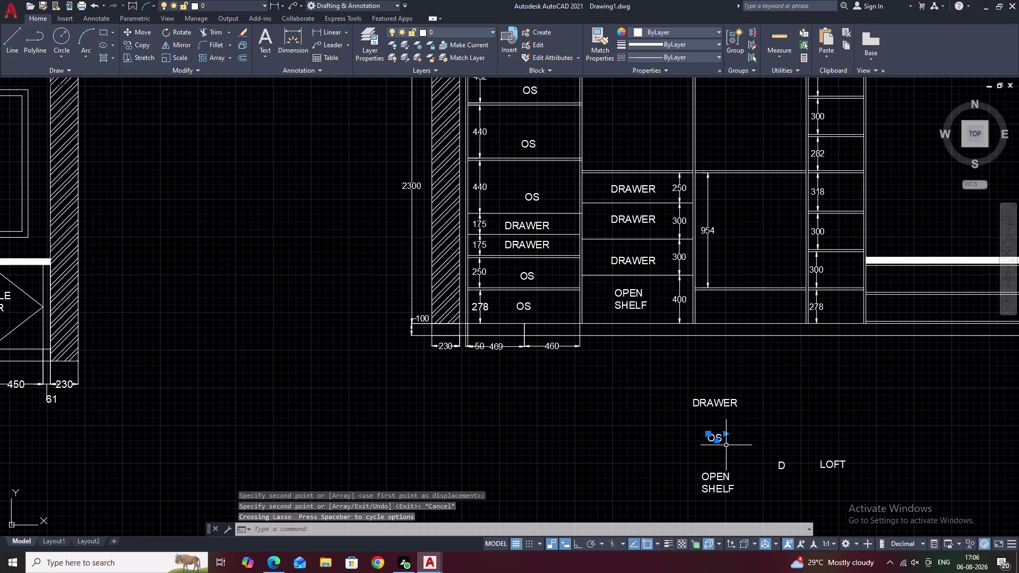
text(CO)
key(space)
scroll(up, 3)
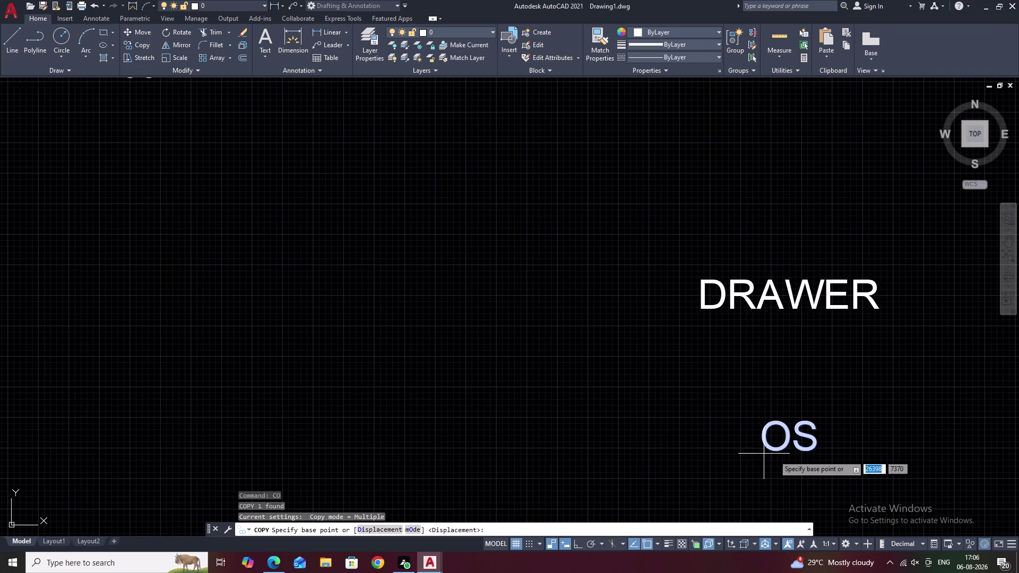
click(777, 449)
scroll(down, 3)
middle_drag(666, 347, 671, 417)
middle_drag(742, 368, 591, 422)
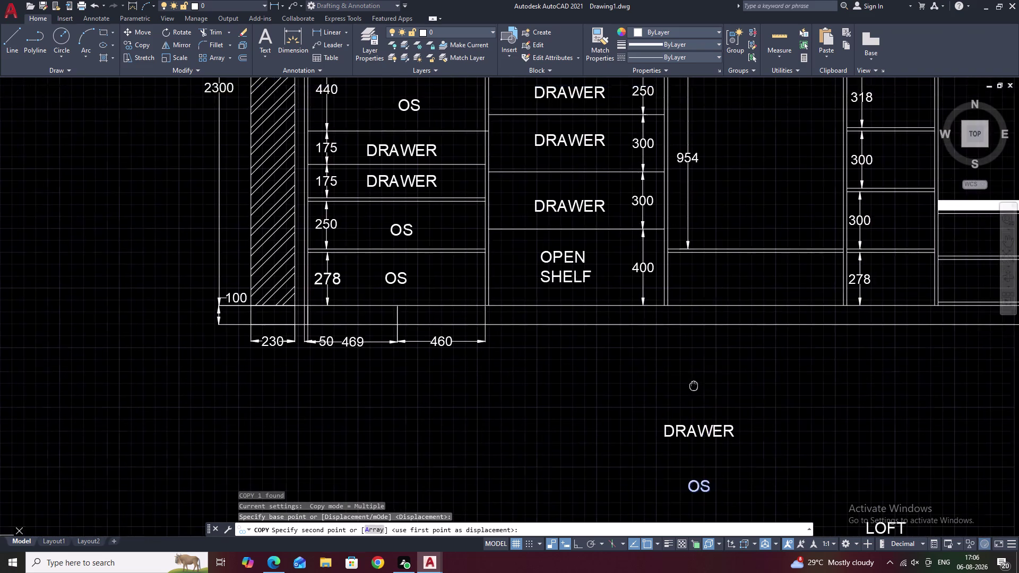
middle_drag(591, 423, 565, 428)
click(592, 339)
Place OS labels in the narrow right column's upper spaces, including the 318 compartment.
middle_drag(647, 338, 533, 475)
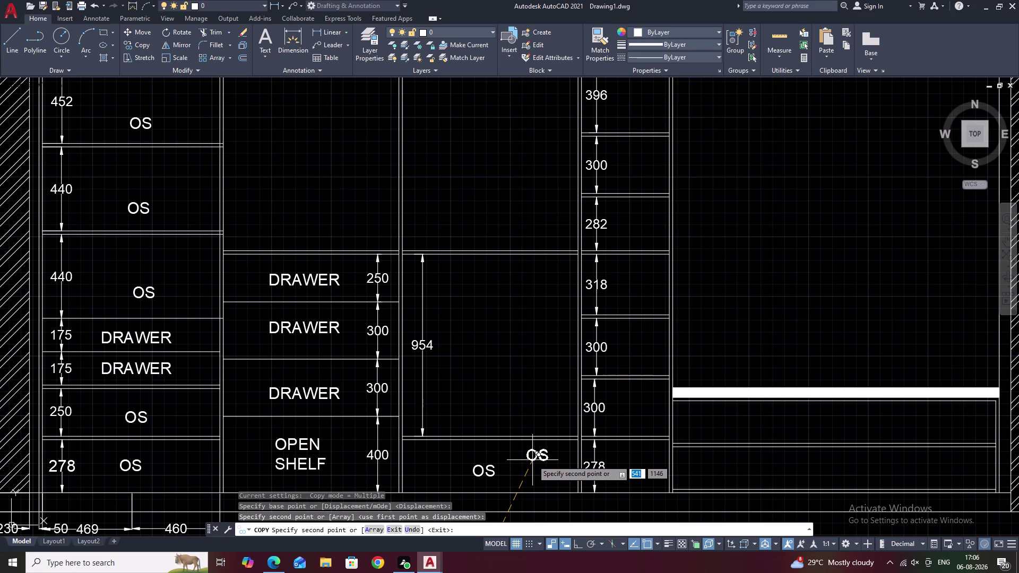
middle_drag(606, 228, 616, 397)
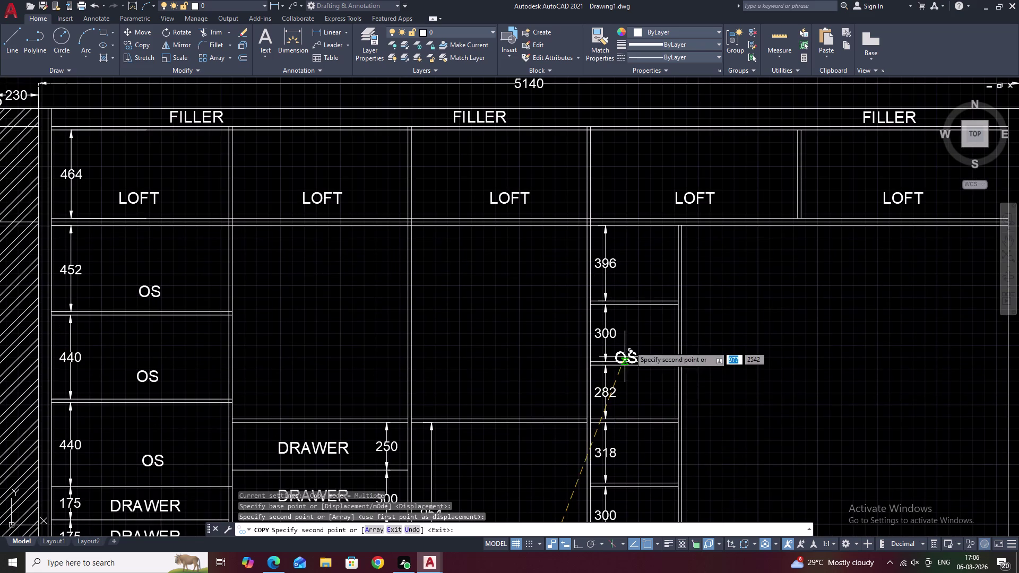
click(641, 290)
click(644, 356)
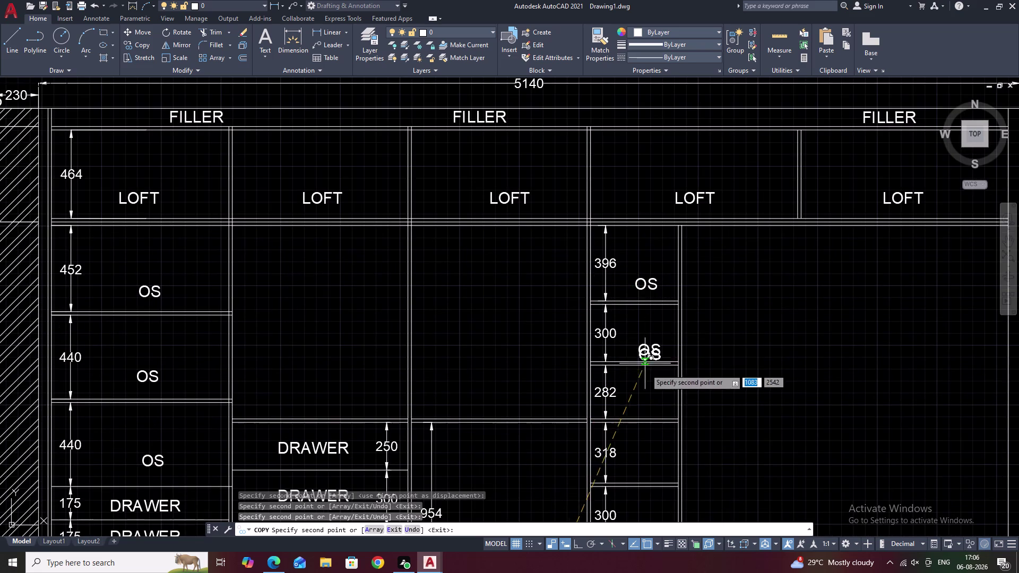
middle_drag(650, 410, 658, 288)
double_click(656, 285)
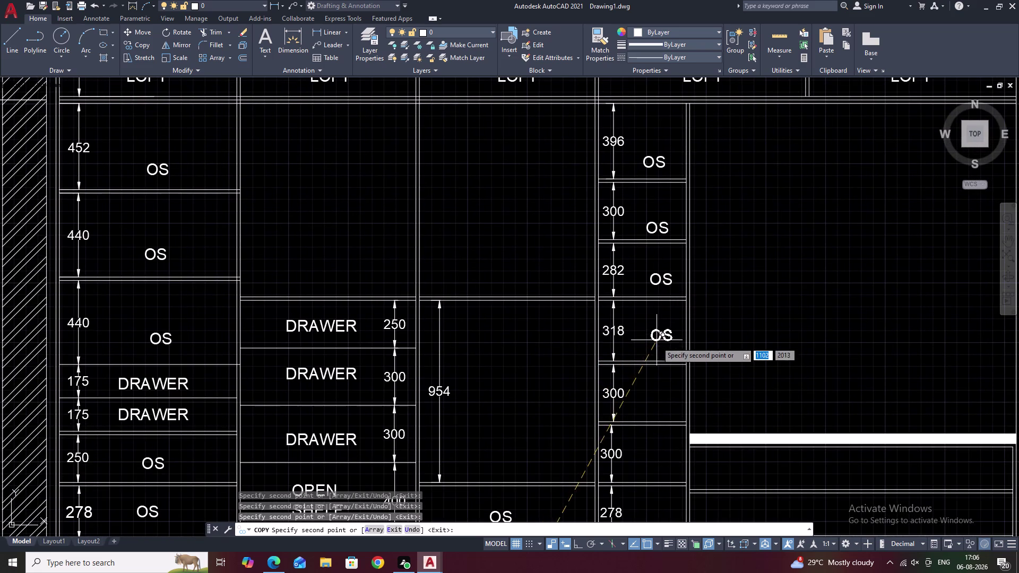
click(656, 350)
middle_drag(657, 402, 661, 257)
key(Escape)
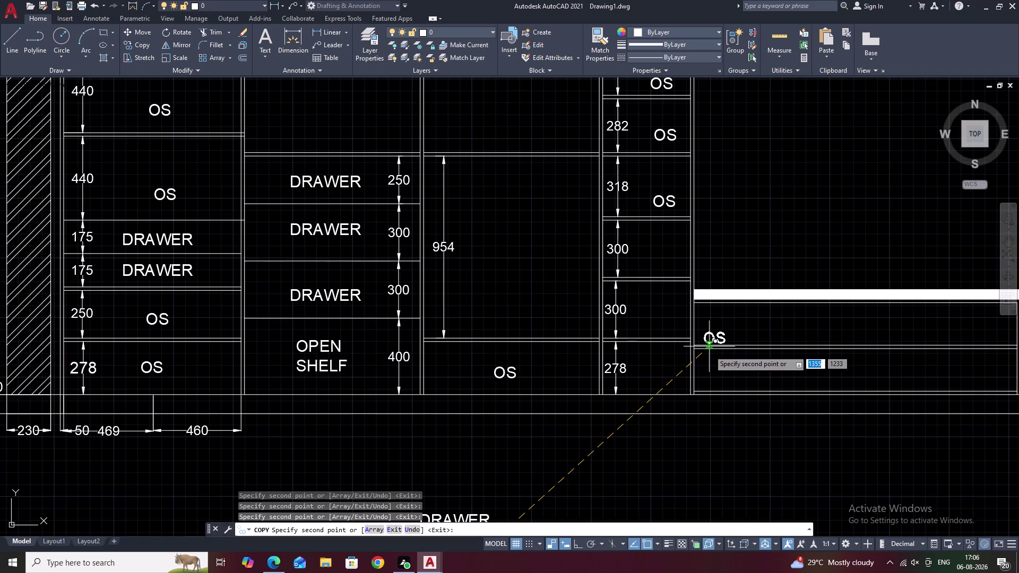
middle_drag(675, 453, 708, 48)
drag(621, 203, 591, 236)
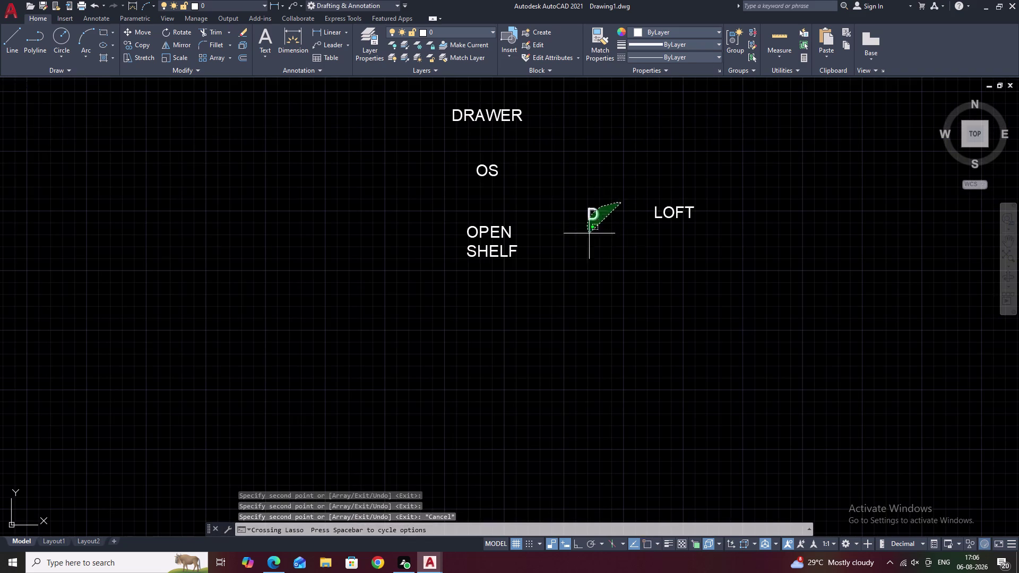
Copy the D label into the first of the right column's lower compartments.
text(CO)
key(space)
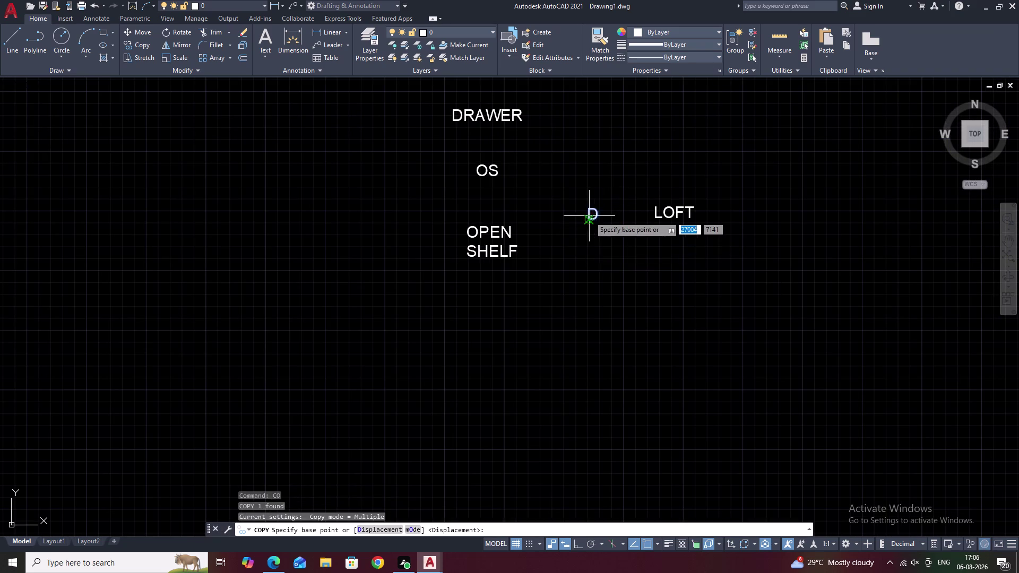
scroll(up, 3)
click(586, 226)
scroll(down, 3)
middle_drag(655, 180, 587, 339)
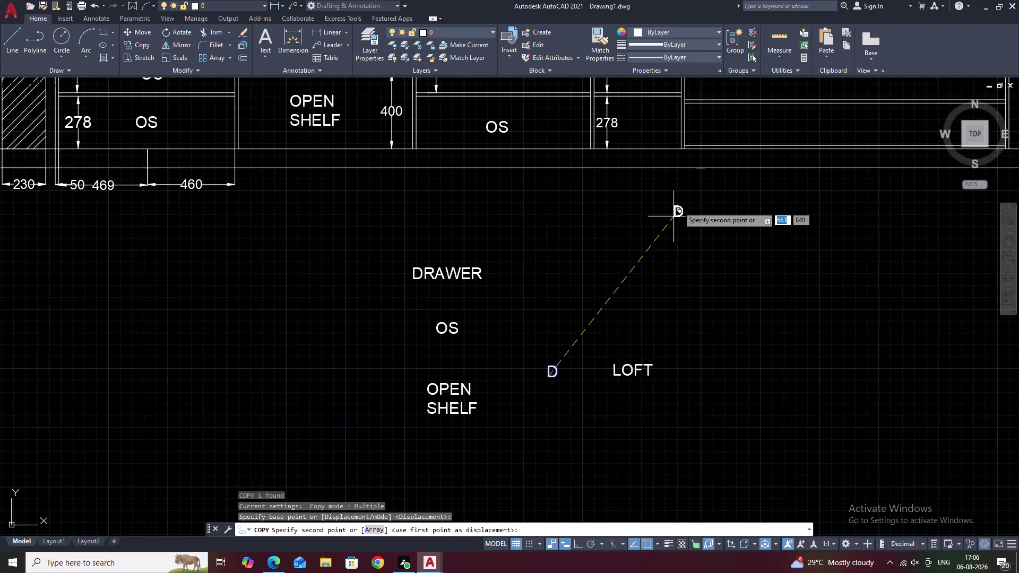
middle_drag(678, 205, 602, 341)
scroll(down, 3)
scroll(up, 3)
click(588, 297)
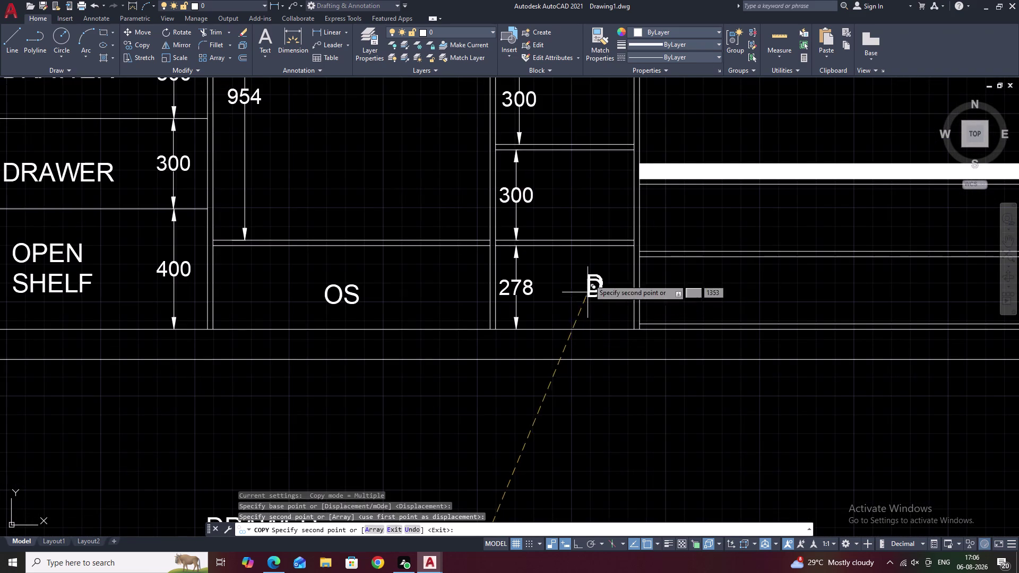
Add D labels to the 278 and 300 compartments and end the copy.
click(586, 198)
middle_drag(586, 198, 589, 358)
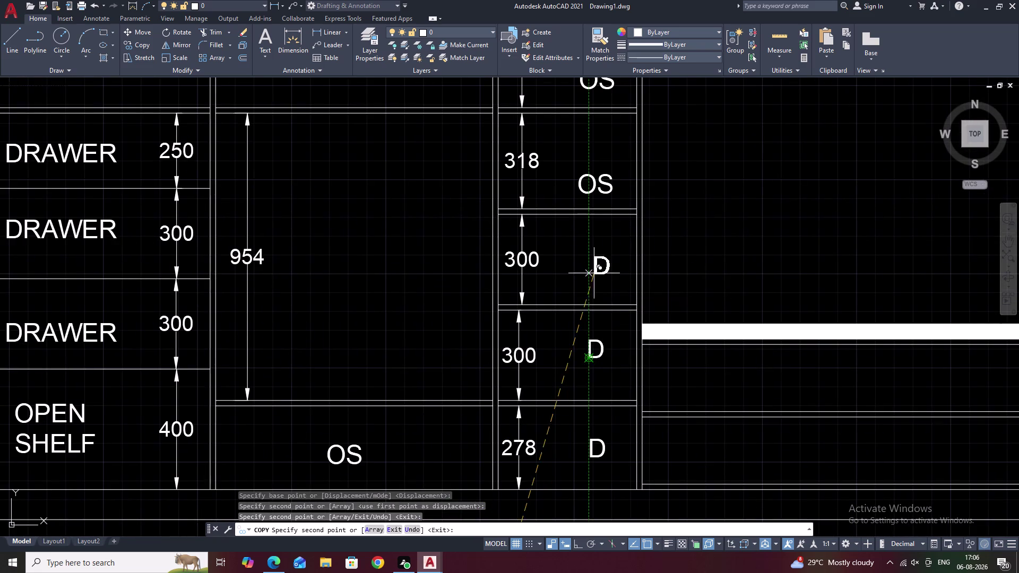
click(590, 269)
scroll(down, 3)
middle_click(661, 265)
key(Escape)
middle_drag(471, 248, 554, 344)
key(Escape)
scroll(down, 3)
middle_drag(740, 327, 671, 310)
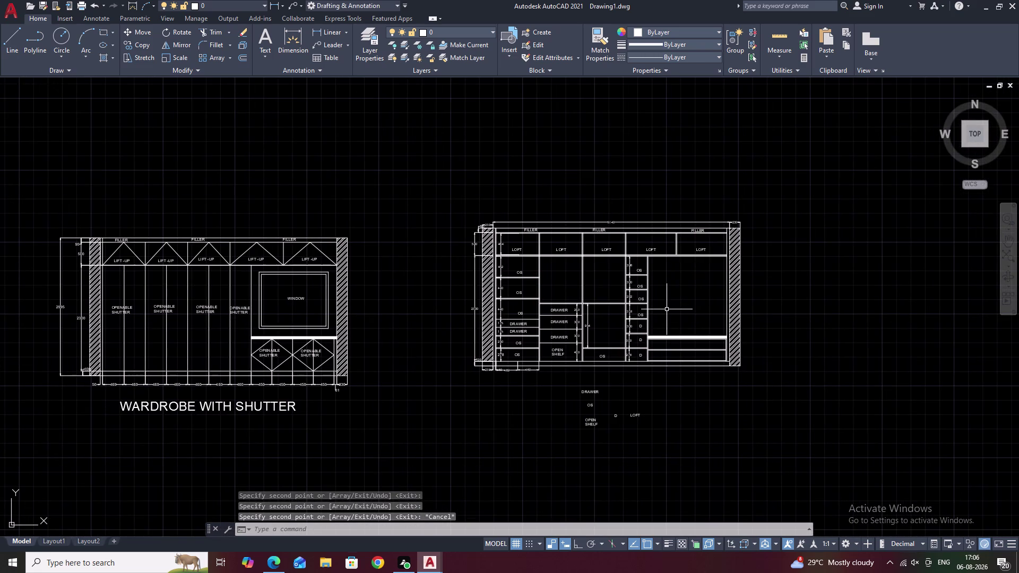
scroll(down, 3)
scroll(up, 3)
scroll(up, 3)
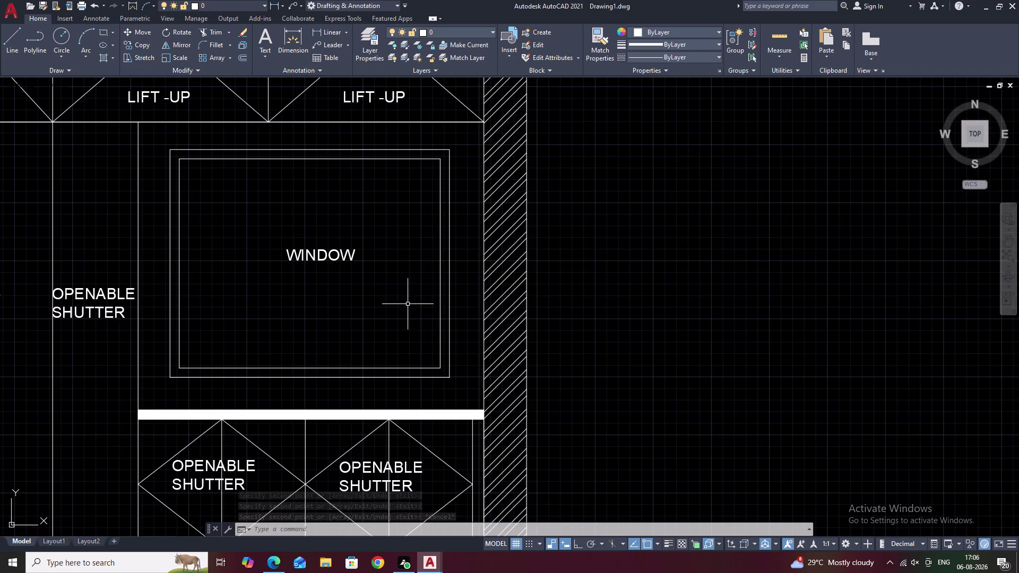
right_click(448, 259)
double_click(448, 259)
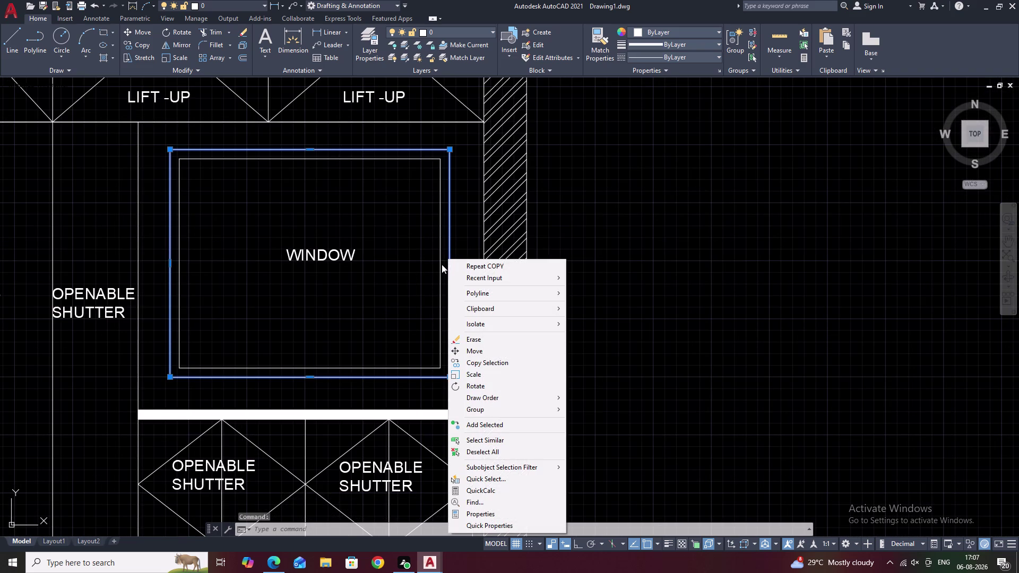
key(Escape)
click(439, 266)
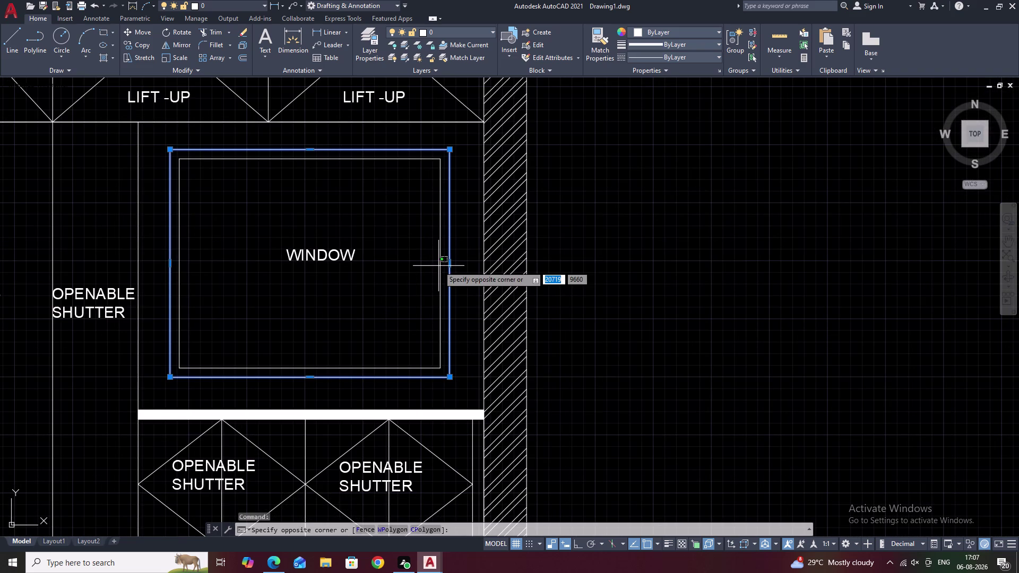
click(441, 270)
key(Escape)
click(441, 270)
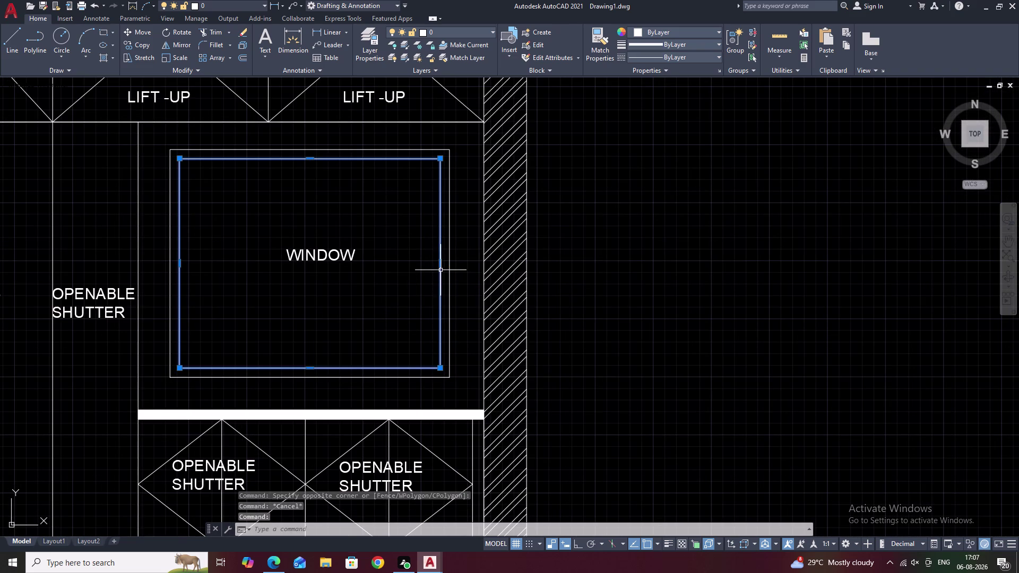
click(449, 269)
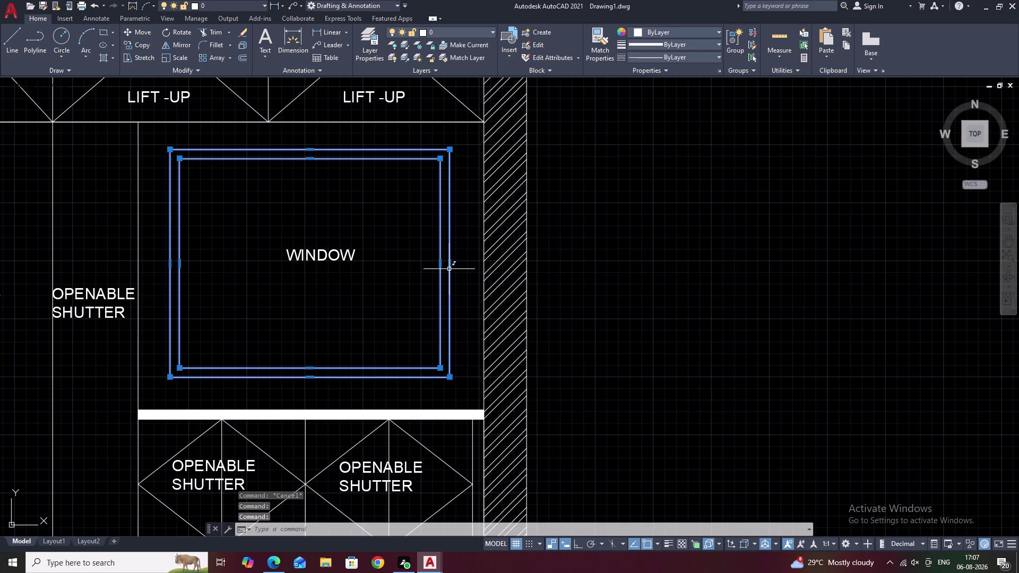
text(CO)
key(space)
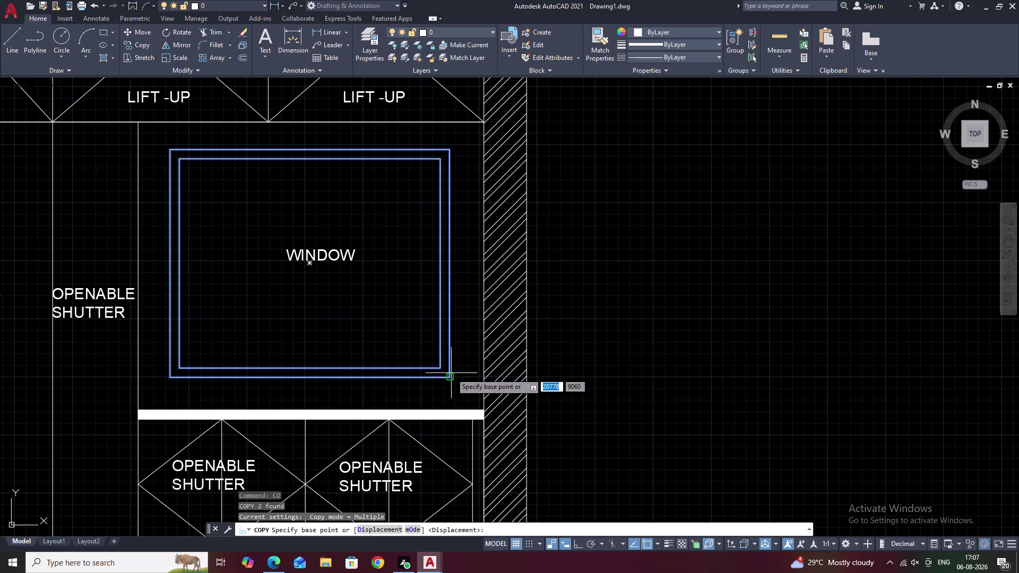
click(450, 376)
scroll(down, 3)
middle_drag(782, 353, 400, 335)
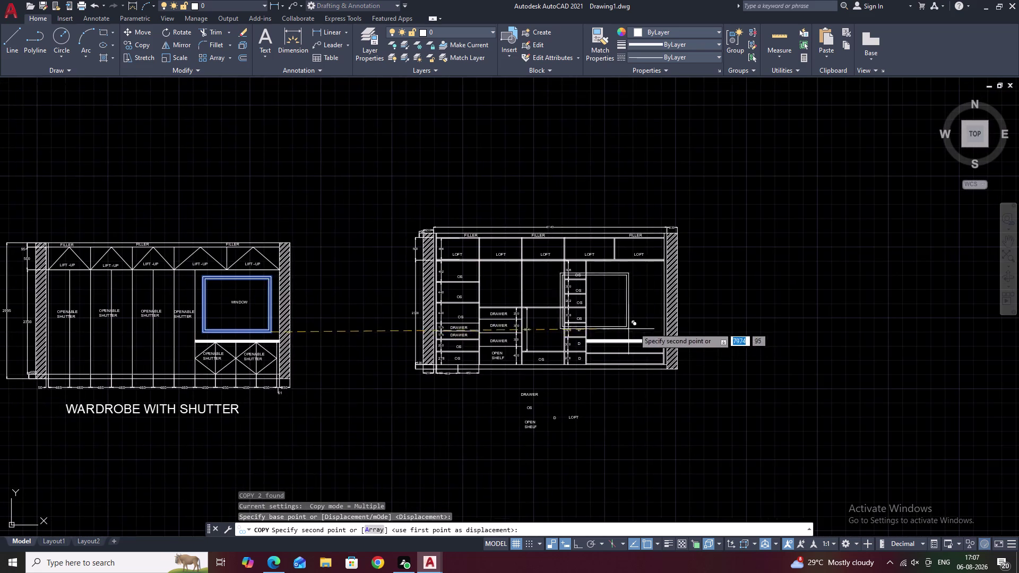
scroll(up, 3)
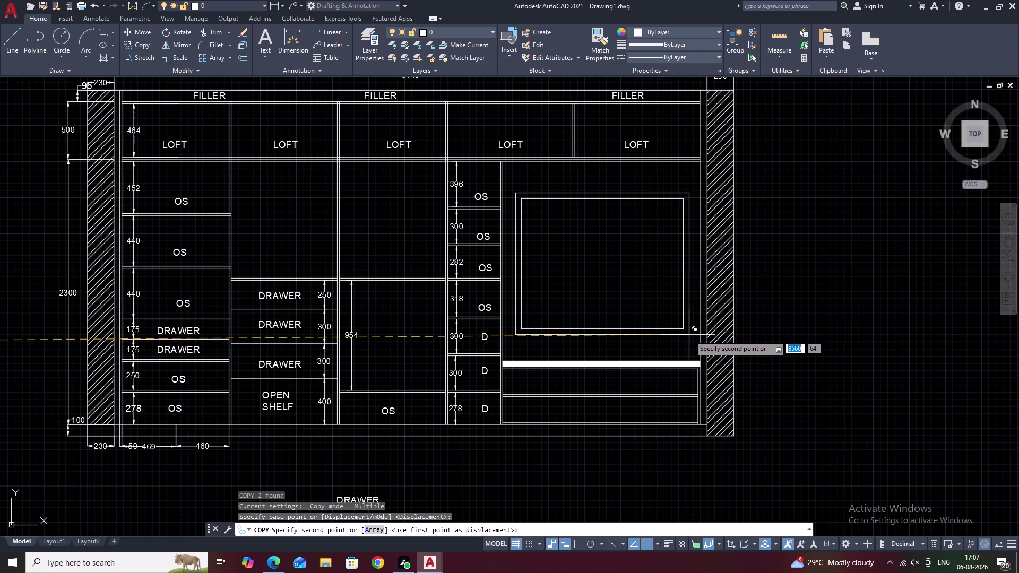
key(Escape)
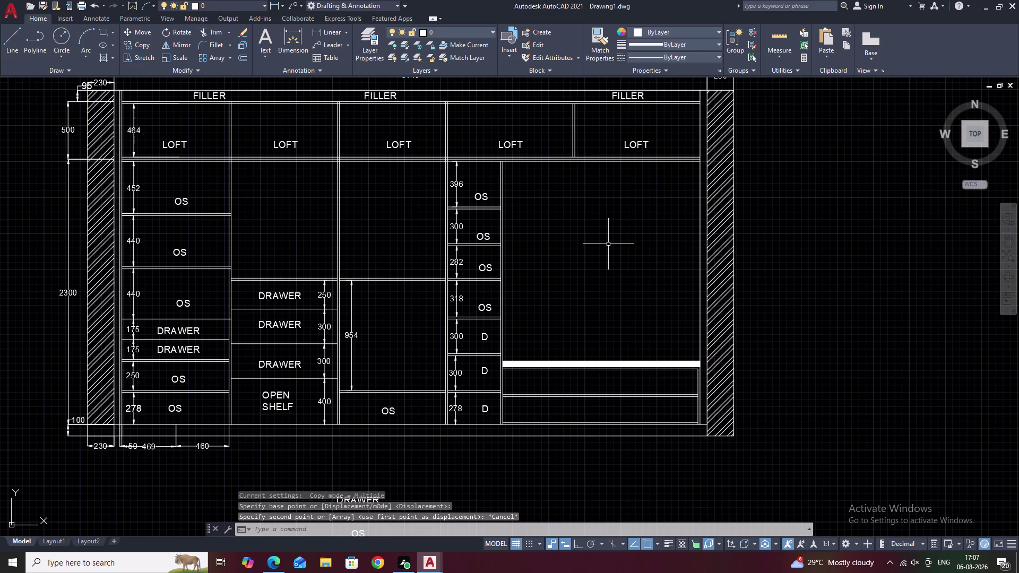
Draw a rectangular window frame across the empty right section.
text(REC)
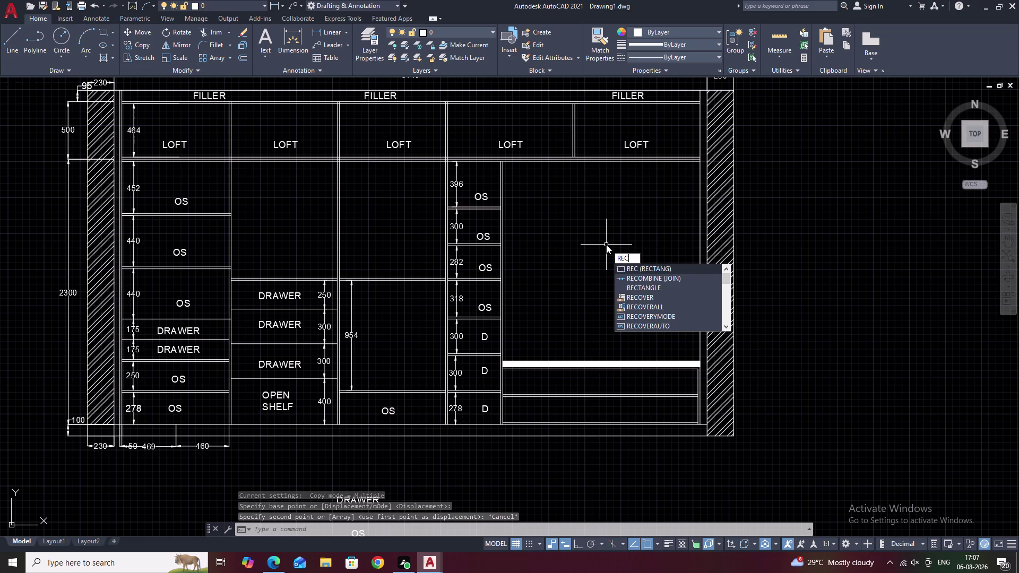
key(space)
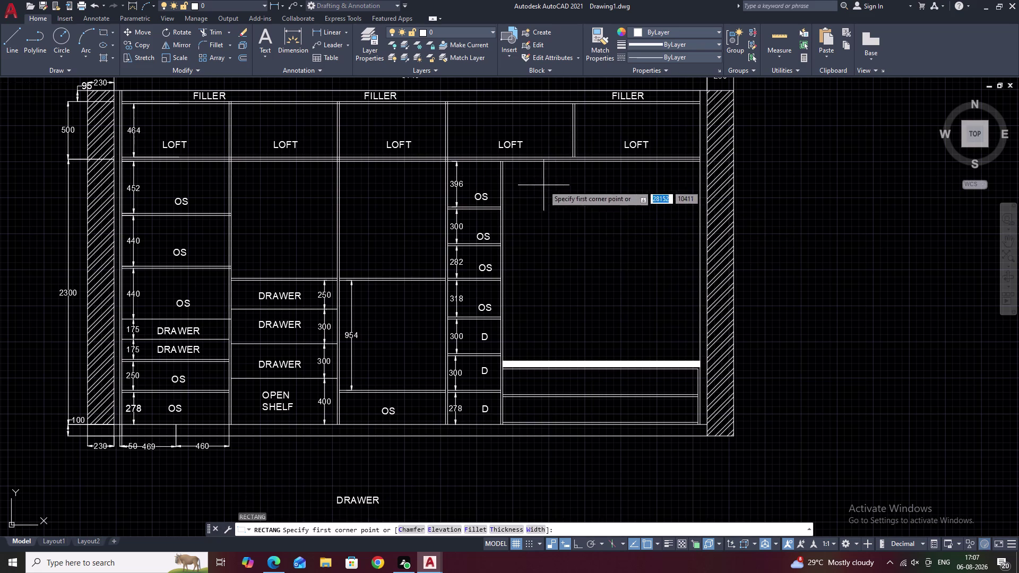
click(514, 175)
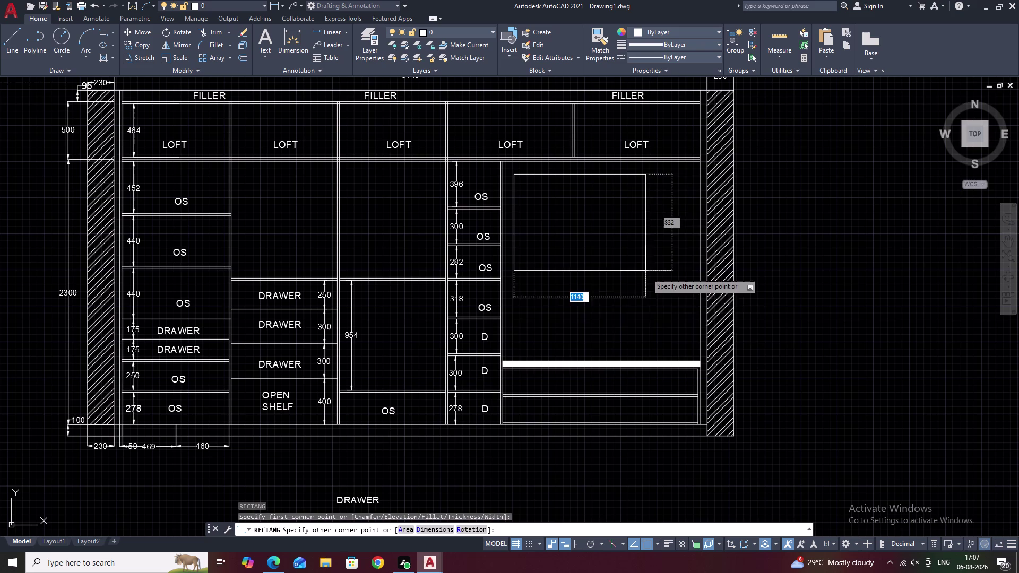
click(689, 349)
key(Escape)
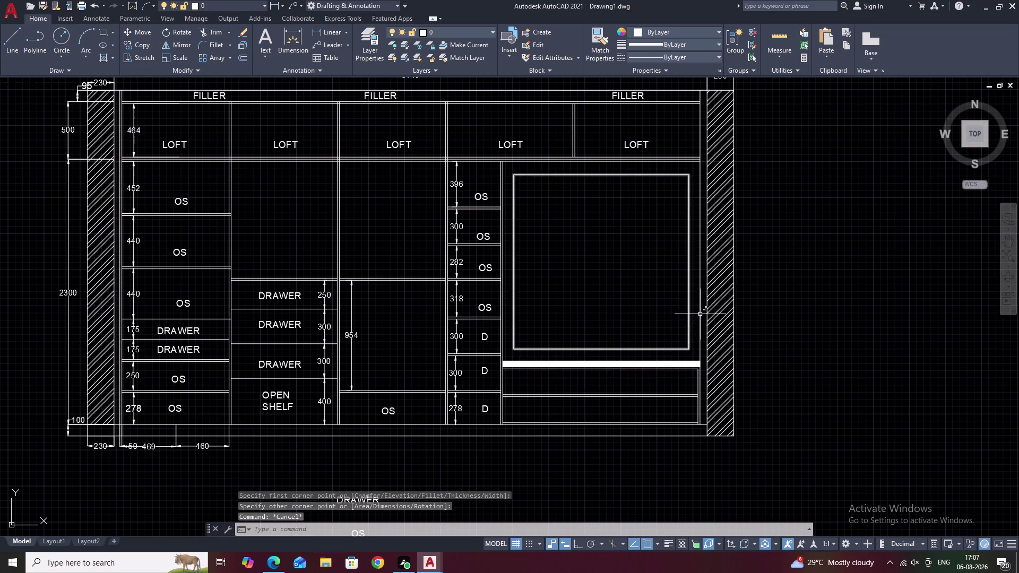
Offset the rectangle 50 inward to form the inner outline.
text(O 5)
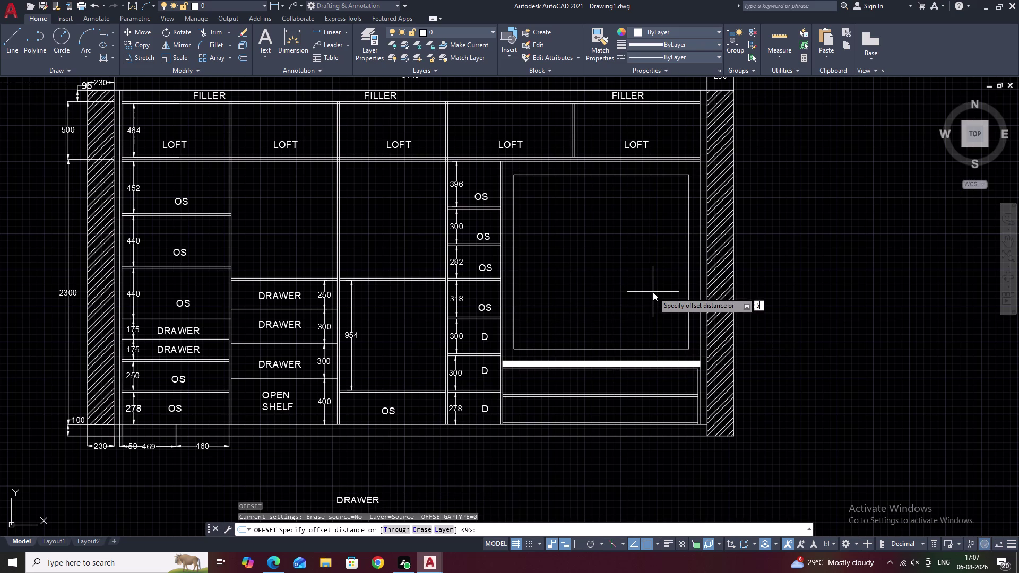
text(0)
key(space)
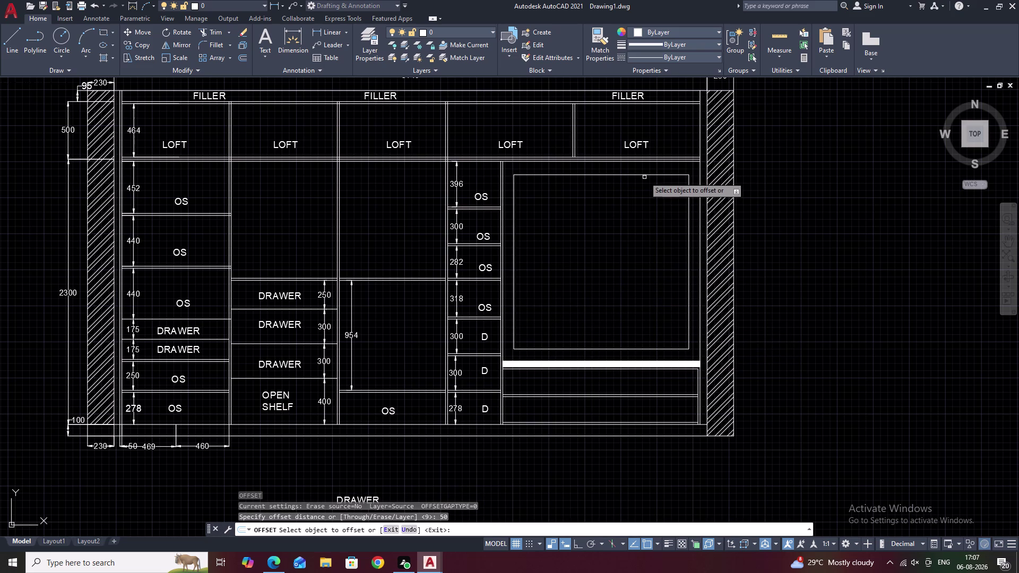
click(644, 175)
click(633, 213)
scroll(down, 3)
middle_drag(645, 236, 627, 250)
key(Escape)
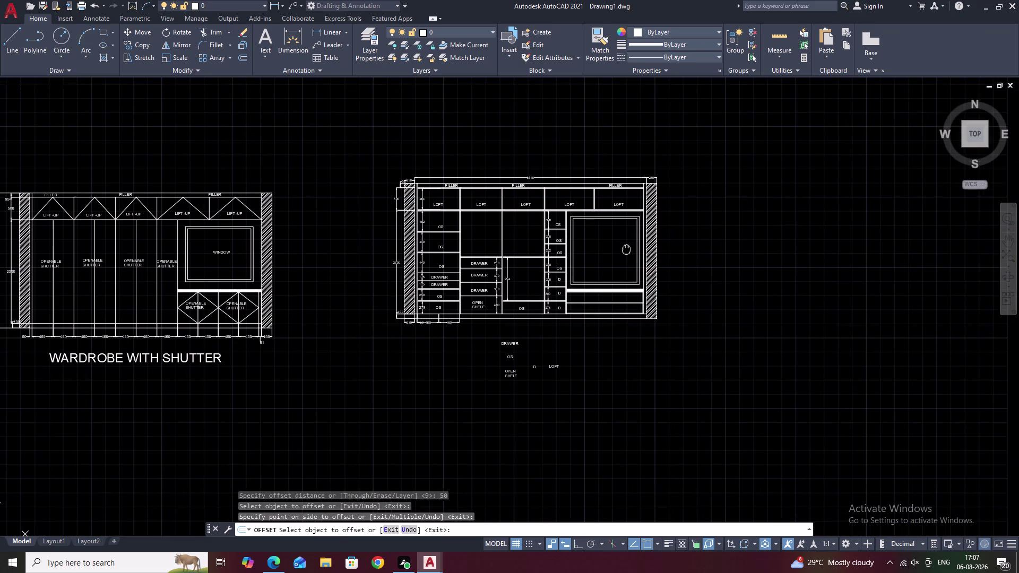
Erase the leftover DRAWER, OS, OPEN SHELF, D and LOFT labels below the internal elevation.
middle_drag(400, 265, 508, 271)
scroll(up, 3)
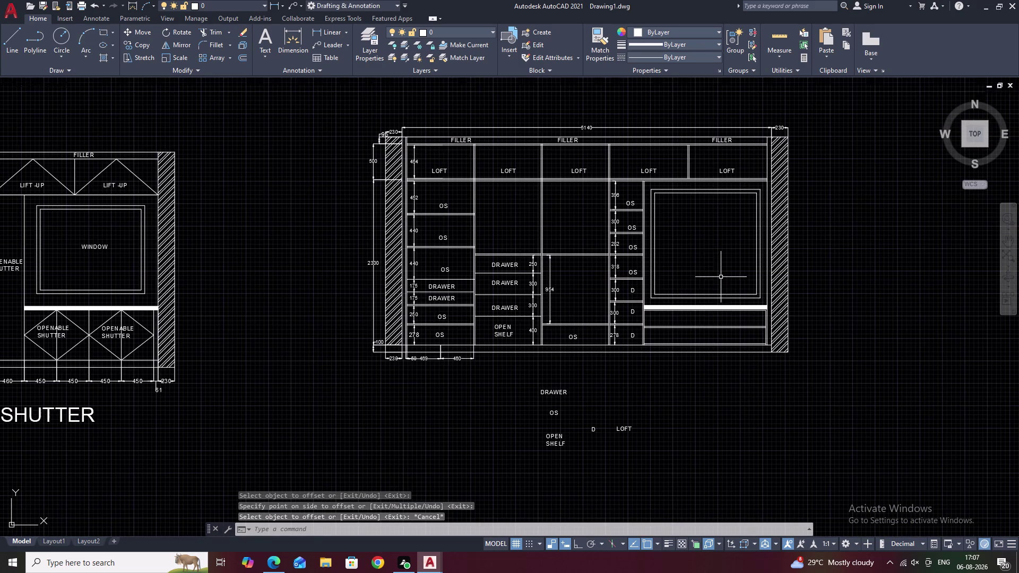
middle_drag(695, 271, 723, 269)
middle_drag(514, 268, 649, 265)
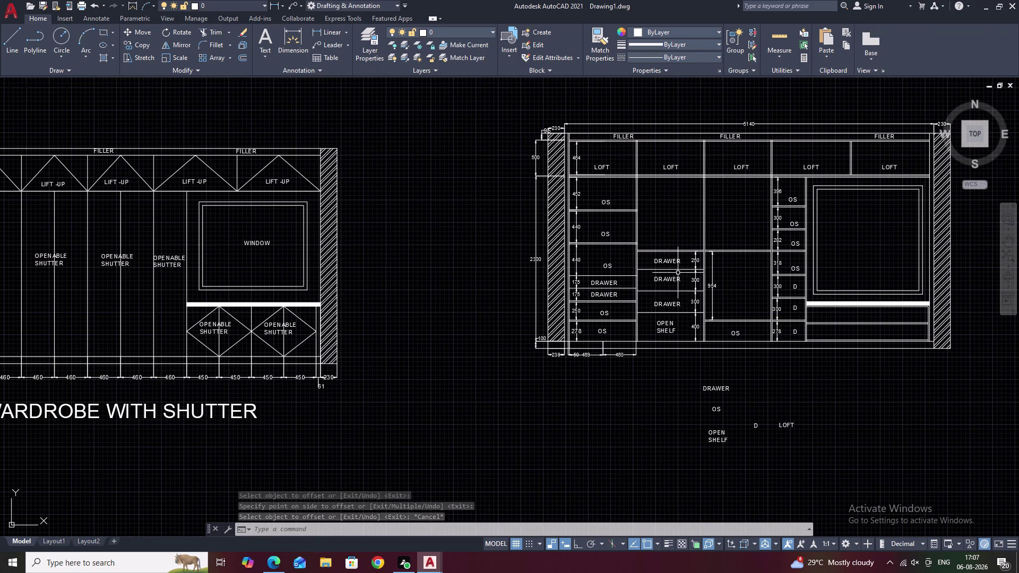
middle_drag(678, 238, 647, 255)
scroll(up, 3)
scroll(down, 3)
middle_drag(711, 326, 711, 269)
drag(800, 363, 656, 403)
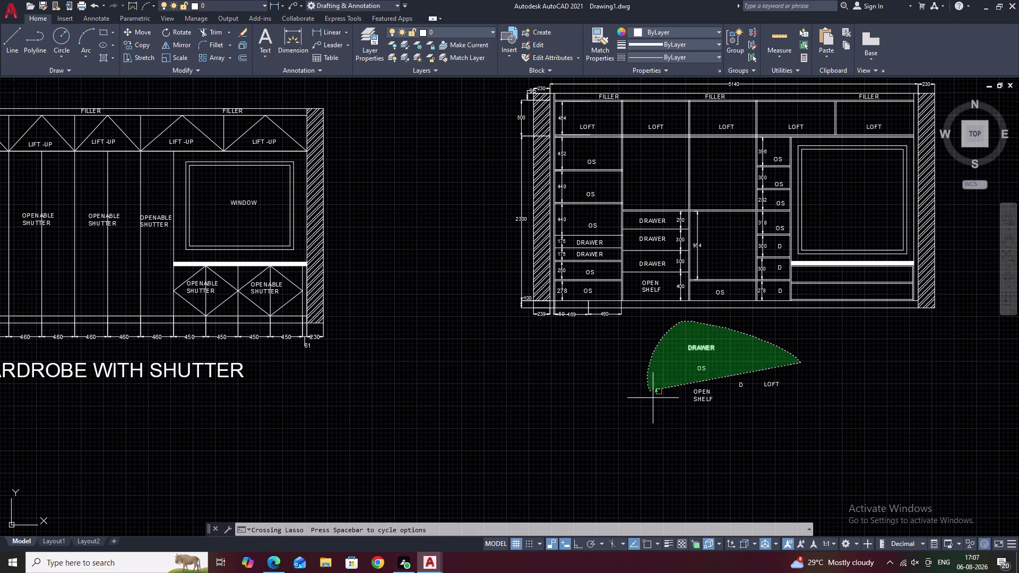
drag(657, 402, 785, 439)
text(E)
key(space)
Start a crossing selection around the WARDROBE WITH SHUTTER elevation and its title.
scroll(down, 3)
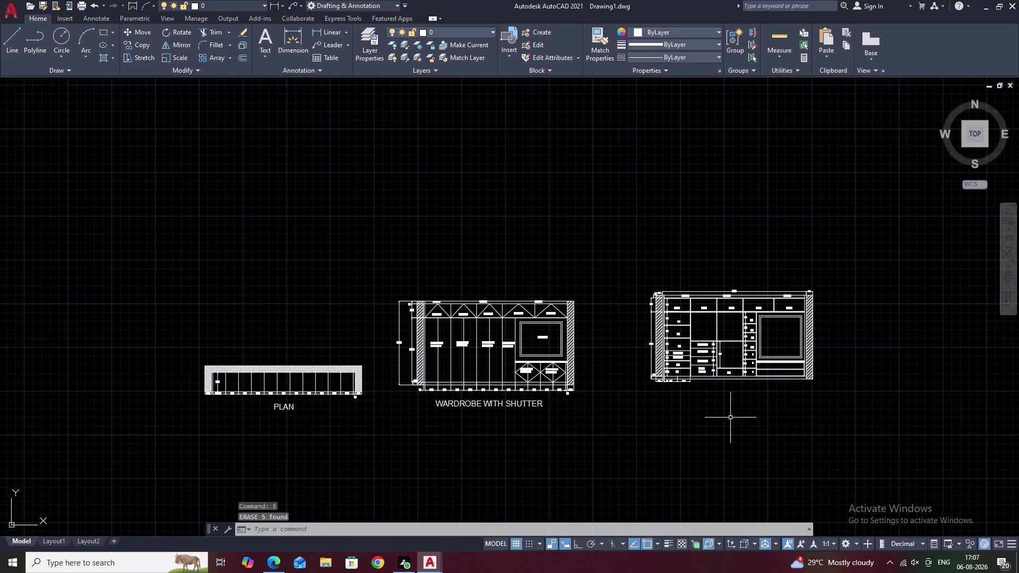
middle_drag(730, 418, 655, 426)
scroll(up, 3)
middle_drag(636, 425, 722, 412)
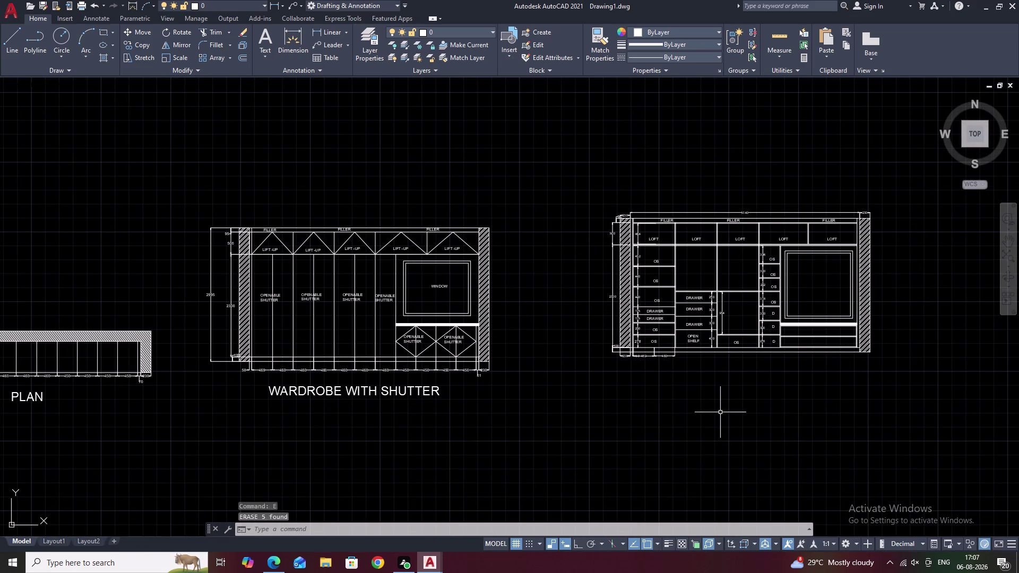
middle_drag(577, 382, 648, 361)
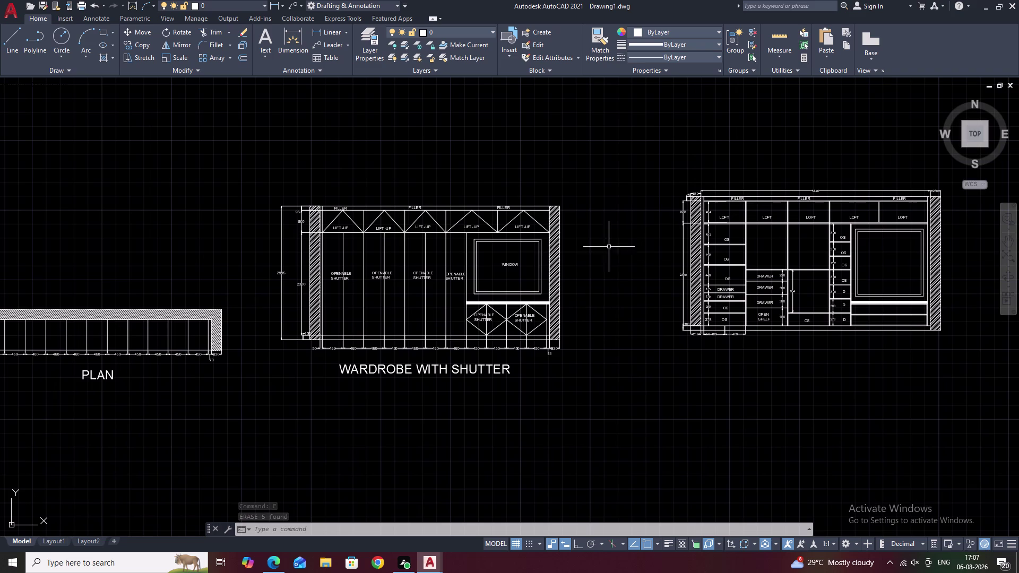
drag(609, 208, 537, 445)
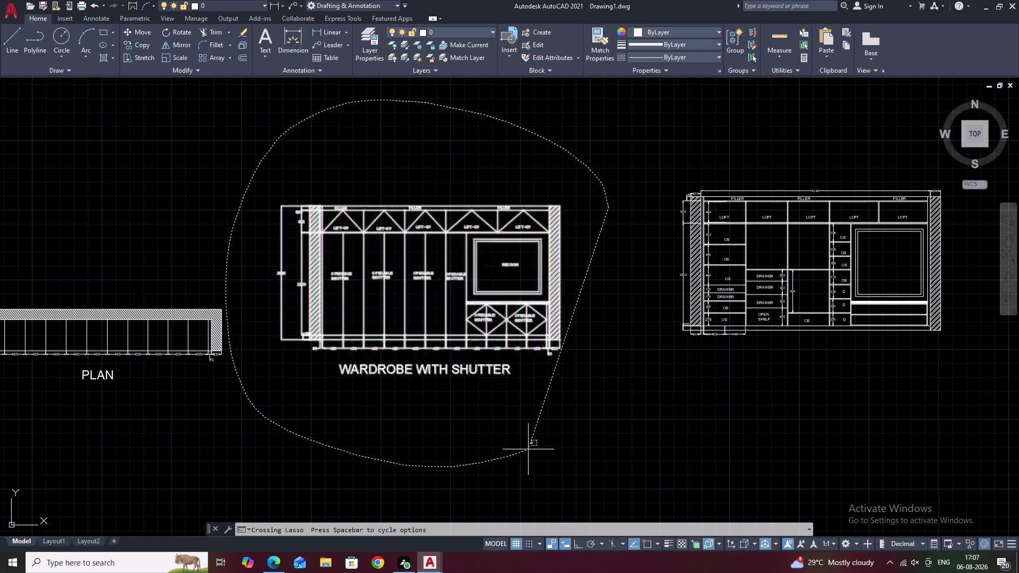
Move the WARDROBE WITH SHUTTER elevation from its bottom-right corner to a new position.
drag(537, 445, 571, 416)
text(M)
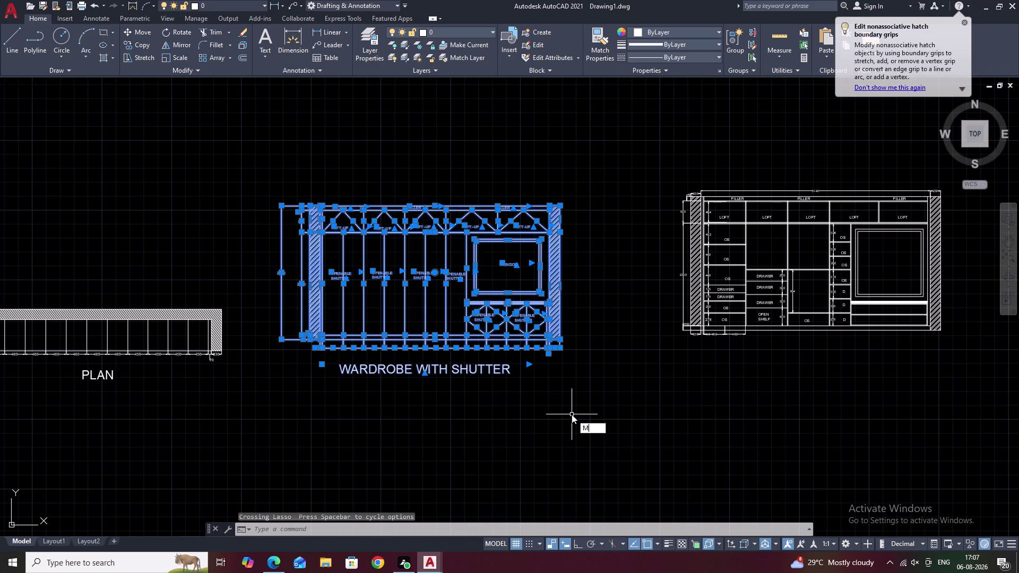
key(space)
scroll(up, 3)
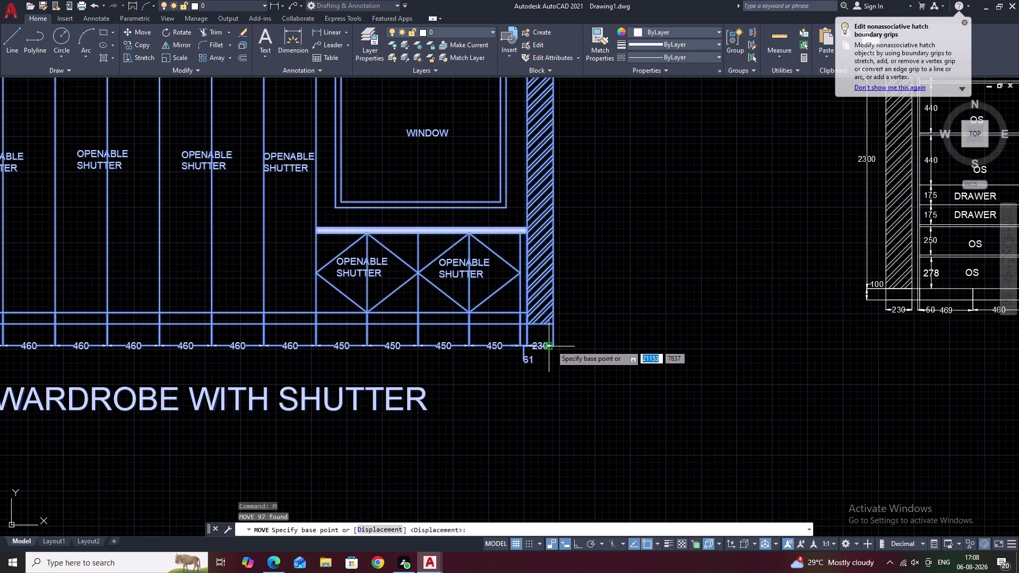
click(554, 345)
scroll(down, 3)
middle_drag(558, 412, 575, 297)
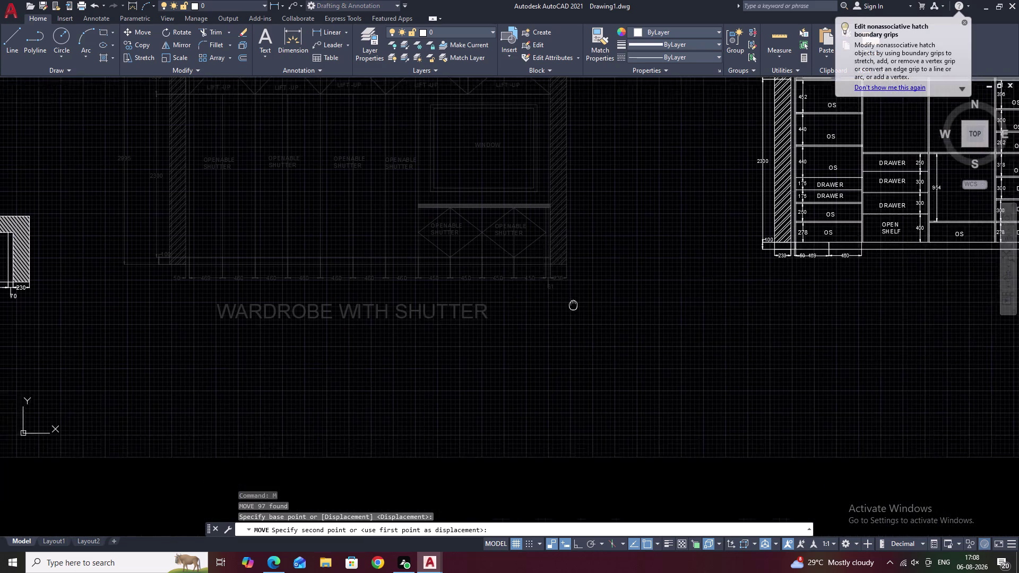
middle_drag(575, 297, 576, 297)
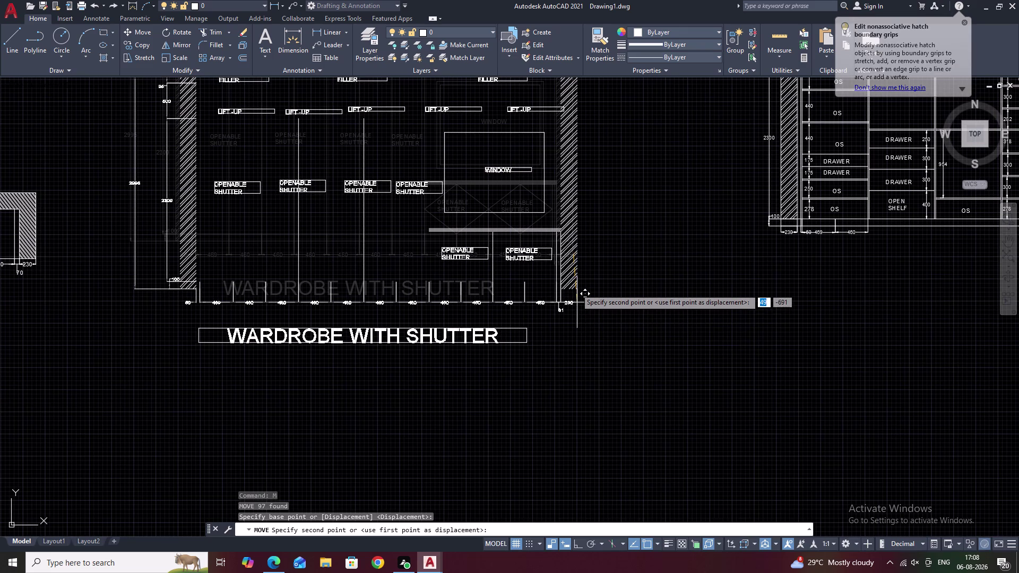
click(572, 276)
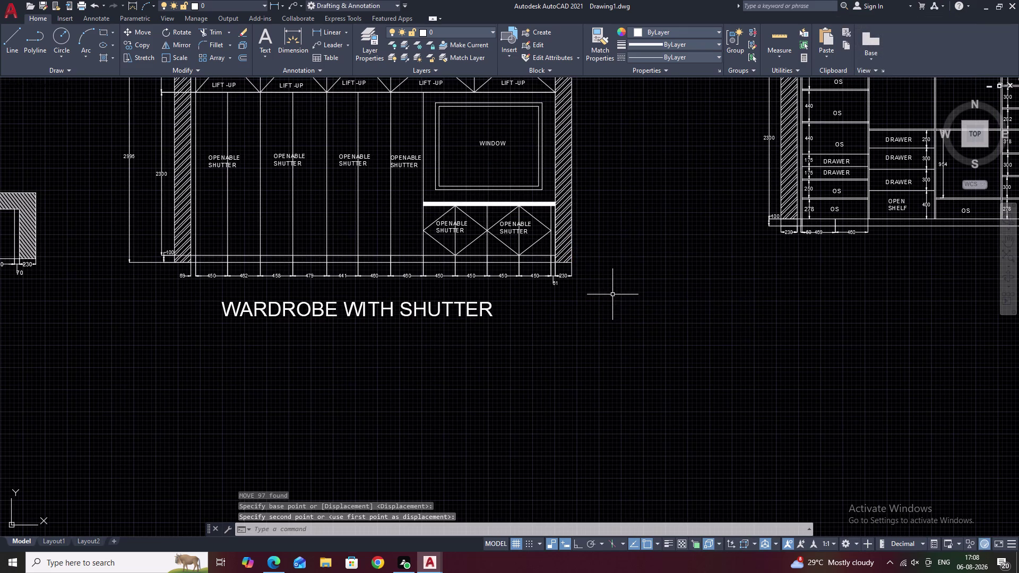
key(Escape)
Move the second wardrobe elevation by its bottom-right corner to sit alongside the first.
scroll(down, 3)
middle_drag(615, 295, 504, 328)
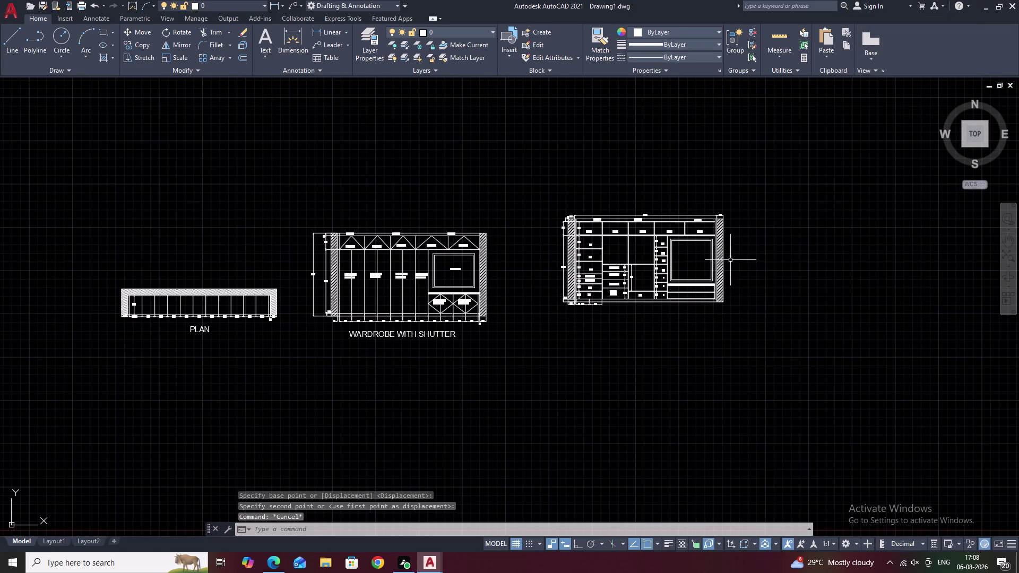
scroll(up, 3)
drag(771, 159, 209, 257)
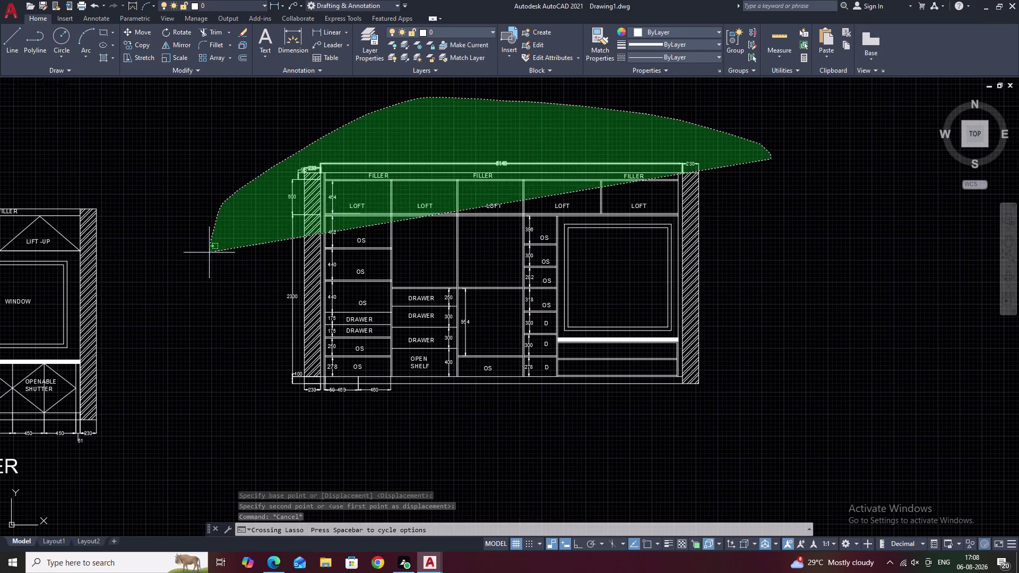
drag(209, 257, 719, 397)
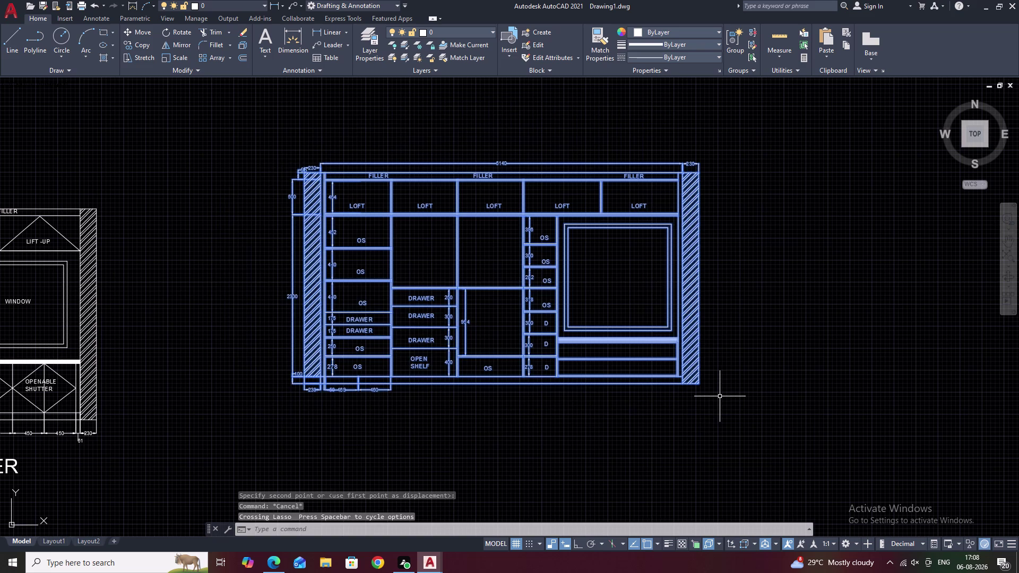
text(M)
key(space)
scroll(up, 3)
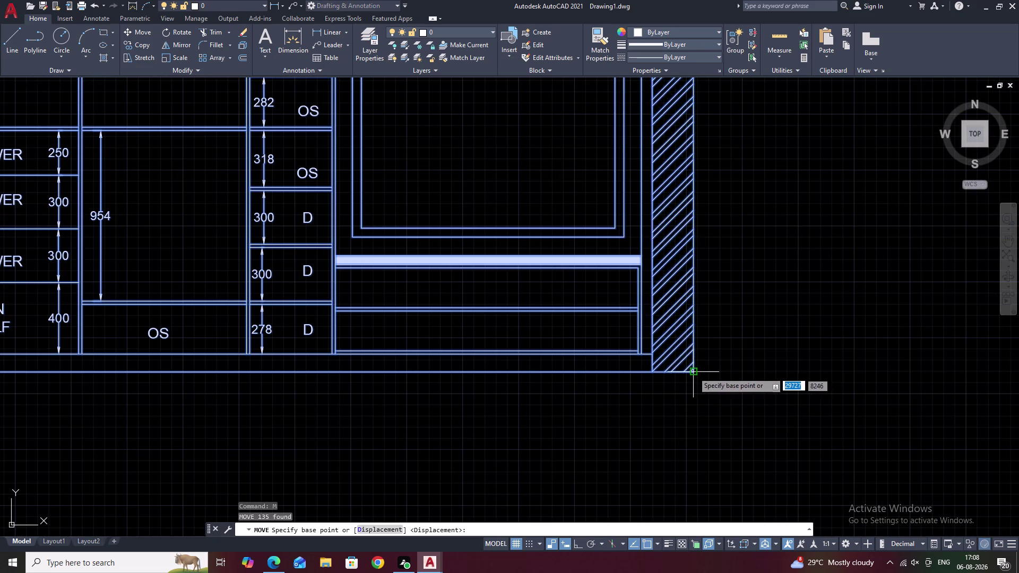
click(692, 370)
scroll(down, 3)
middle_drag(668, 442, 668, 411)
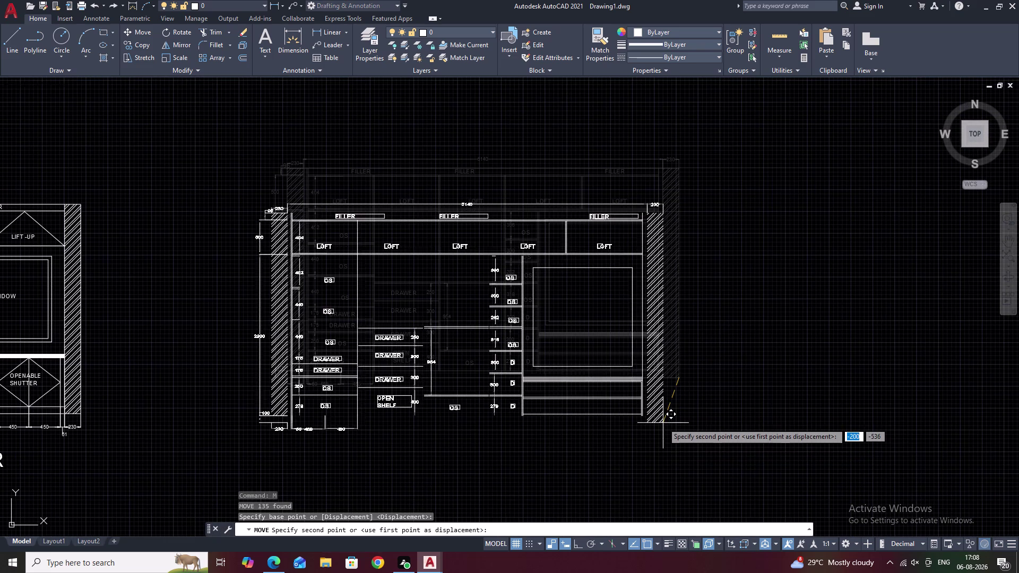
click(663, 422)
key(Escape)
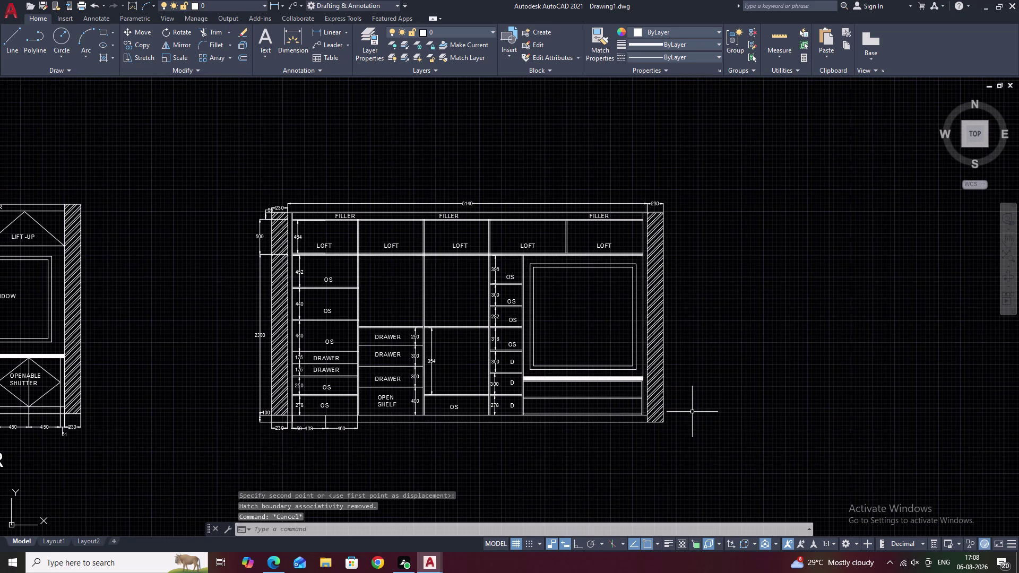
Frame both wardrobe elevations and bring up the wardrobe_2 library drawing.
middle_drag(596, 396, 762, 330)
scroll(down, 3)
middle_drag(585, 360, 624, 363)
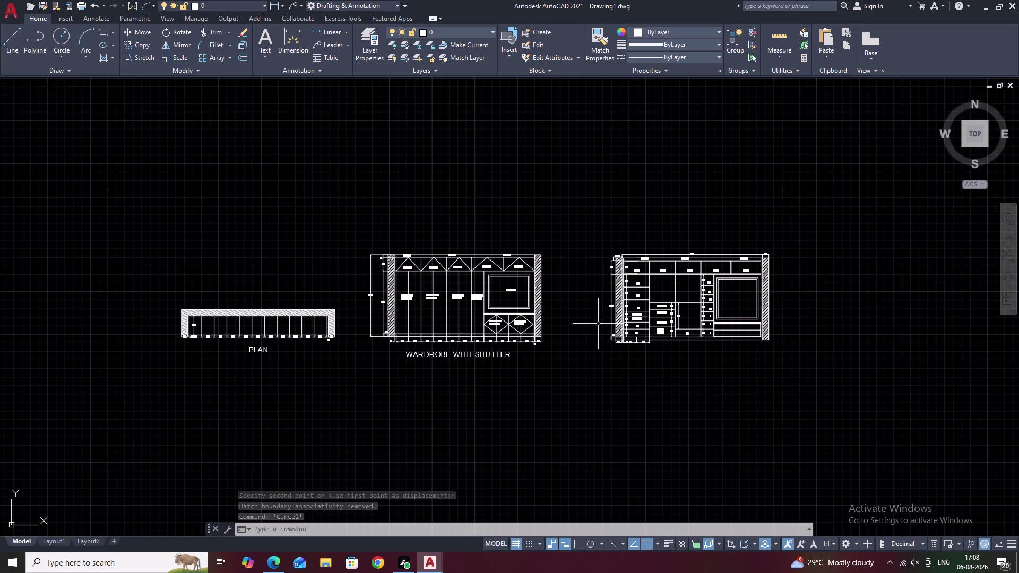
scroll(up, 3)
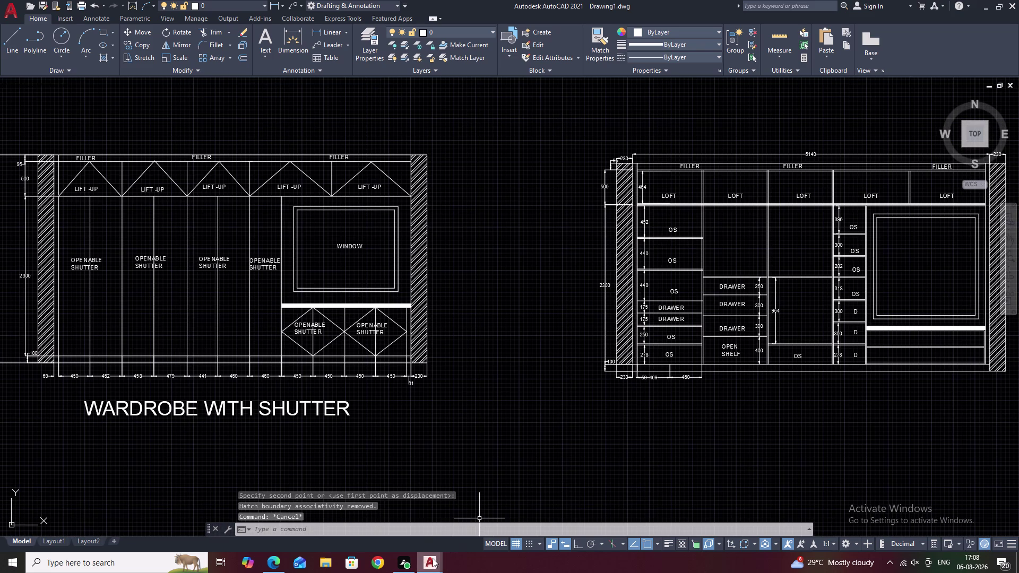
click(484, 533)
scroll(up, 3)
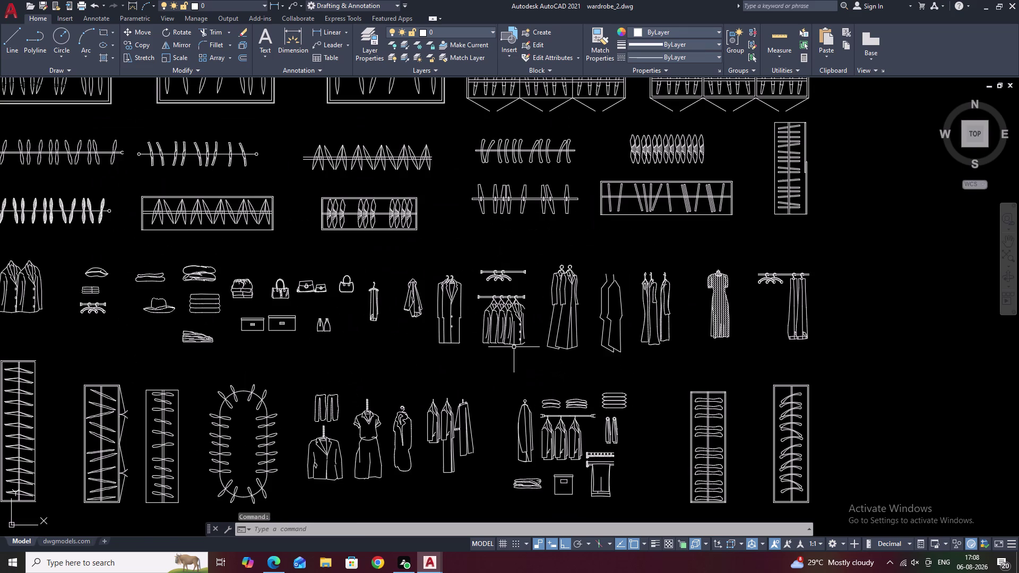
scroll(up, 3)
drag(564, 140, 557, 134)
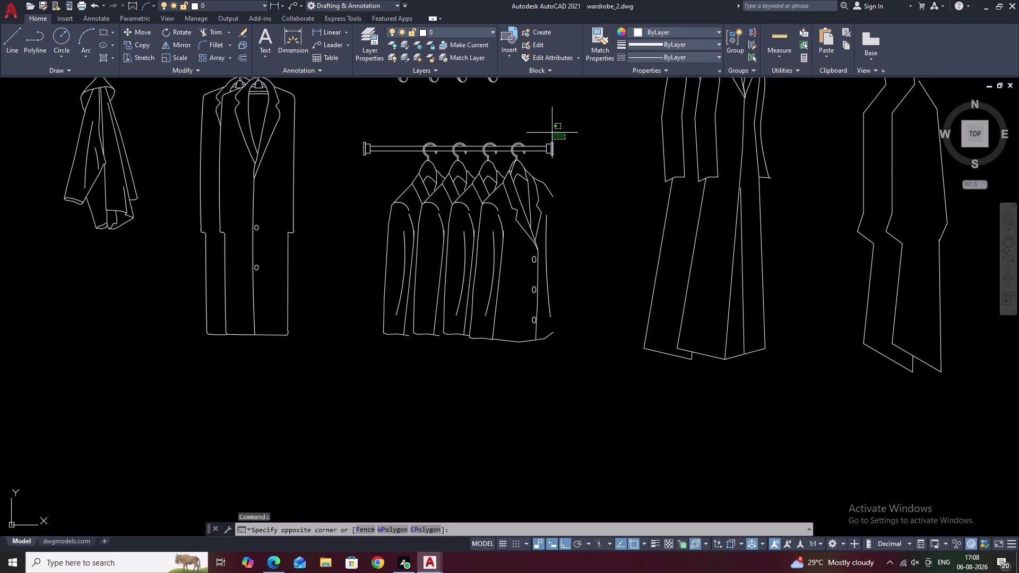
drag(557, 135, 569, 403)
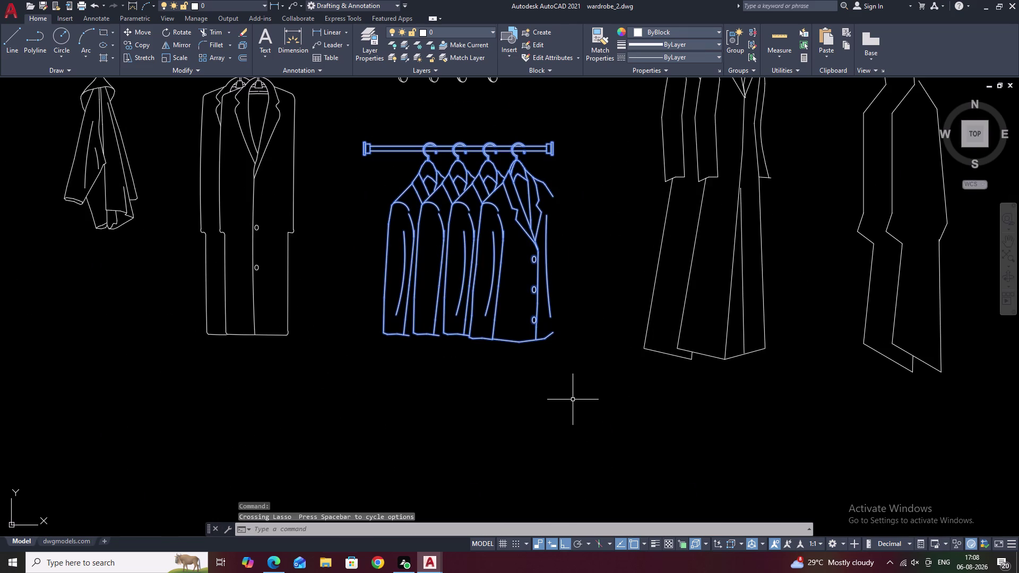
key(c)
key(o)
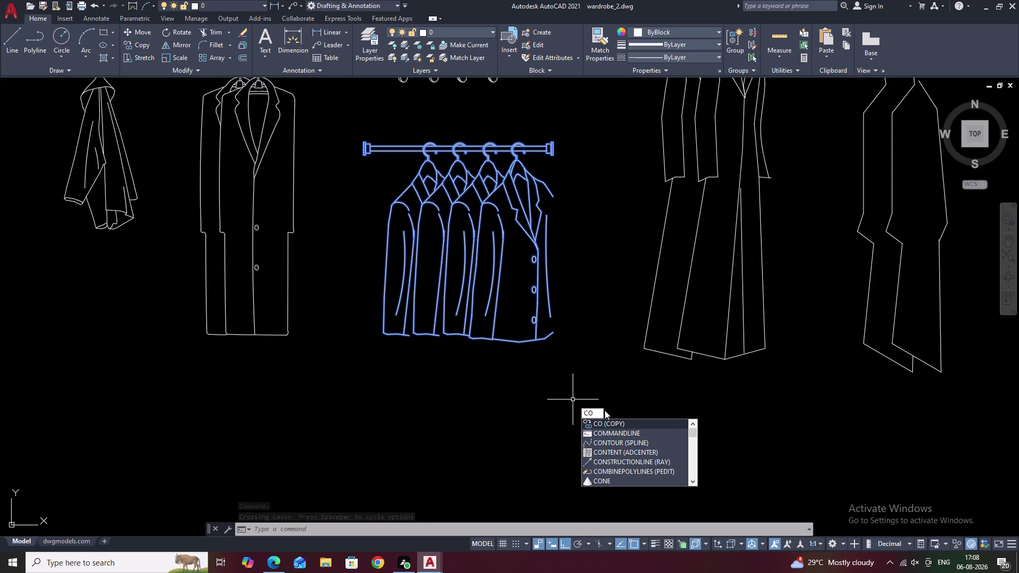
key(BackSpace)
key(BackSpace)
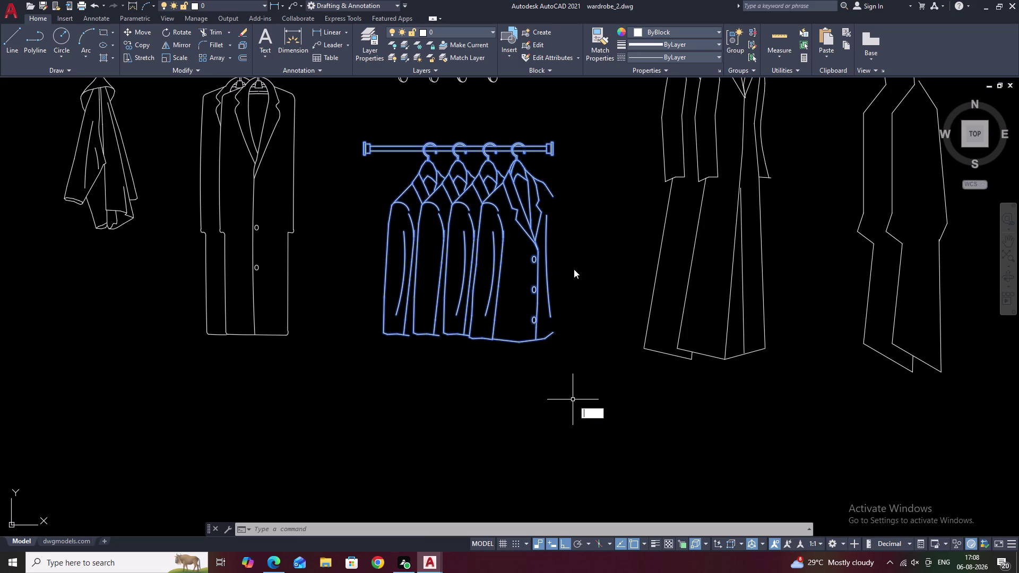
key(ctrl+s)
scroll(down, 3)
click(434, 563)
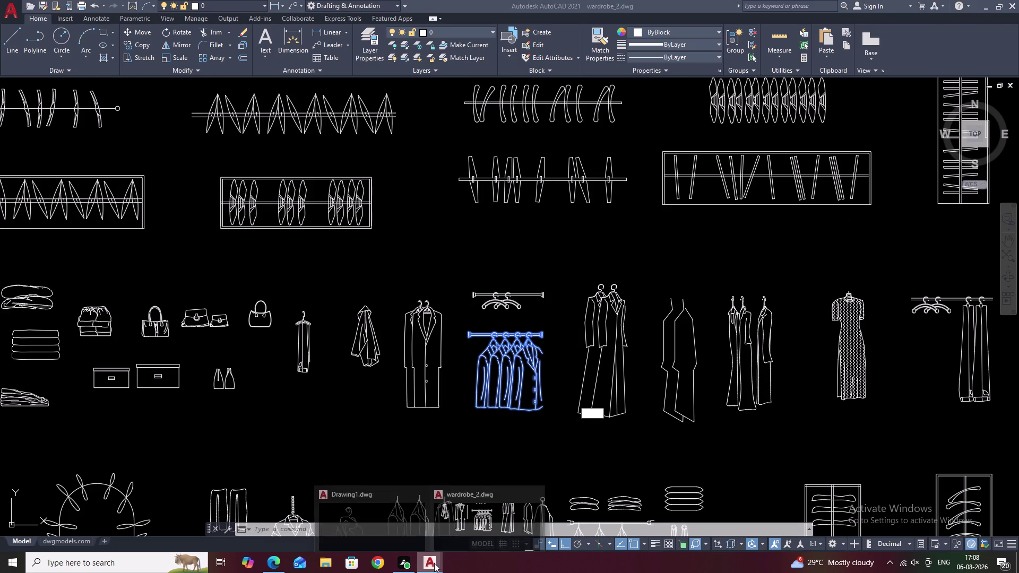
click(379, 513)
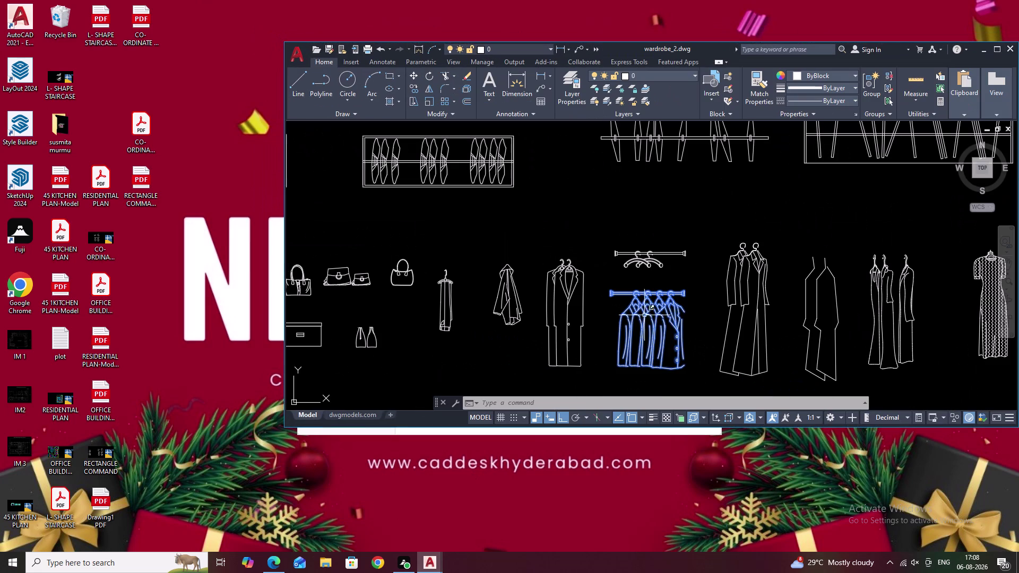
click(998, 49)
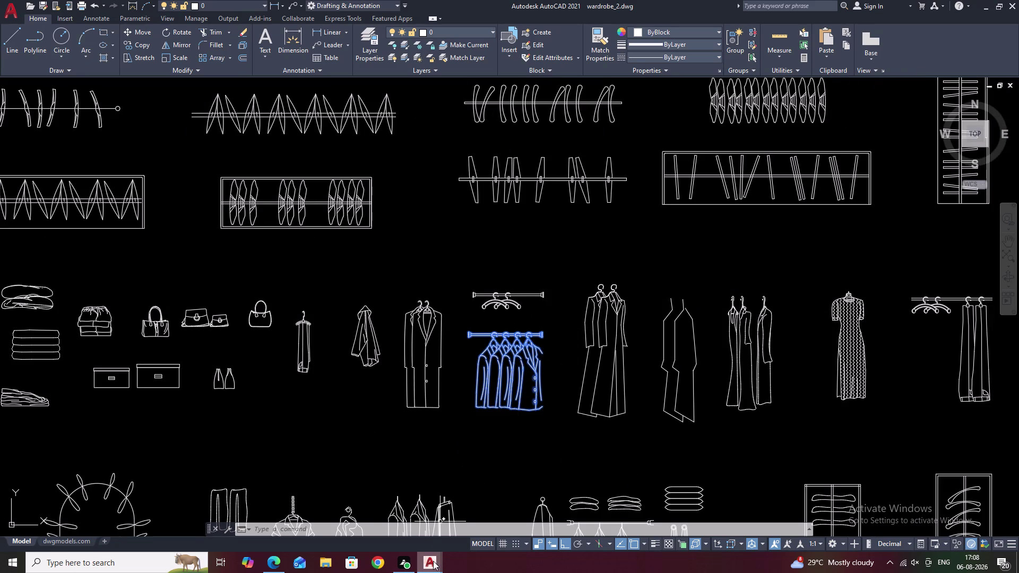
click(399, 529)
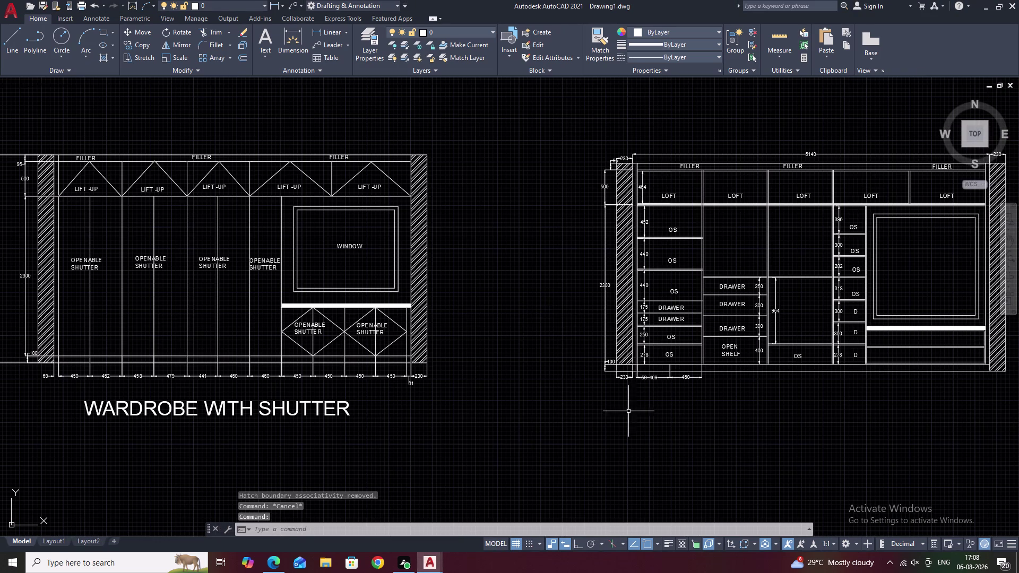
middle_drag(684, 426, 366, 339)
scroll(down, 3)
middle_drag(693, 338, 577, 357)
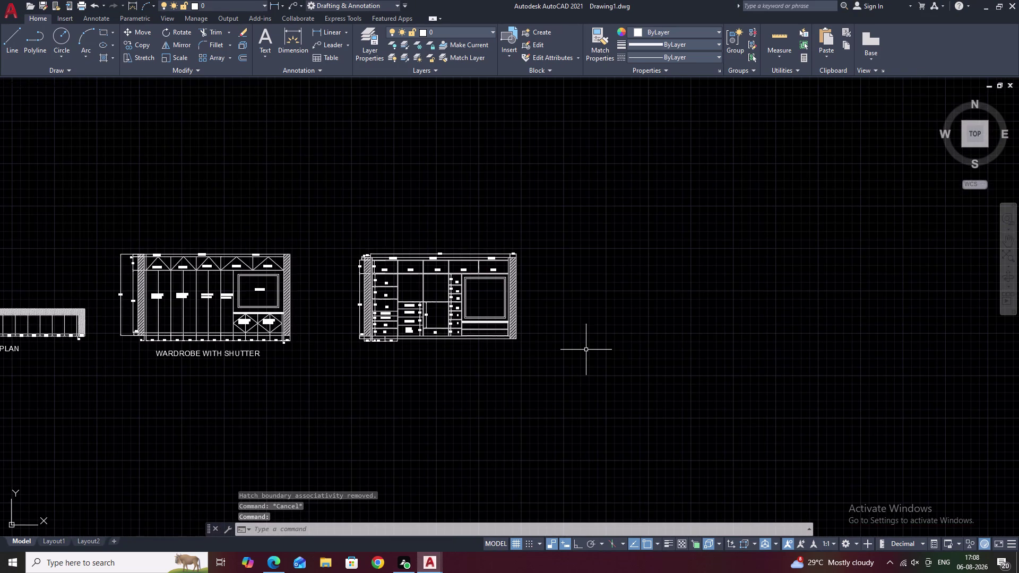
key(ctrl+c)
key(Escape)
key(Escape)
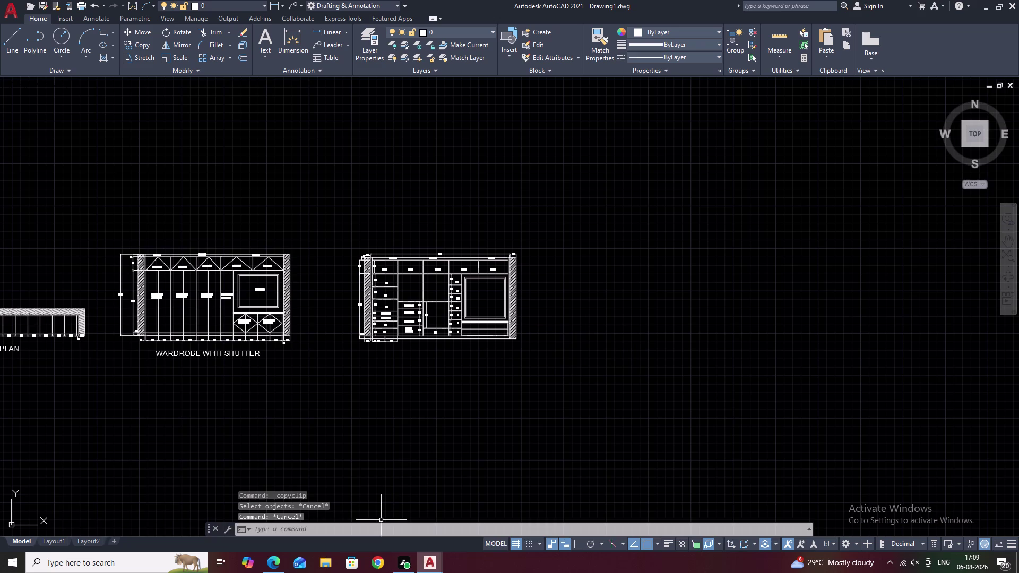
click(435, 566)
click(484, 514)
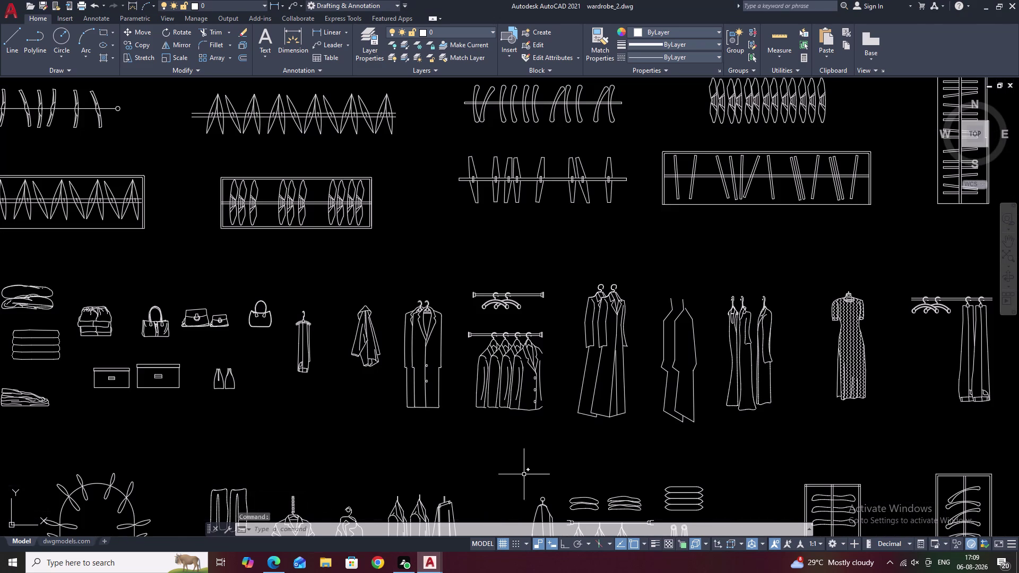
Start WBLOCK on the jackets block and set its base point at the rail end.
scroll(up, 3)
scroll(down, 3)
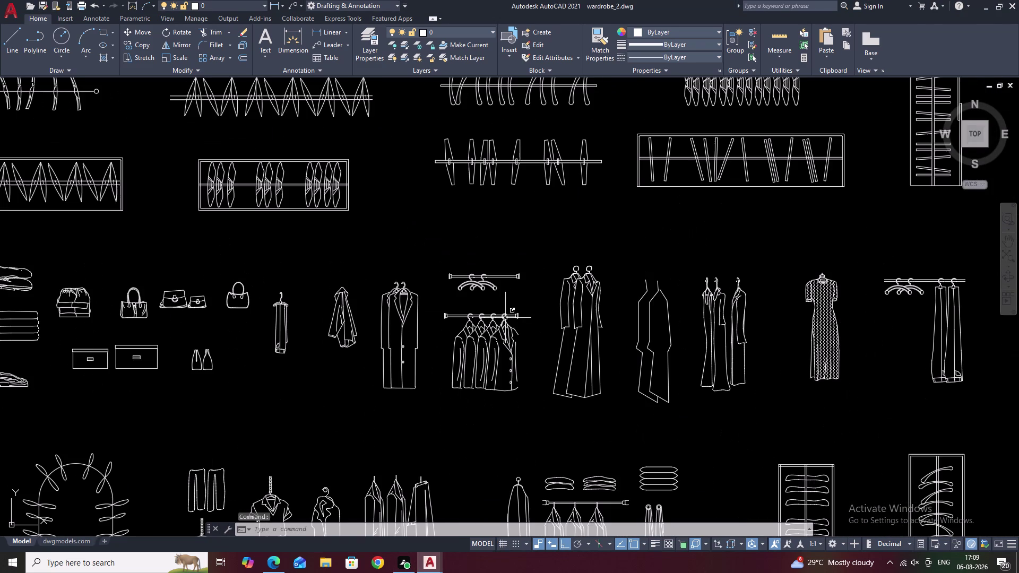
drag(525, 312, 529, 413)
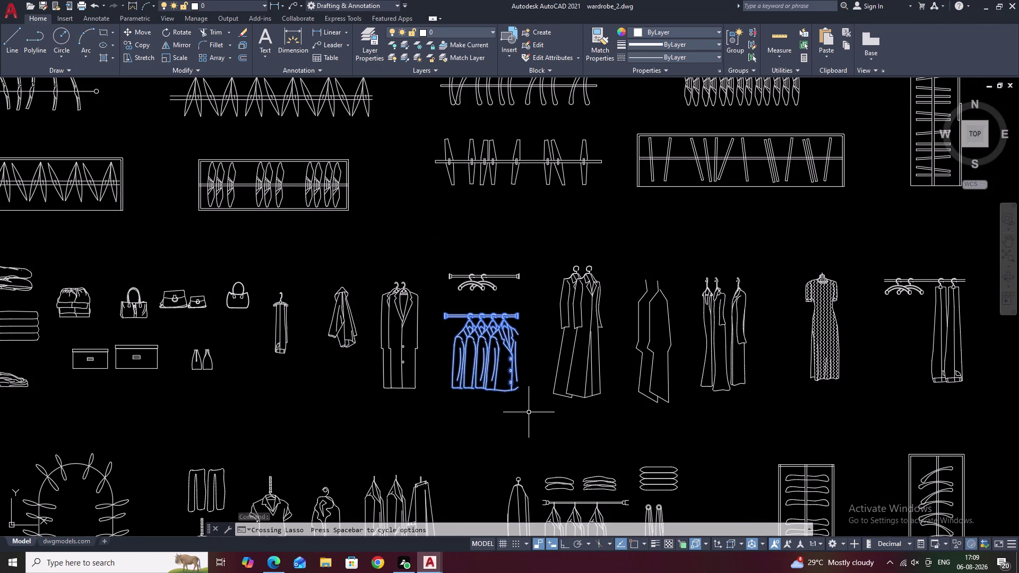
key(w)
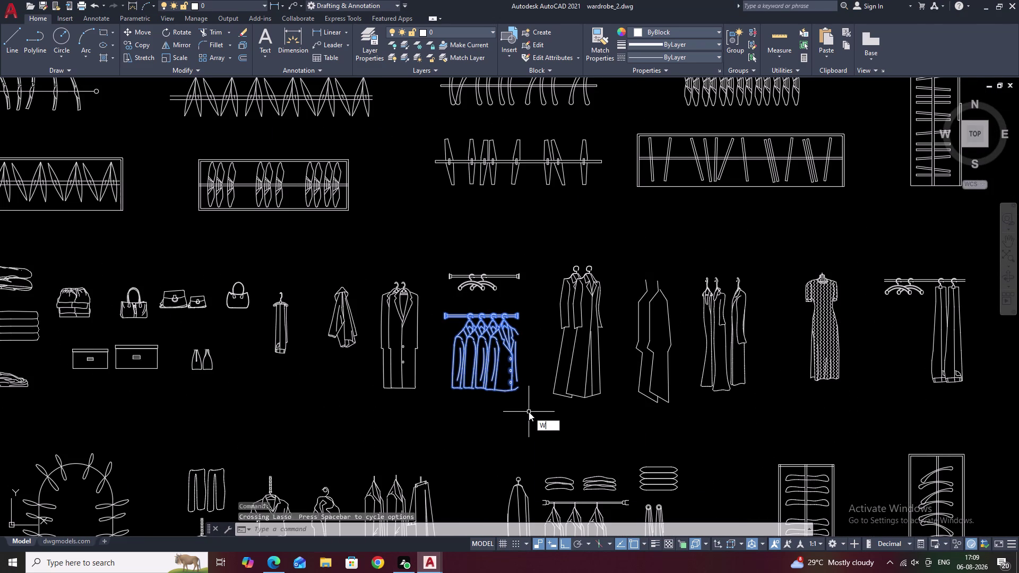
key(space)
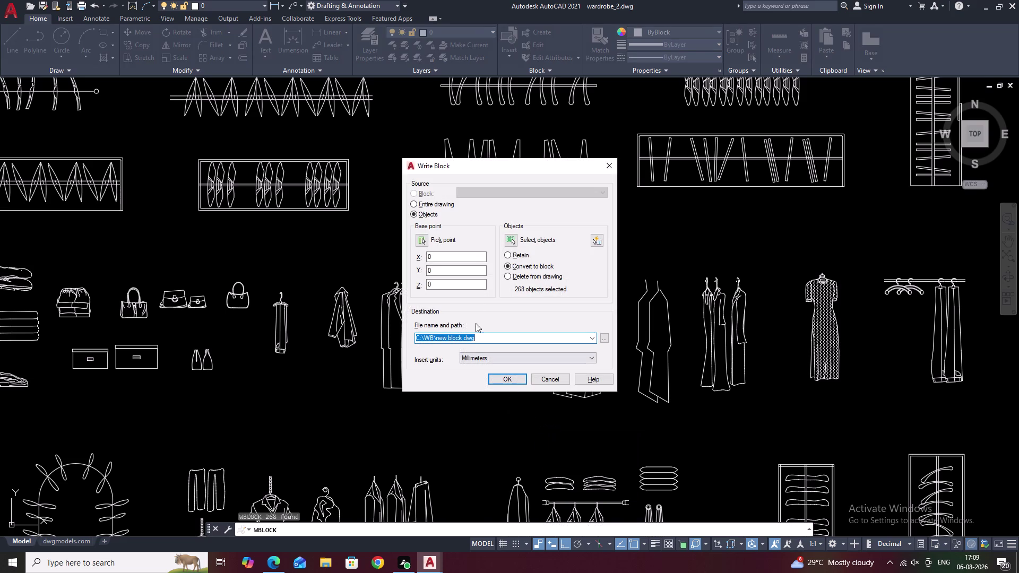
click(424, 239)
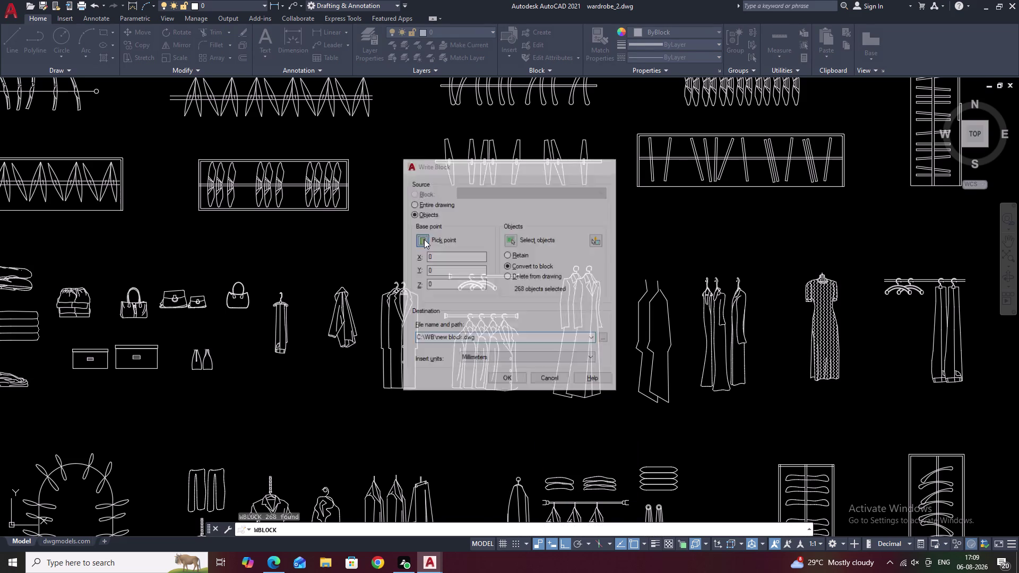
click(448, 315)
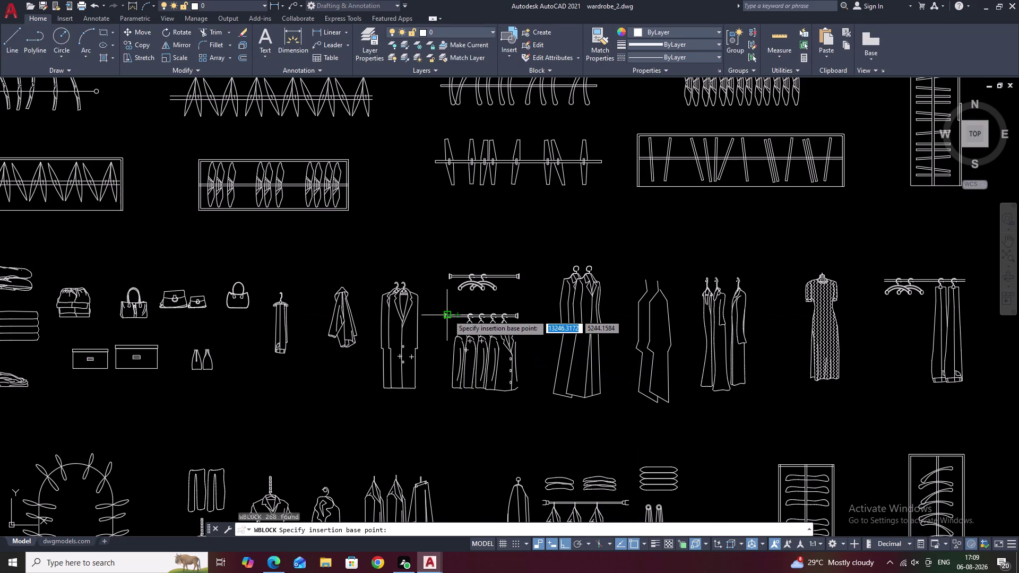
click(511, 245)
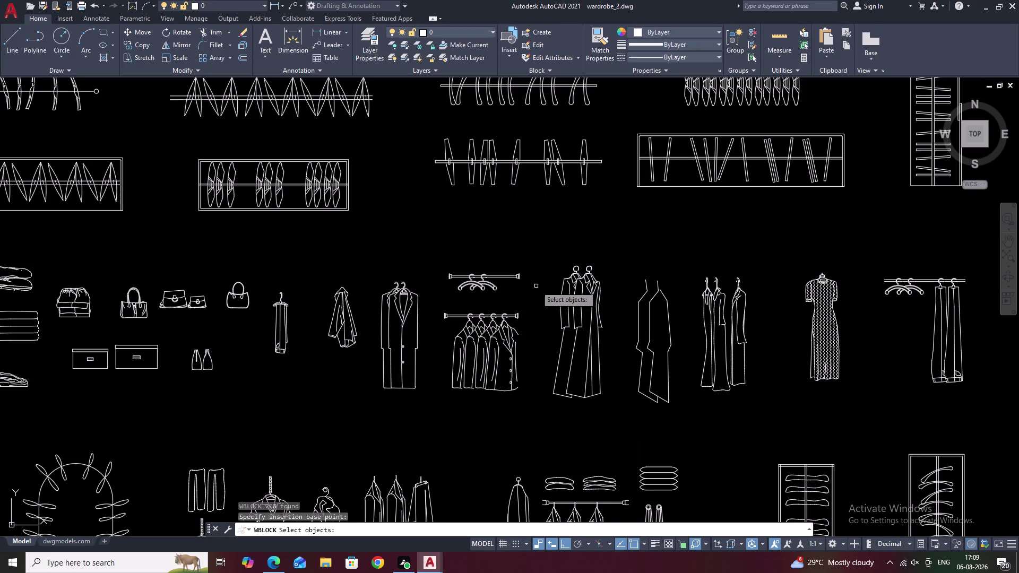
Lasso-select all the hanging jackets and the rail for the block file.
click(509, 389)
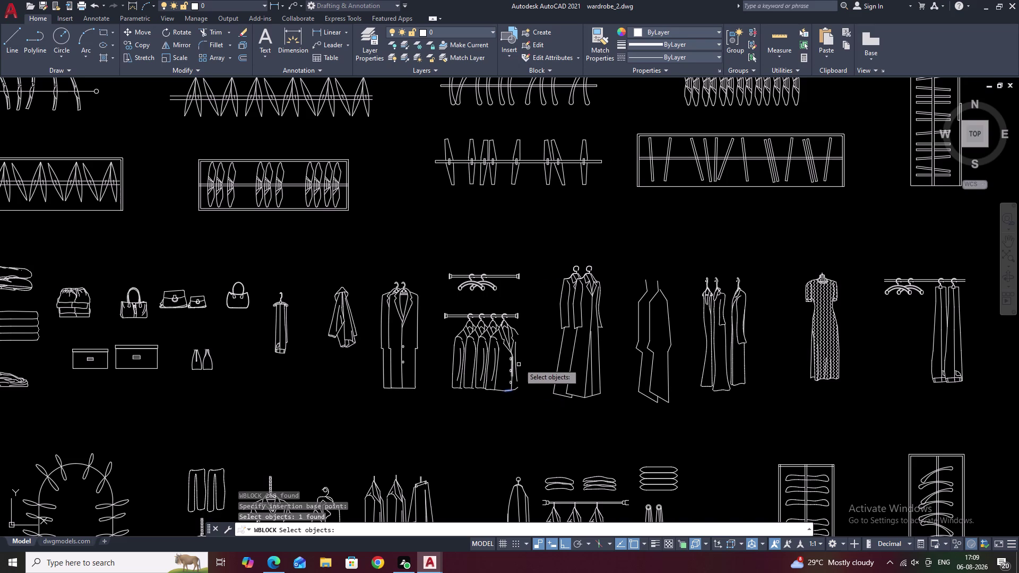
drag(524, 378, 454, 379)
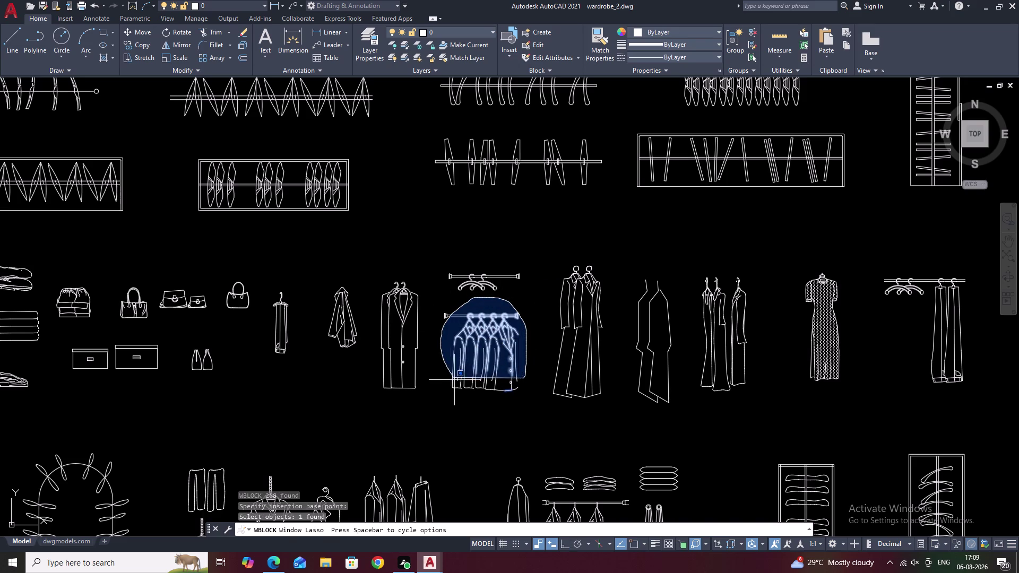
drag(454, 379, 469, 397)
scroll(up, 3)
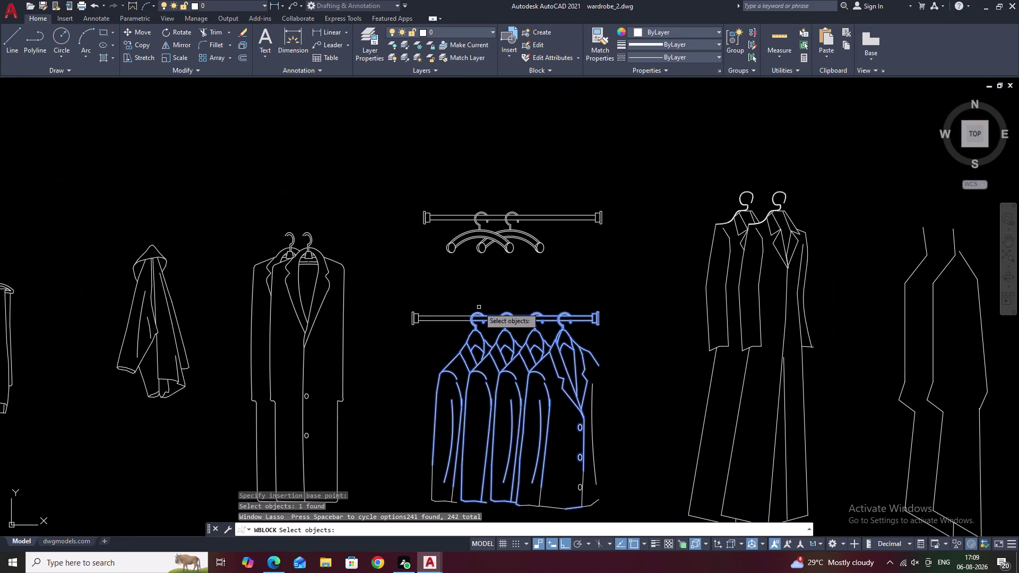
drag(501, 308, 423, 375)
drag(431, 305, 428, 365)
middle_drag(459, 393, 459, 286)
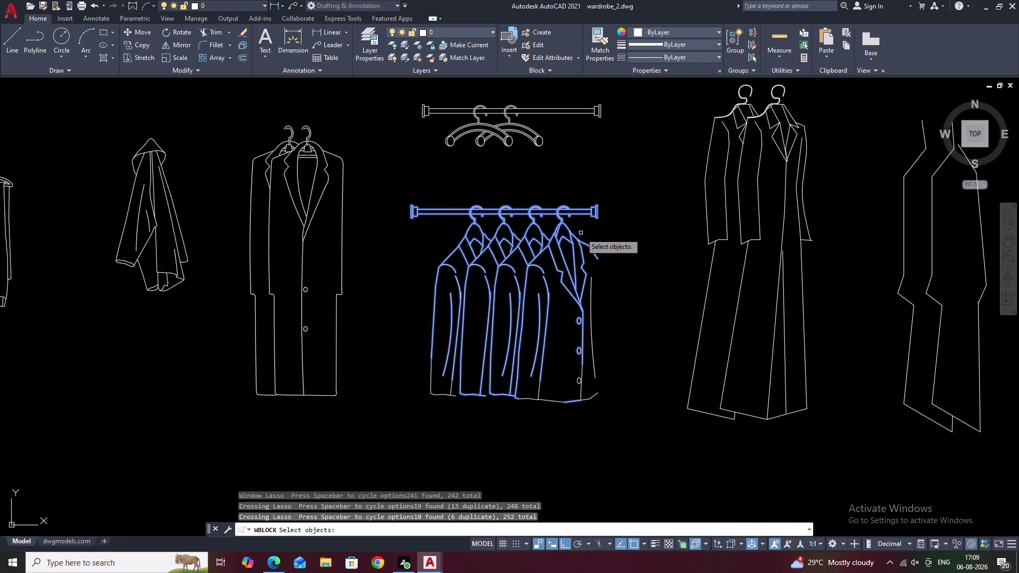
drag(581, 234, 413, 380)
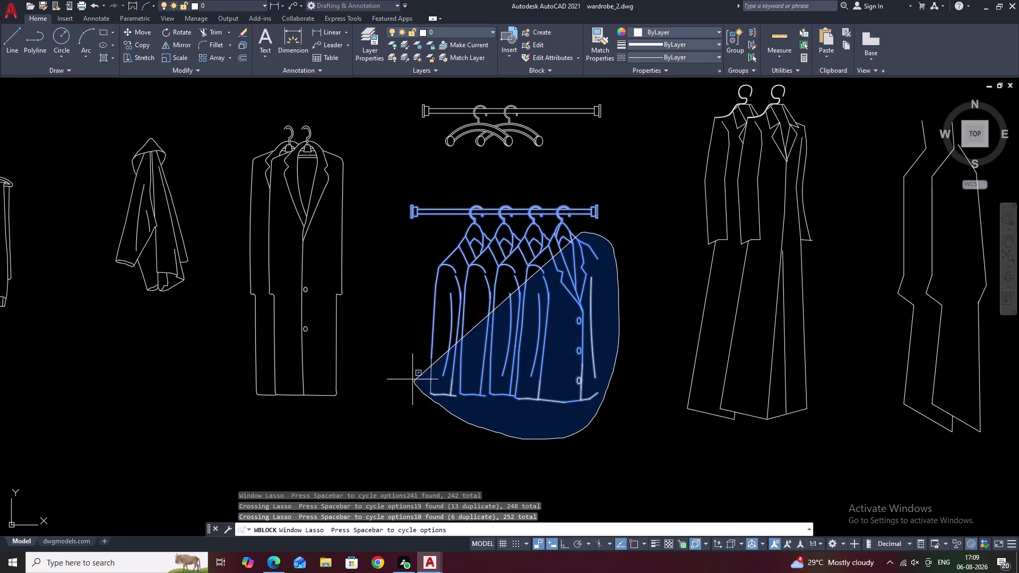
drag(413, 380, 406, 356)
right_click(474, 344)
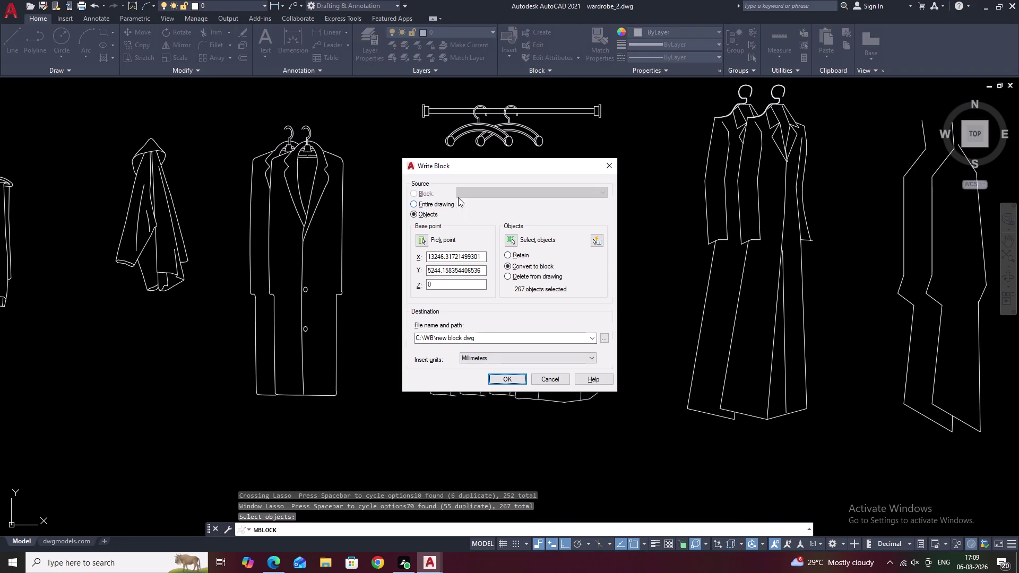
Keep the source as Objects, write new block.dwg, and return to Drawing1.
click(413, 204)
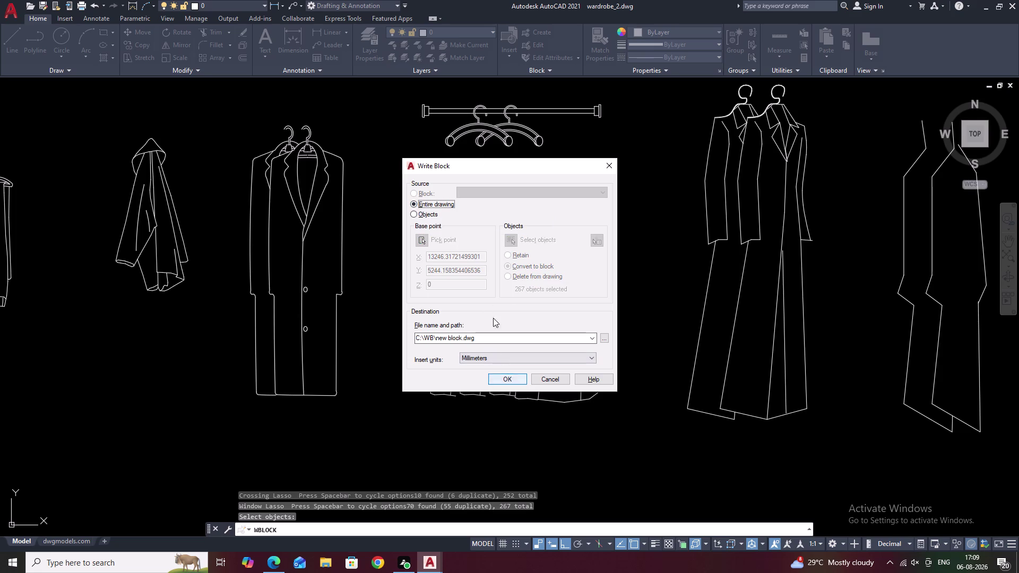
click(412, 215)
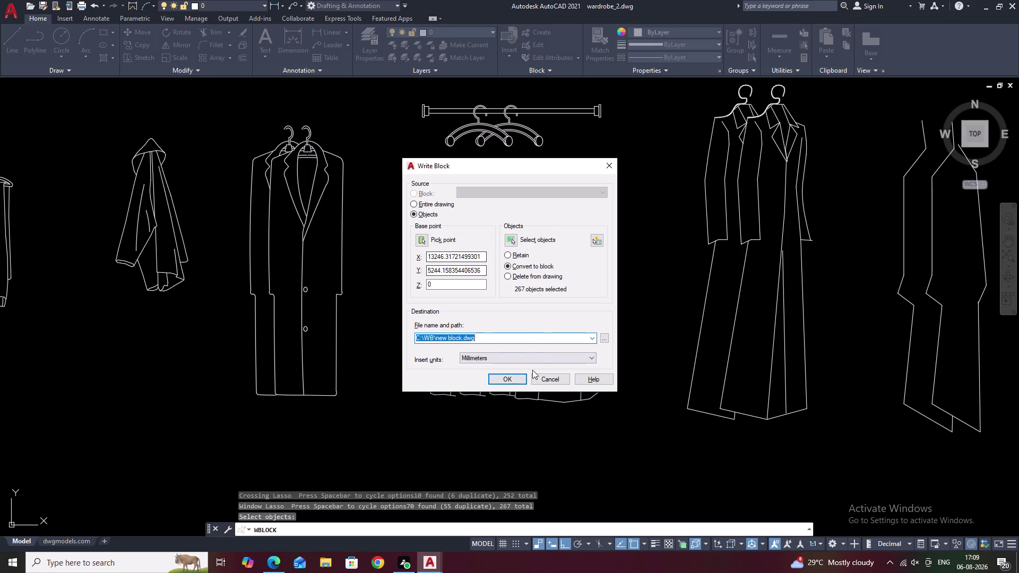
click(505, 377)
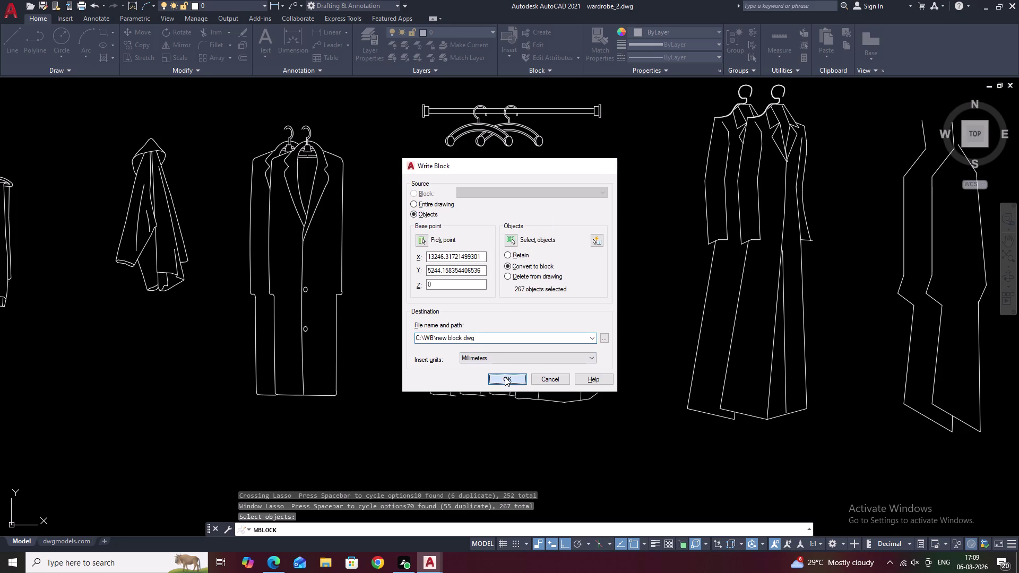
scroll(down, 3)
middle_drag(507, 379, 514, 363)
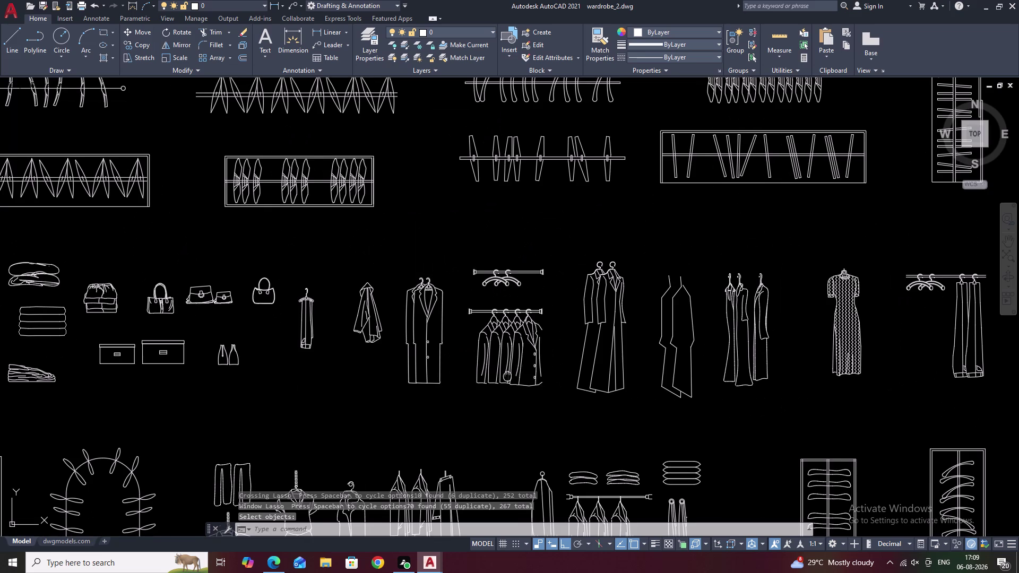
middle_drag(514, 364, 519, 352)
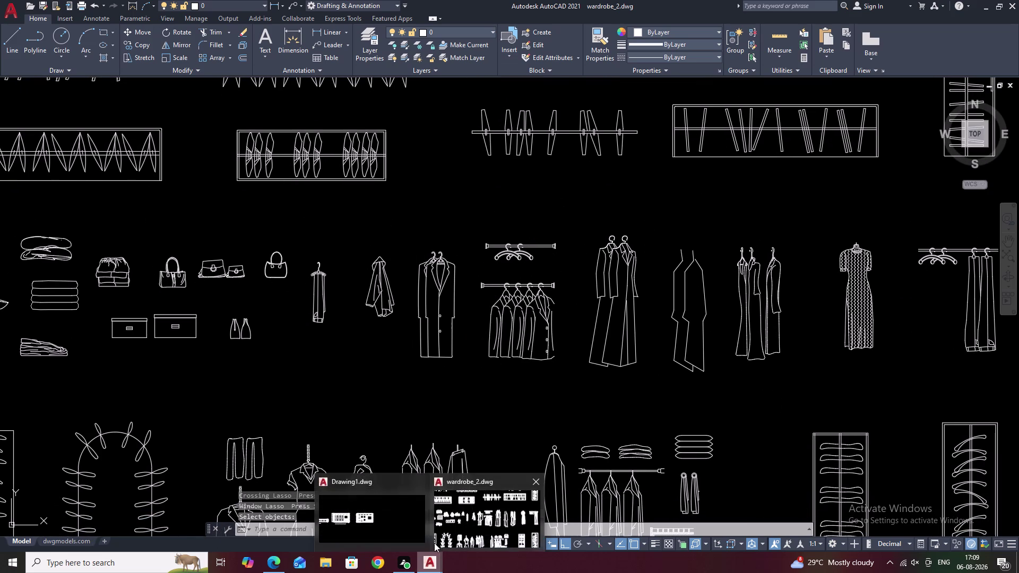
click(379, 512)
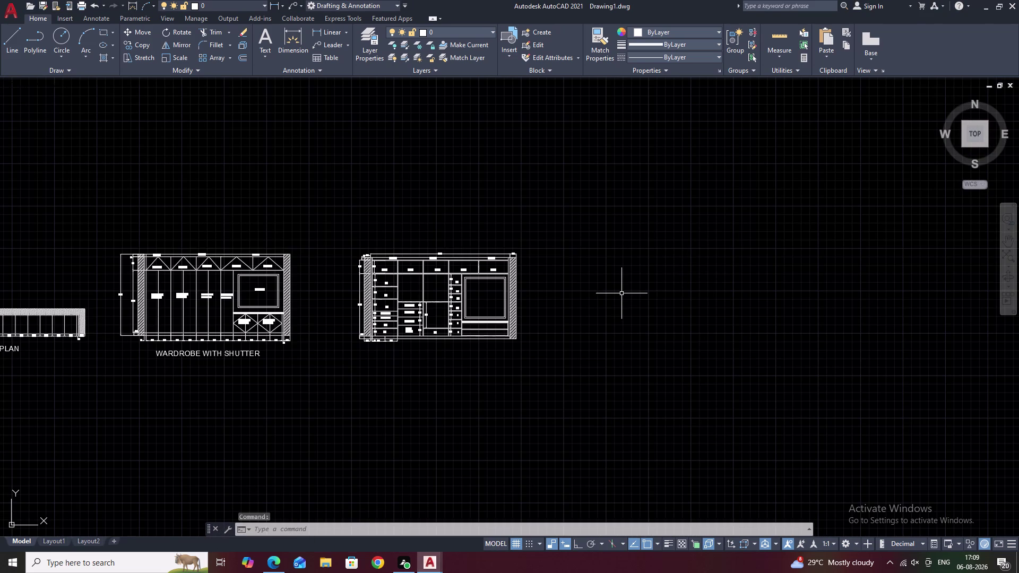
Insert 'new block' from the Recent Blocks palette into Drawing1, close the palette, and select it.
text(I)
key(space)
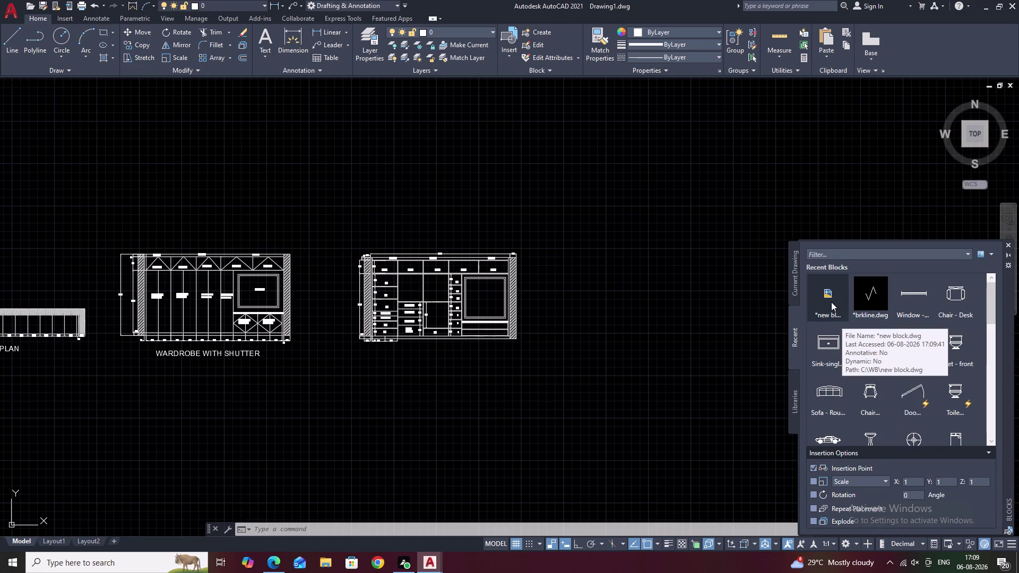
drag(830, 298, 726, 315)
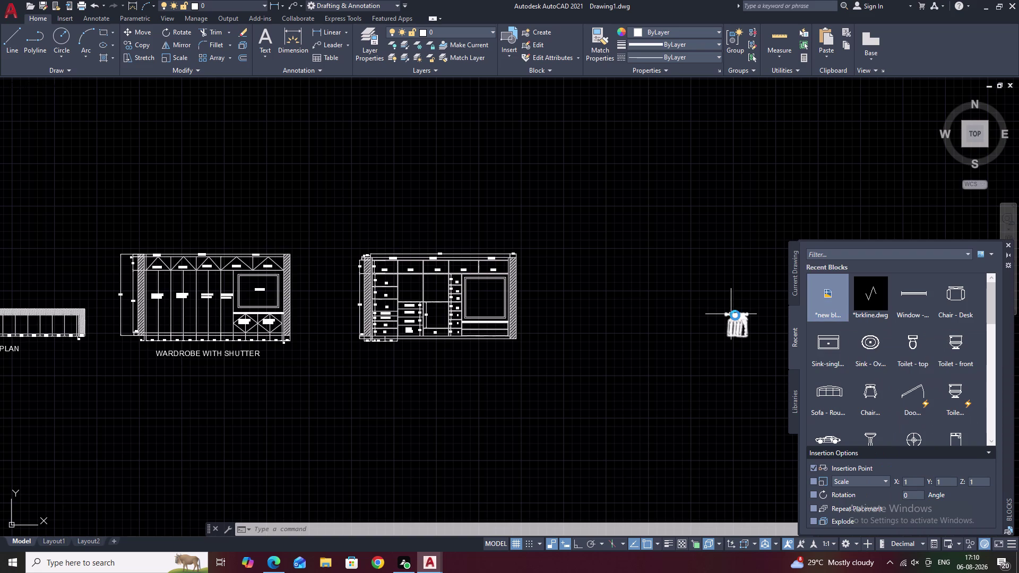
key(Escape)
key(Escape)
scroll(up, 3)
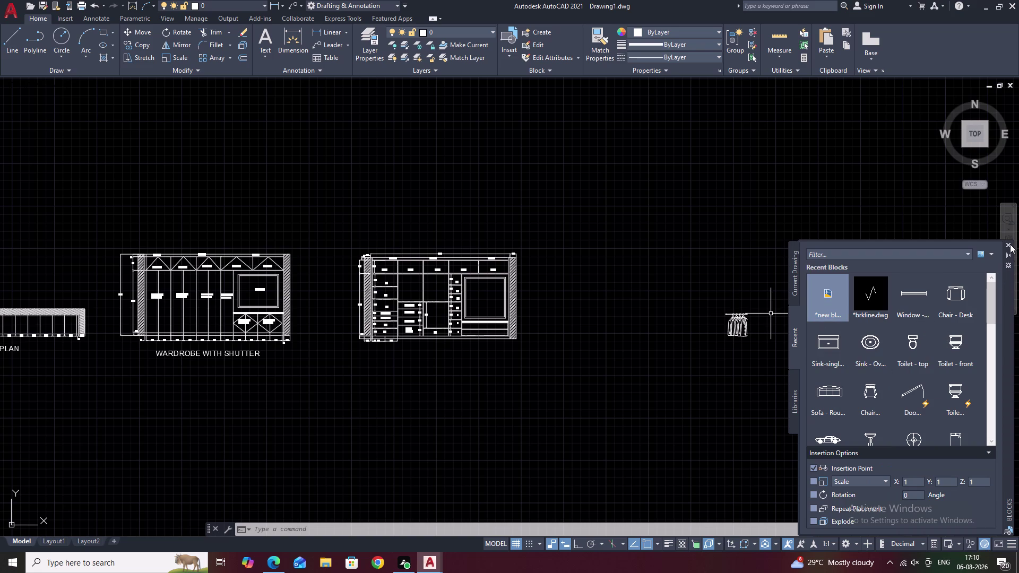
click(1009, 243)
scroll(up, 3)
scroll(up, 3)
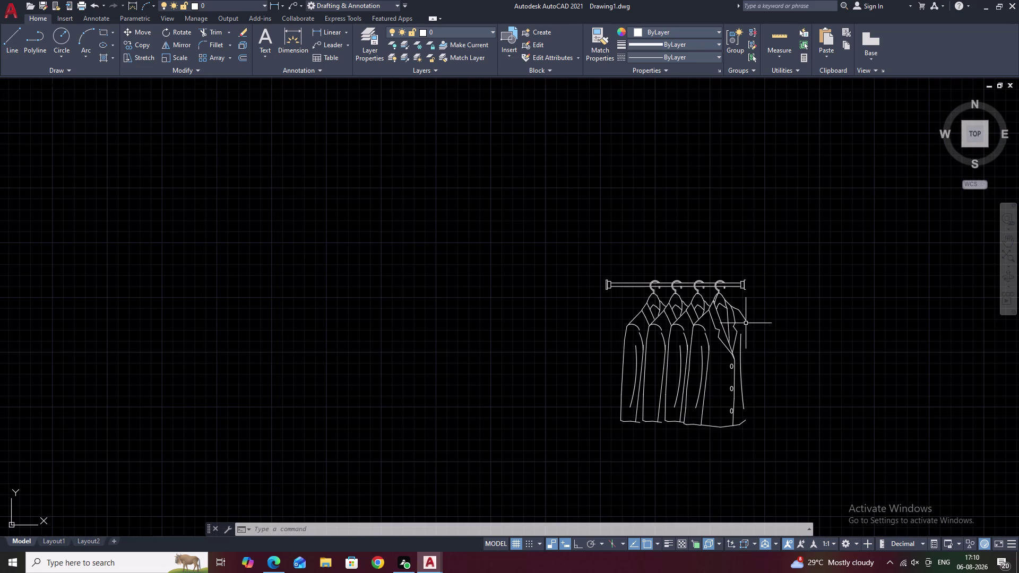
drag(760, 292, 736, 496)
Start copying the jackets block with the rail's left end as base point.
text(C)
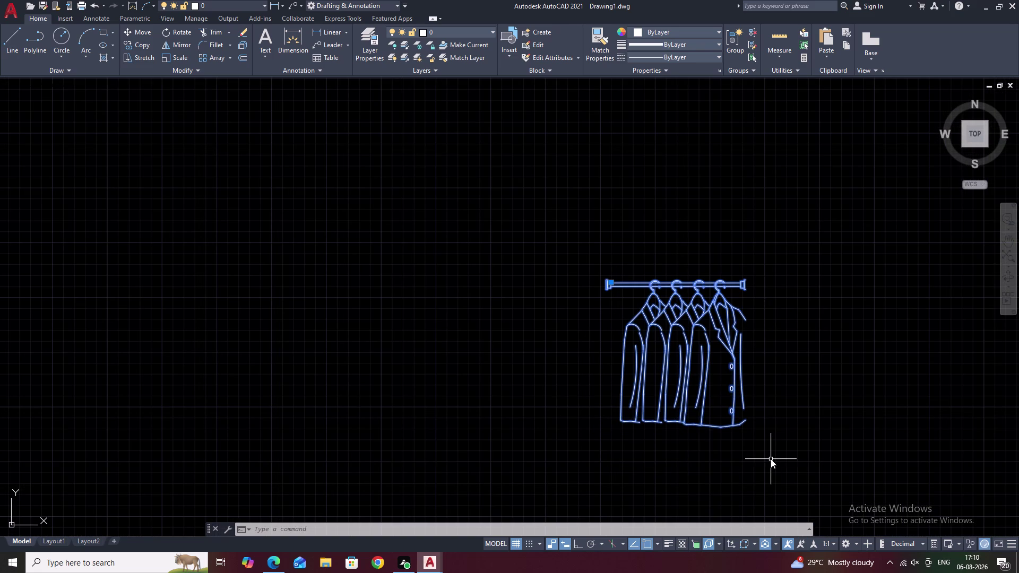
text(O)
key(space)
scroll(up, 3)
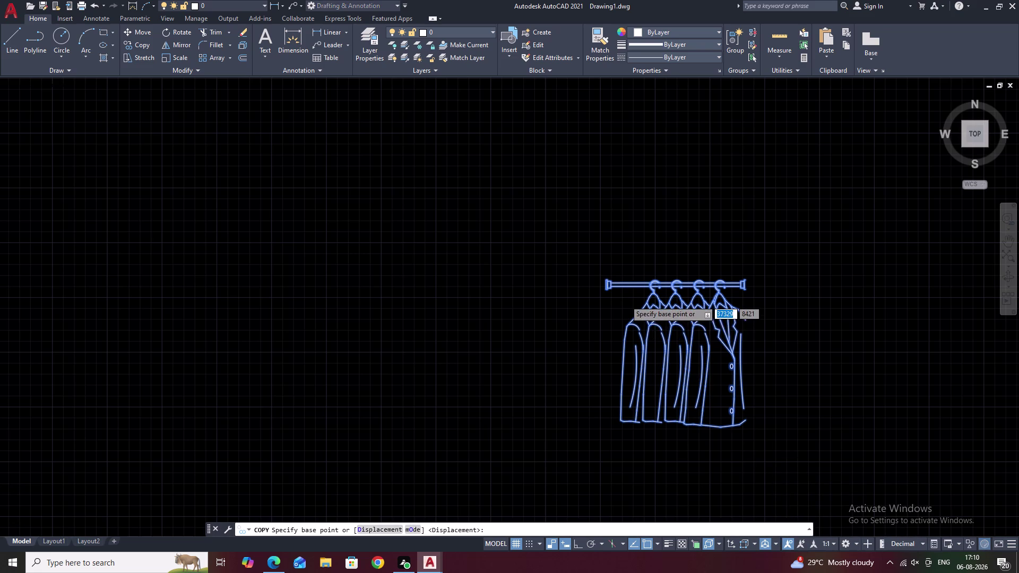
scroll(up, 3)
click(561, 274)
Place the jackets copy at the top-left corner of the compartment below the loft.
scroll(down, 3)
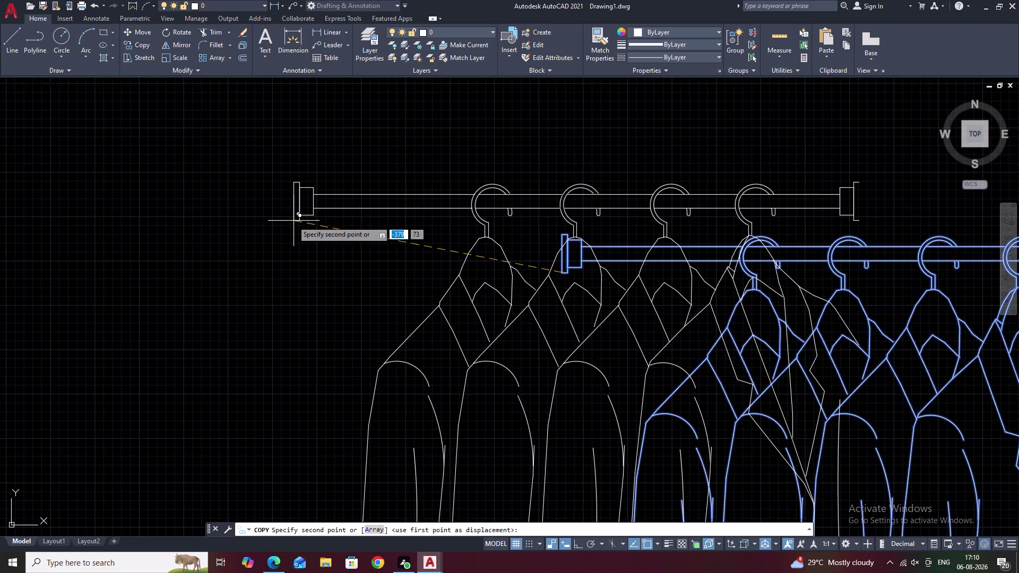
middle_drag(283, 229, 770, 274)
middle_drag(462, 225, 742, 268)
middle_drag(339, 167, 789, 255)
scroll(down, 3)
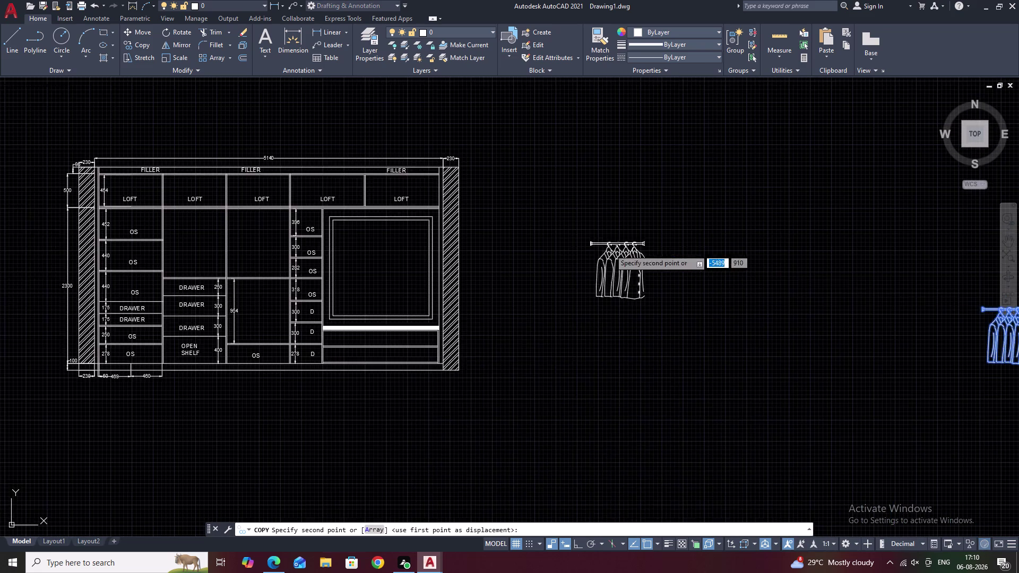
middle_drag(563, 243, 717, 258)
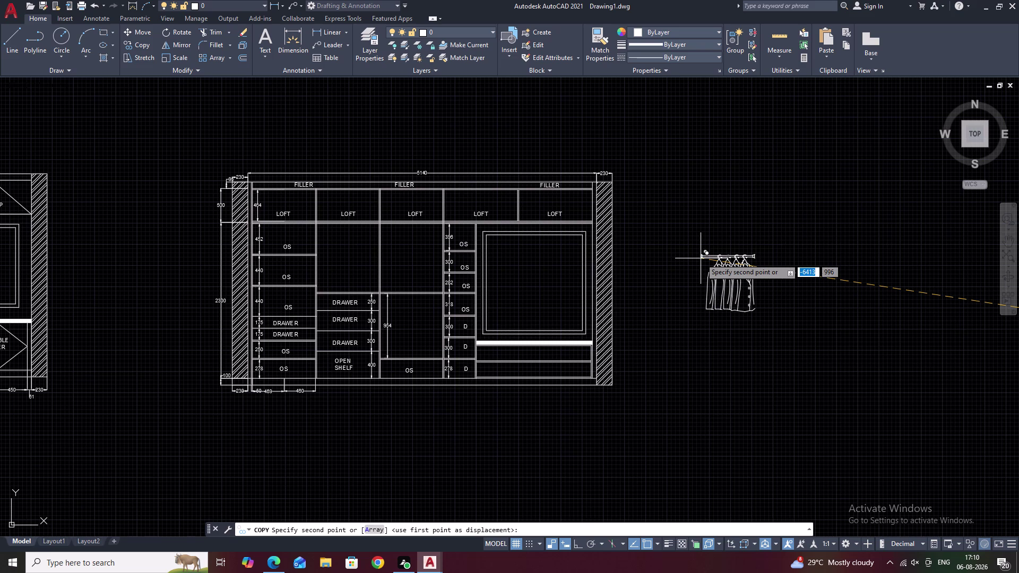
middle_drag(334, 244, 394, 262)
scroll(up, 3)
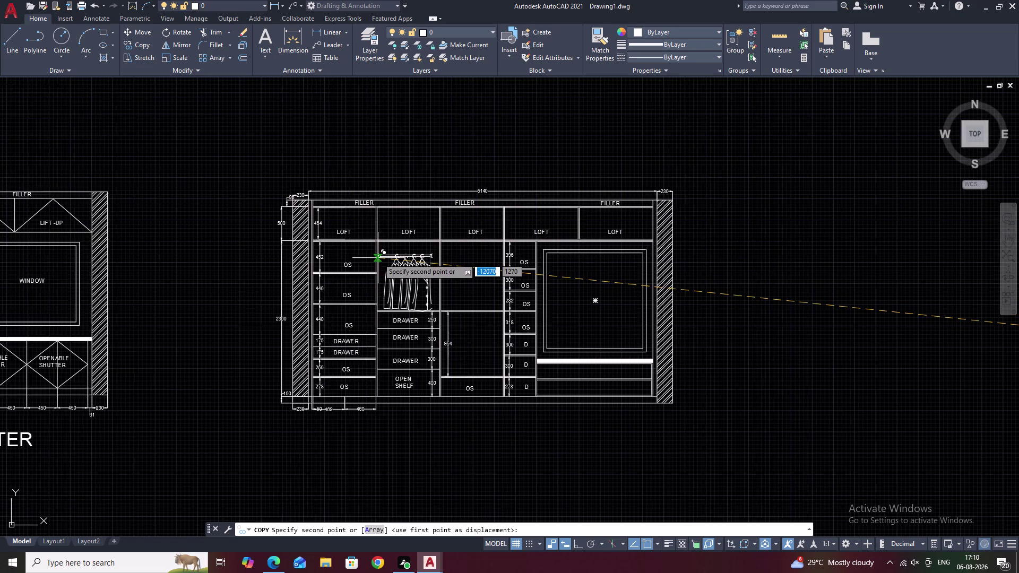
scroll(up, 3)
scroll(up, 3)
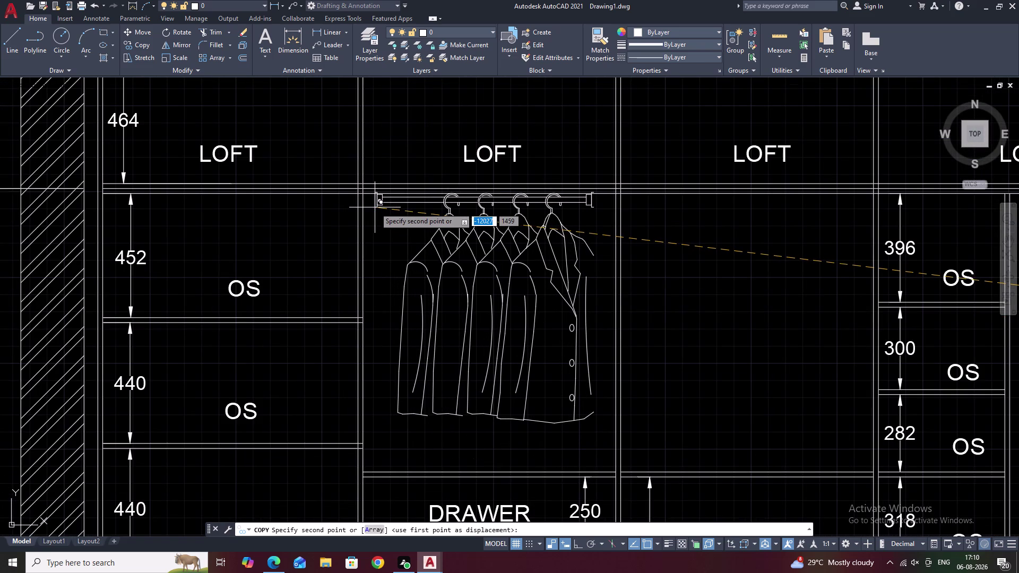
click(375, 208)
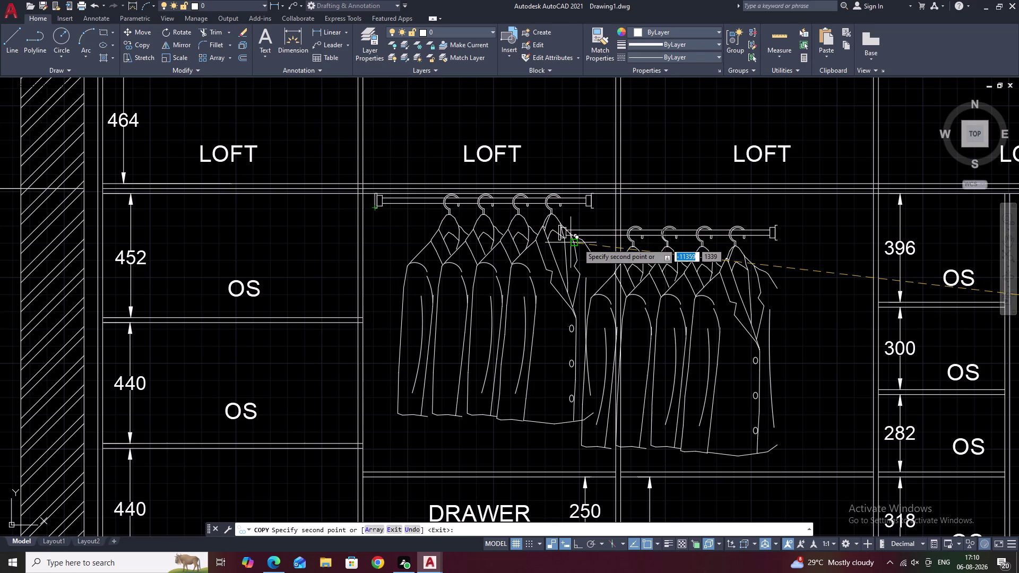
Try a jackets copy in the next compartment, then undo it.
drag(643, 224, 600, 236)
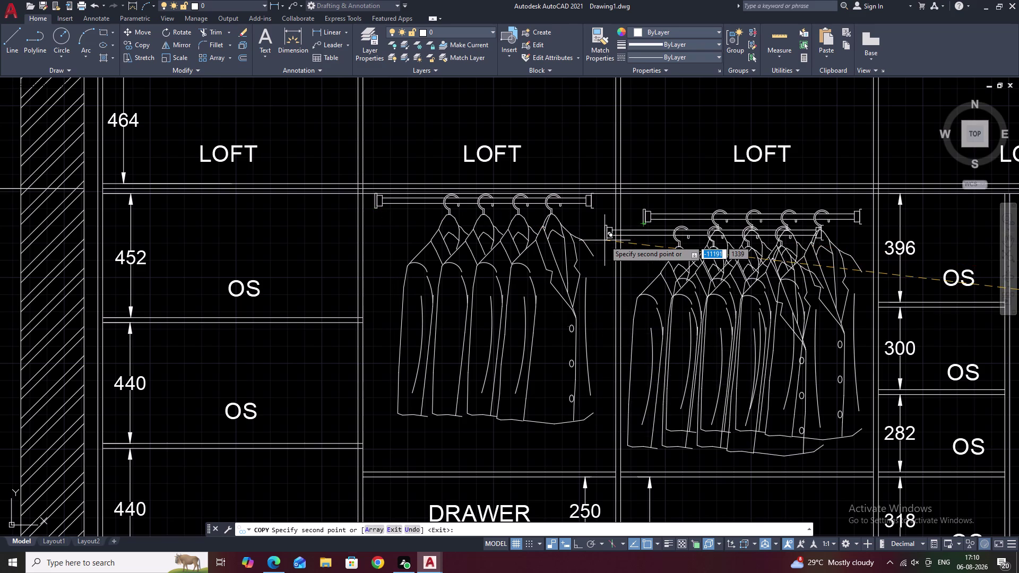
key(ctrl+z)
middle_drag(680, 231, 560, 277)
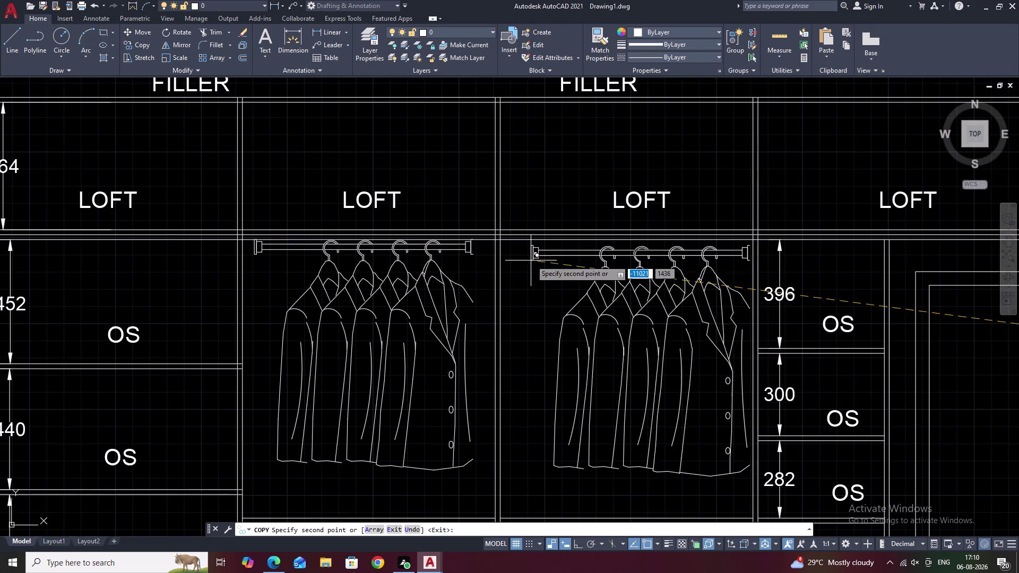
scroll(up, 3)
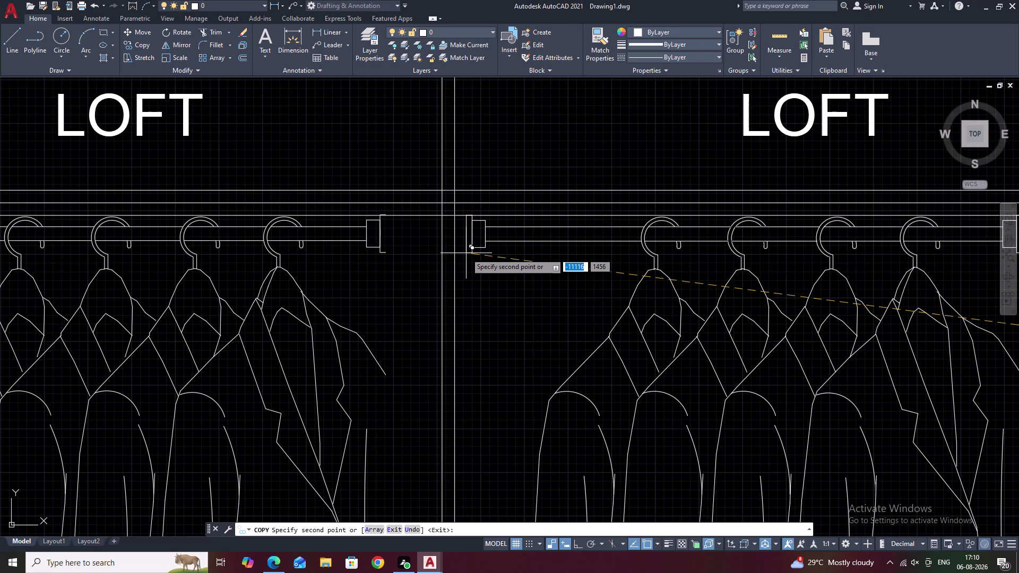
middle_drag(462, 253, 312, 203)
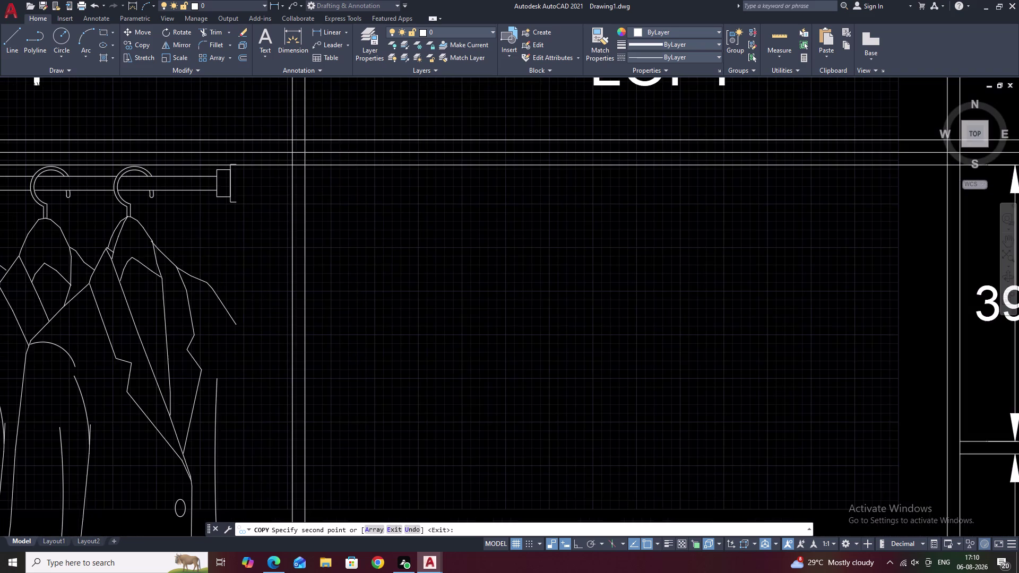
scroll(down, 3)
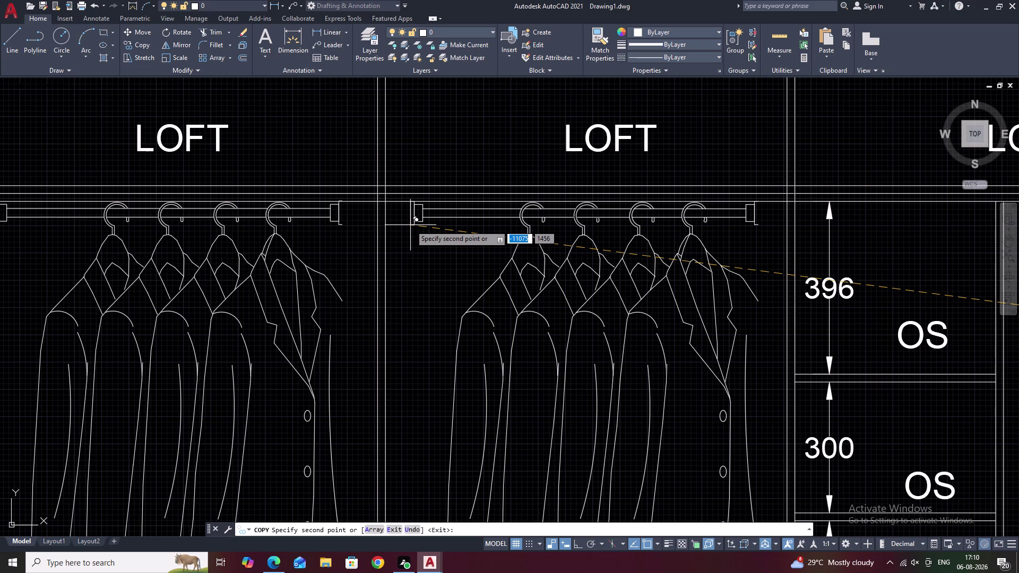
Copy the hanging clothes into the 954-high compartment and end the copy.
click(410, 225)
scroll(down, 3)
middle_drag(425, 263, 439, 202)
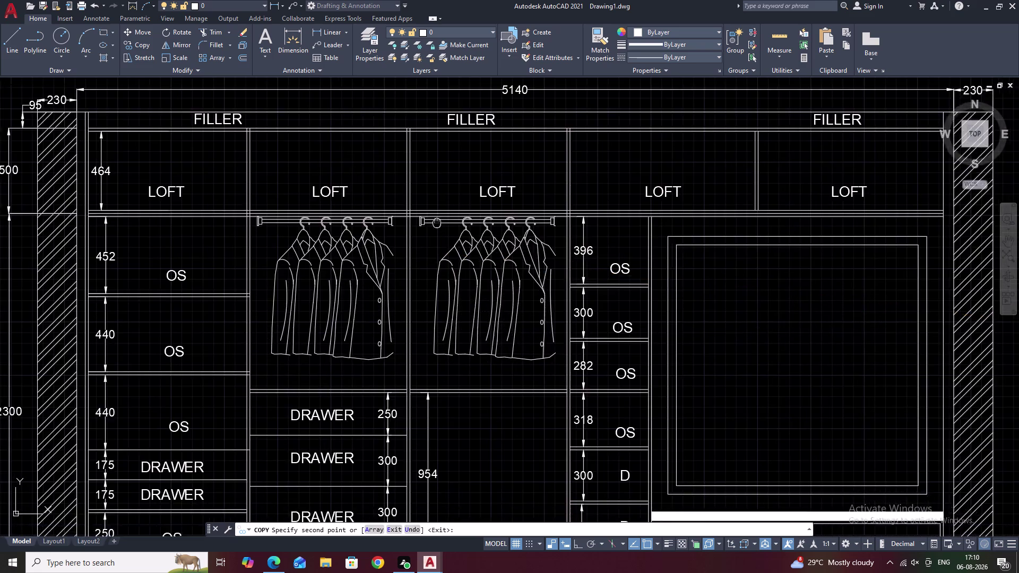
middle_drag(440, 202, 458, 127)
middle_drag(464, 302, 455, 264)
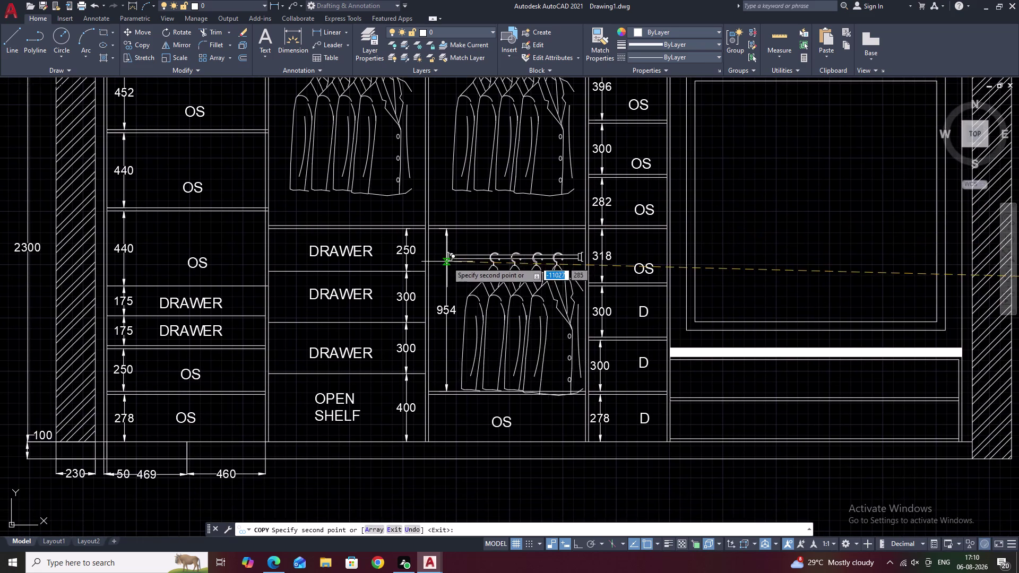
scroll(up, 3)
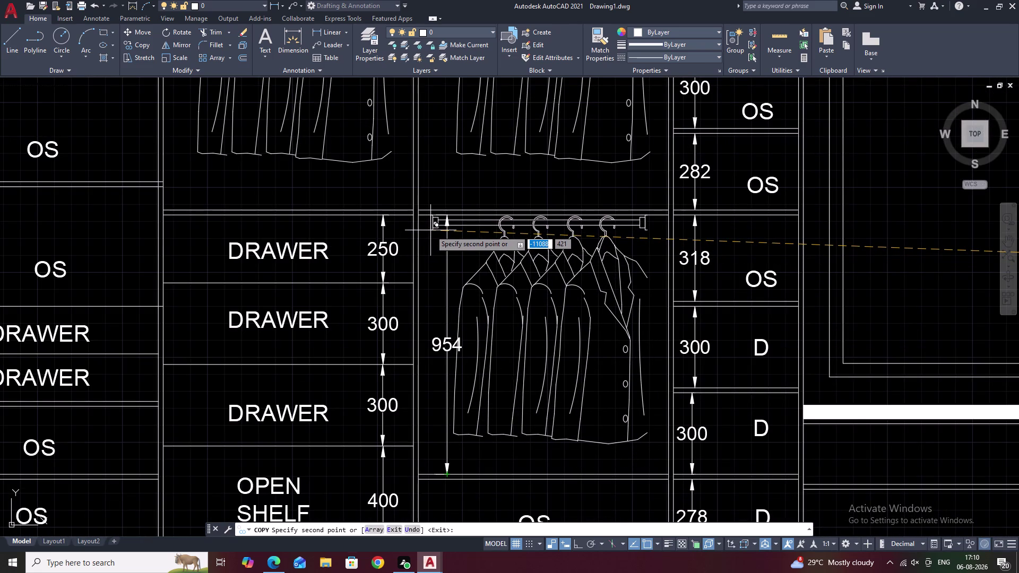
click(430, 230)
key(Escape)
Erase the leftover hanger block and switch to wardrobe_2.dwg.
scroll(down, 3)
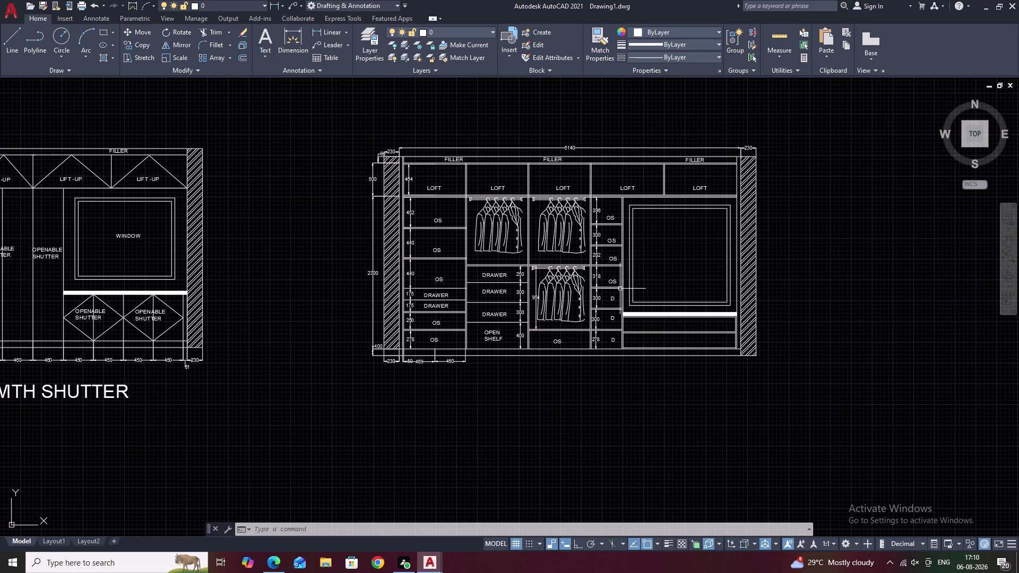
middle_drag(620, 289, 512, 283)
scroll(down, 3)
middle_drag(728, 304, 633, 306)
drag(884, 297, 836, 280)
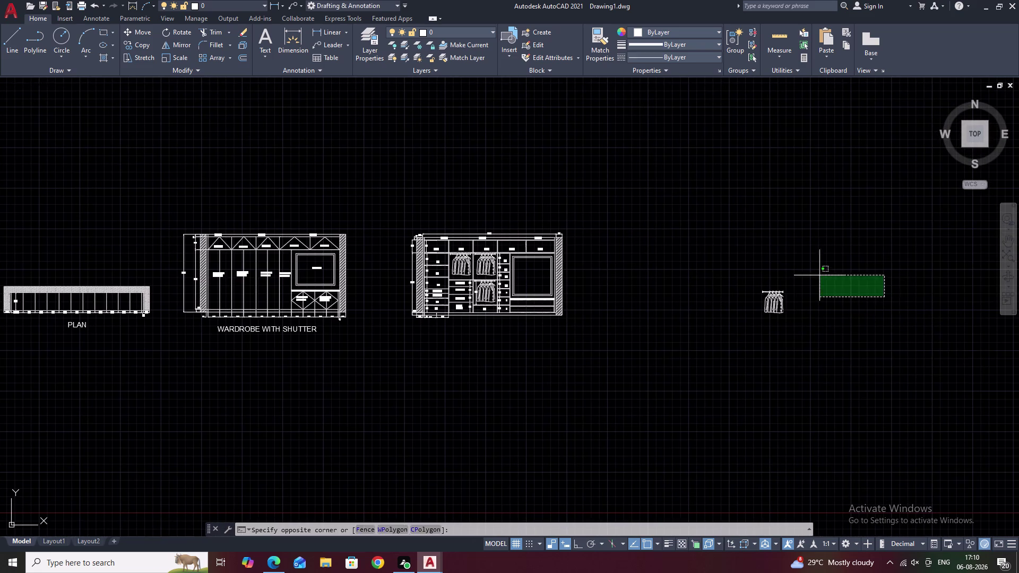
drag(835, 280, 761, 367)
text(E)
key(space)
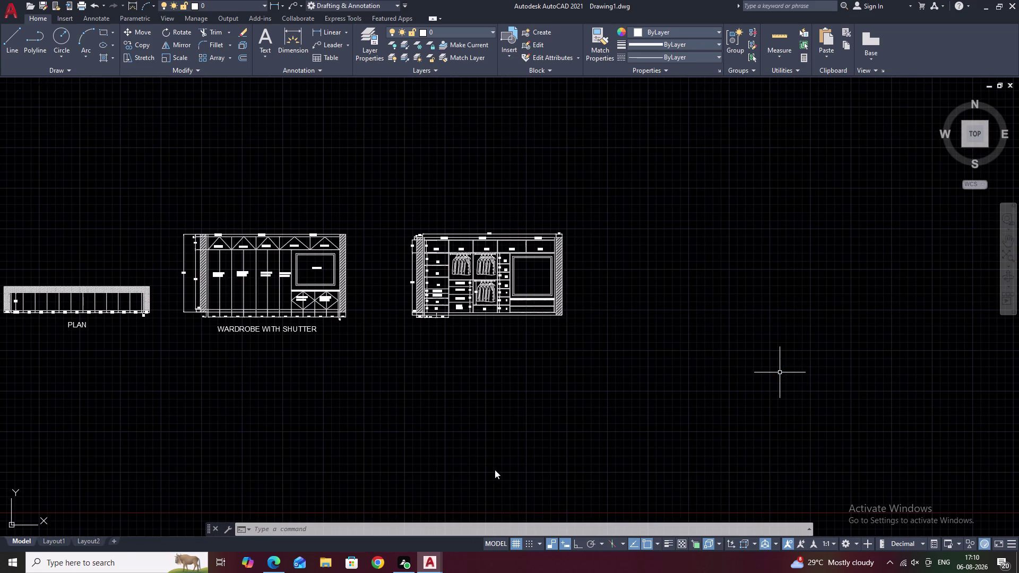
click(490, 525)
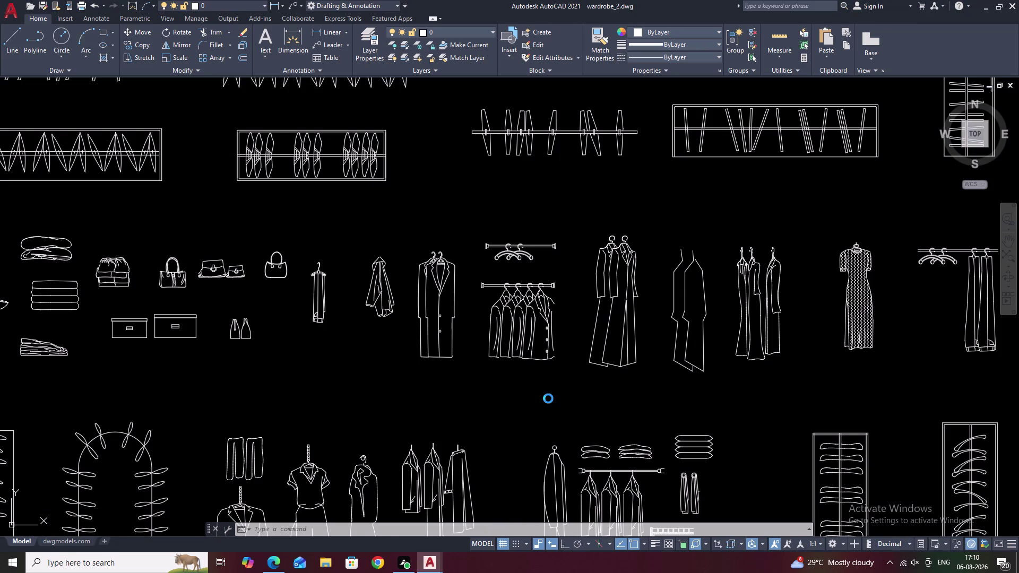
Window-select all 12467 library objects in wardrobe_2 and start WBLOCK with W.
scroll(down, 3)
scroll(up, 3)
middle_drag(538, 358, 541, 352)
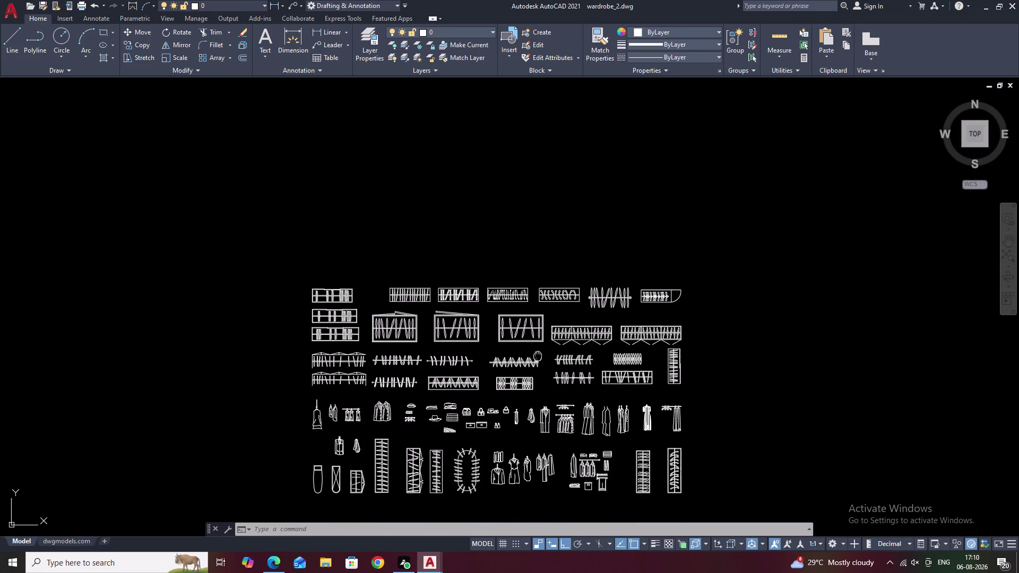
middle_drag(541, 352, 557, 325)
key(Escape)
drag(779, 253, 272, 496)
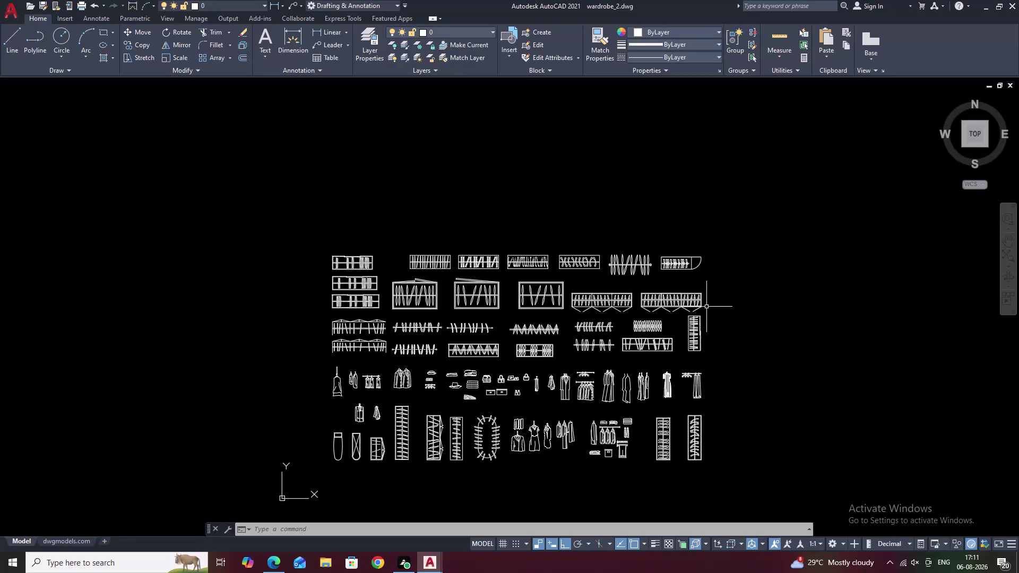
drag(271, 496, 735, 400)
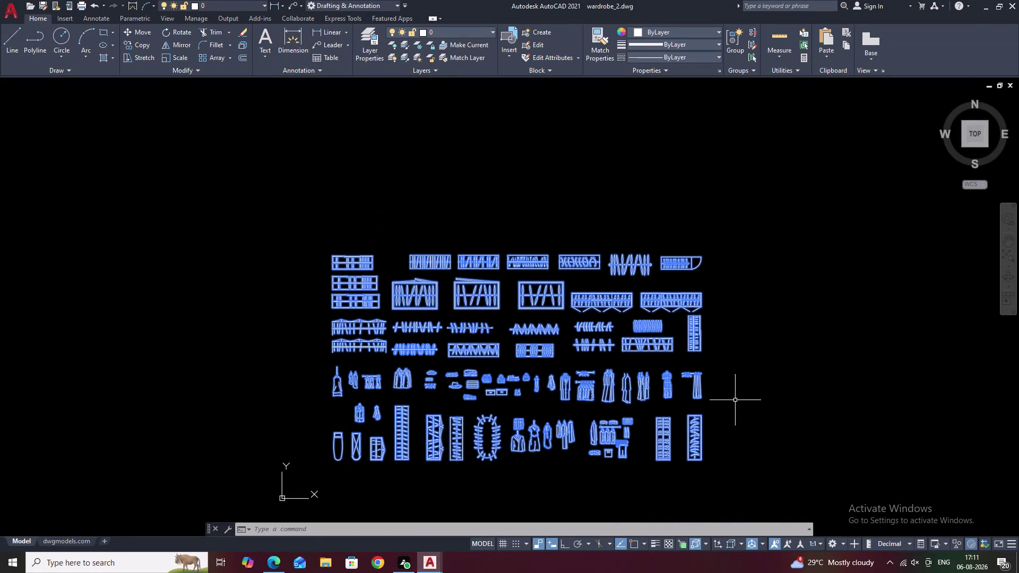
text(W)
key(space)
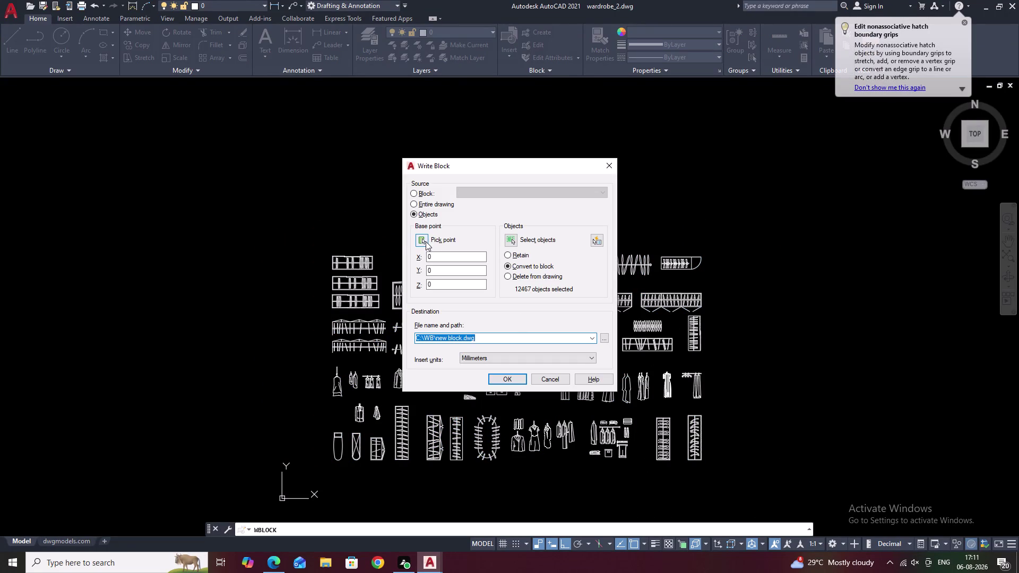
Set the block base point at the library's top-left corner and reselect all its objects.
click(423, 241)
click(332, 258)
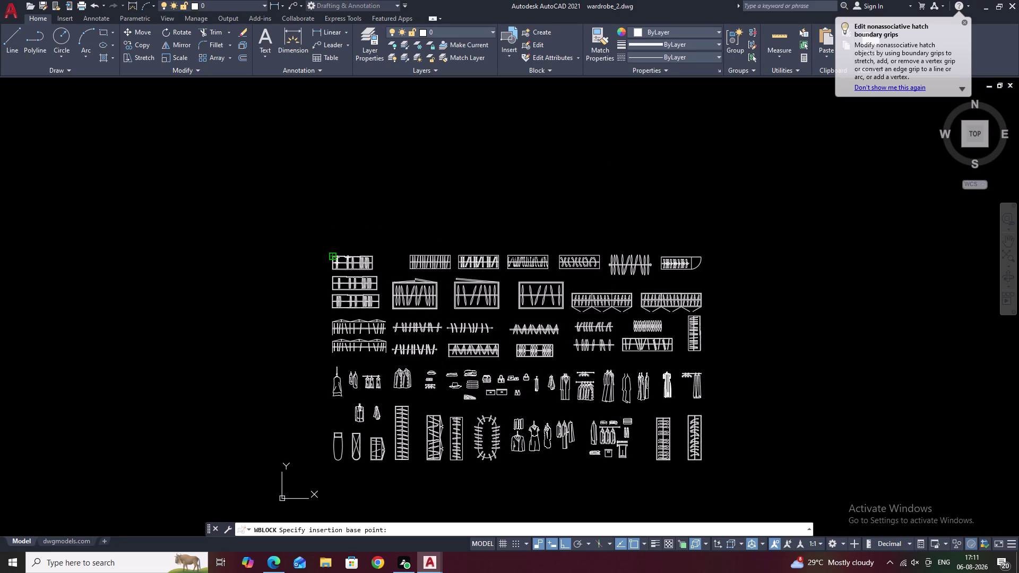
click(512, 242)
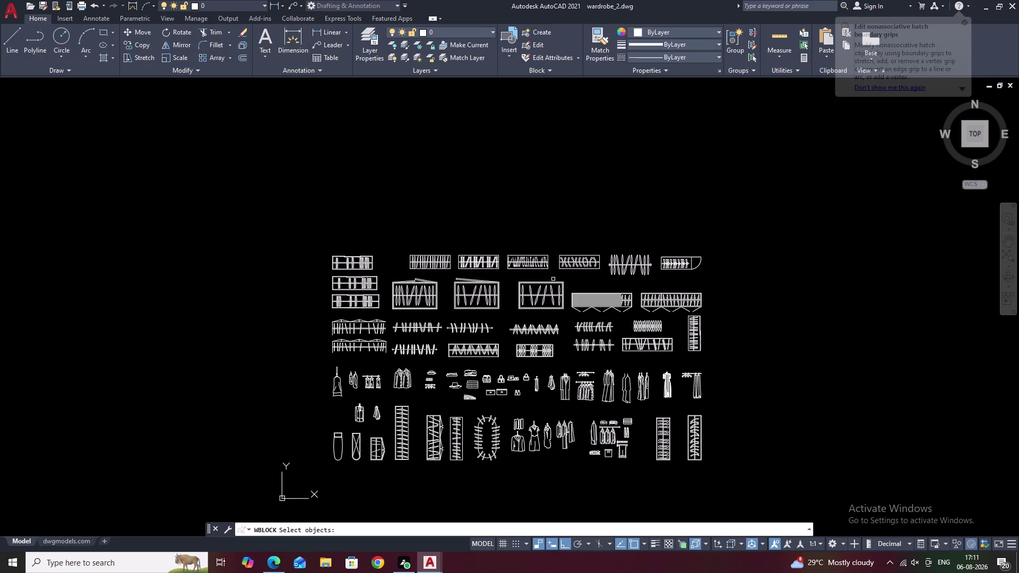
drag(319, 224, 353, 517)
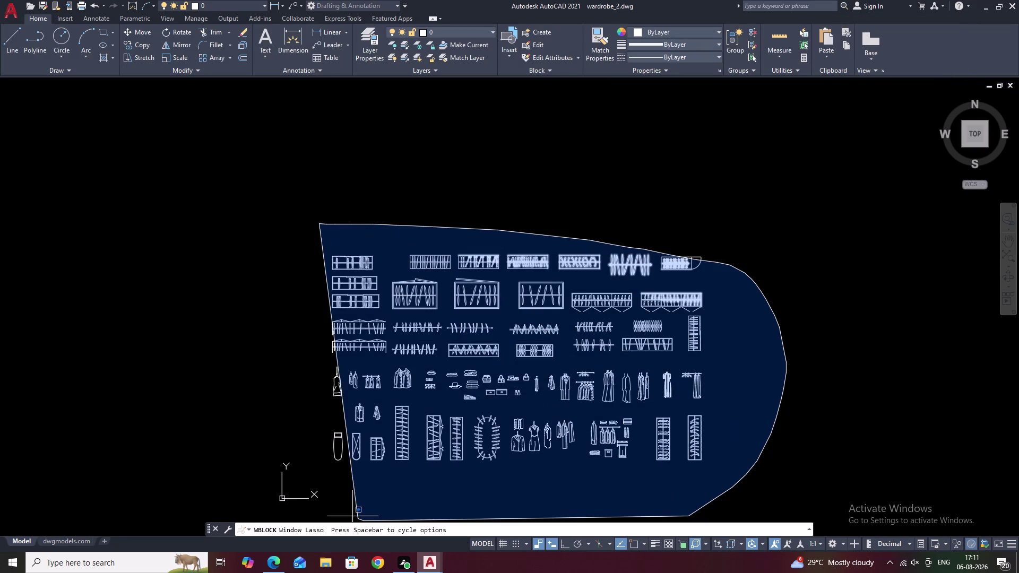
drag(353, 517, 286, 397)
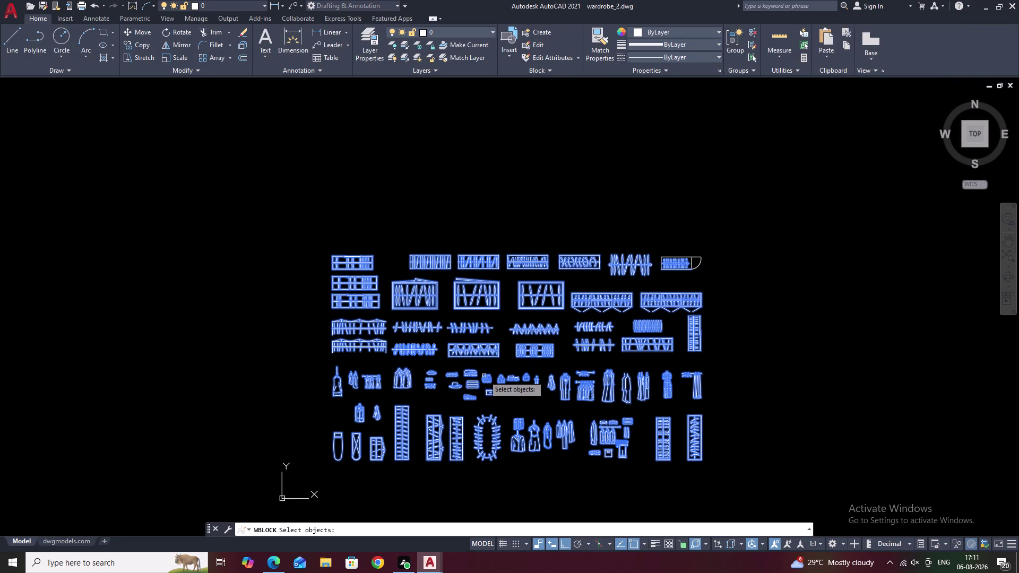
right_click(485, 376)
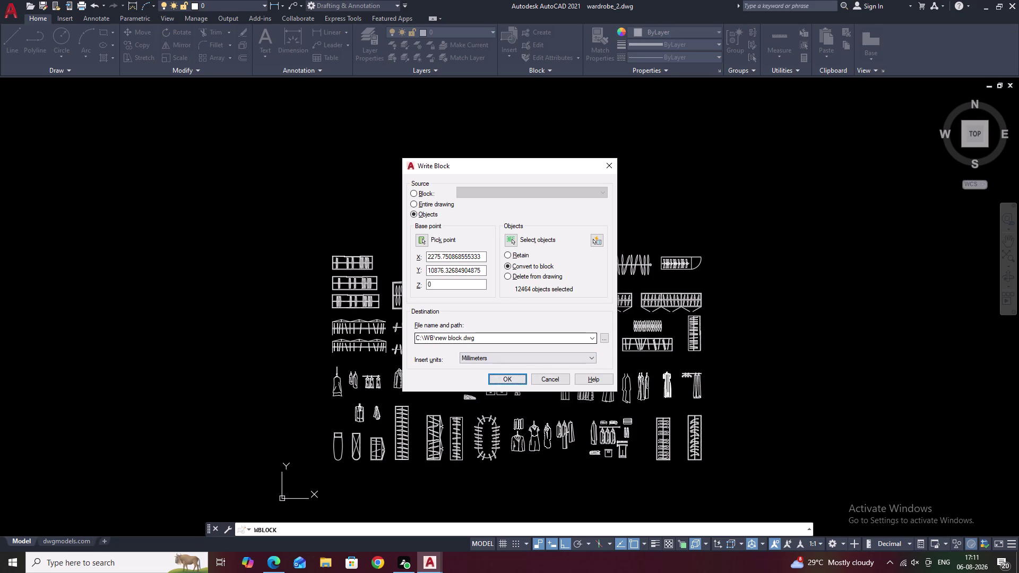
Name the block file 'WARDROBE CAD BLOCK' and try to save it.
click(496, 342)
key(BackSpace)
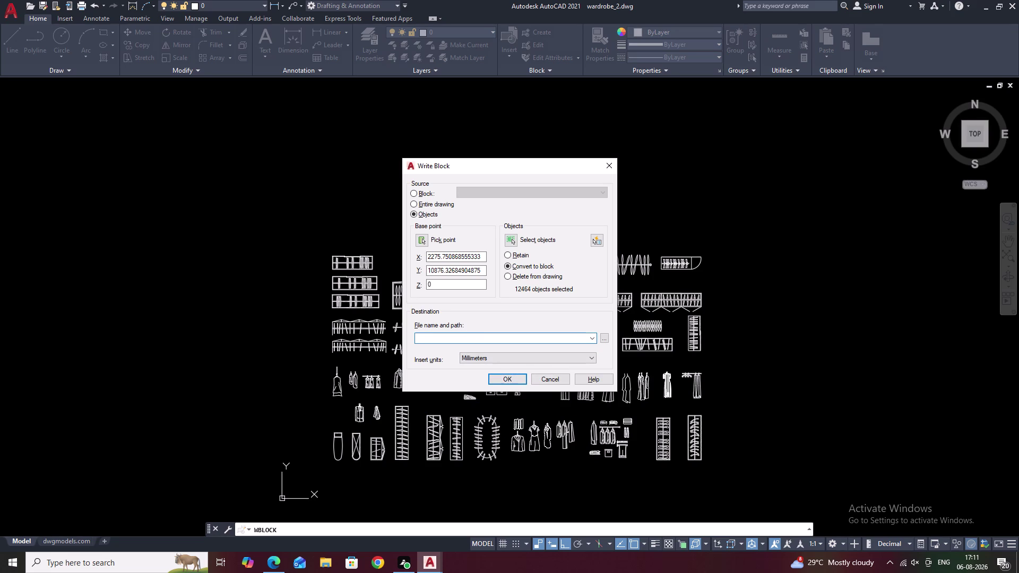
text(WA)
text(R)
key(d)
key(r)
key(o)
key(BackSpace)
key(BackSpace)
text(R)
text(O)
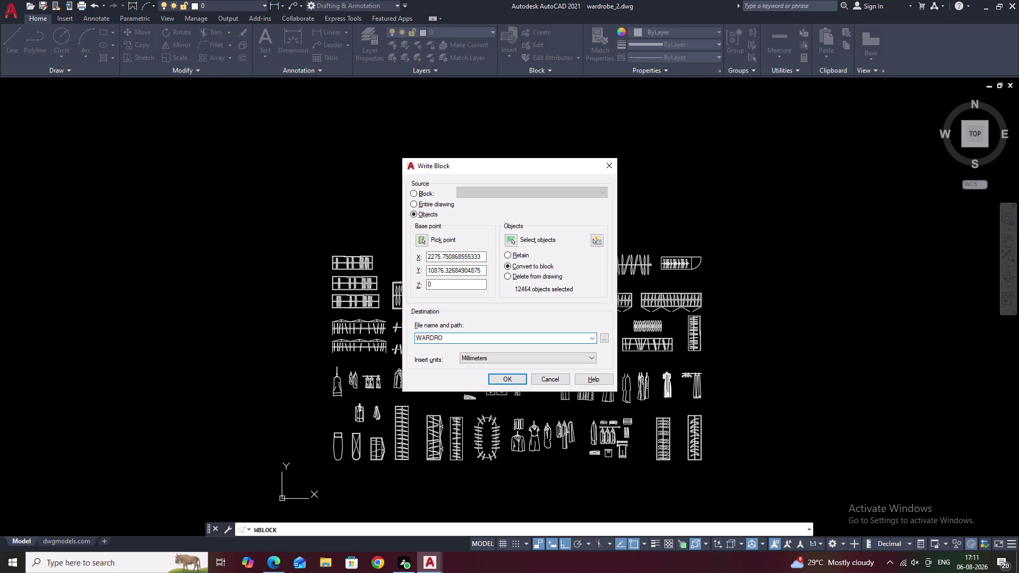
text(BE)
key(space)
text(CAD)
key(space)
text(B)
text(LOCK)
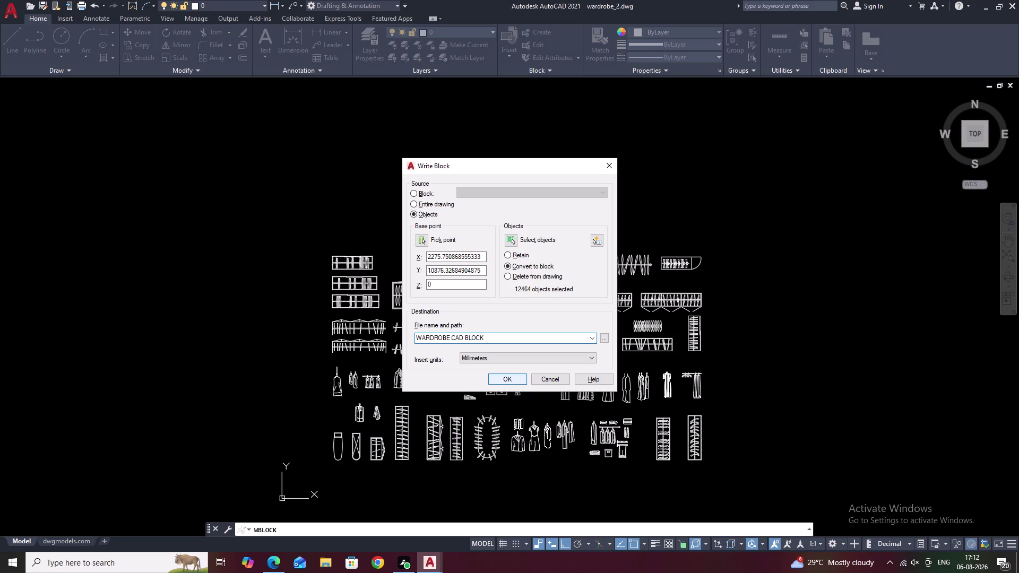
click(514, 380)
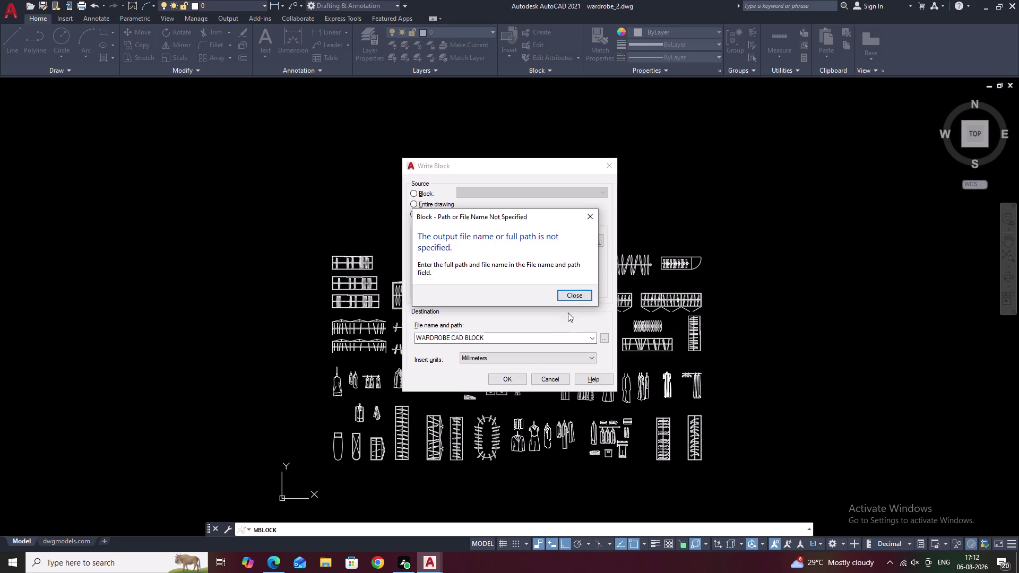
Switch the export source to Entire drawing and retry, dismissing the missing-path errors.
click(577, 291)
click(513, 376)
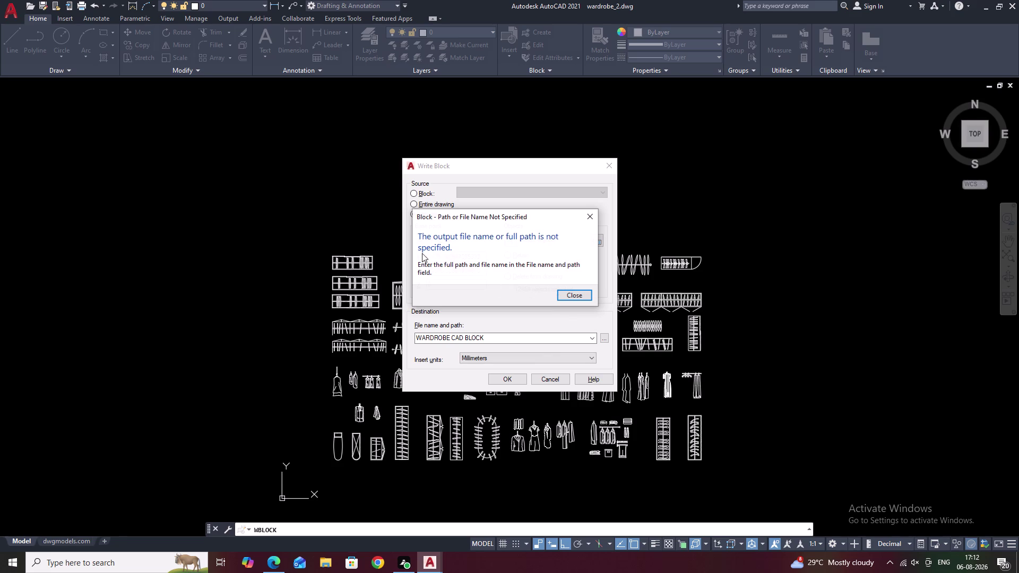
click(569, 290)
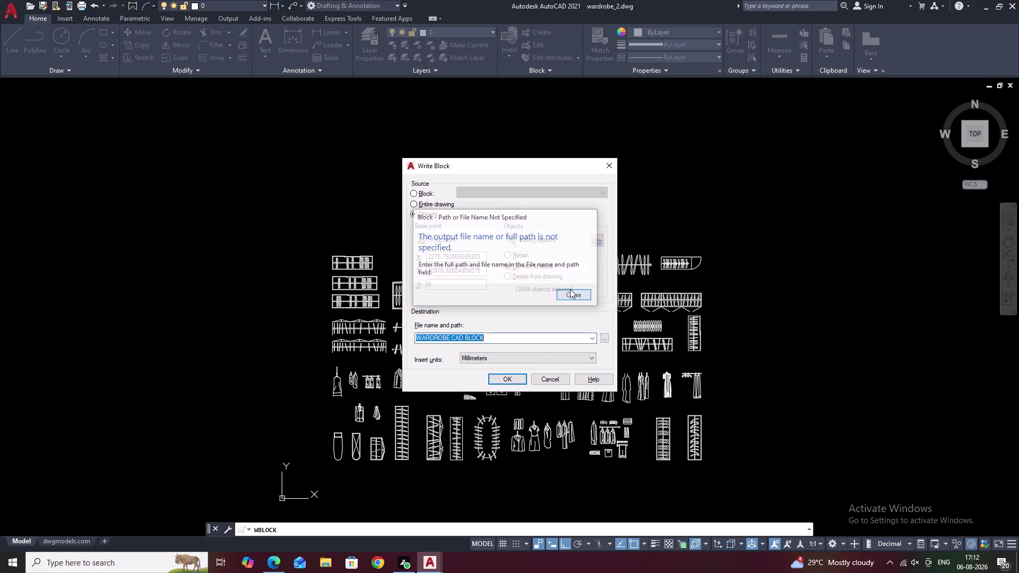
click(415, 203)
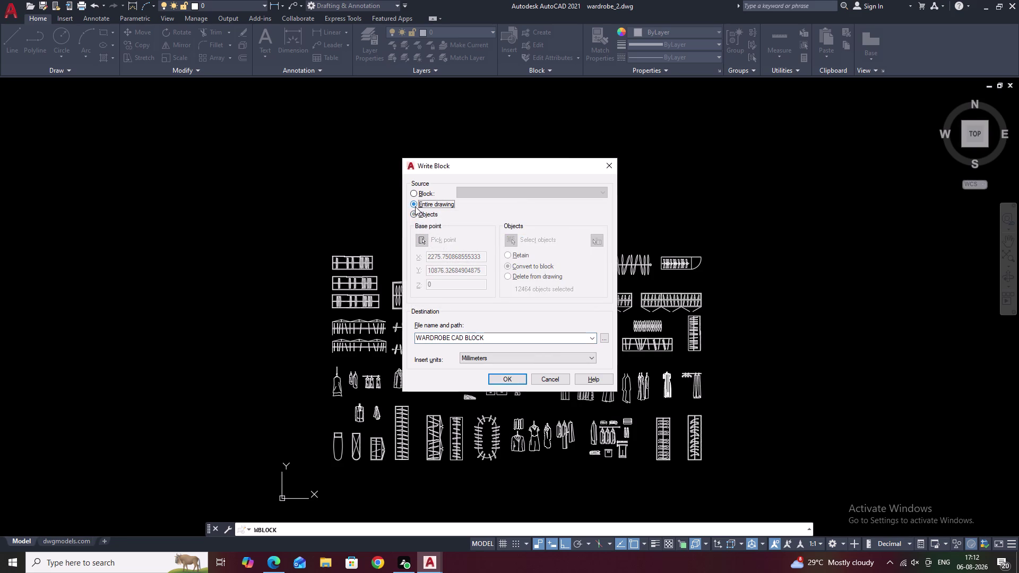
click(506, 382)
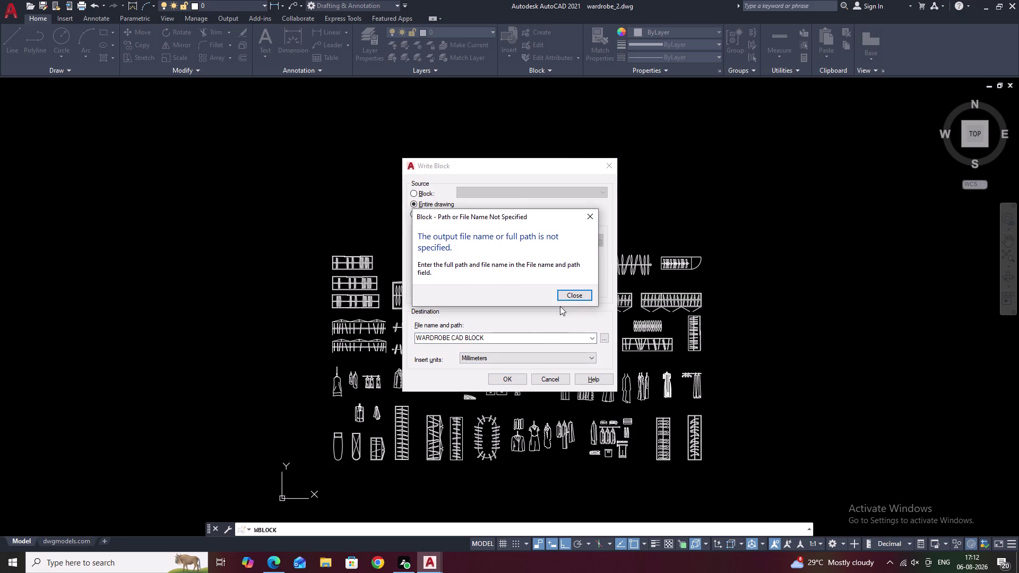
click(567, 296)
Cancel the Write Block export and escape back to the clothing library drawing.
key(Escape)
key(Escape)
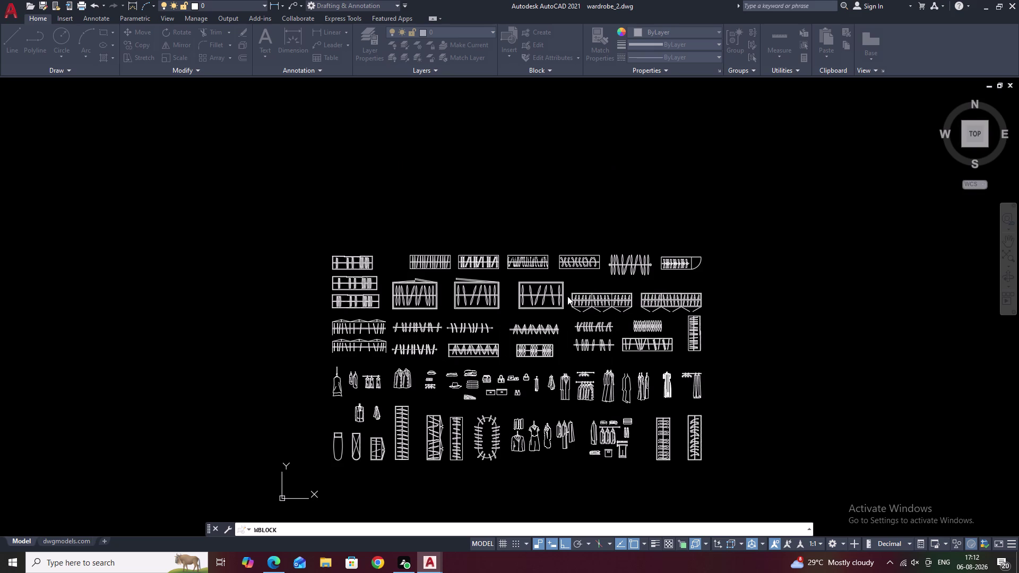
text(W)
key(space)
key(Escape)
key(Escape)
key(Escape)
key(Escape)
key(Escape)
key(Escape)
key(Escape)
click(287, 525)
key(Escape)
key(Escape)
click(433, 568)
click(398, 528)
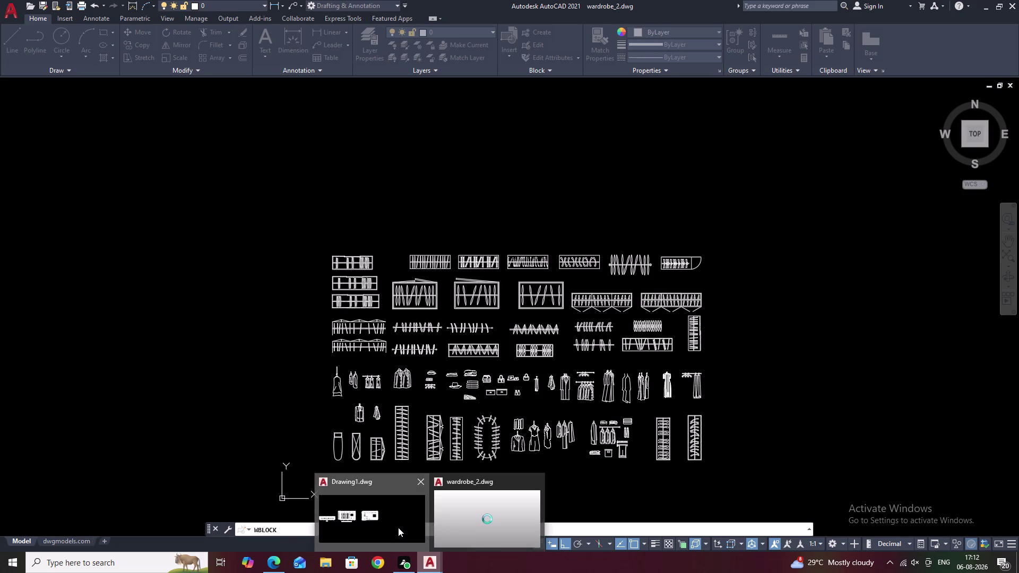
scroll(down, 3)
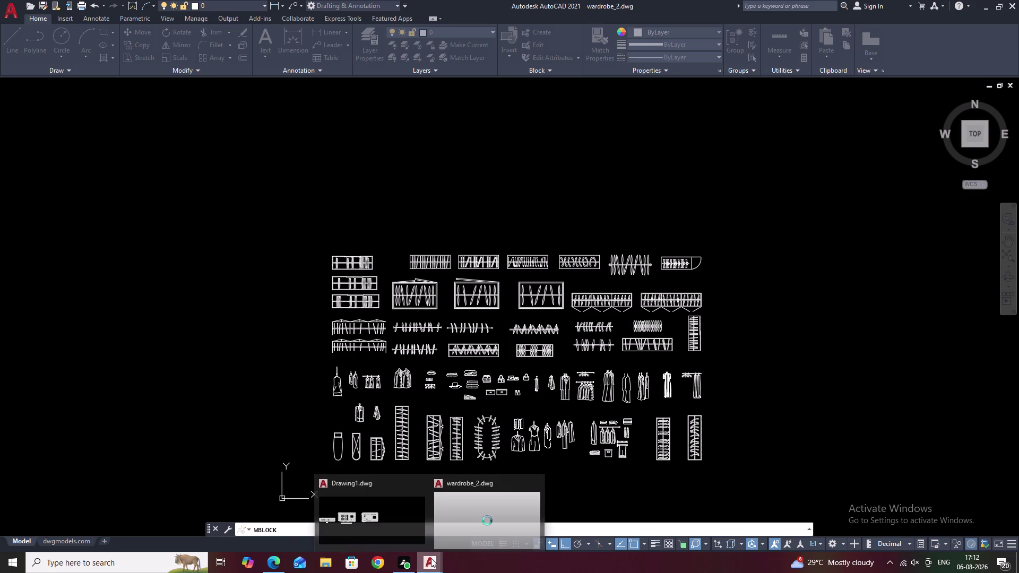
click(401, 514)
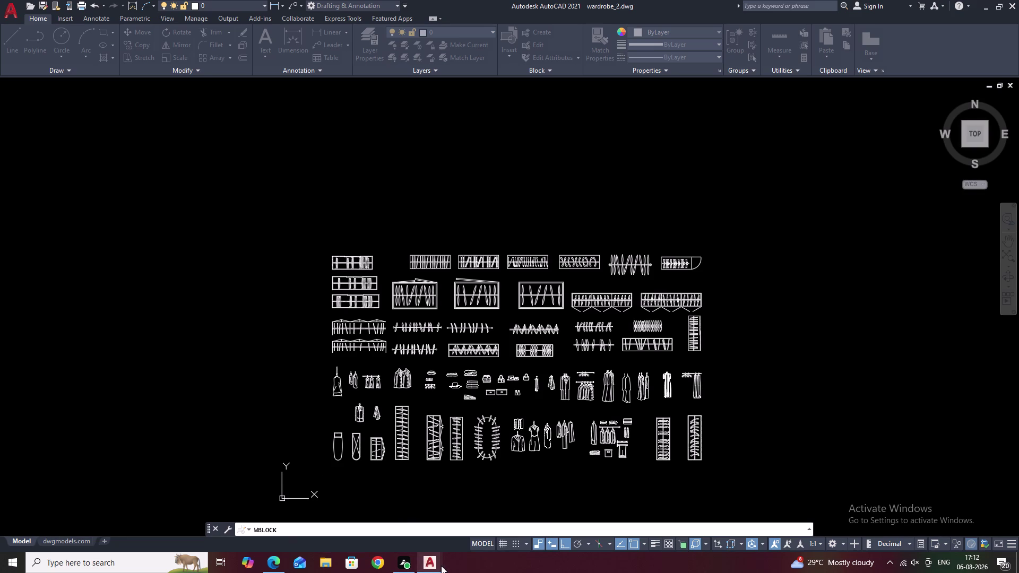
key(Escape)
key(Escape)
key(Escape)
key(Escape)
key(Escape)
key(Escape)
scroll(down, 3)
scroll(down, 3)
scroll(down, 3)
key(Escape)
key(Escape)
key(Escape)
key(Escape)
key(Escape)
key(Escape)
scroll(down, 3)
middle_drag(584, 254, 623, 305)
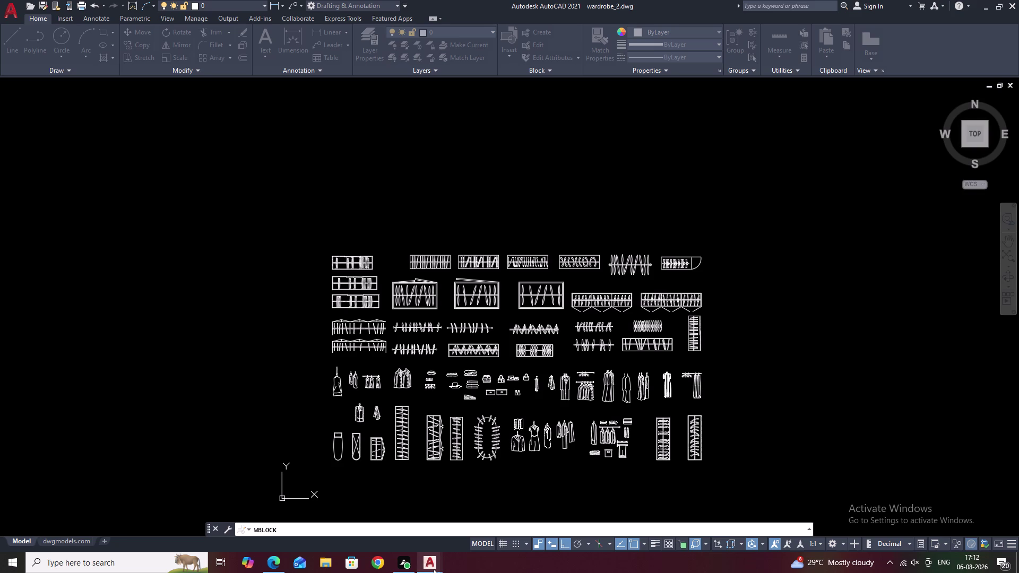
click(393, 531)
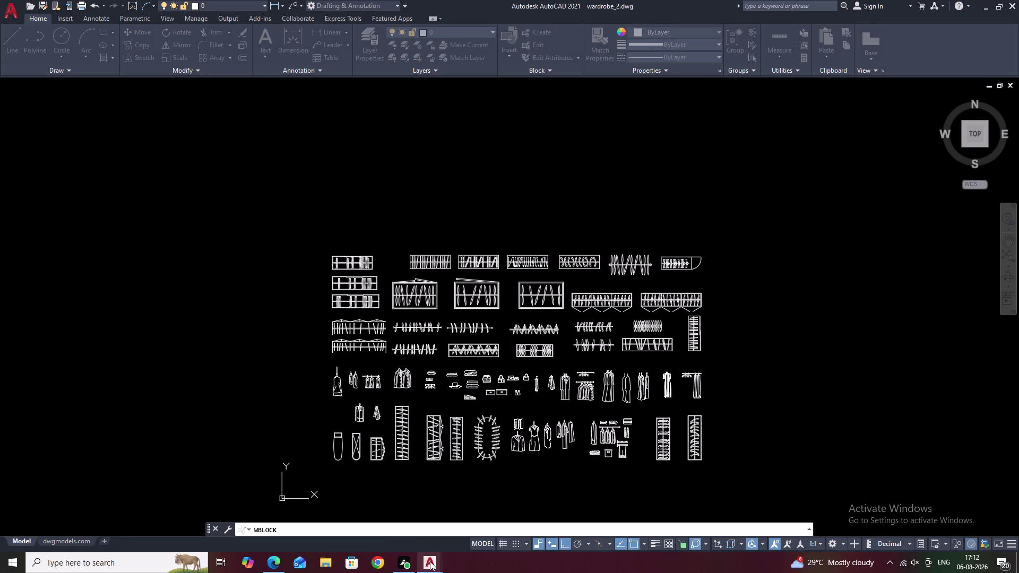
click(429, 561)
triple_click(411, 524)
click(441, 565)
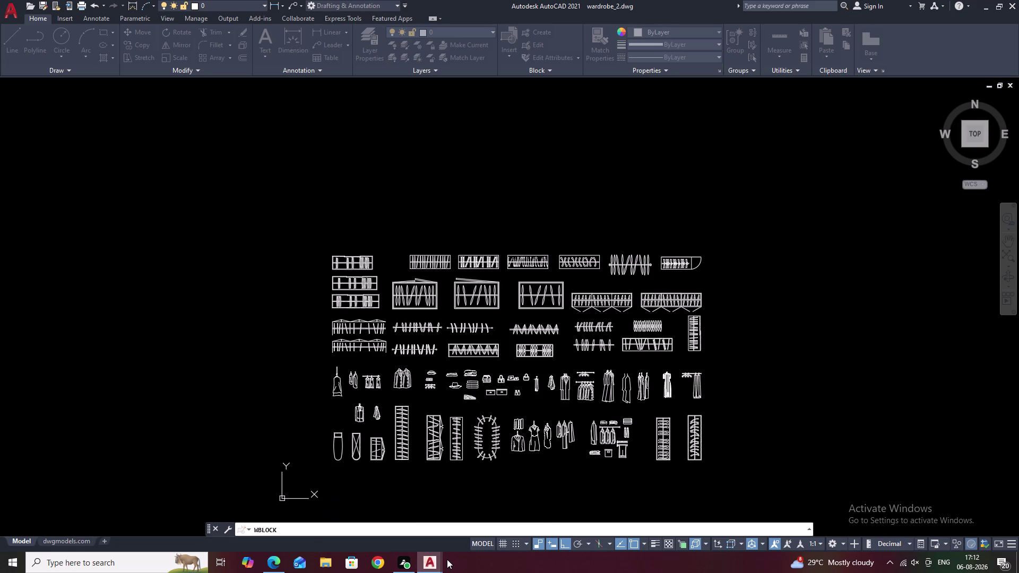